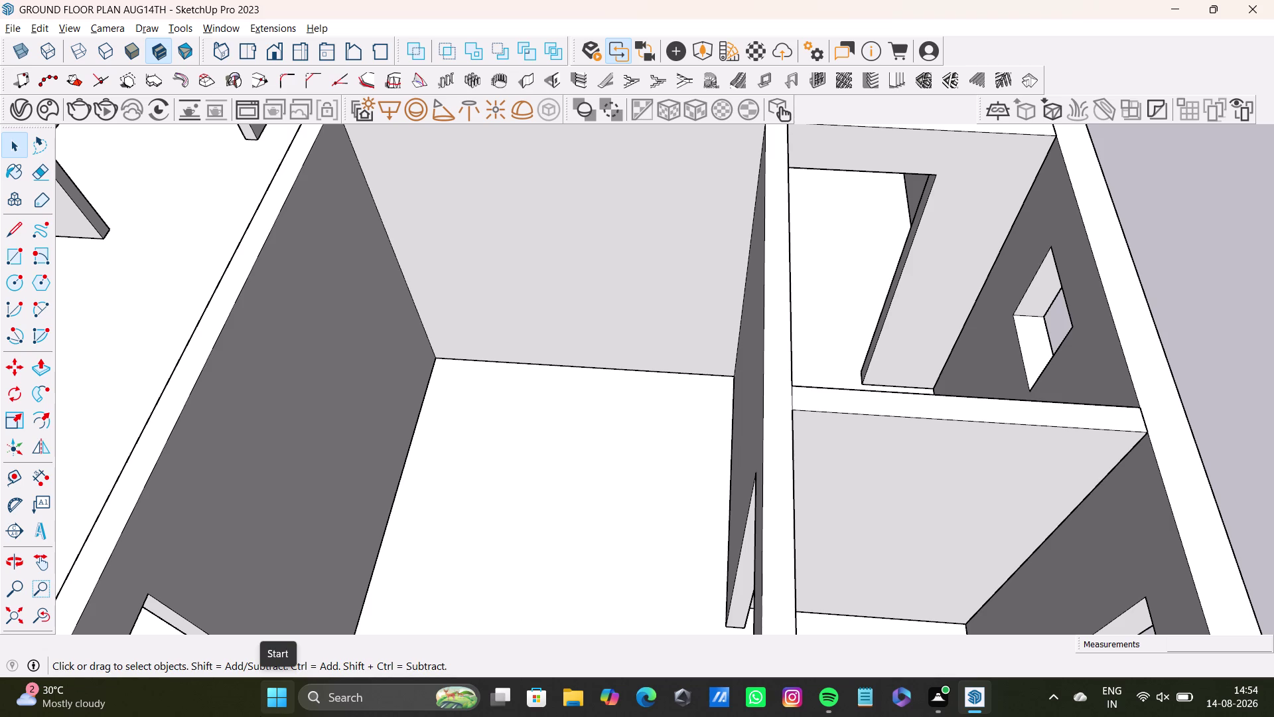
Orbit and zoom around the bedroom walls to view the house from the front.
click(262, 716)
click(268, 716)
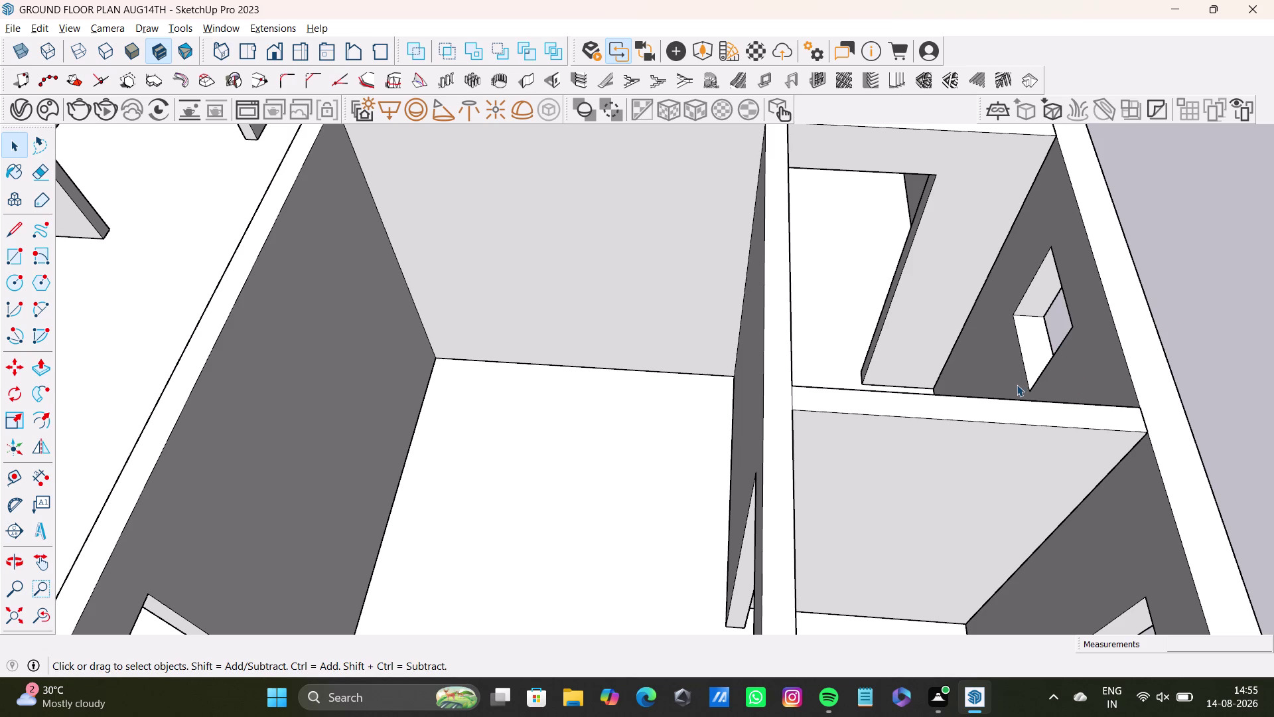
click(1255, 293)
key(space)
click(1181, 287)
middle_drag(945, 337, 938, 459)
scroll(down, 3)
scroll(down, 3)
scroll(down, 3)
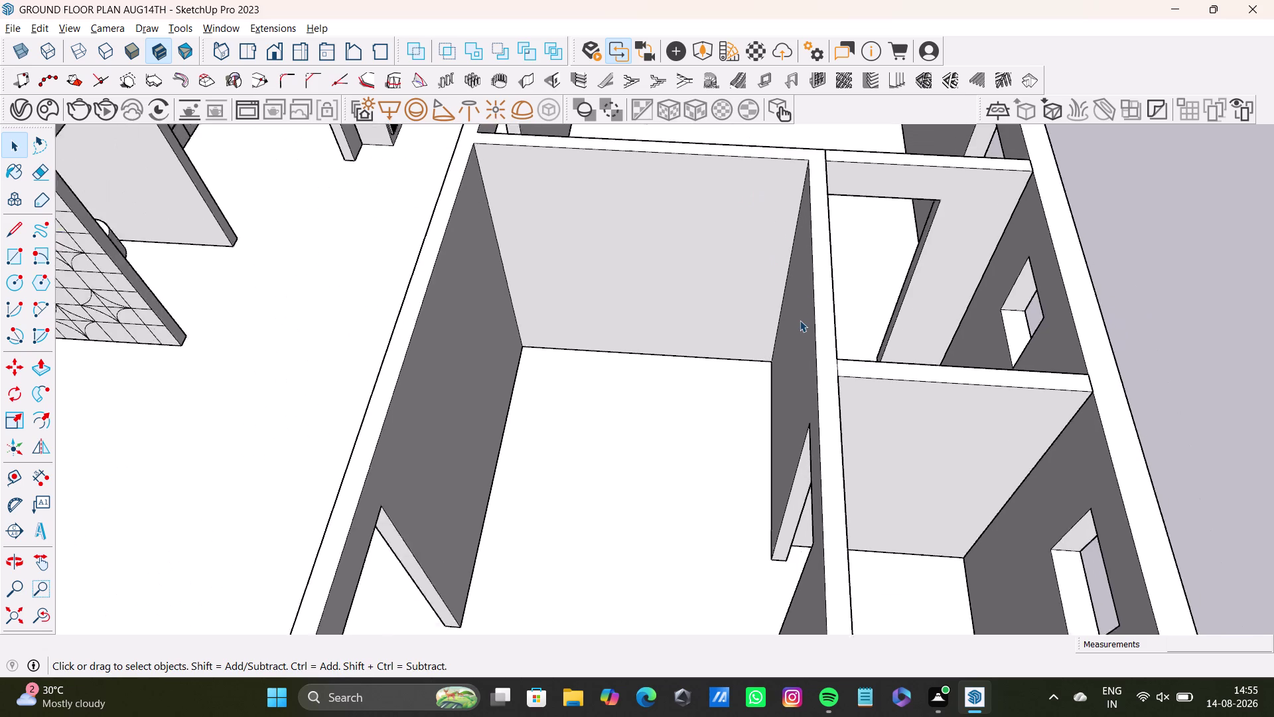
scroll(down, 3)
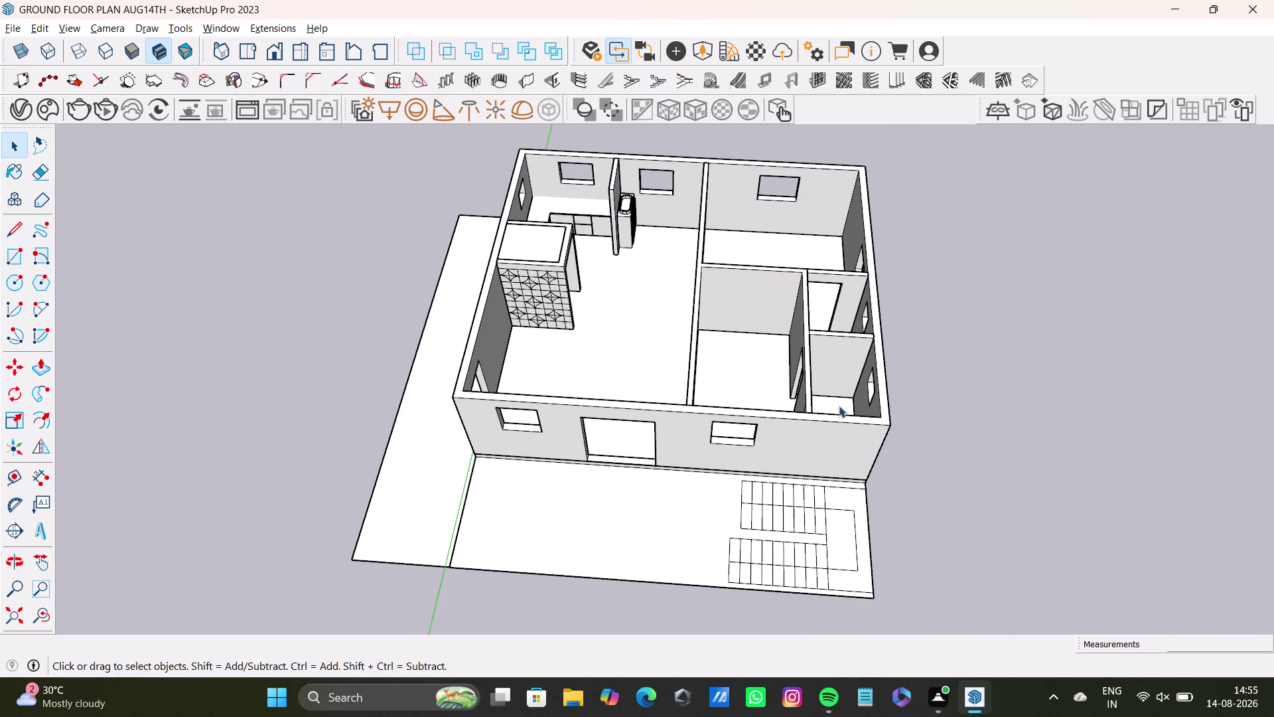
scroll(down, 3)
scroll(up, 3)
middle_drag(639, 371, 470, 410)
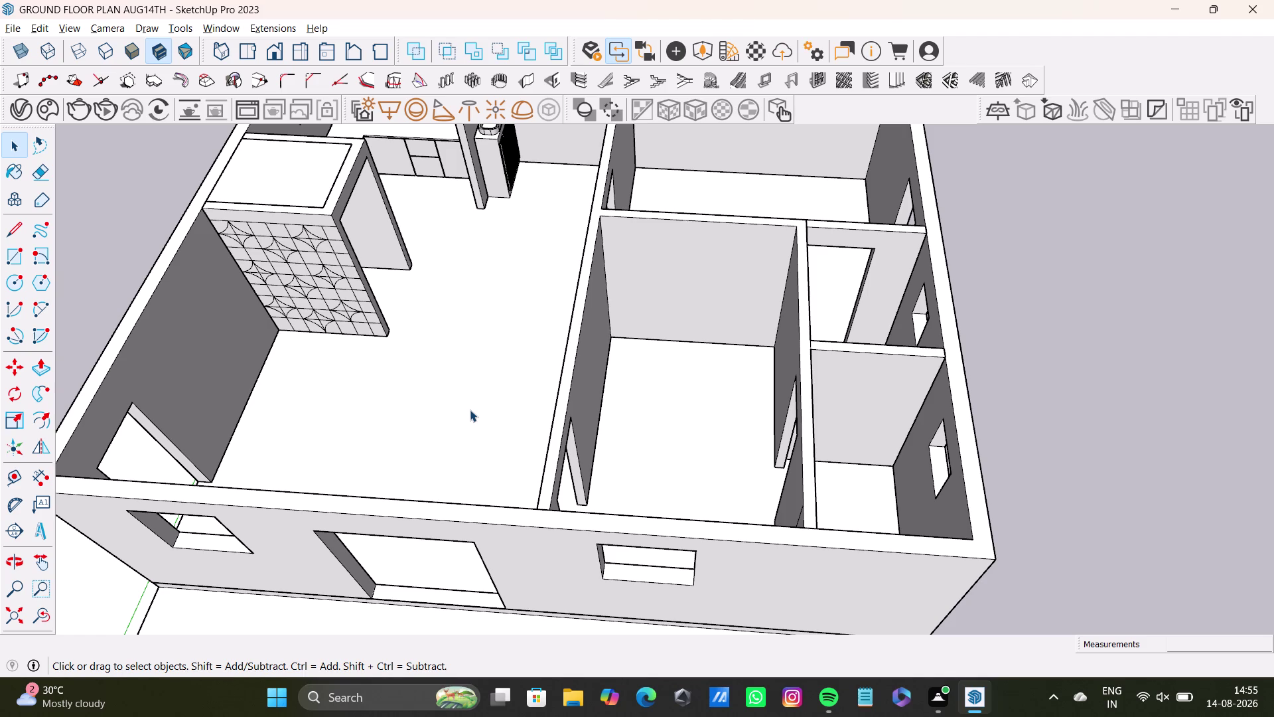
Select the floor with its connected geometry, view the rooms from above, then deselect.
double_click(660, 354)
triple_click(661, 366)
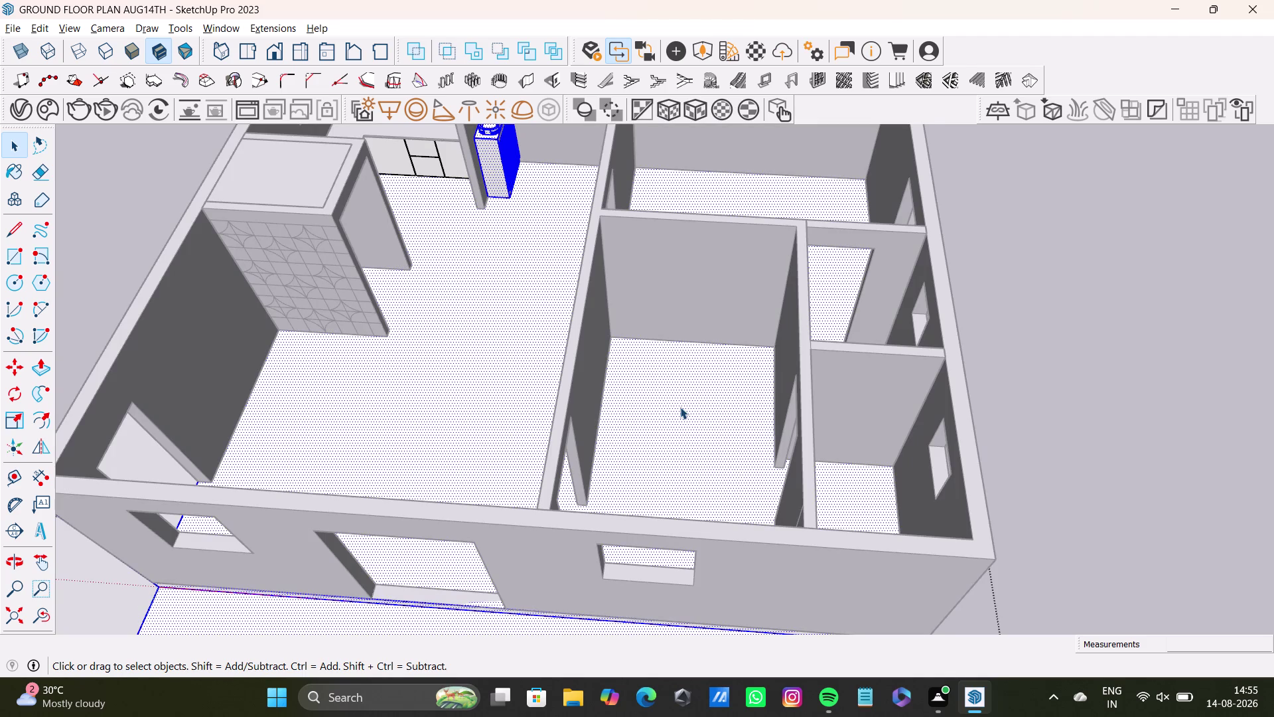
middle_drag(680, 407, 683, 434)
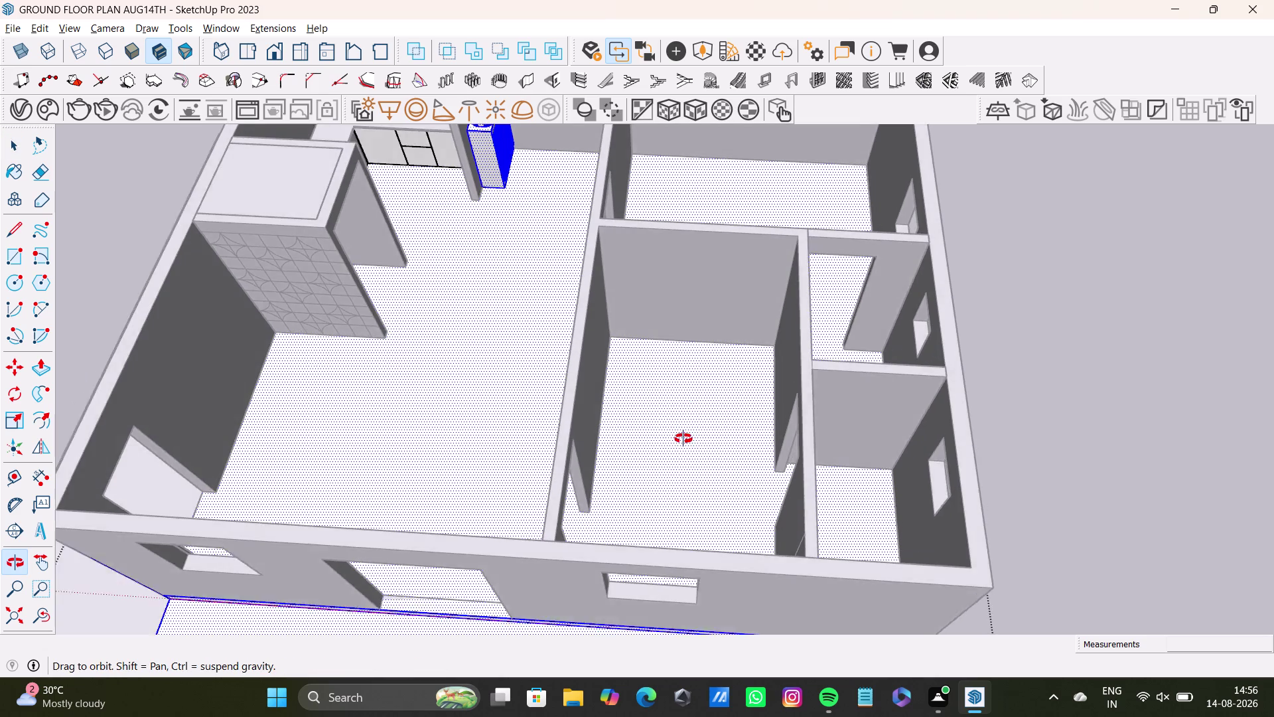
middle_drag(683, 435, 677, 495)
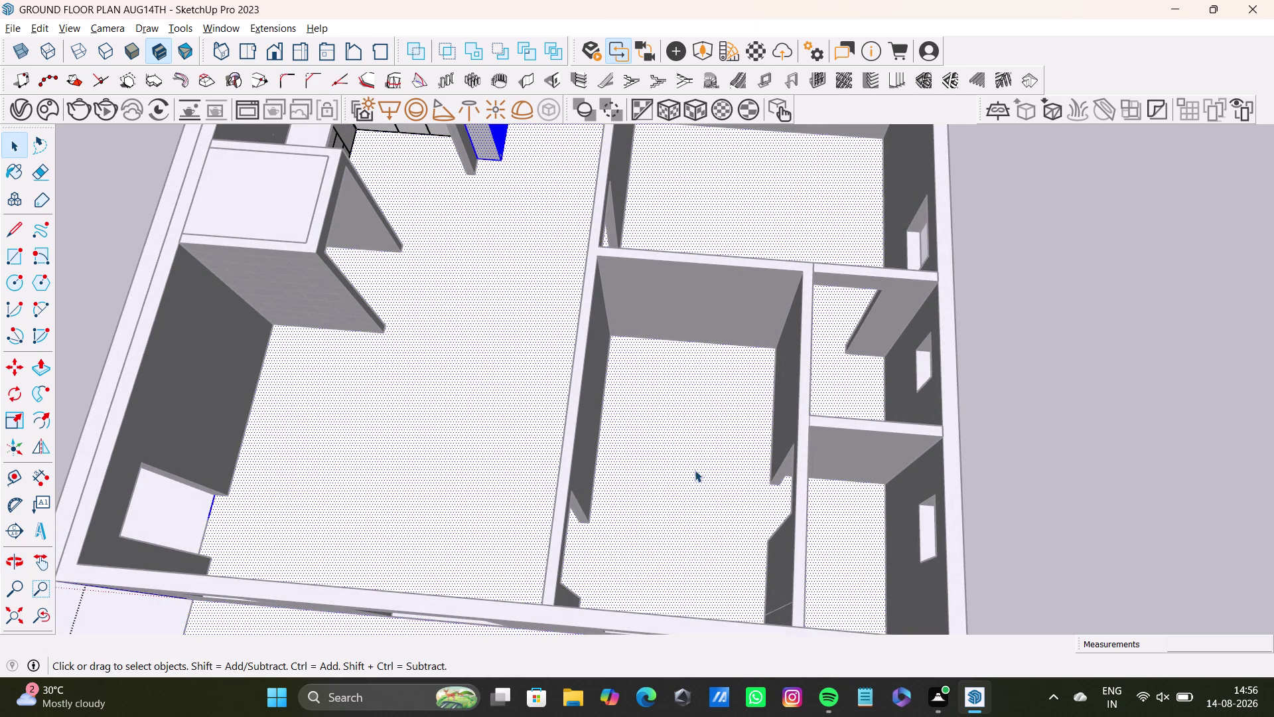
scroll(up, 3)
scroll(up, 3)
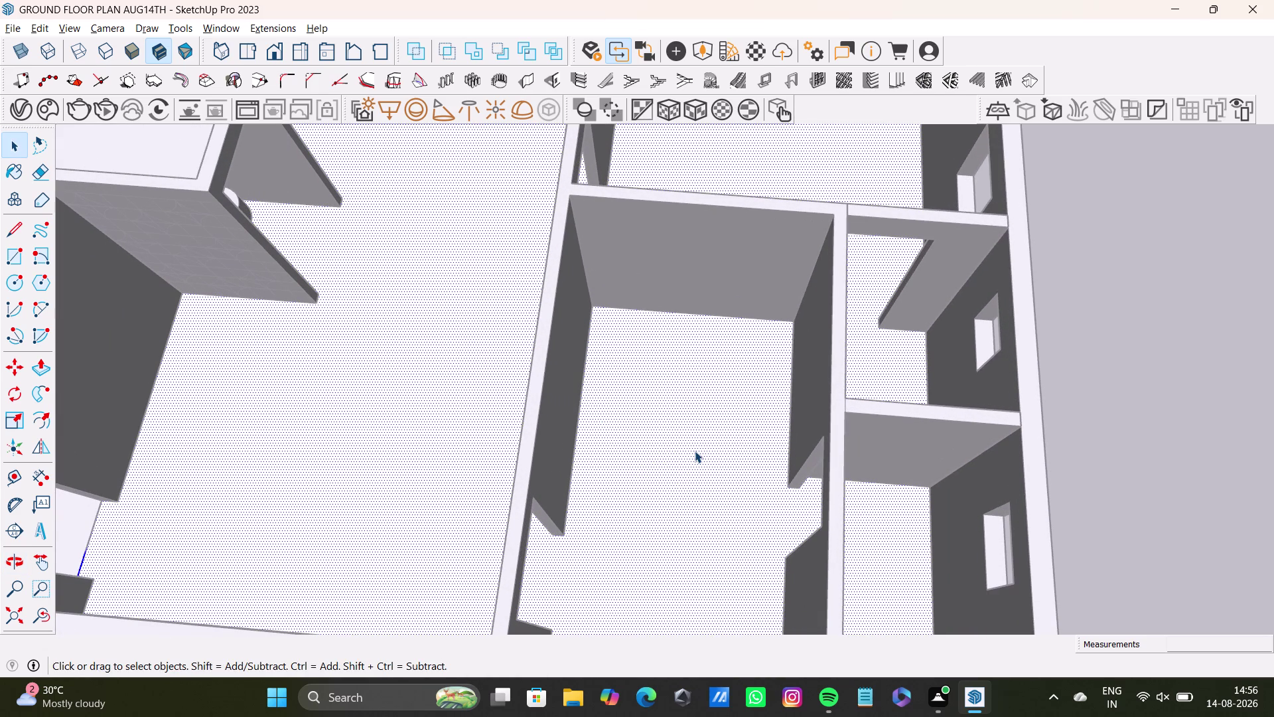
scroll(down, 3)
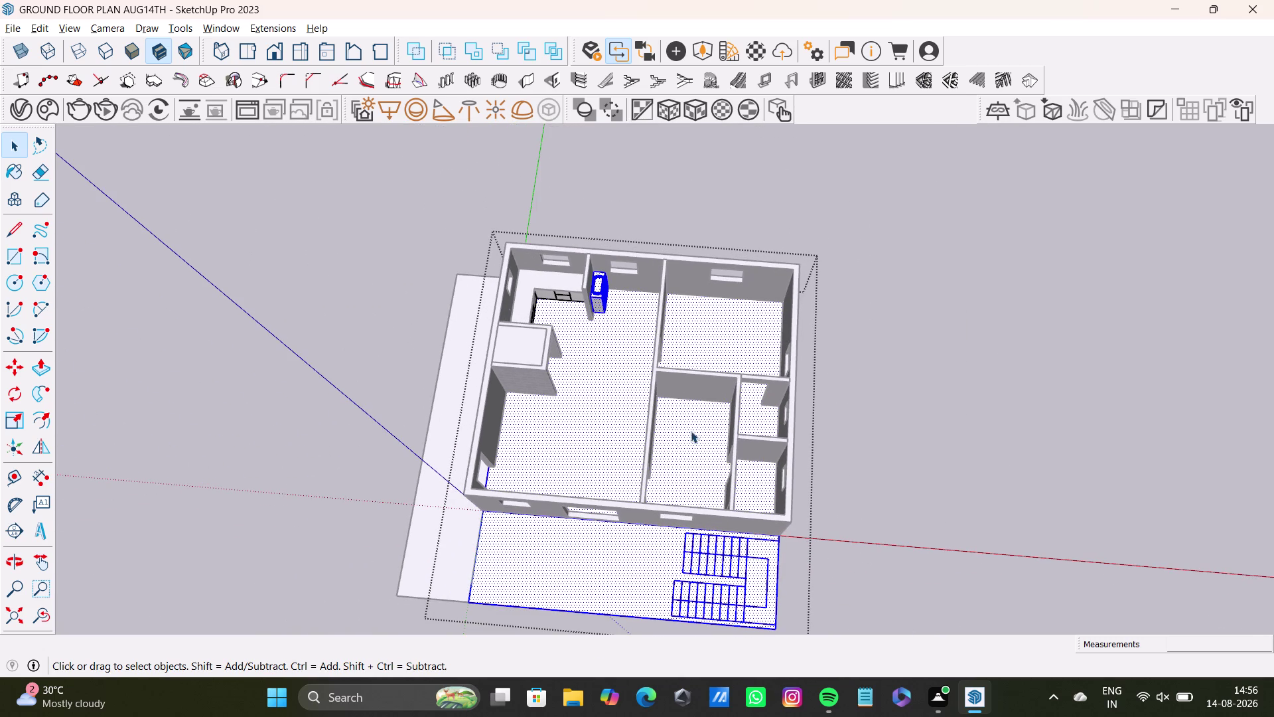
click(687, 428)
Orbit back into the bedroom to frame the wardrobe corner on the back wall.
click(889, 416)
click(700, 427)
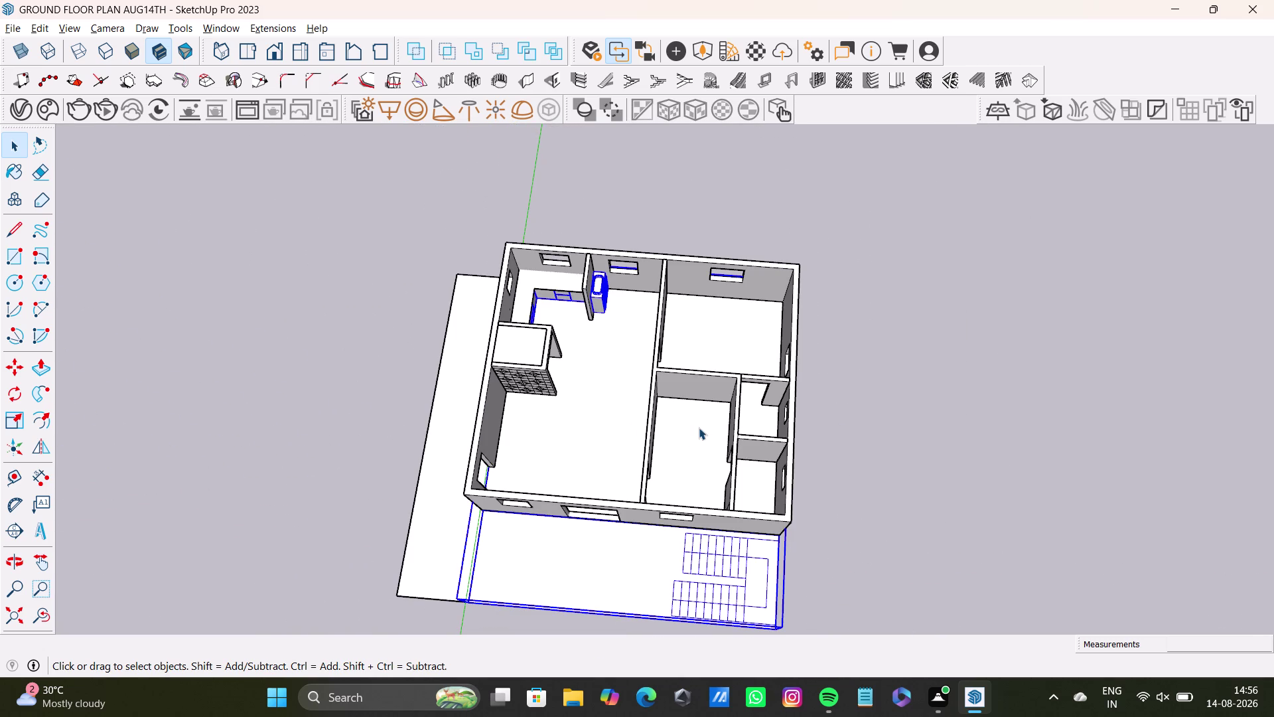
click(698, 427)
scroll(up, 3)
middle_drag(687, 464, 544, 520)
middle_drag(553, 510, 611, 459)
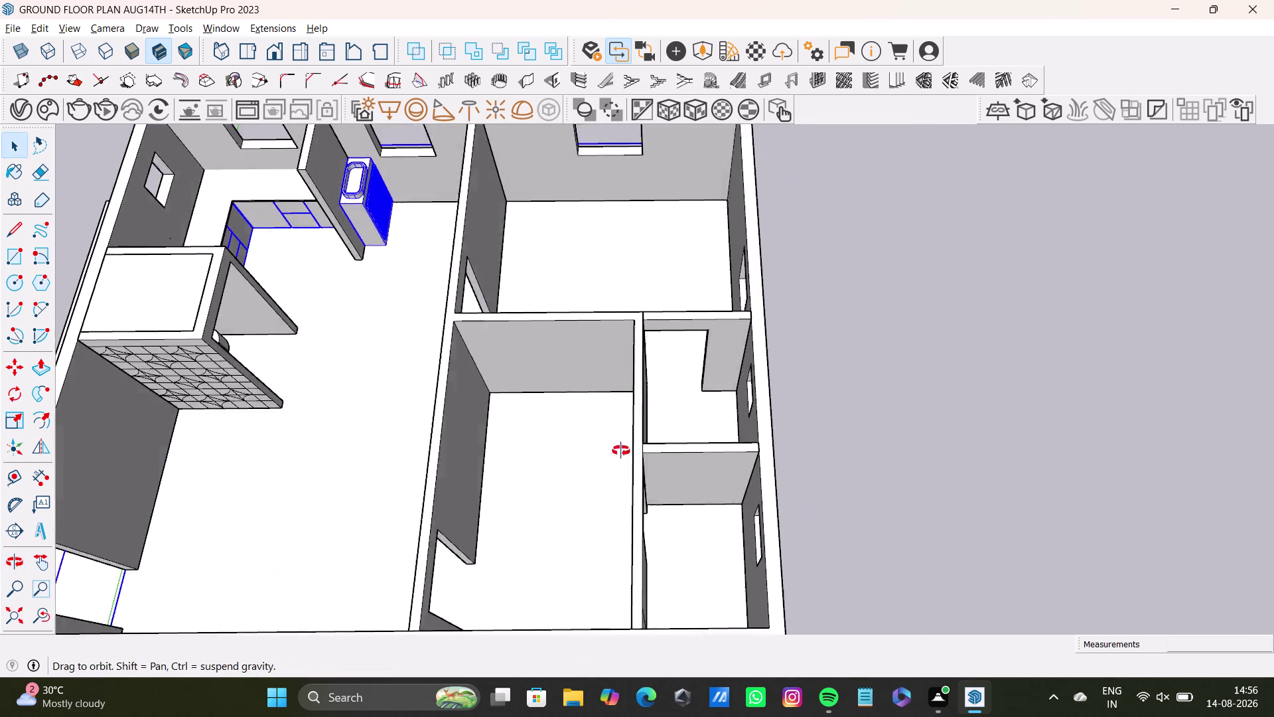
middle_drag(611, 460, 606, 406)
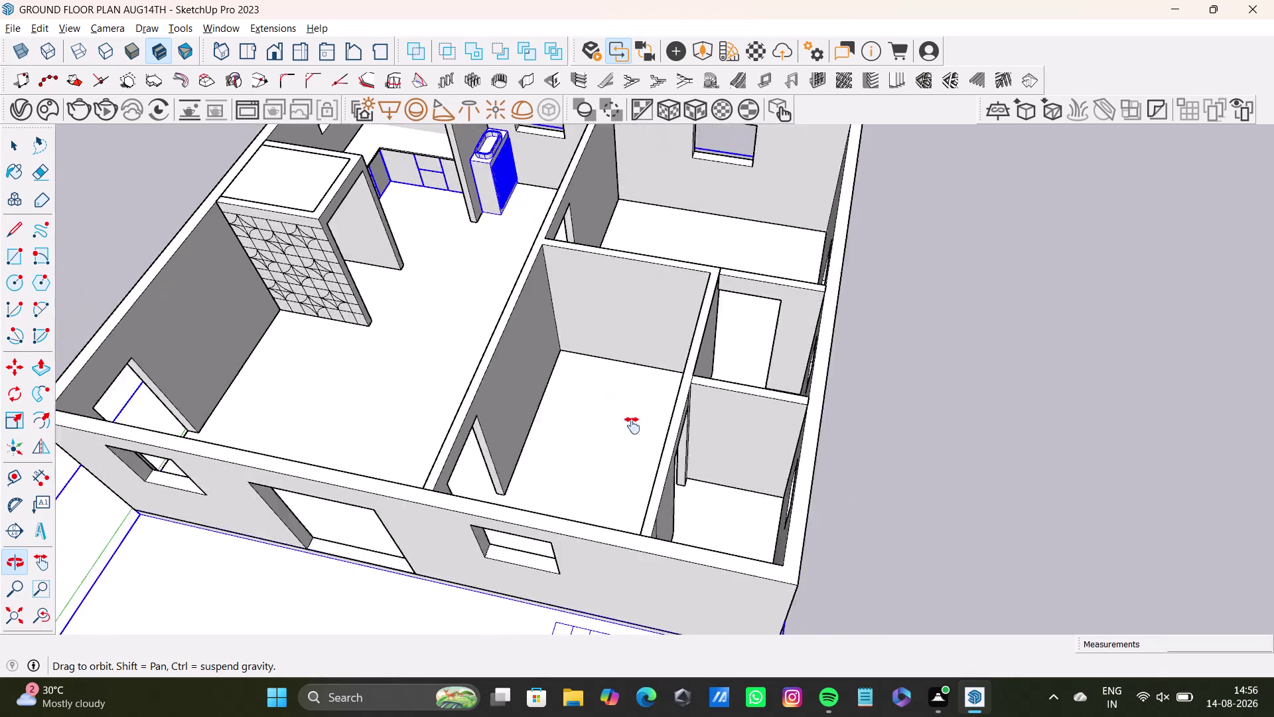
middle_drag(605, 407, 661, 445)
Draw the wardrobe base rectangle starting from the back wall corner.
click(16, 262)
scroll(up, 3)
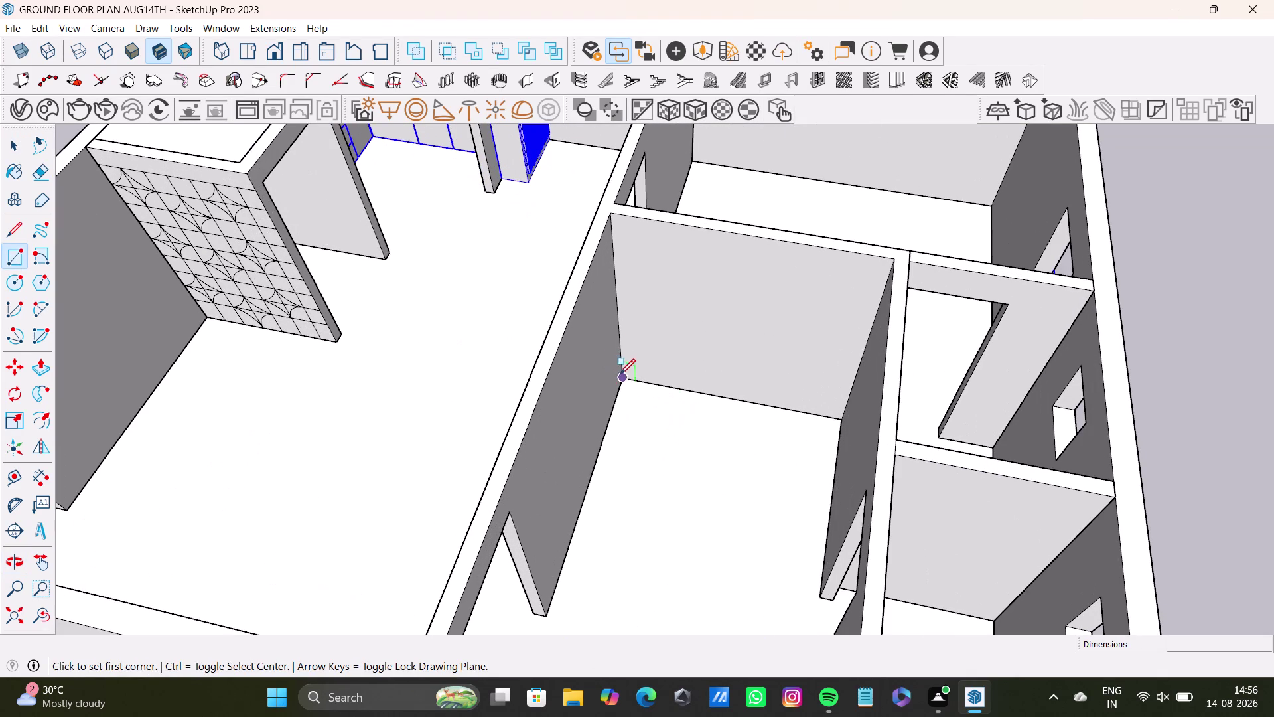
click(622, 380)
click(837, 470)
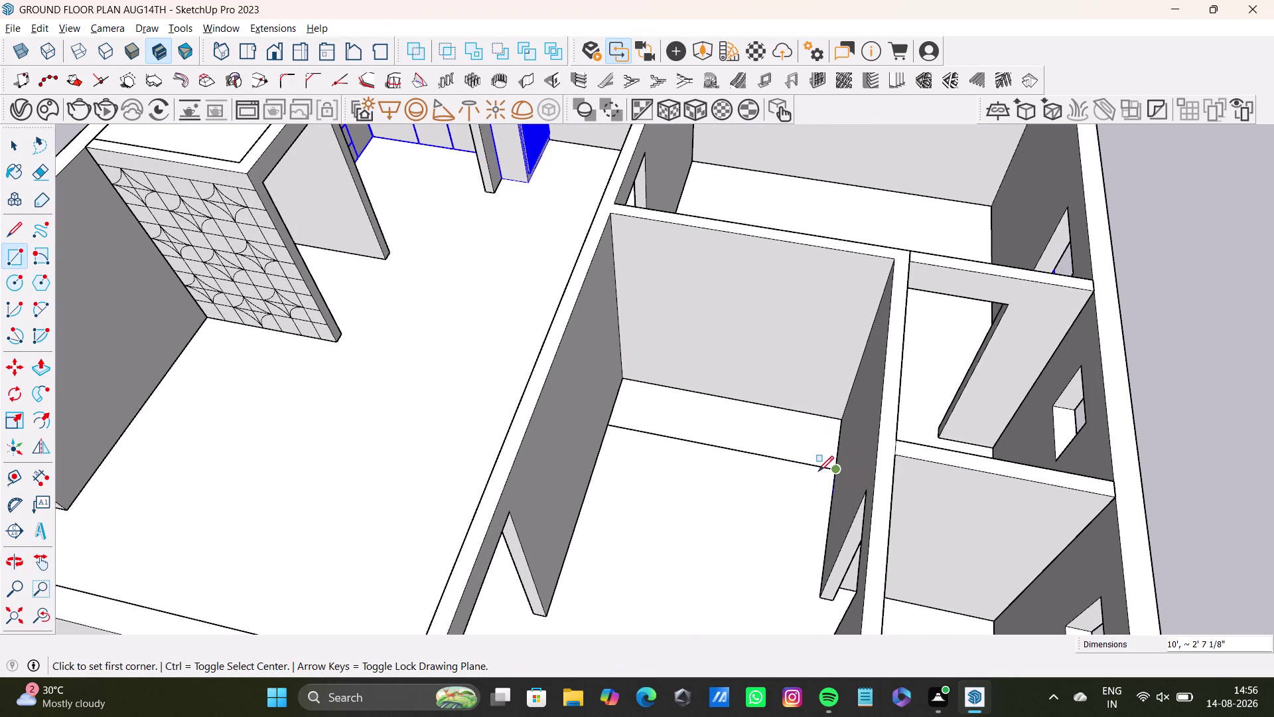
key(space)
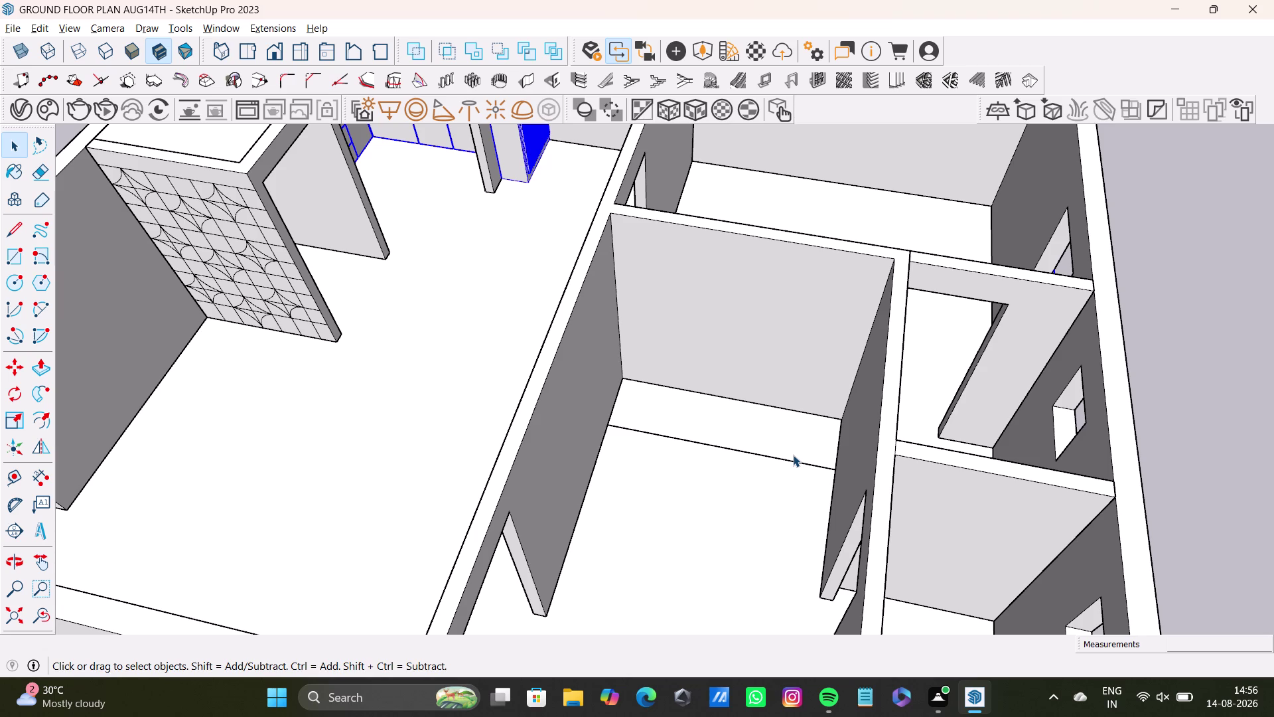
click(793, 454)
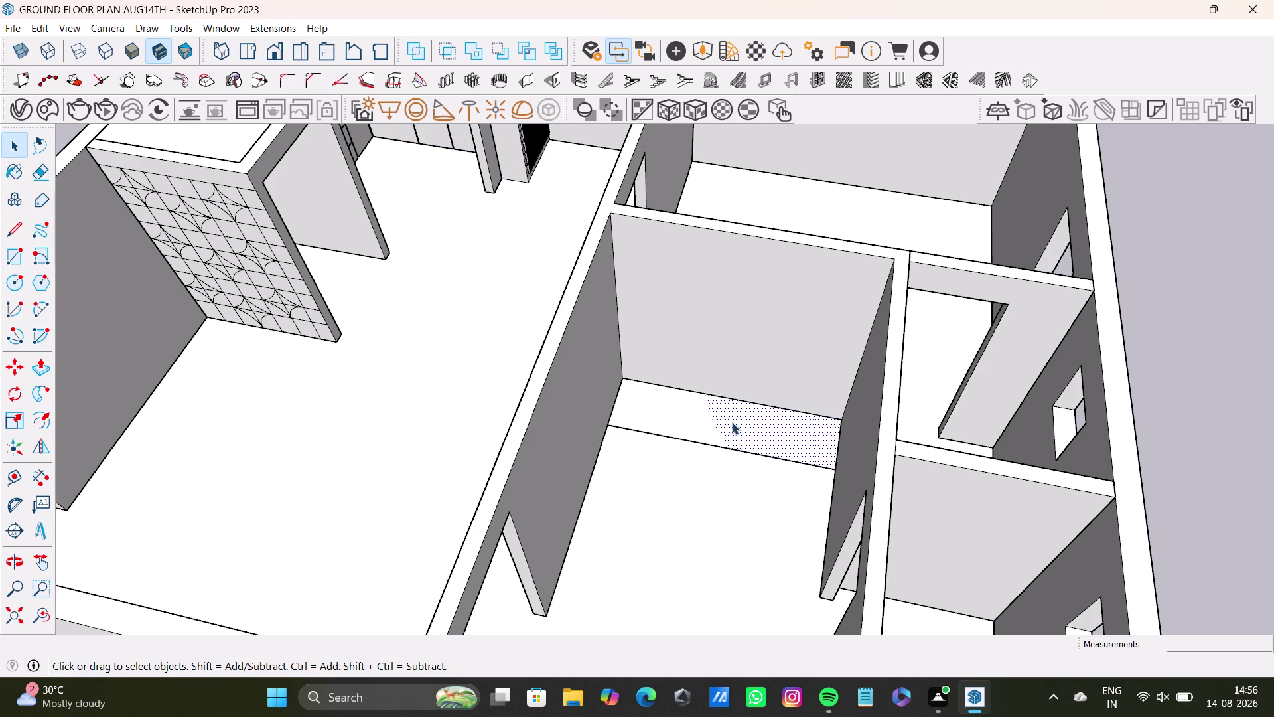
Push/Pull the base rectangle up into a block about 8 feet tall.
key(p)
drag(767, 428, 741, 400)
middle_drag(736, 421, 760, 367)
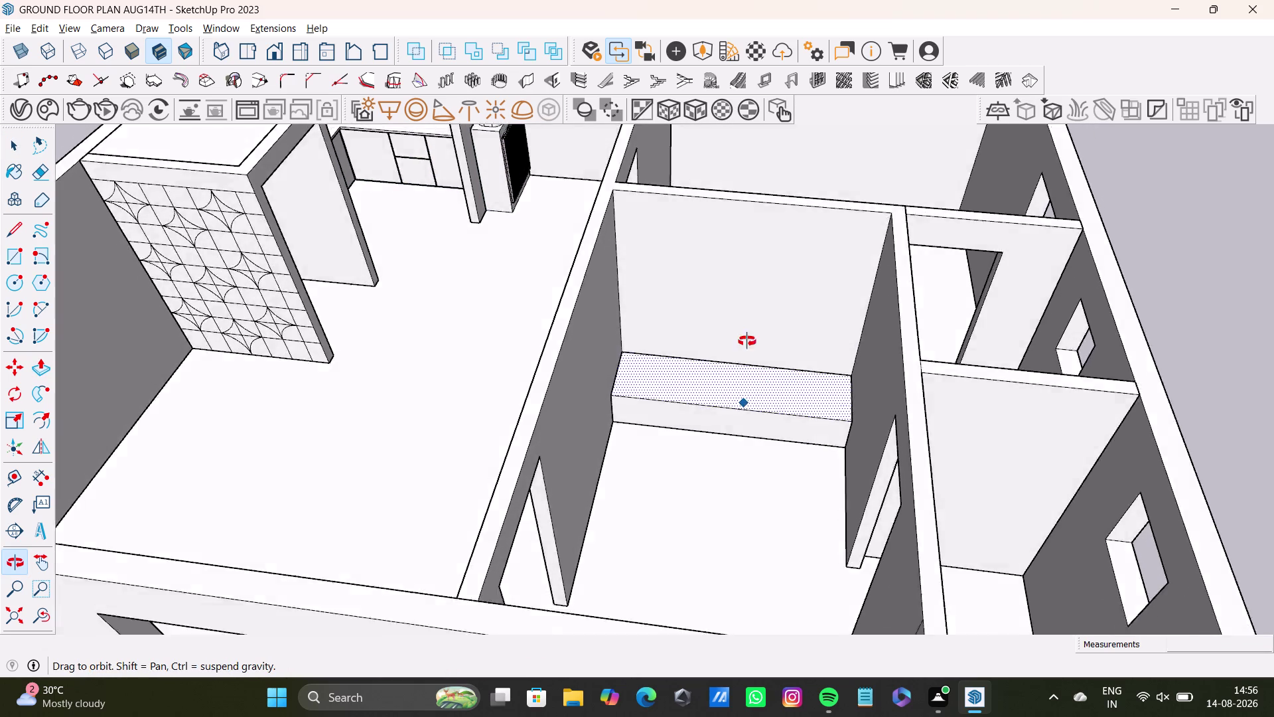
middle_drag(760, 366, 744, 381)
drag(762, 388, 745, 232)
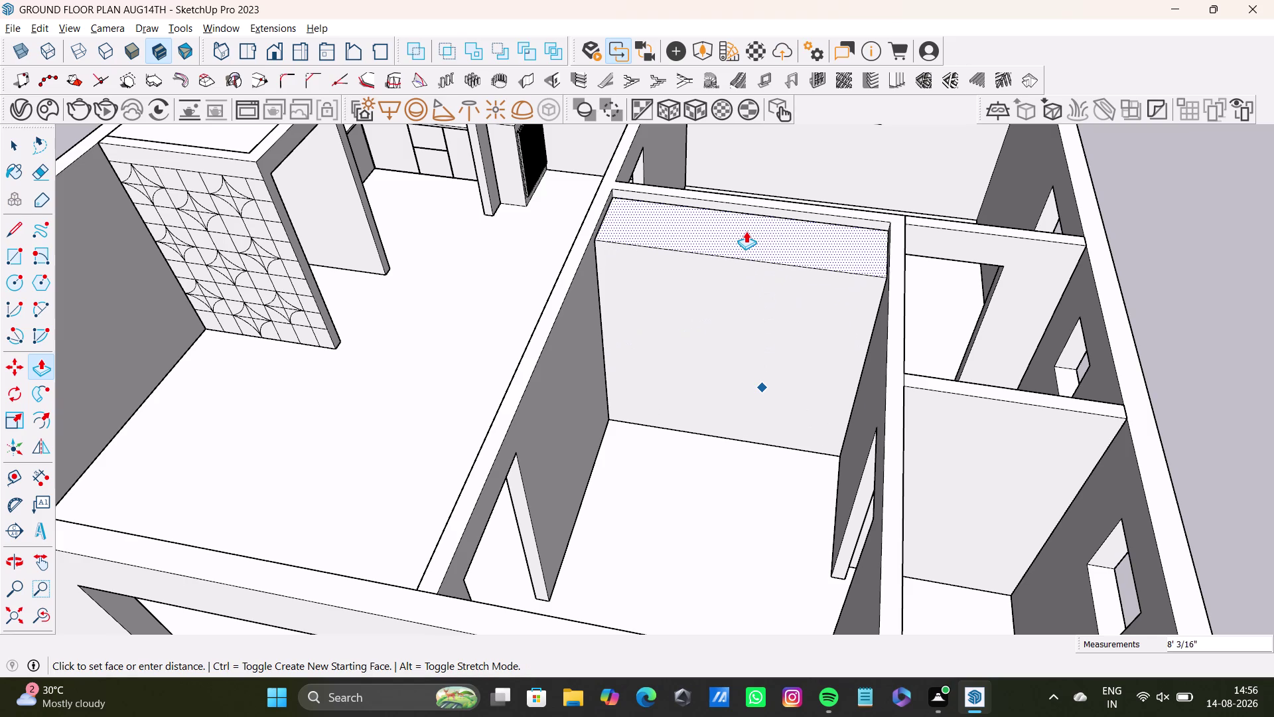
drag(745, 231, 745, 233)
key(space)
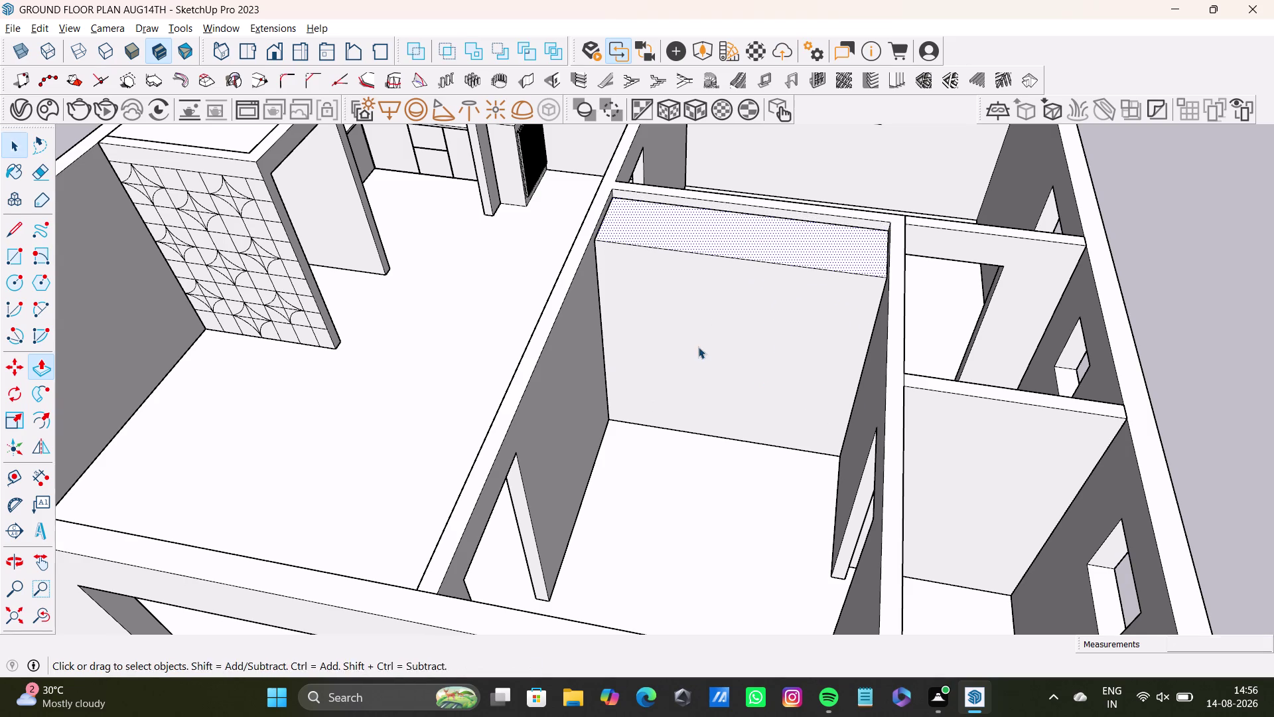
Orbit around the tall wardrobe block to inspect its front face.
middle_drag(700, 348, 636, 489)
middle_drag(640, 508, 685, 336)
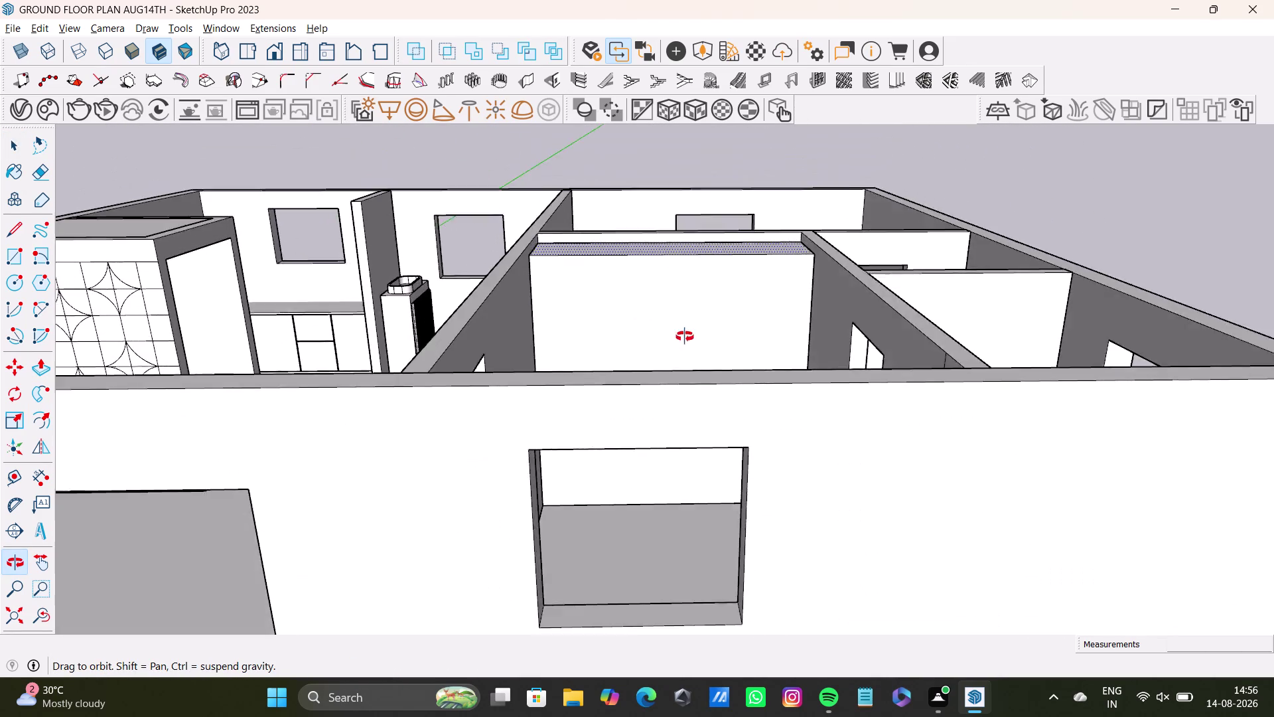
middle_drag(685, 335, 631, 389)
scroll(up, 3)
middle_drag(609, 382, 636, 394)
middle_drag(627, 406, 663, 478)
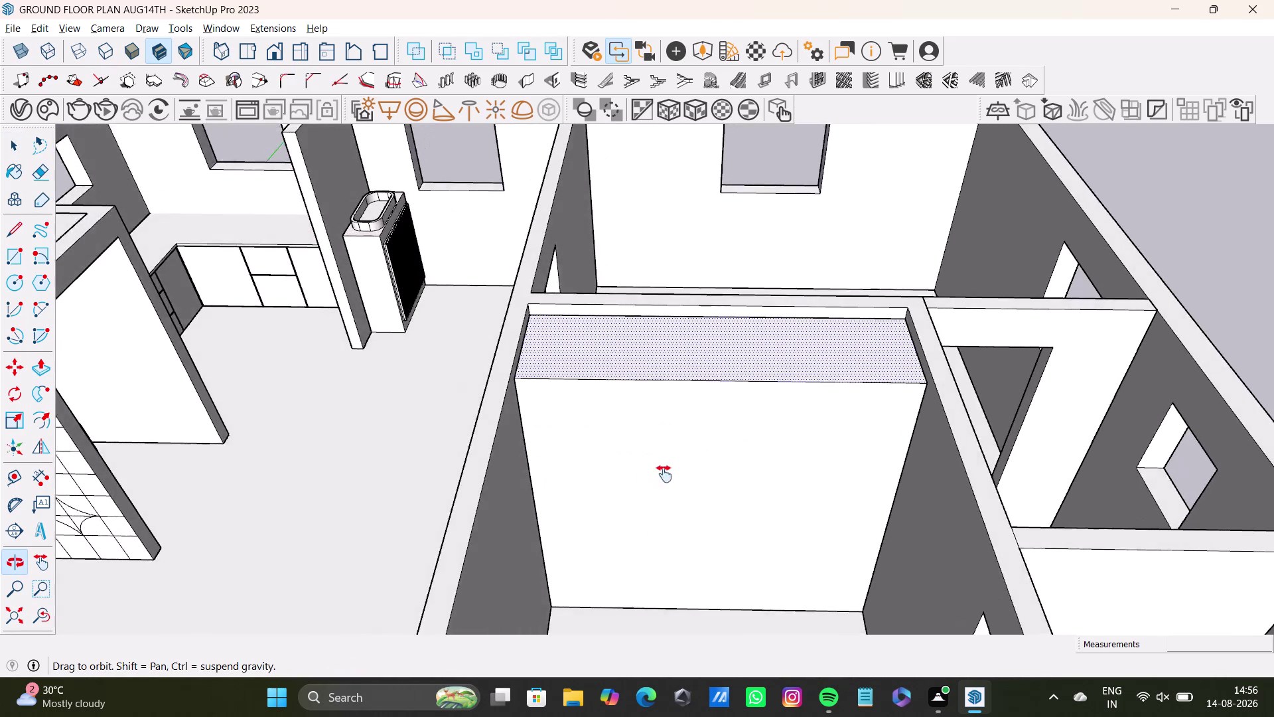
middle_drag(663, 478, 580, 309)
middle_drag(664, 458, 792, 490)
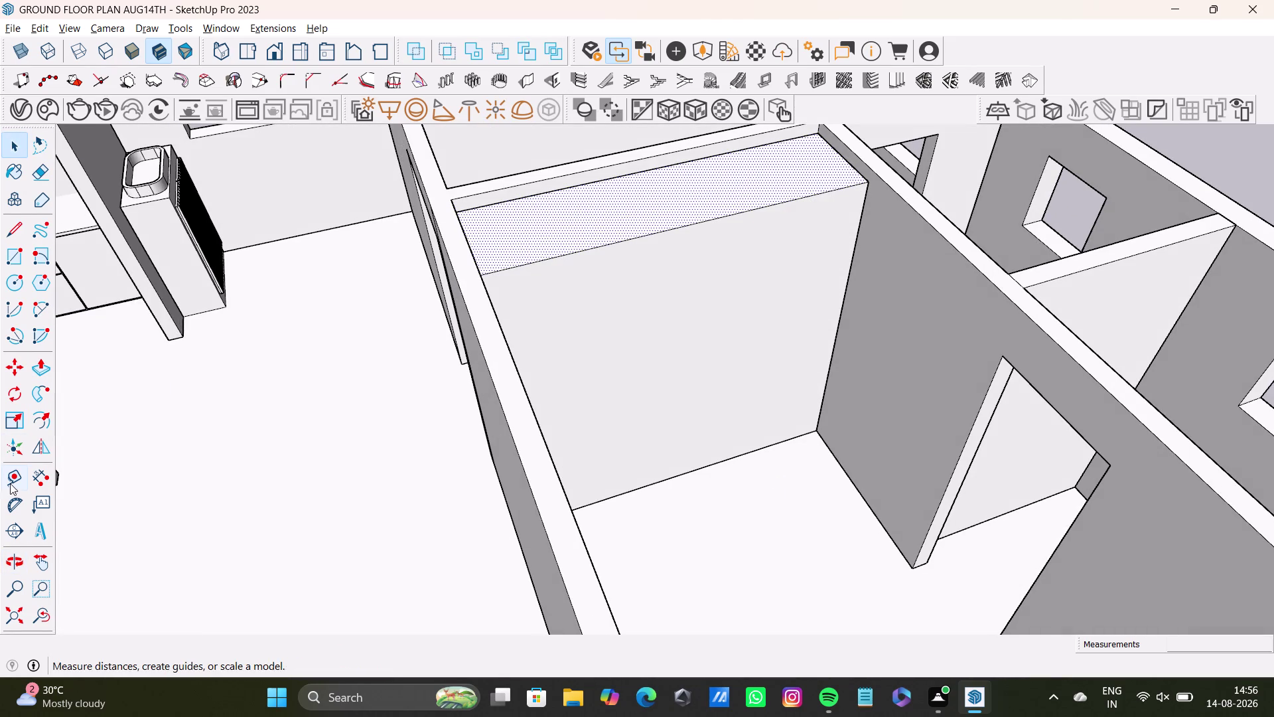
click(13, 474)
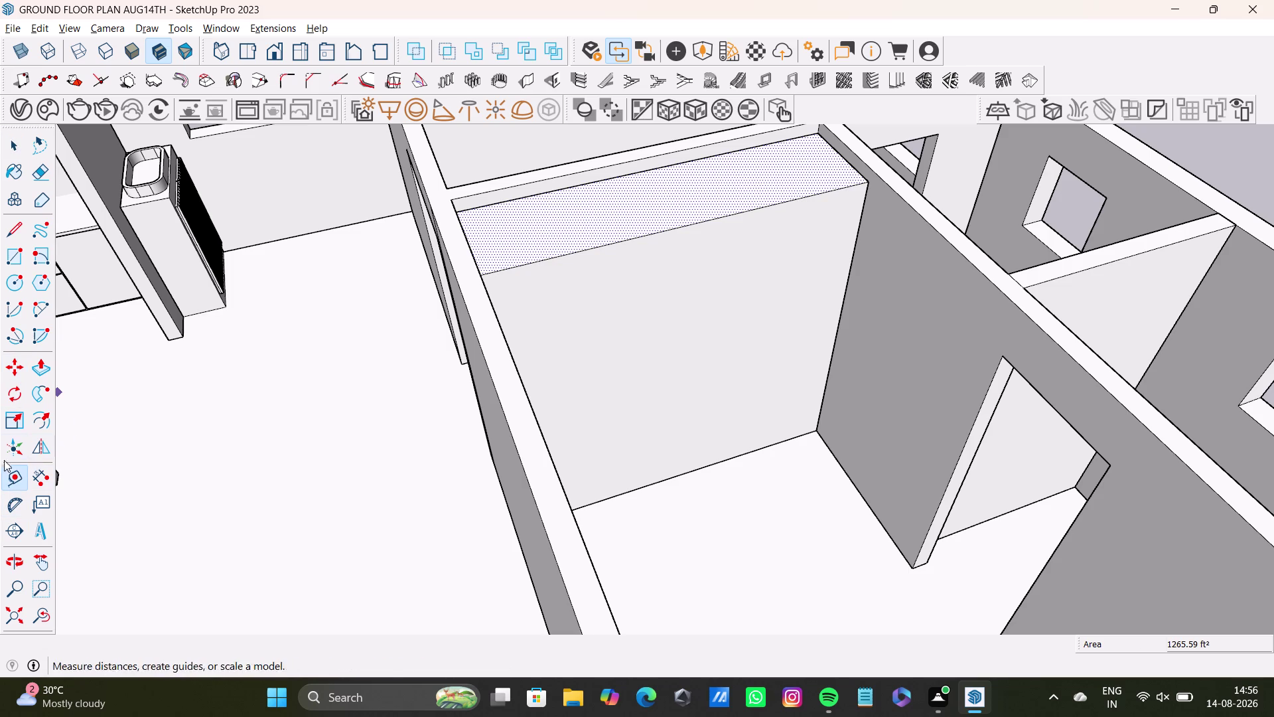
Place a vertical guide on the wardrobe front and draw a dividing line along it.
click(850, 249)
click(763, 261)
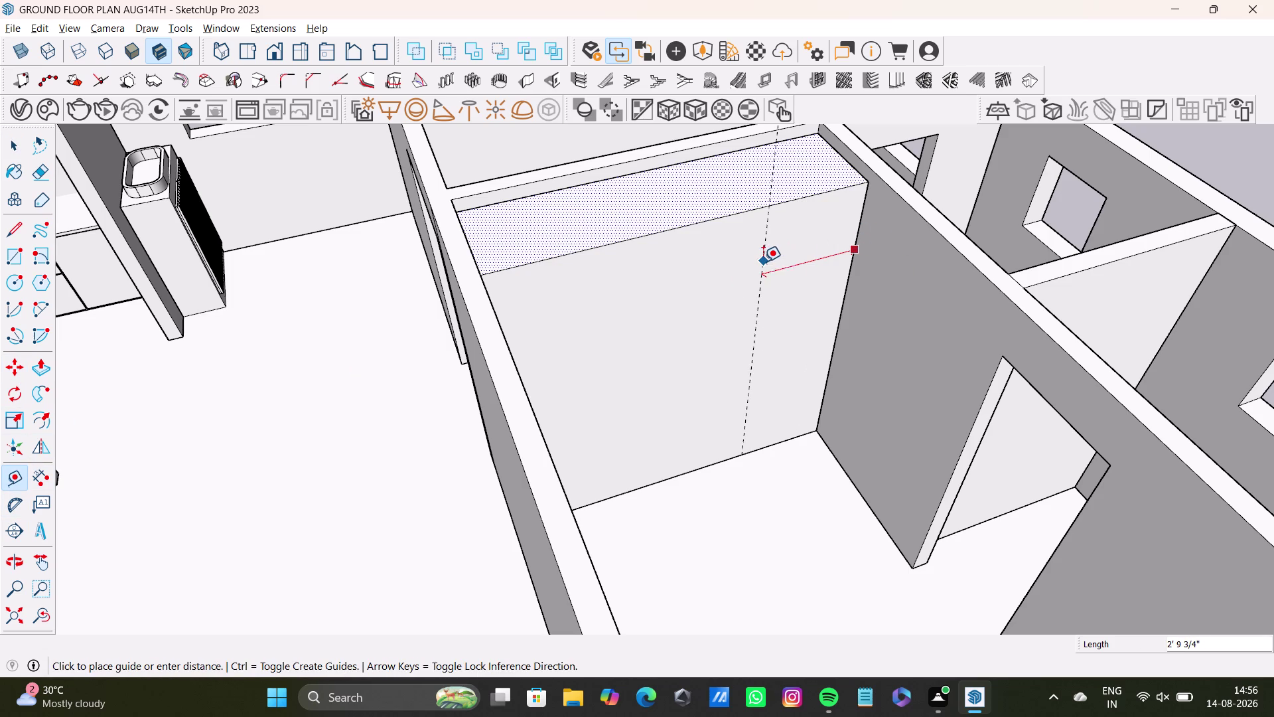
key(space)
drag(11, 237, 24, 230)
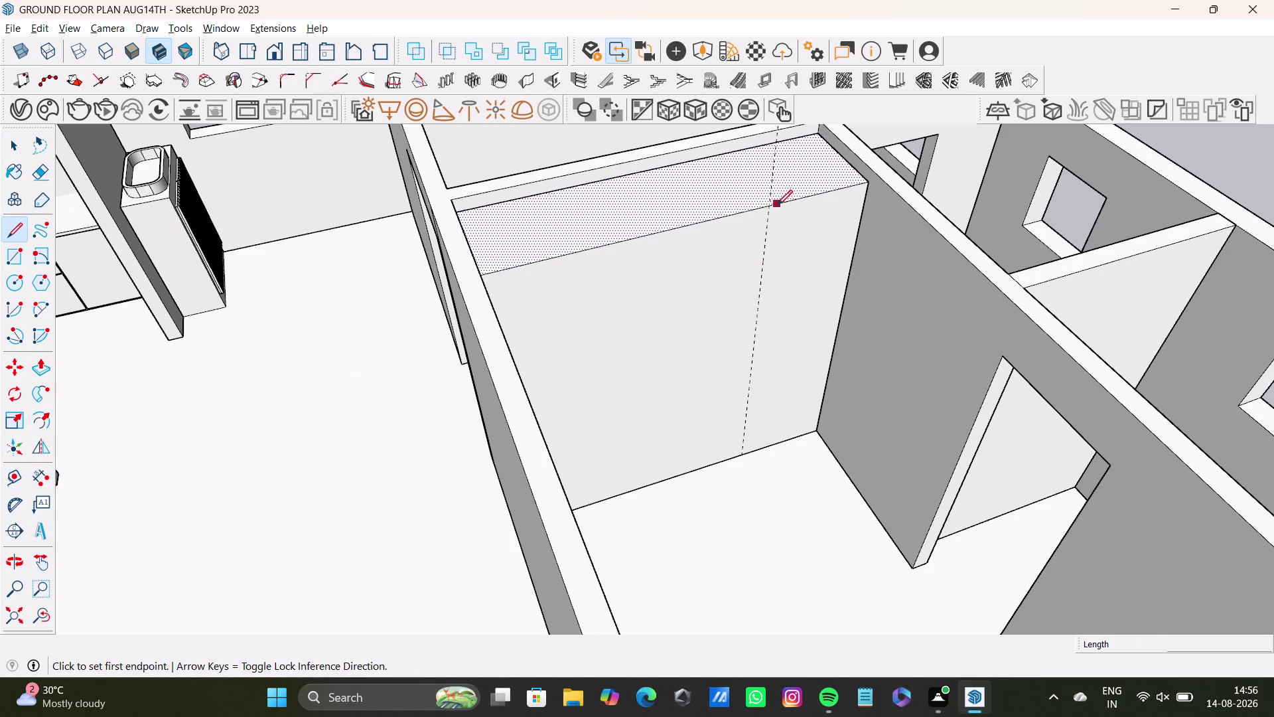
click(771, 206)
click(743, 457)
key(space)
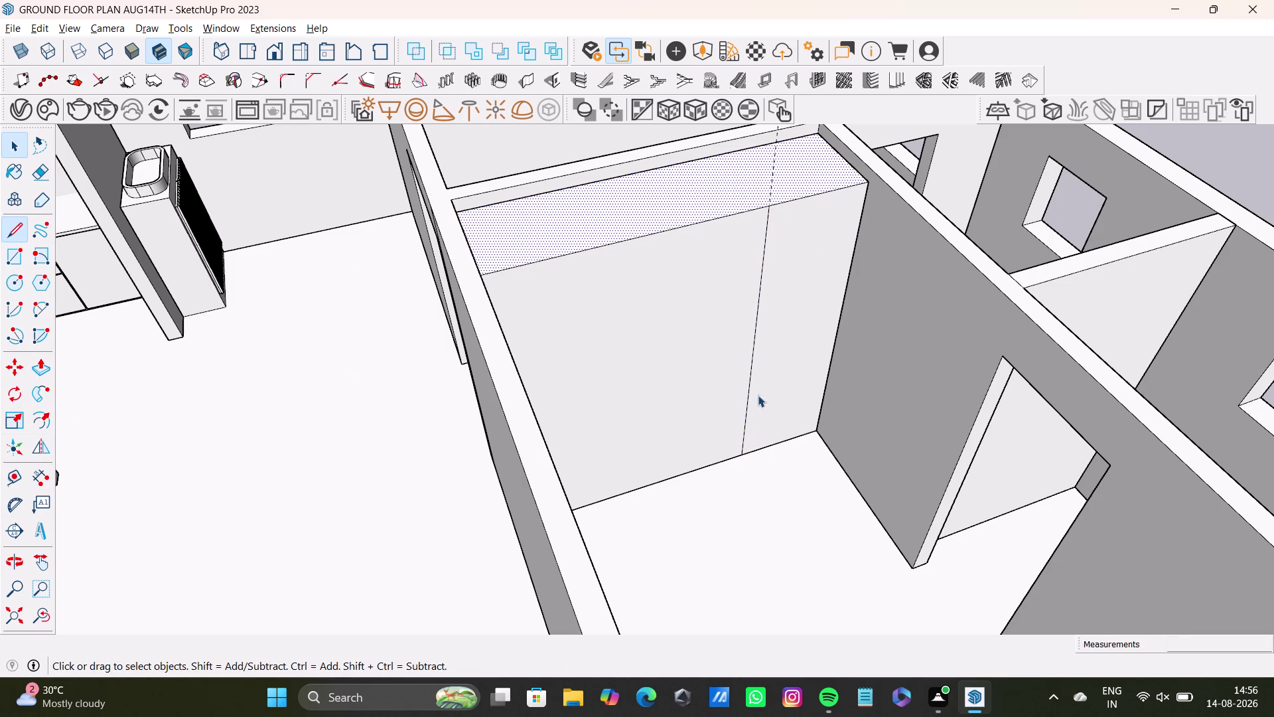
Pull the right part of the wardrobe front out about 3' 5" and inspect it.
click(782, 368)
key(p)
click(782, 367)
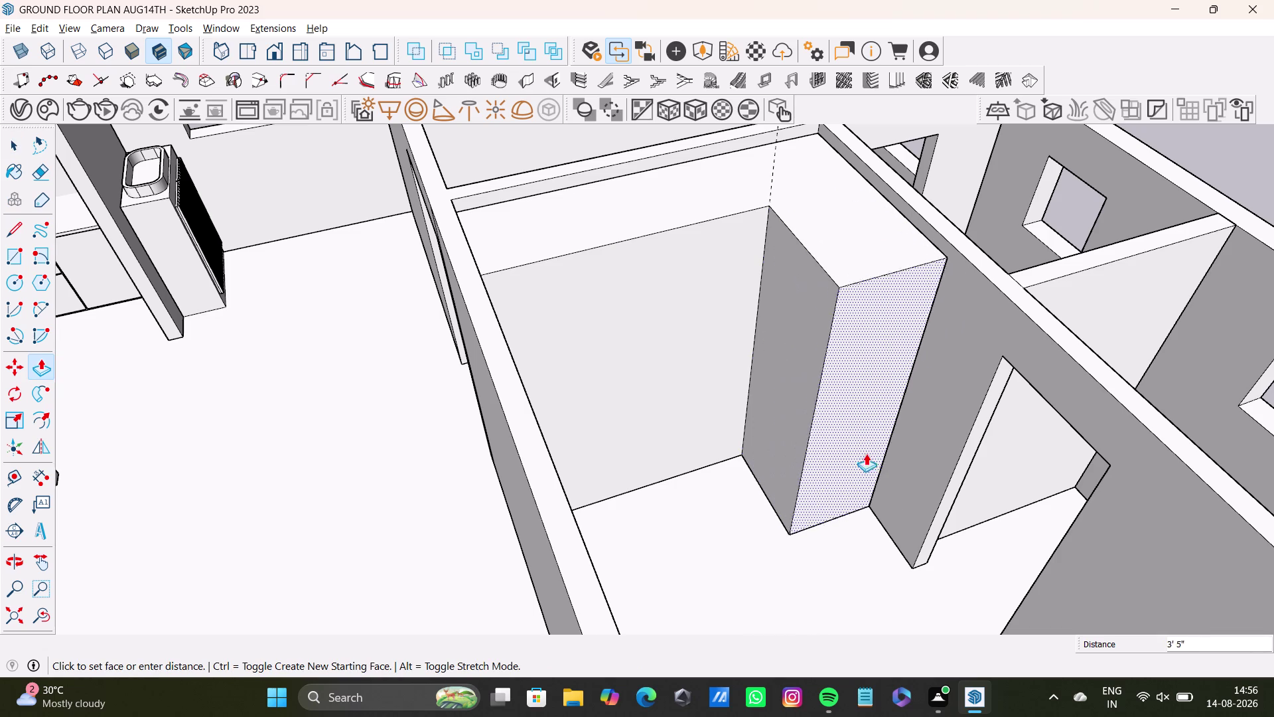
click(918, 481)
key(space)
scroll(down, 3)
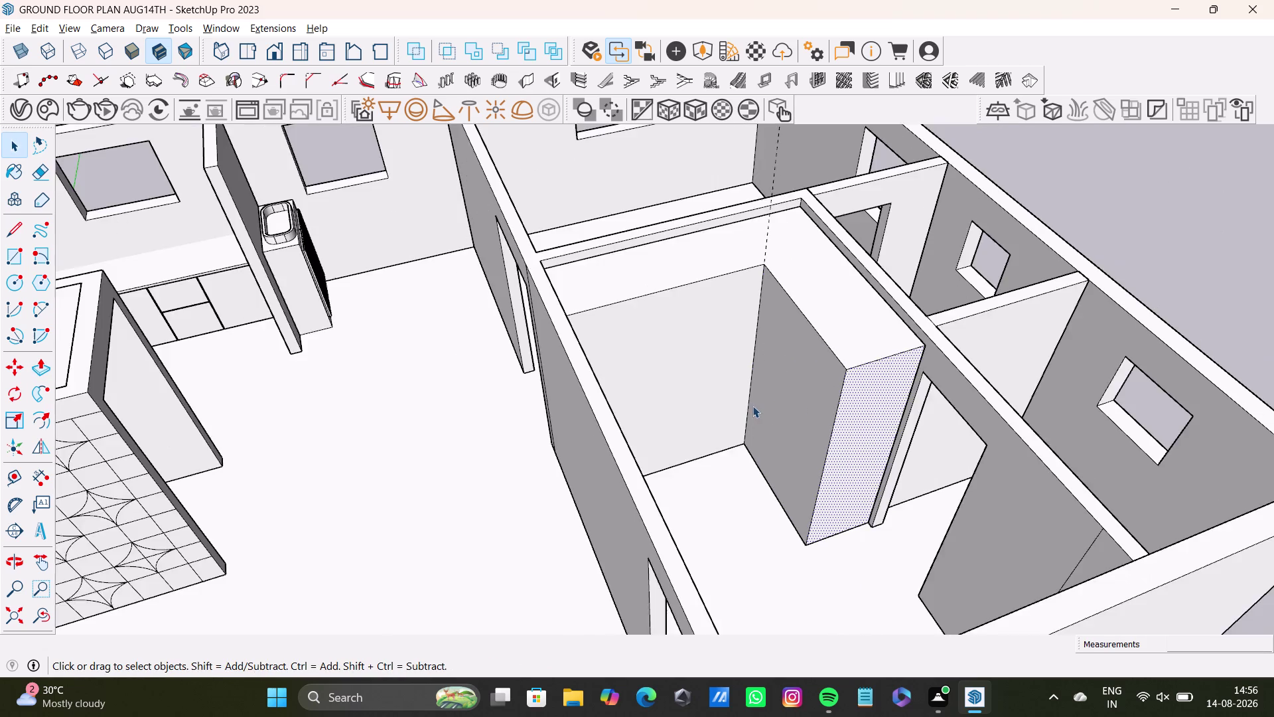
middle_drag(753, 405, 607, 446)
middle_drag(661, 452, 594, 455)
middle_drag(591, 454, 807, 512)
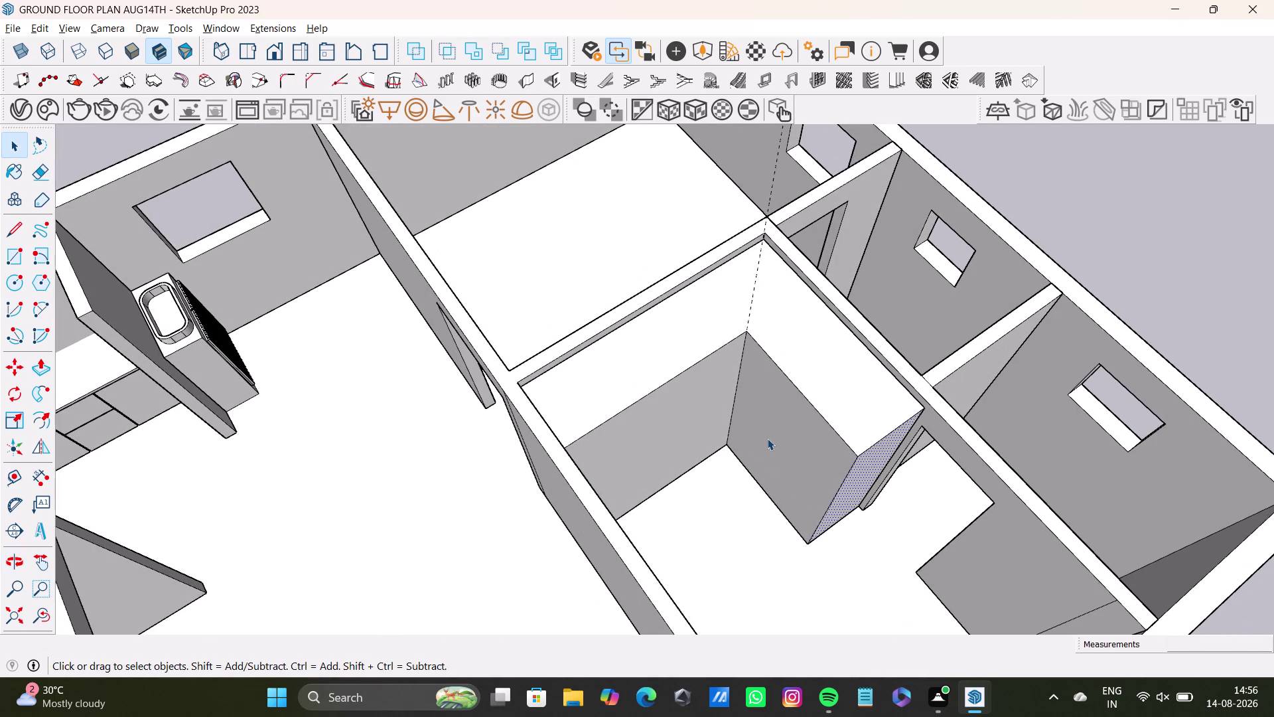
Push the pulled-out part's inner face back to thin it into a panel.
key(space)
click(772, 438)
key(p)
drag(773, 438, 790, 430)
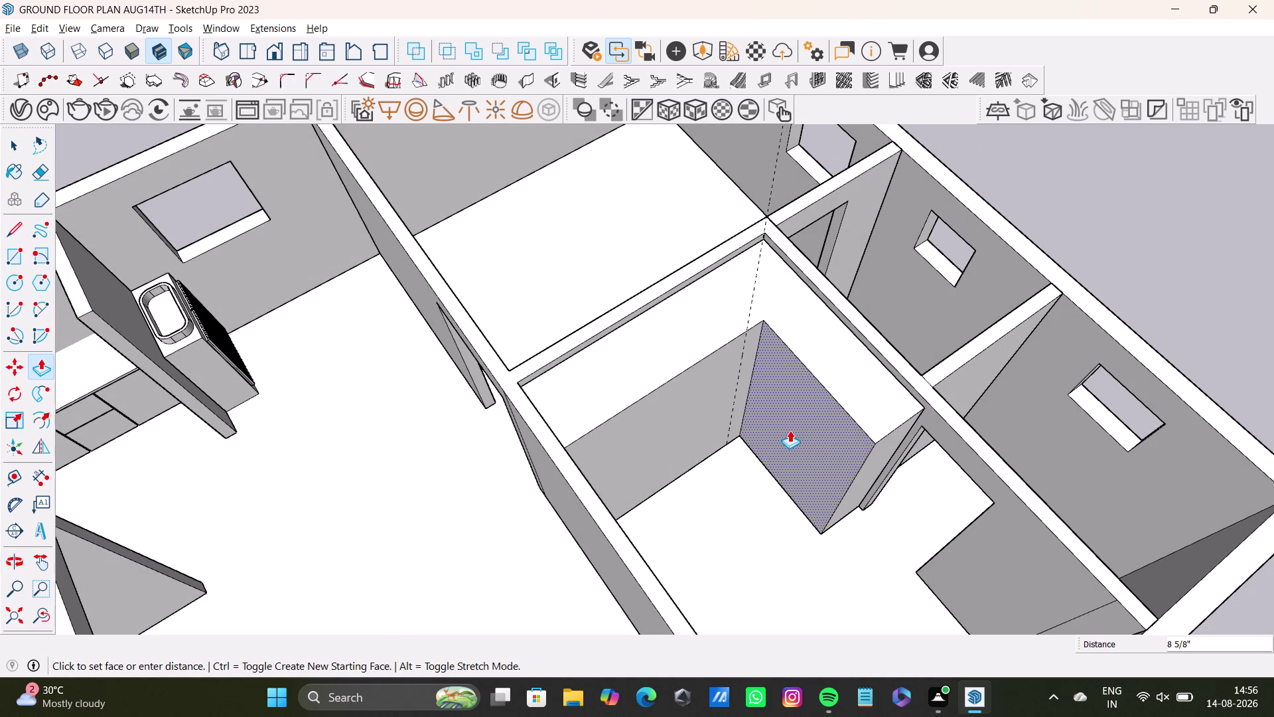
key(space)
Pull the recess back face to the needed depth.
click(694, 413)
key(p)
drag(694, 412, 679, 410)
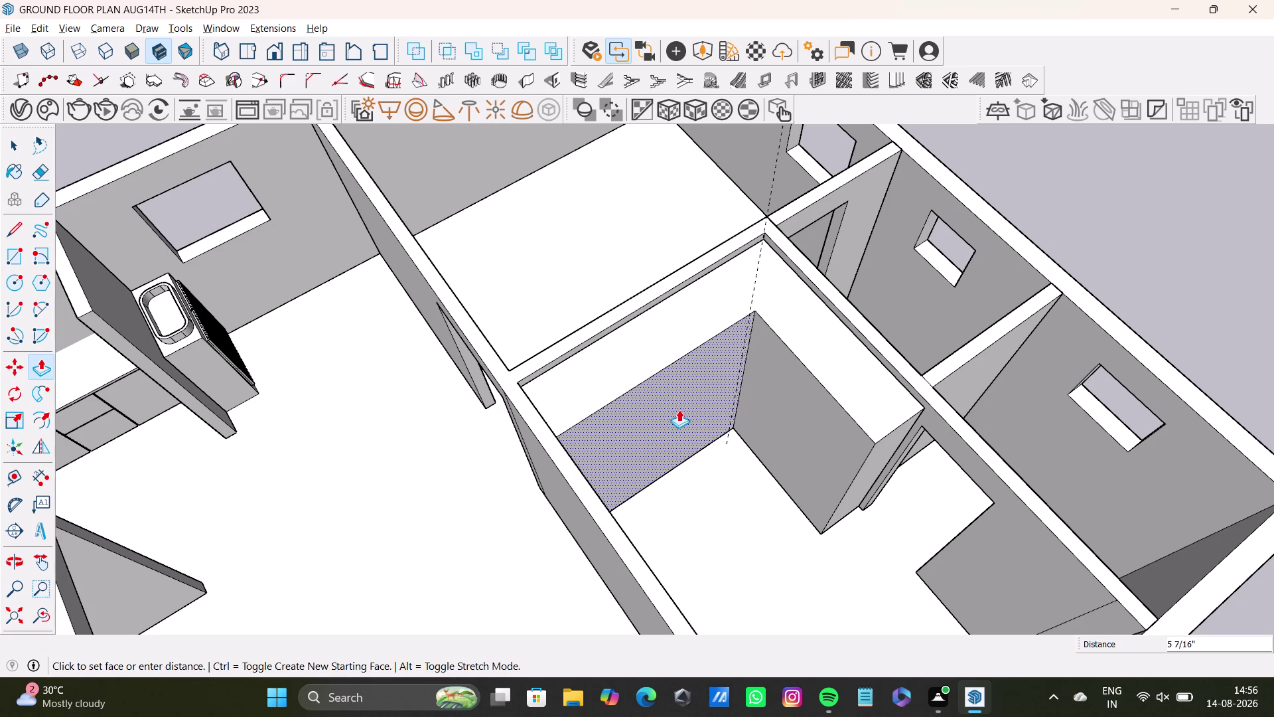
drag(679, 409, 673, 406)
key(space)
Orbit around the recess, clear the back-face selection, and zoom out to the floor plan.
middle_drag(716, 423, 518, 316)
scroll(up, 3)
scroll(down, 3)
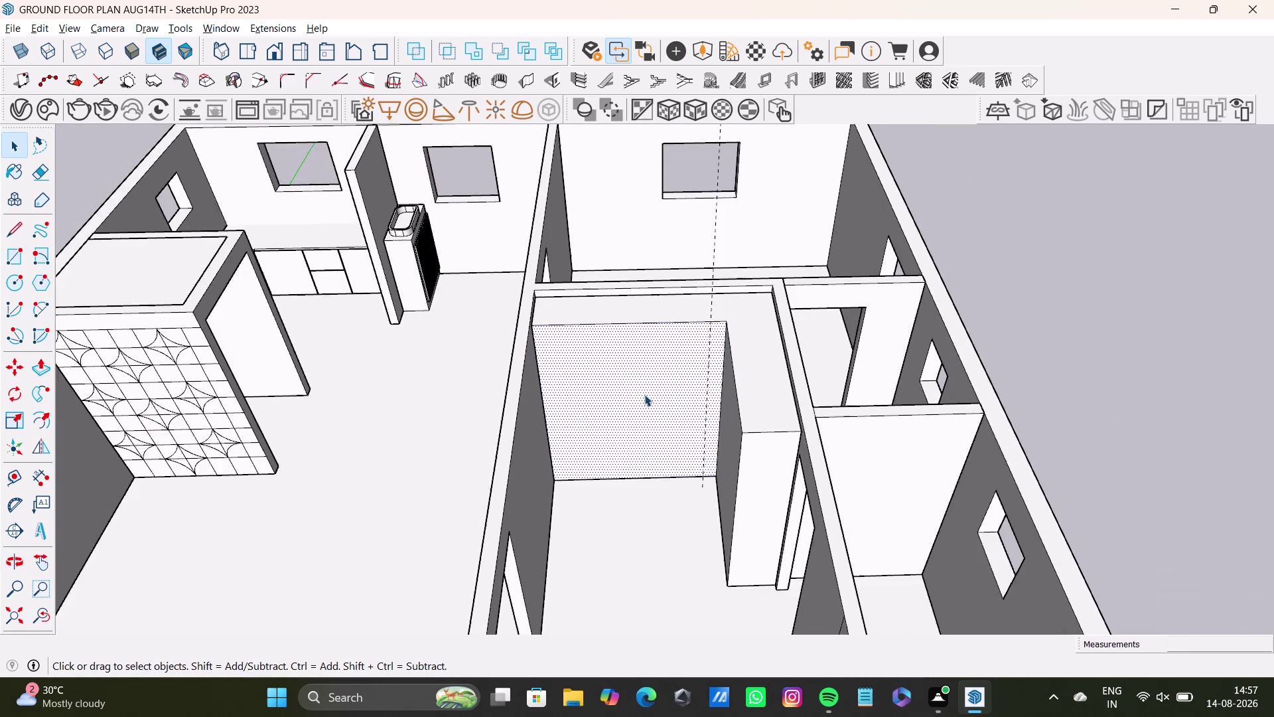
scroll(down, 3)
middle_drag(647, 401, 743, 424)
scroll(up, 3)
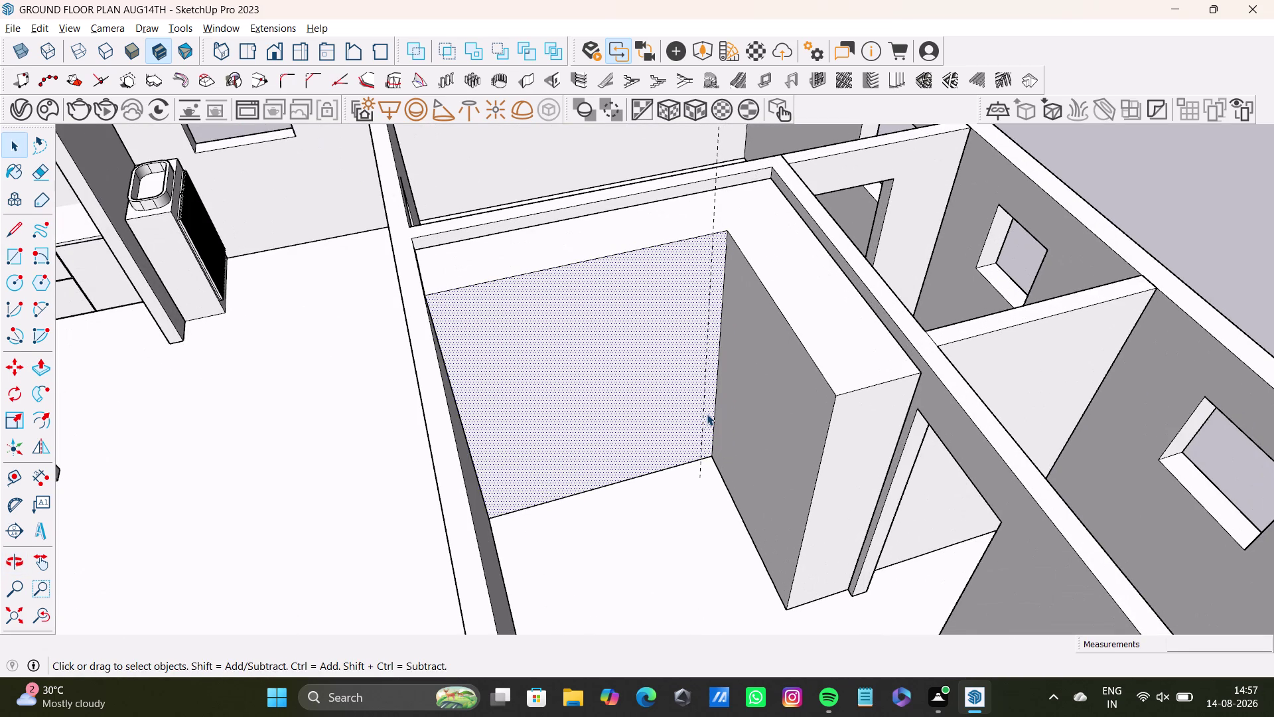
click(719, 150)
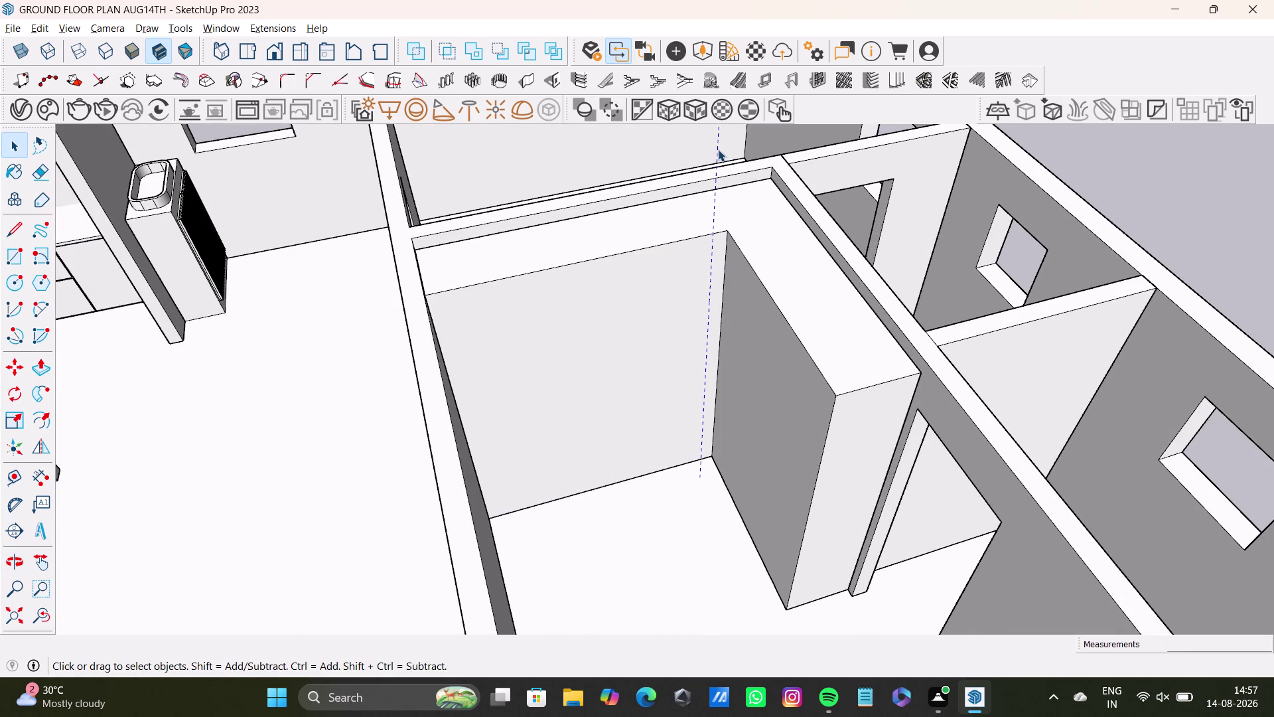
key(Delete)
scroll(down, 3)
middle_drag(698, 337, 519, 389)
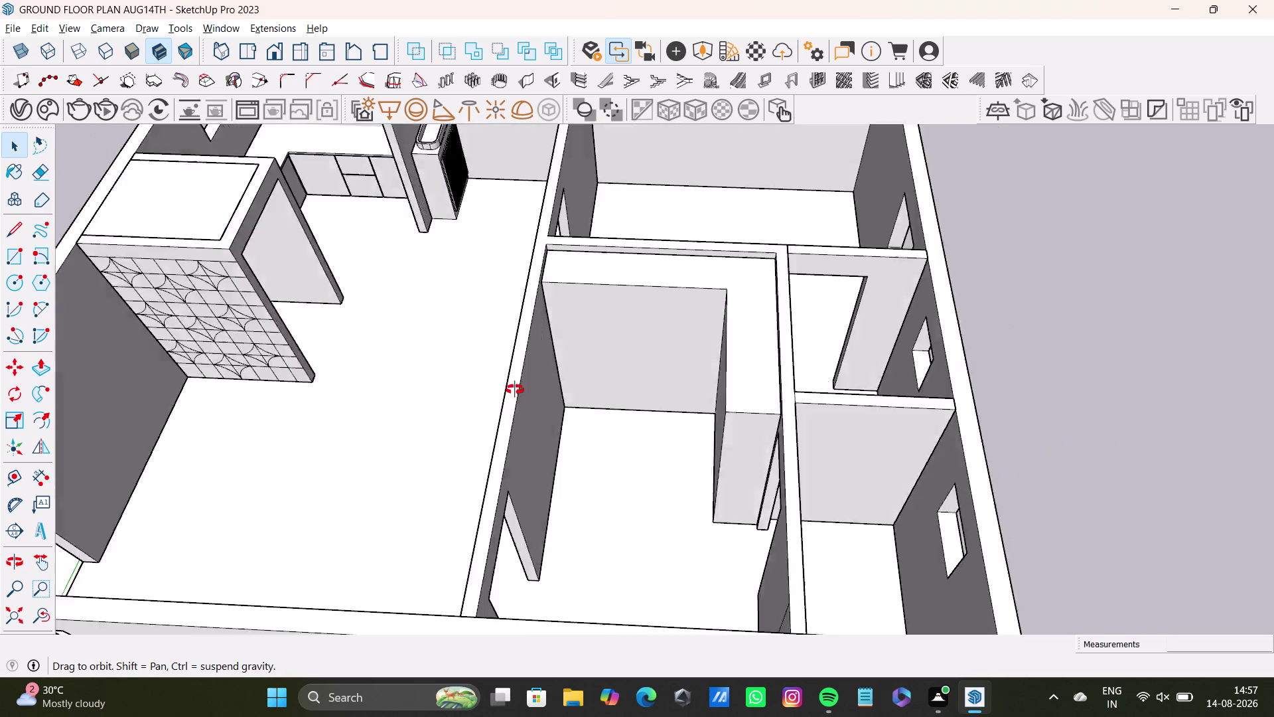
middle_drag(519, 389, 589, 381)
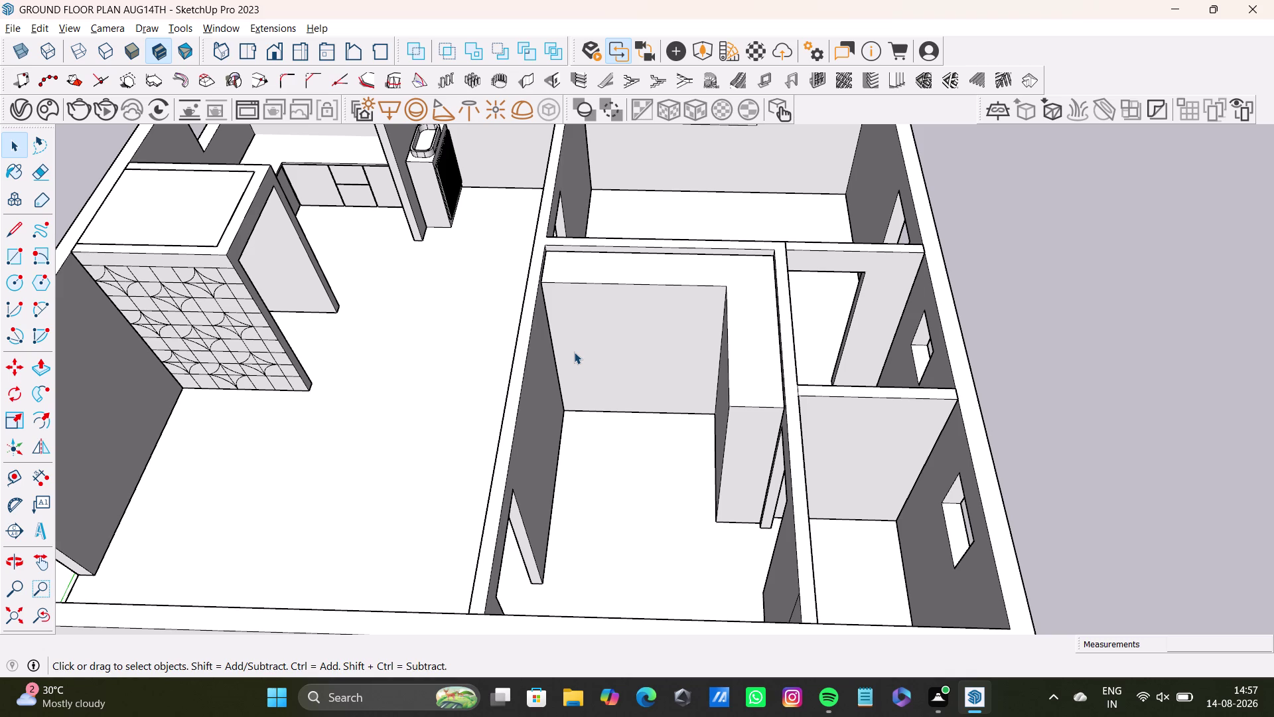
key(space)
scroll(up, 3)
scroll(up, 3)
middle_drag(667, 378, 618, 240)
scroll(down, 3)
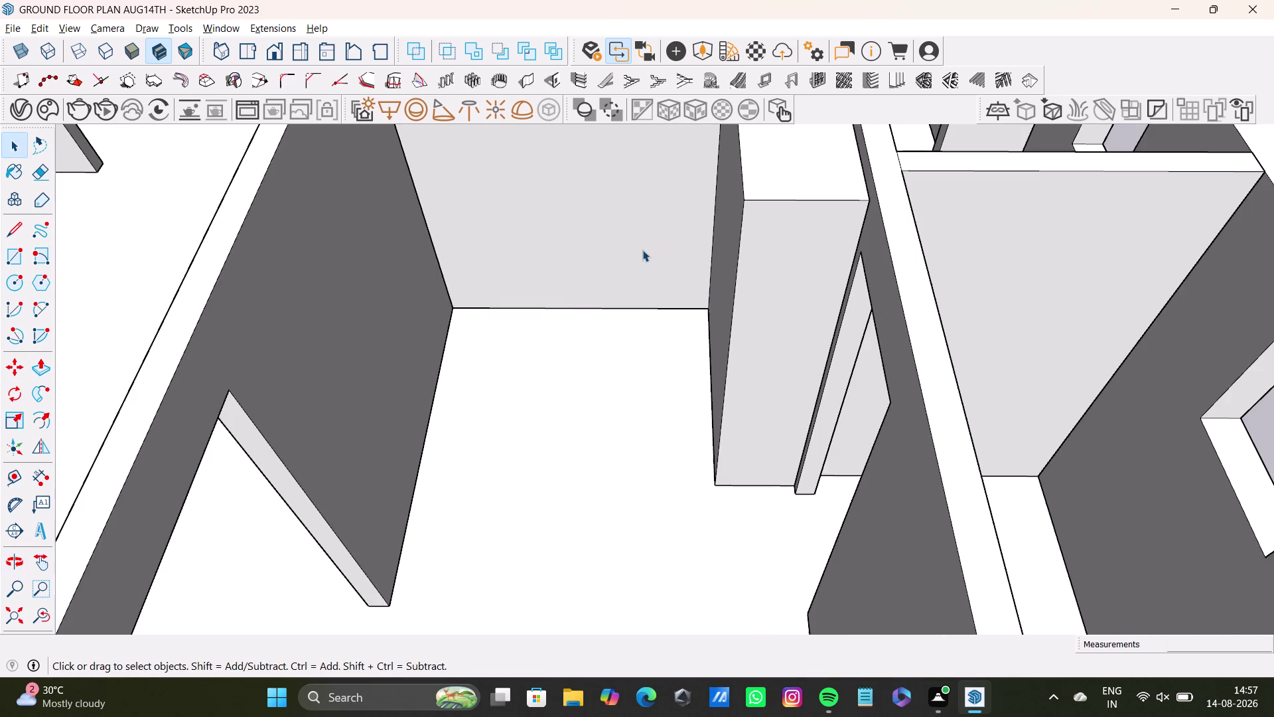
middle_drag(647, 253, 638, 327)
middle_drag(617, 390, 816, 382)
middle_drag(807, 372, 753, 448)
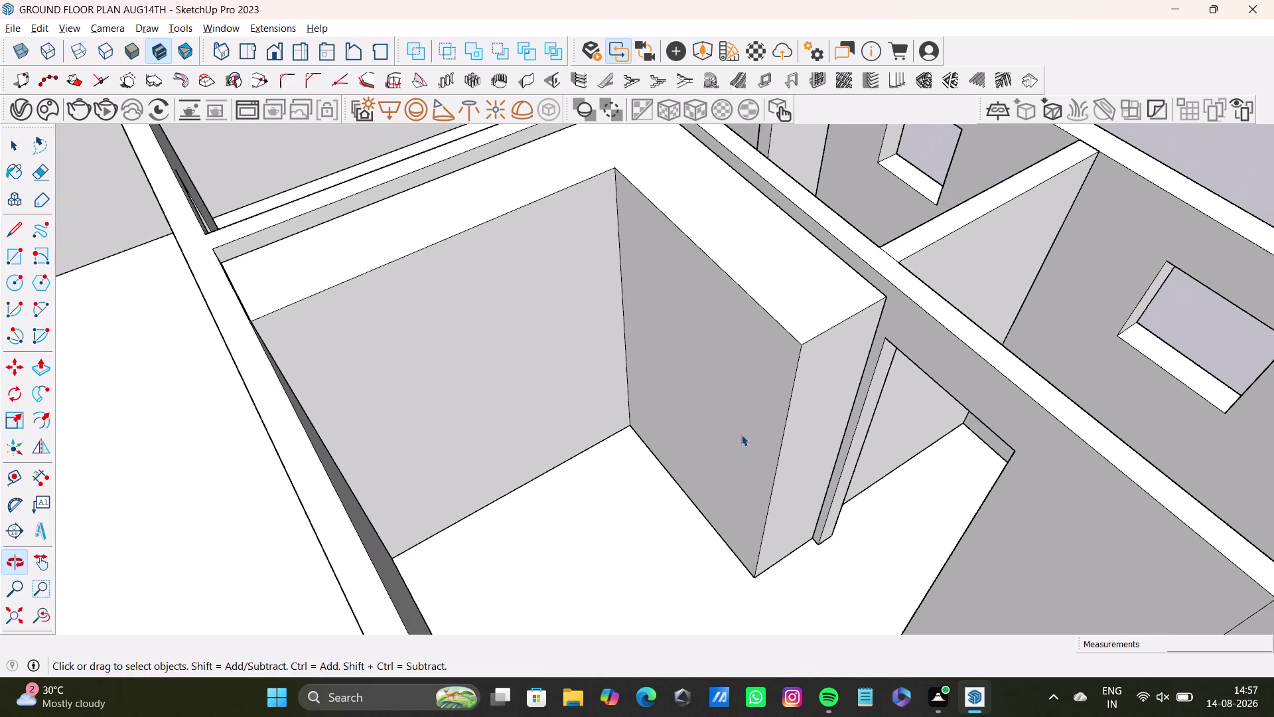
middle_drag(728, 393, 639, 344)
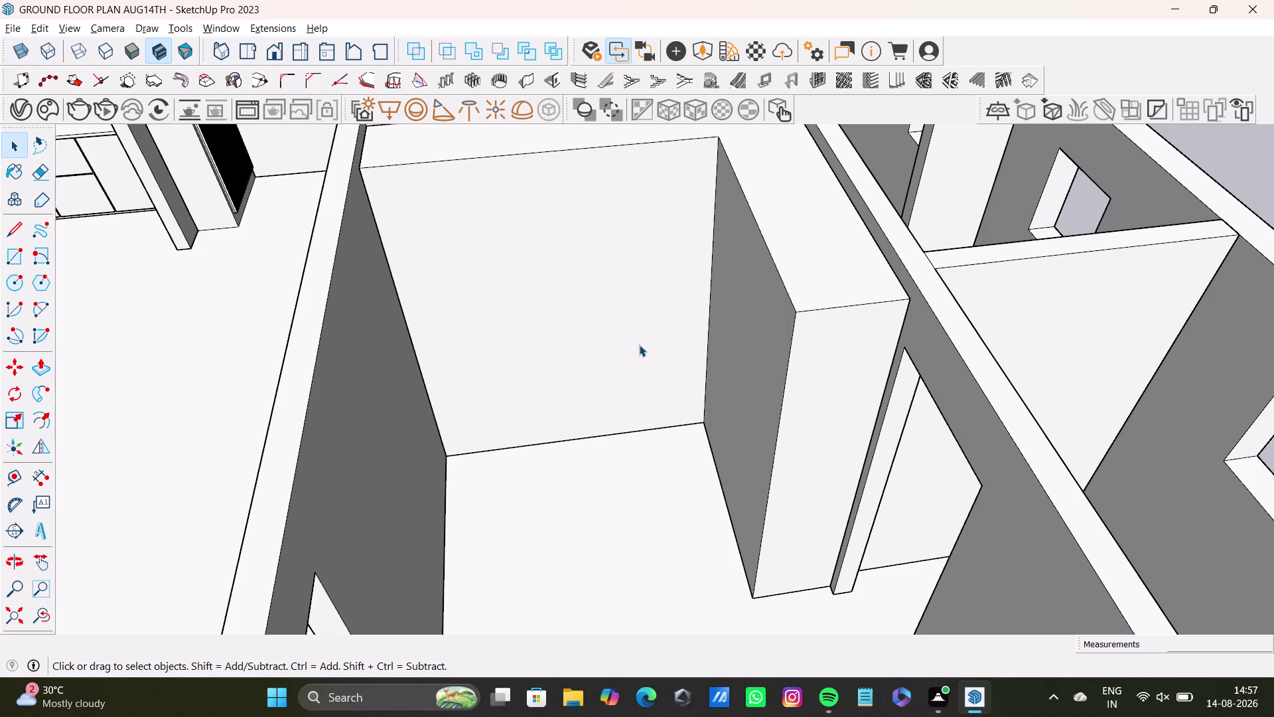
scroll(down, 3)
middle_drag(637, 341, 655, 299)
middle_drag(655, 299, 632, 407)
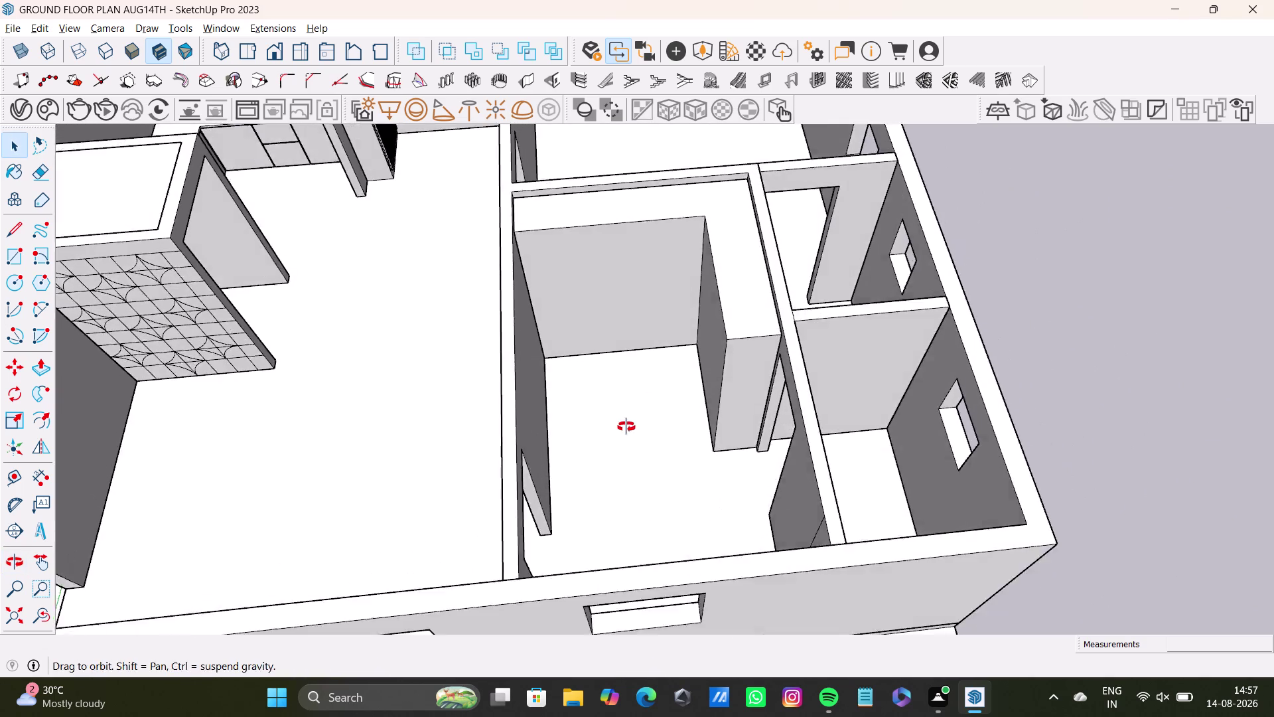
middle_drag(631, 407, 624, 439)
scroll(up, 3)
middle_drag(622, 323, 607, 393)
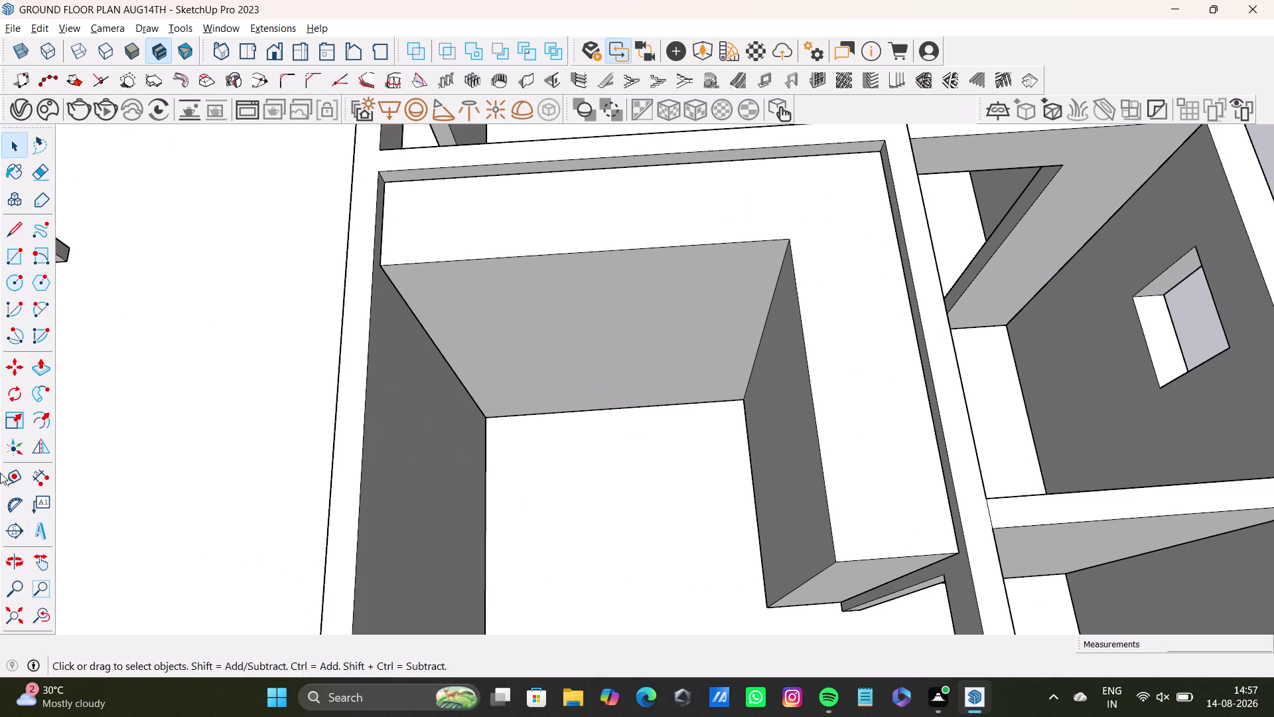
click(37, 478)
scroll(up, 3)
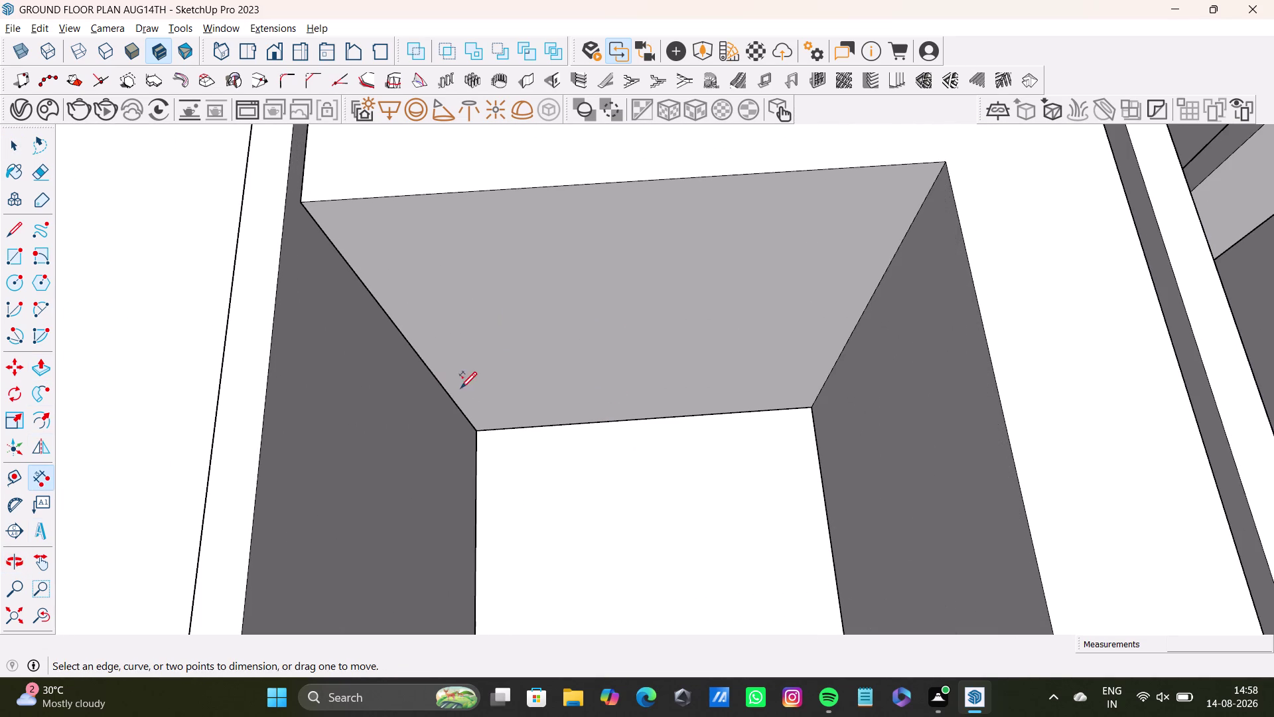
click(448, 398)
key(space)
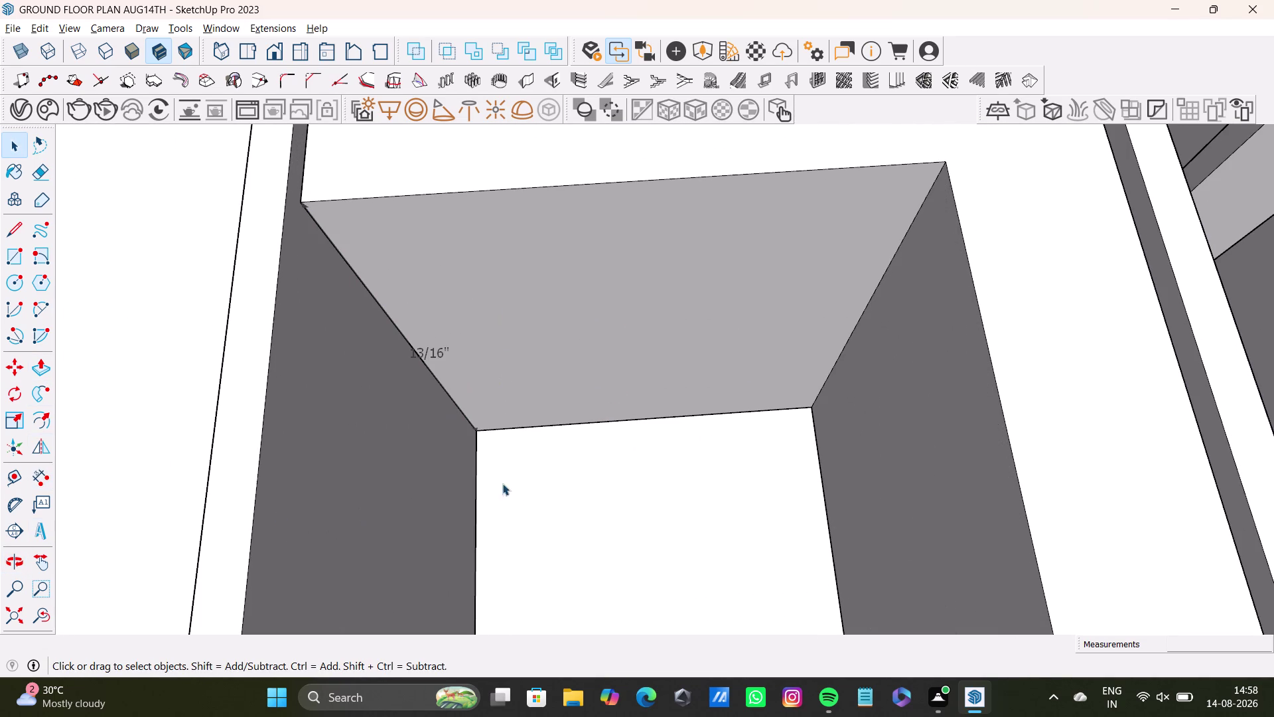
key(ctrl+z)
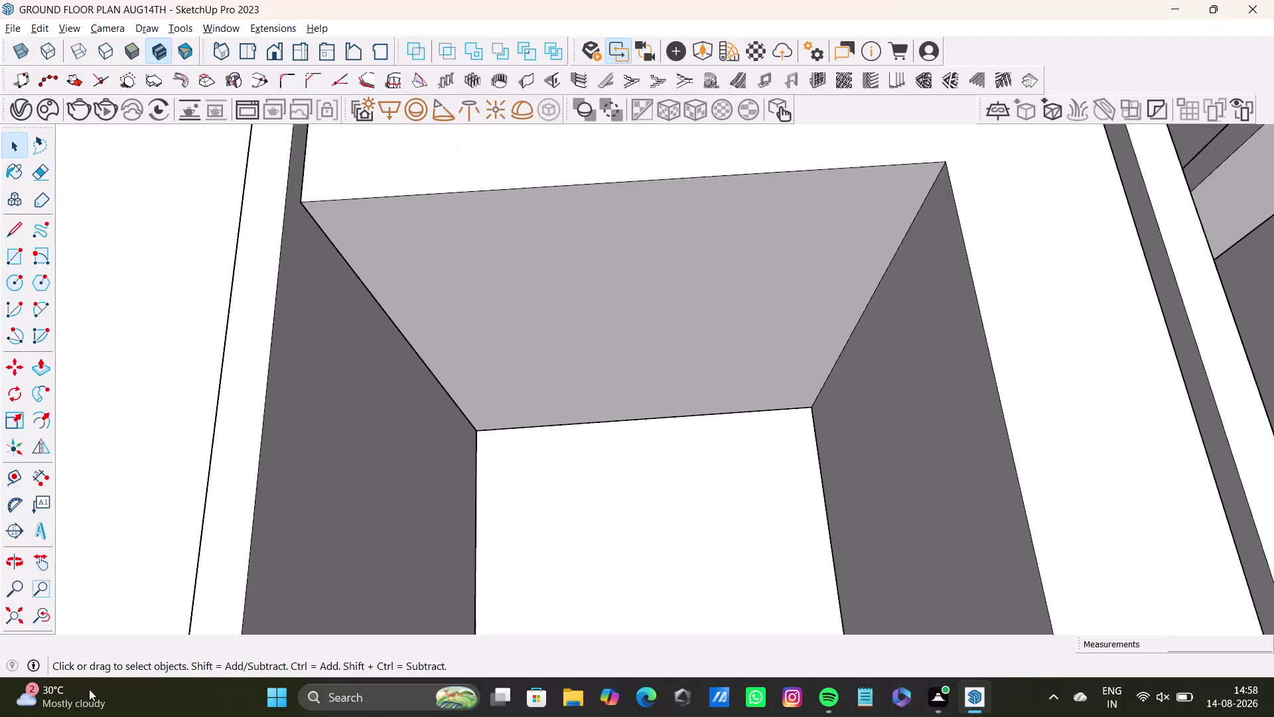
Try a guide off the recess side edge, zoom in on the back wall, and undo it.
click(13, 479)
scroll(up, 3)
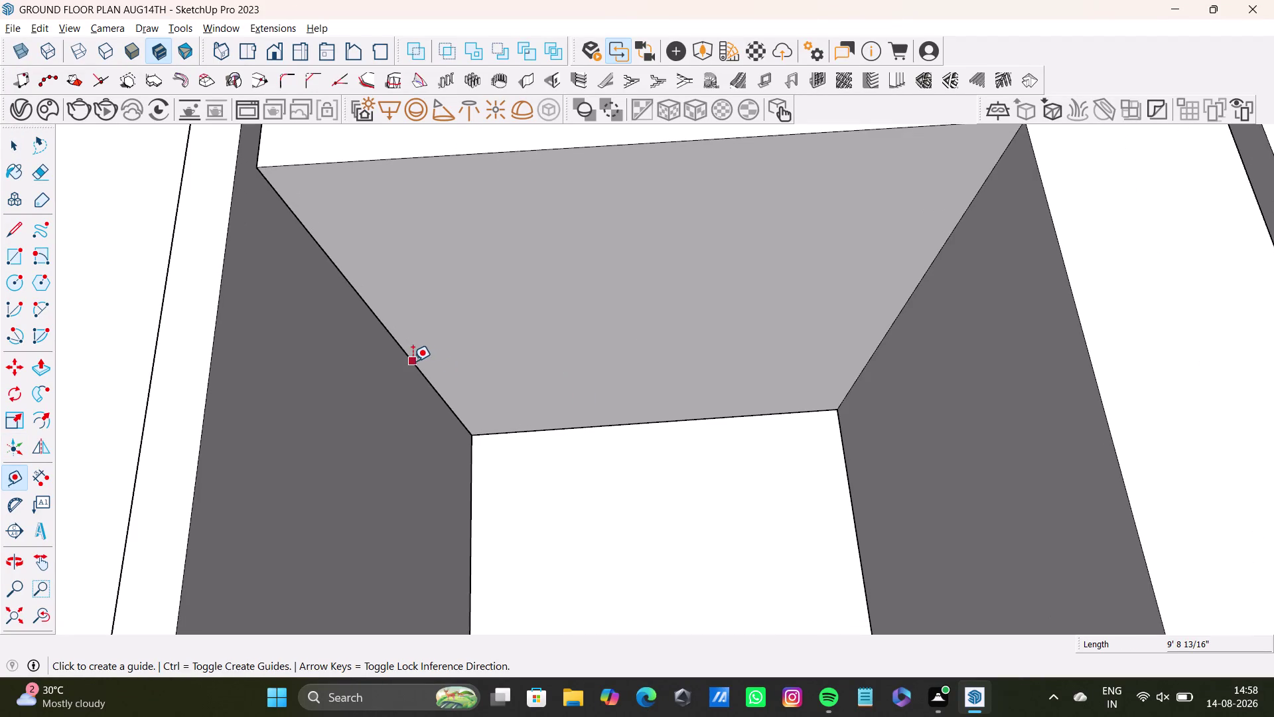
drag(420, 363, 432, 363)
middle_drag(454, 373, 482, 284)
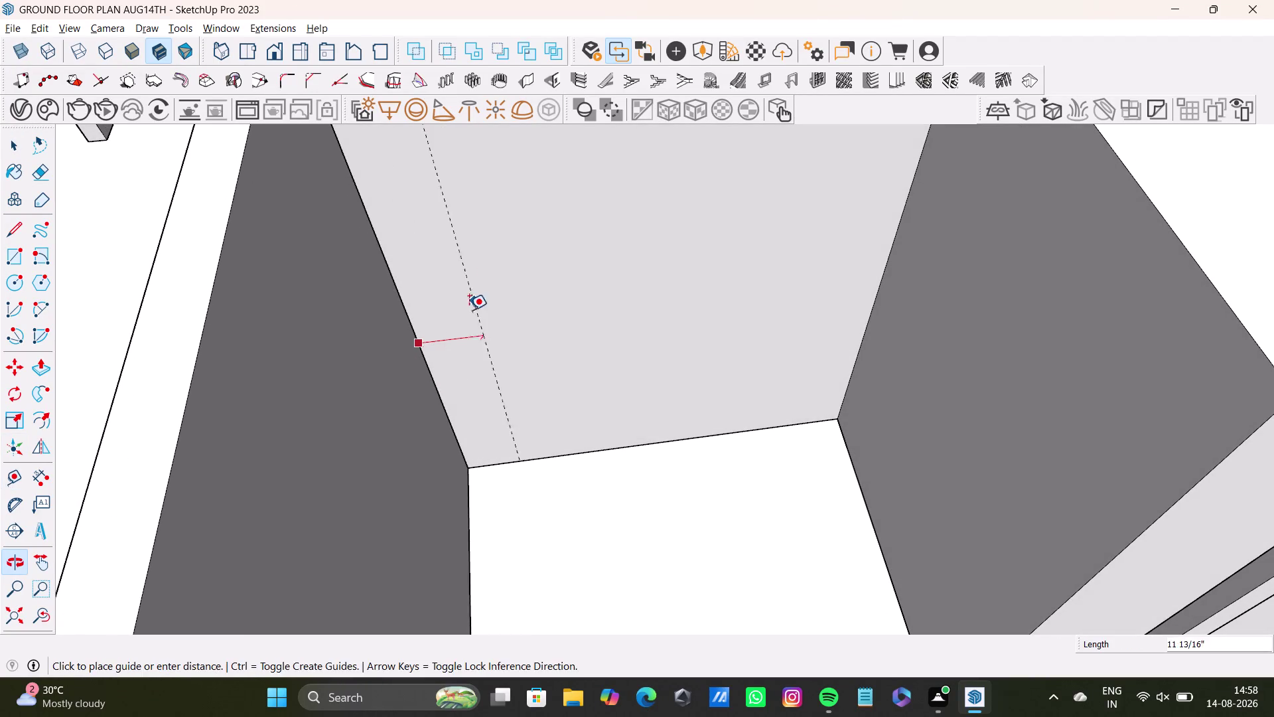
middle_drag(471, 338, 508, 510)
middle_drag(507, 510, 492, 328)
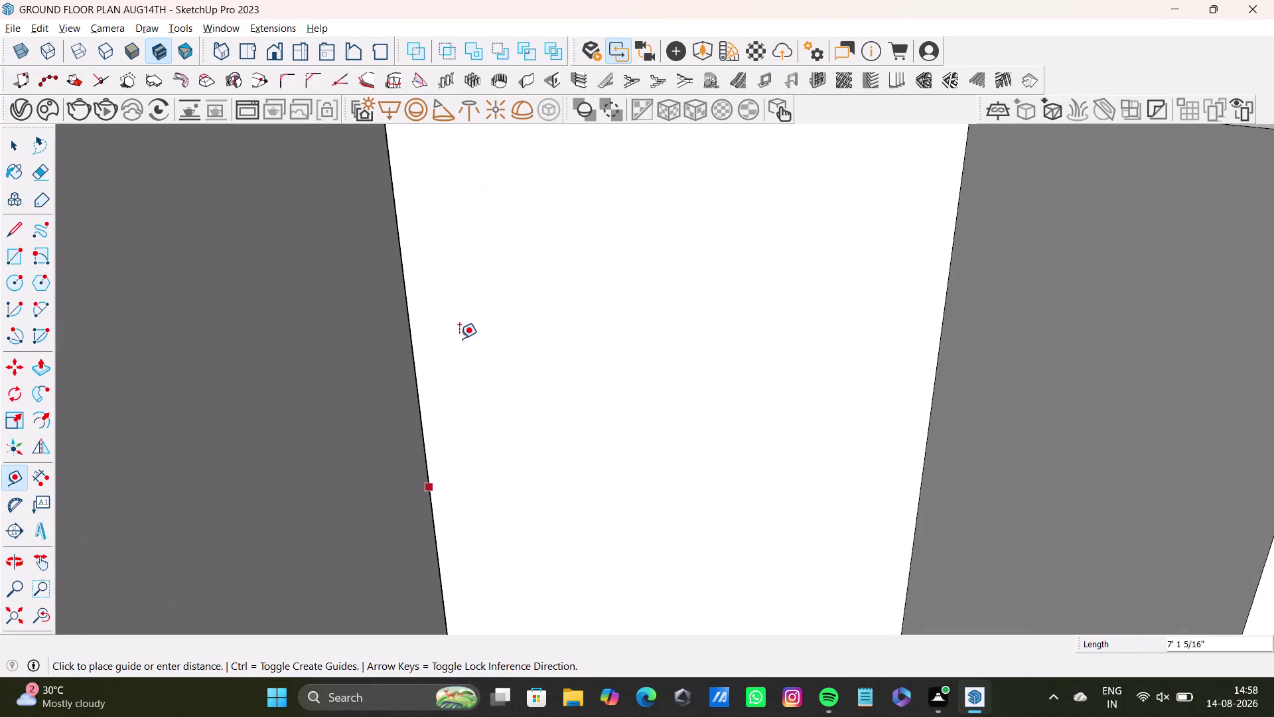
click(435, 346)
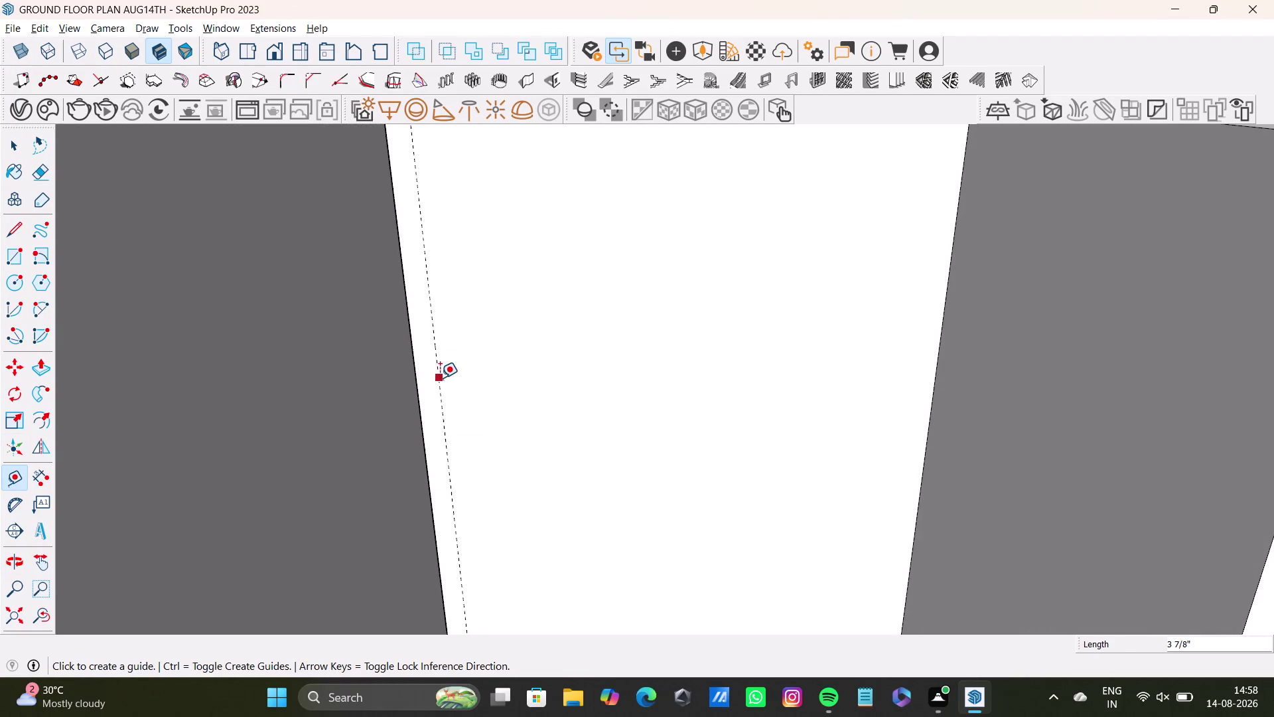
key(ctrl+z)
drag(415, 396, 436, 396)
key(space)
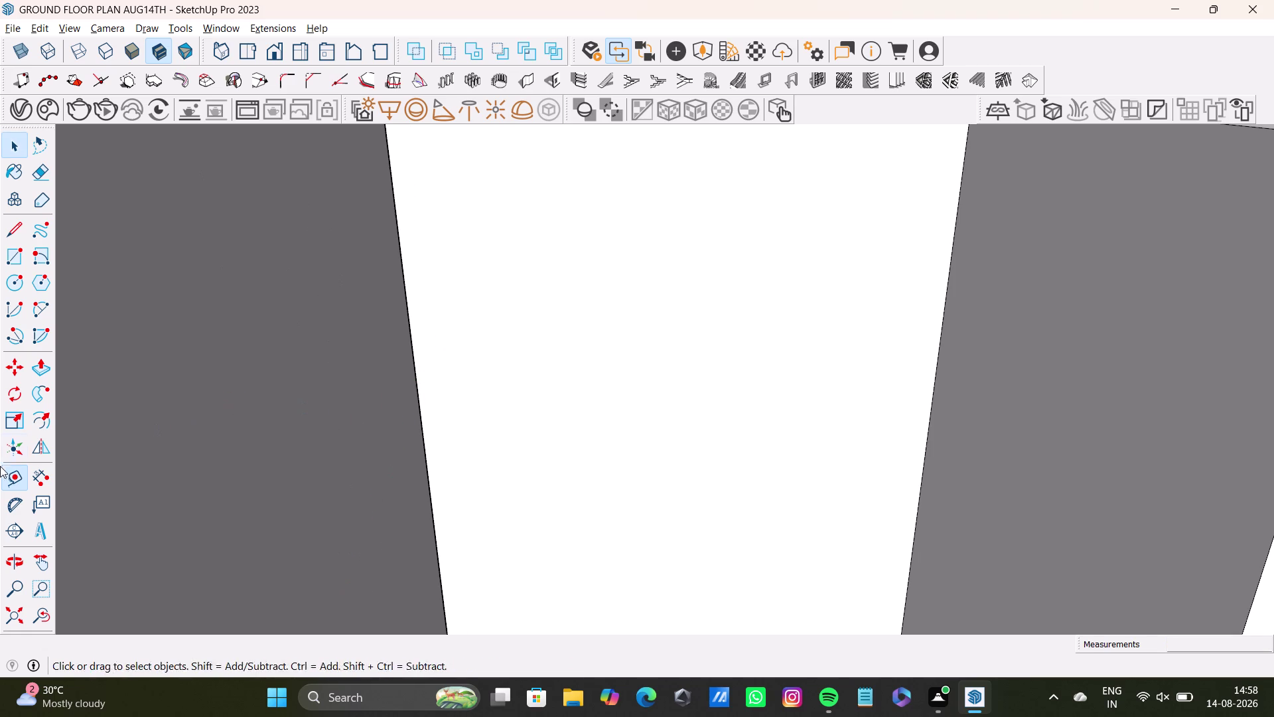
Place a 1" guide in from the left recess wall edge.
click(9, 481)
click(422, 423)
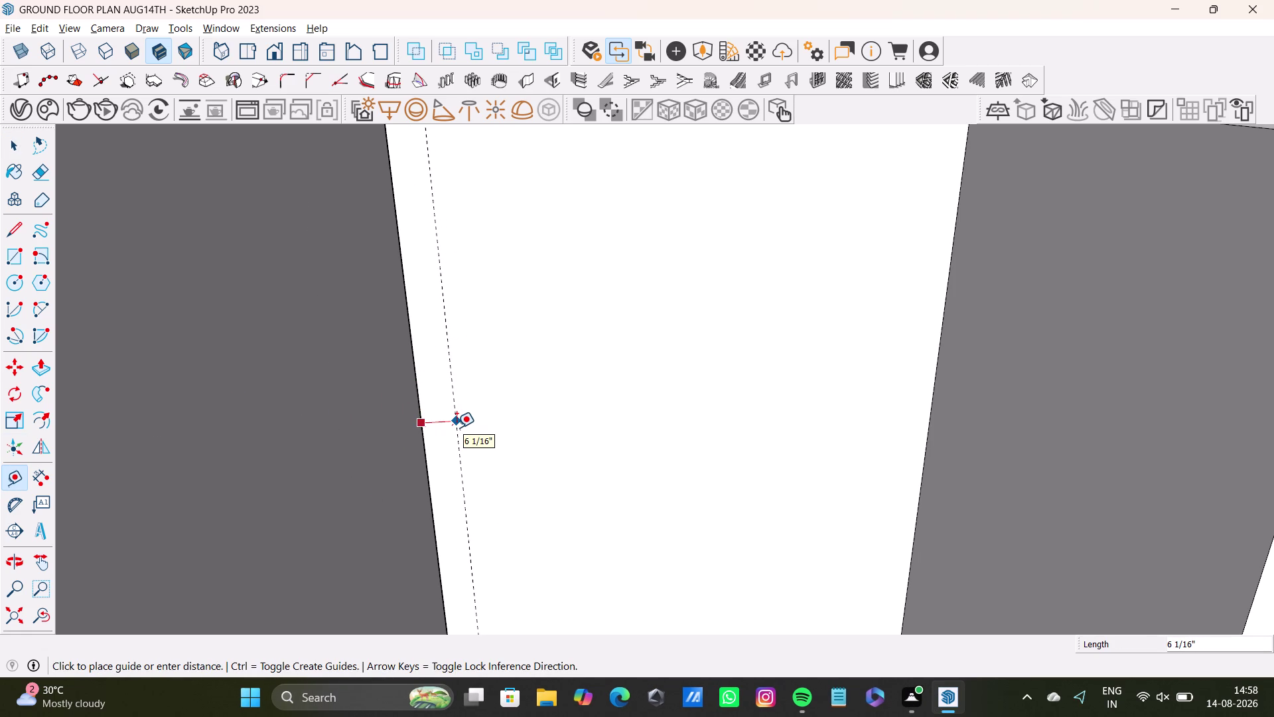
key(1)
key(shift+quotedbl)
key(Return)
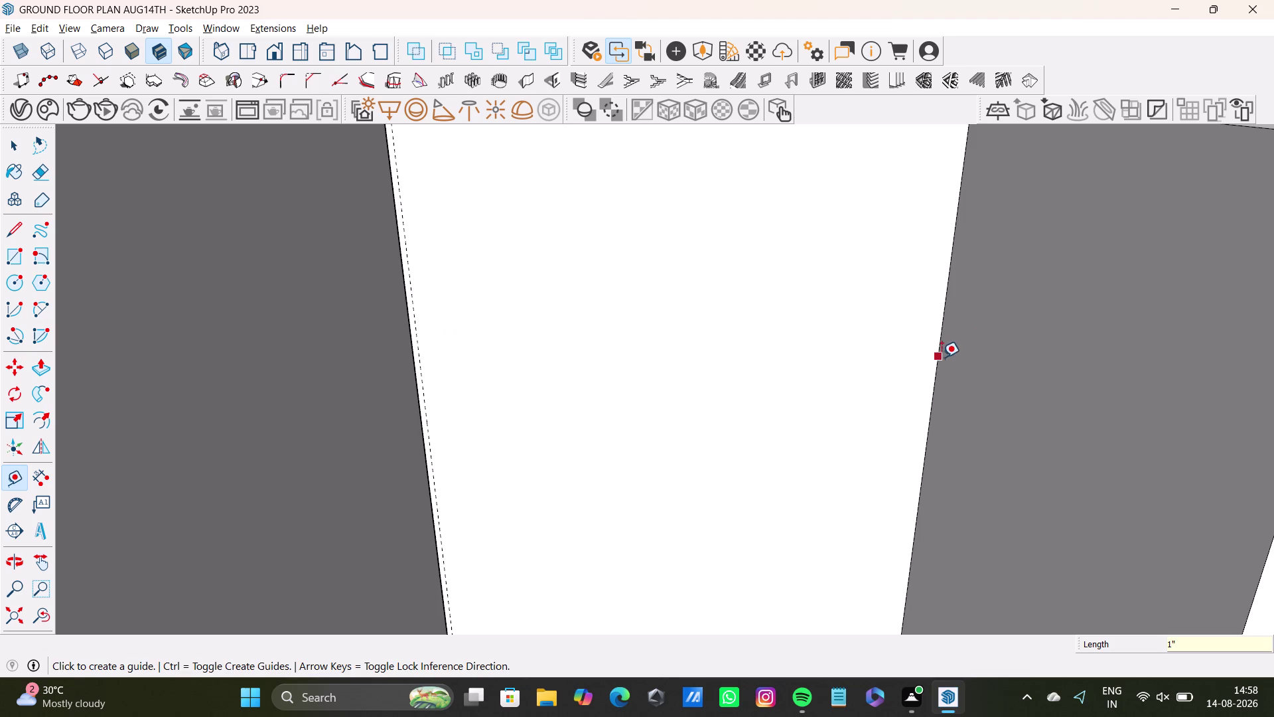
Place a 1" guide in from the right wall edge, then view the wall corner.
click(940, 357)
text(1)
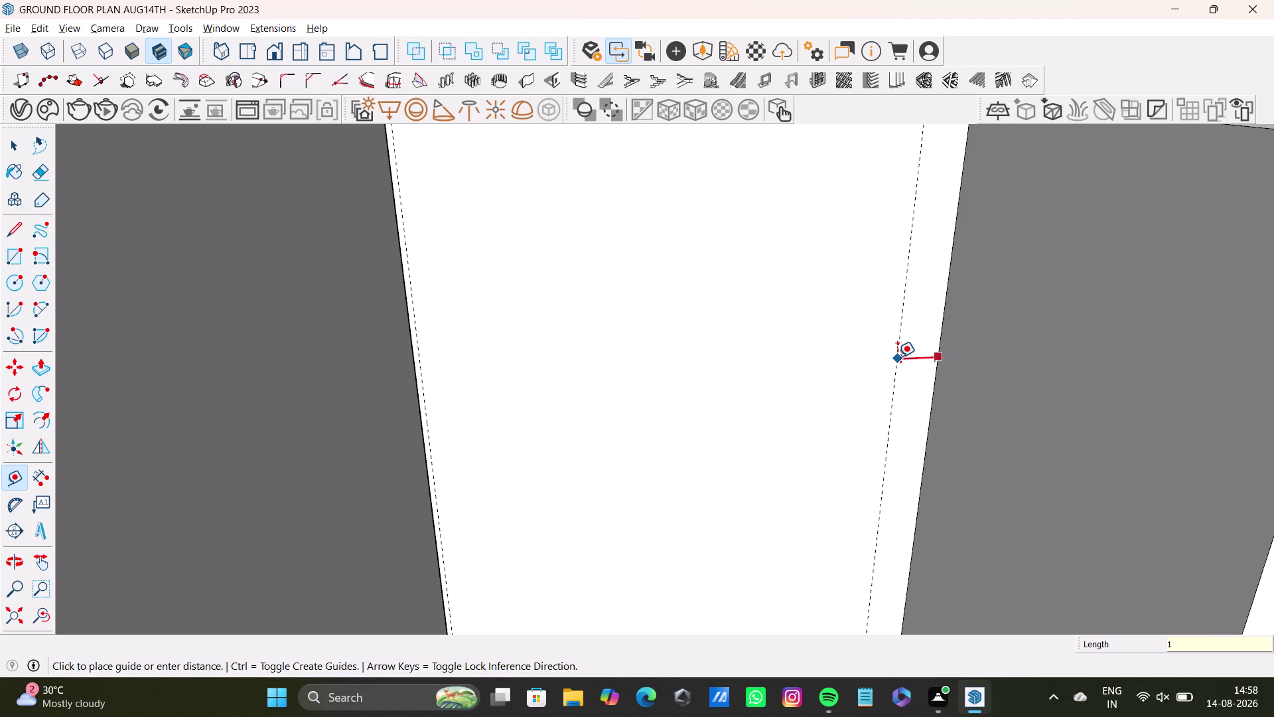
text(")
key(Return)
middle_drag(909, 423, 1049, 473)
middle_drag(953, 350, 639, 449)
scroll(up, 3)
middle_drag(671, 429, 742, 449)
scroll(up, 3)
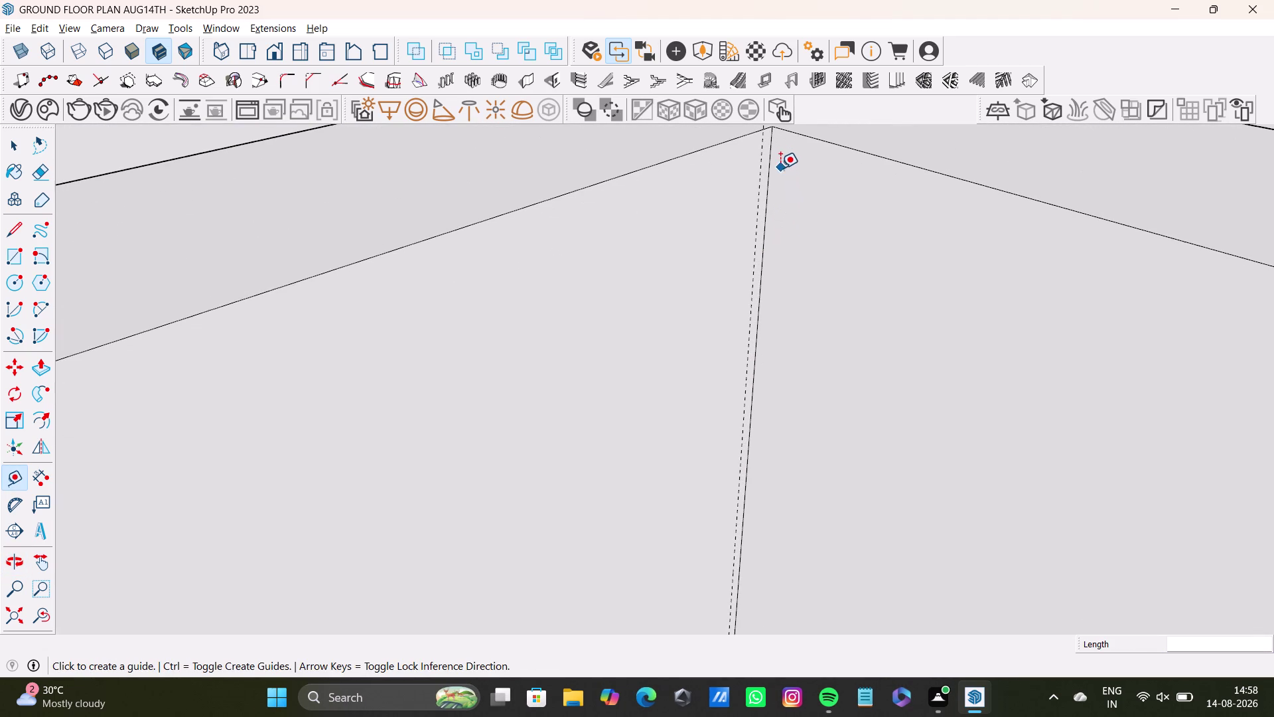
Place a 1" guide in from the top corner edge.
click(770, 173)
text(1)
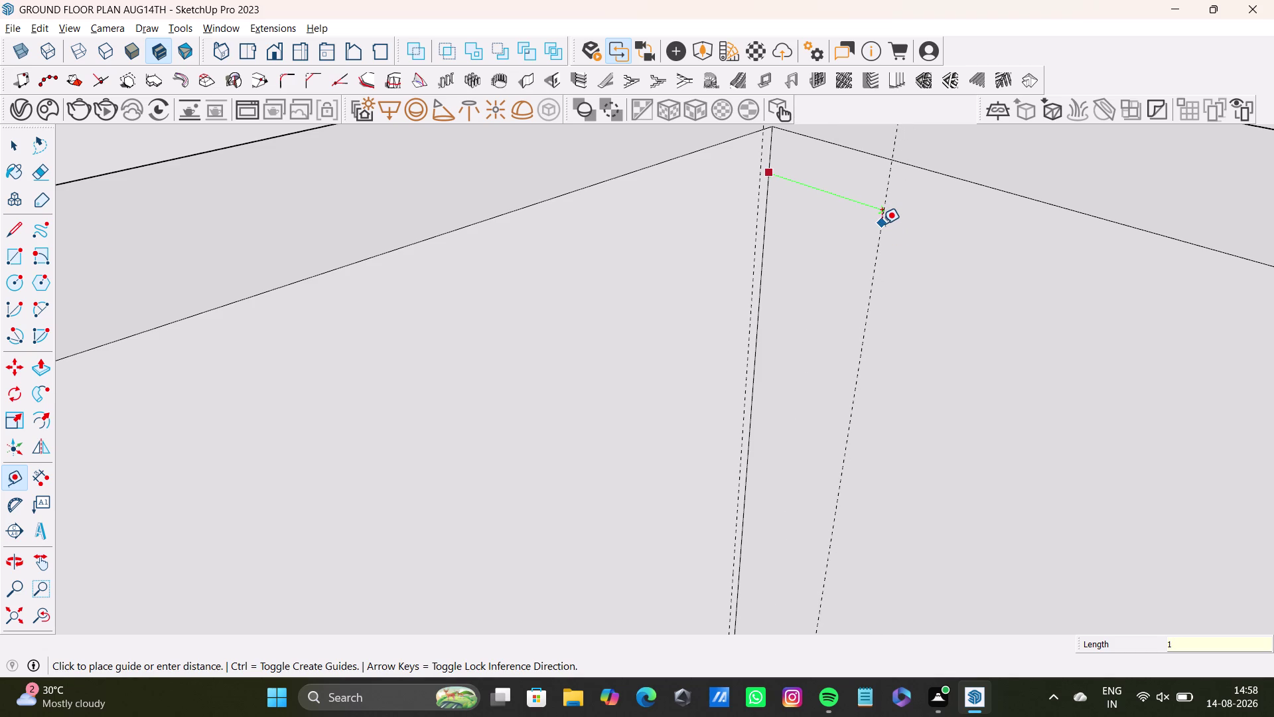
text(")
key(Return)
scroll(down, 3)
Place a 1" guide off the adjacent side wall edge and orbit out over the recess.
middle_drag(843, 320, 529, 183)
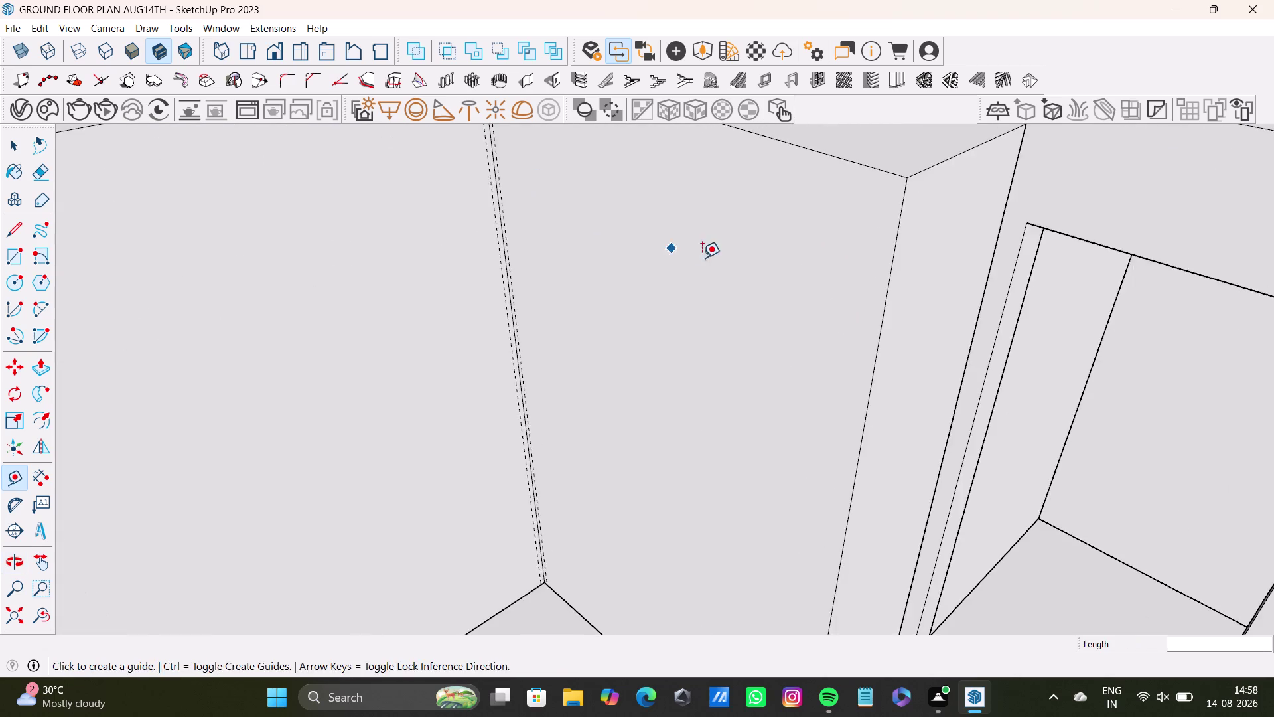
scroll(down, 3)
middle_drag(726, 296, 780, 309)
drag(880, 308, 873, 308)
text(1)
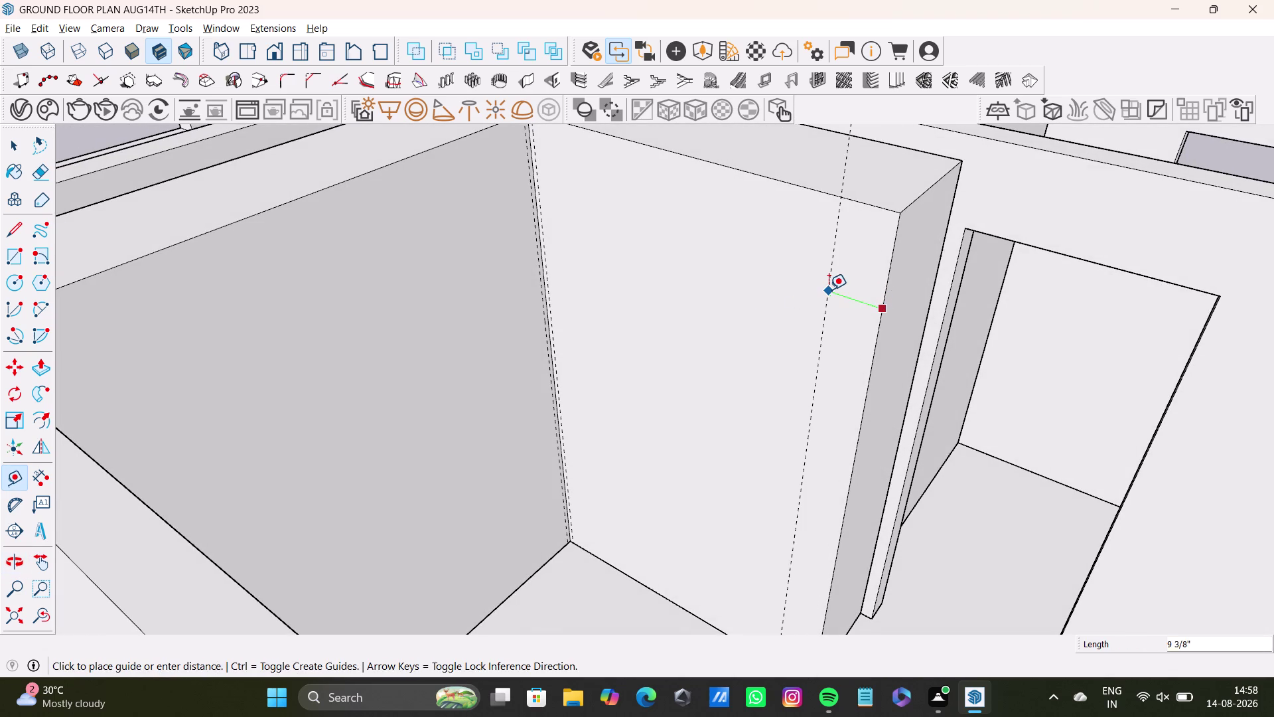
text(")
key(Return)
key(space)
middle_drag(844, 355, 665, 438)
middle_drag(660, 402, 922, 472)
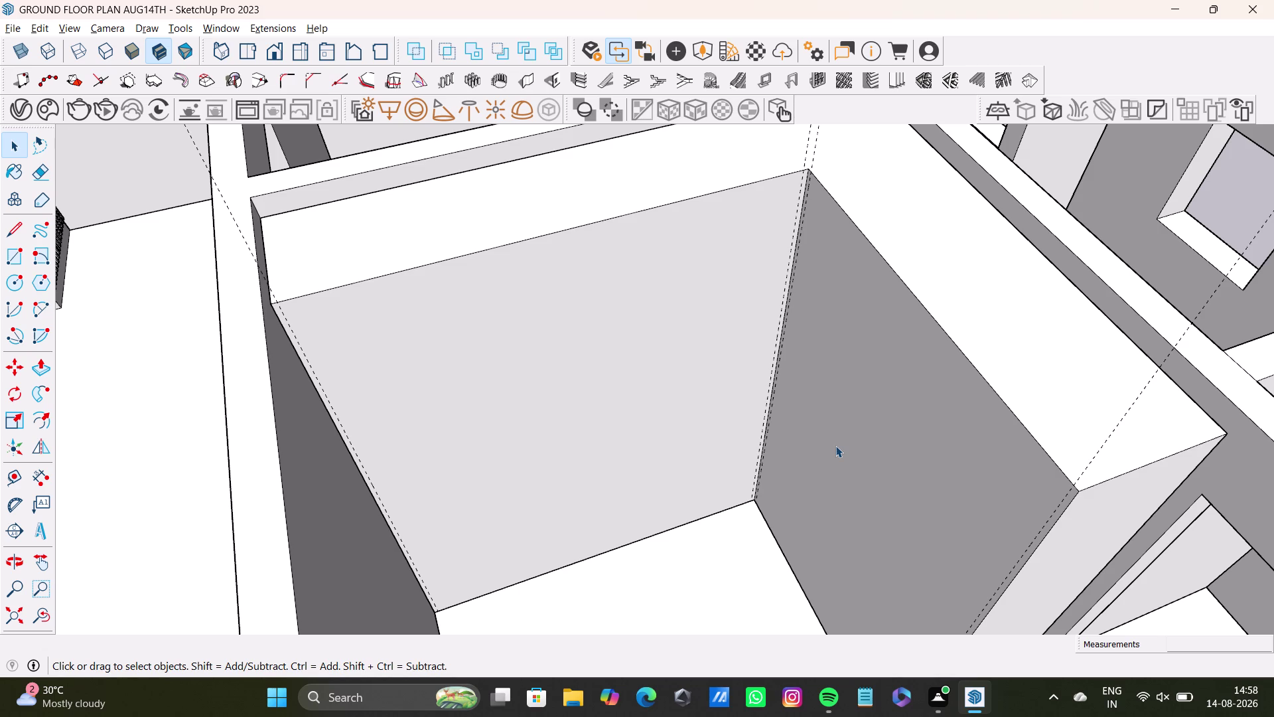
Place a guide 1" below the back wall's top edge.
scroll(down, 3)
scroll(up, 3)
scroll(down, 3)
middle_drag(600, 368, 512, 438)
scroll(up, 3)
middle_drag(563, 339, 590, 430)
middle_drag(605, 431, 597, 268)
click(12, 472)
scroll(up, 3)
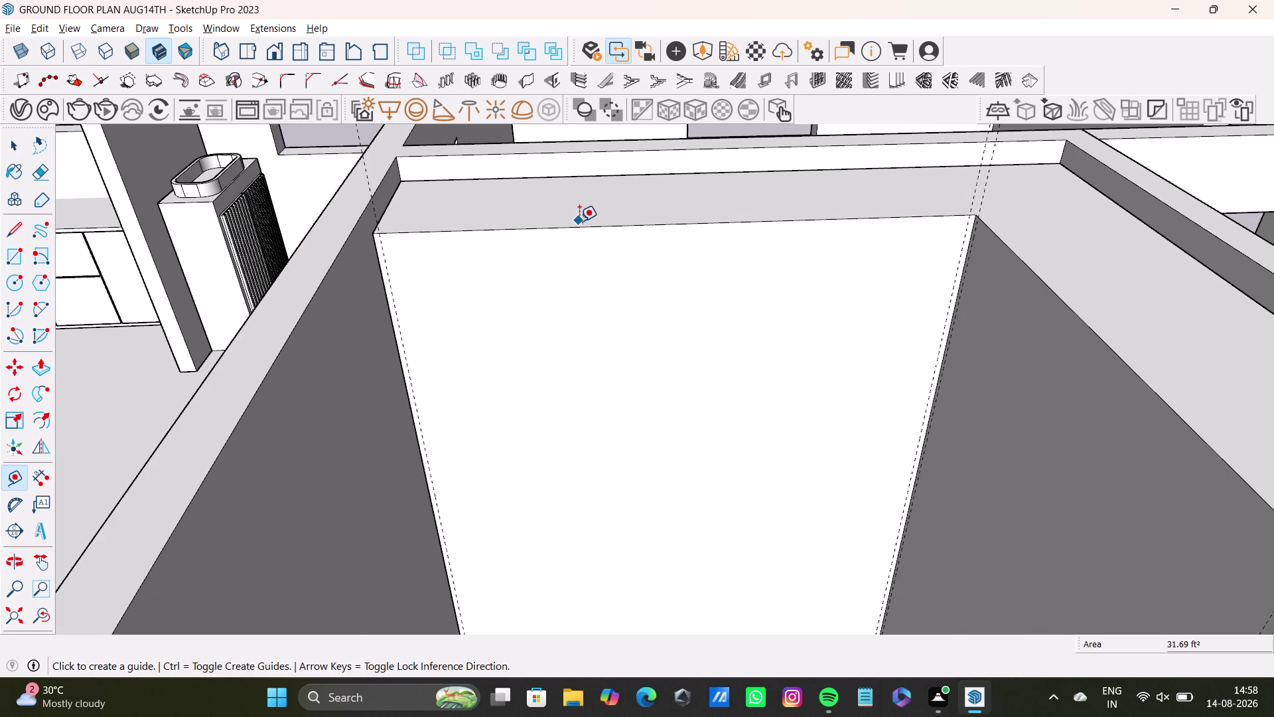
click(586, 223)
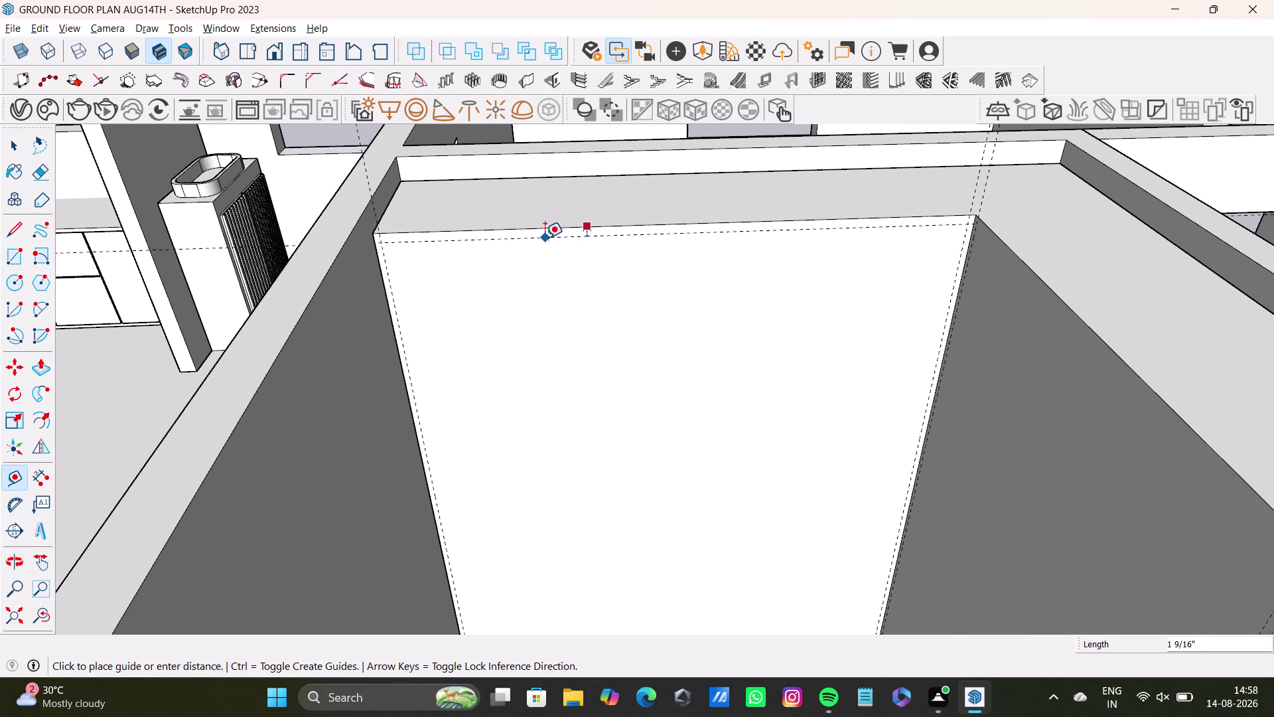
key(1)
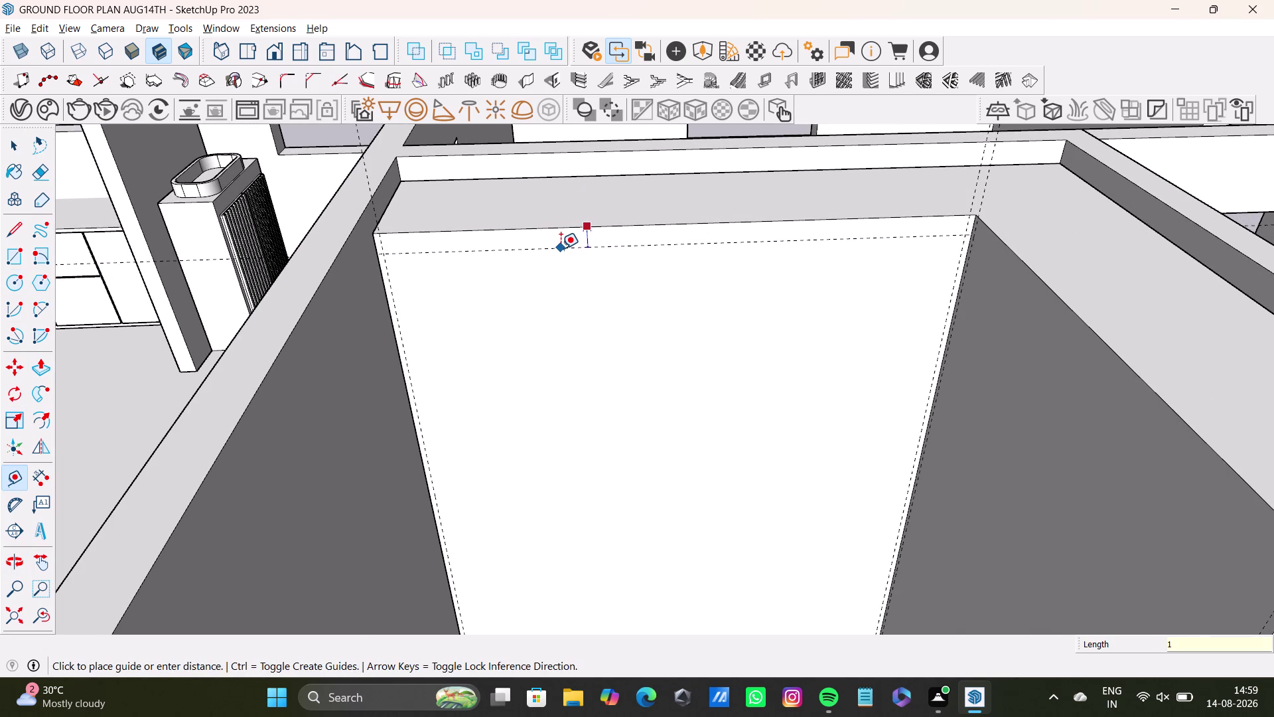
key(shift+quotedbl)
key(Return)
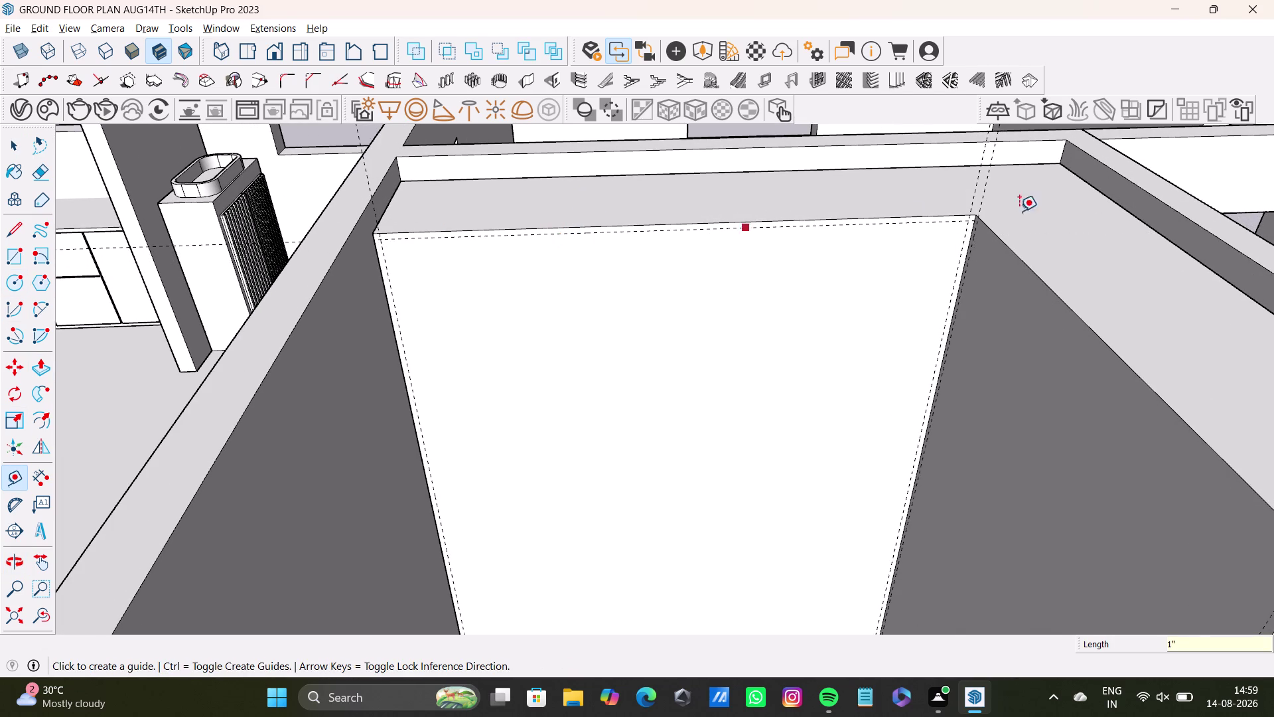
Offset another 1" guide from the recess edge.
scroll(up, 3)
middle_drag(1051, 314, 1149, 316)
click(1073, 265)
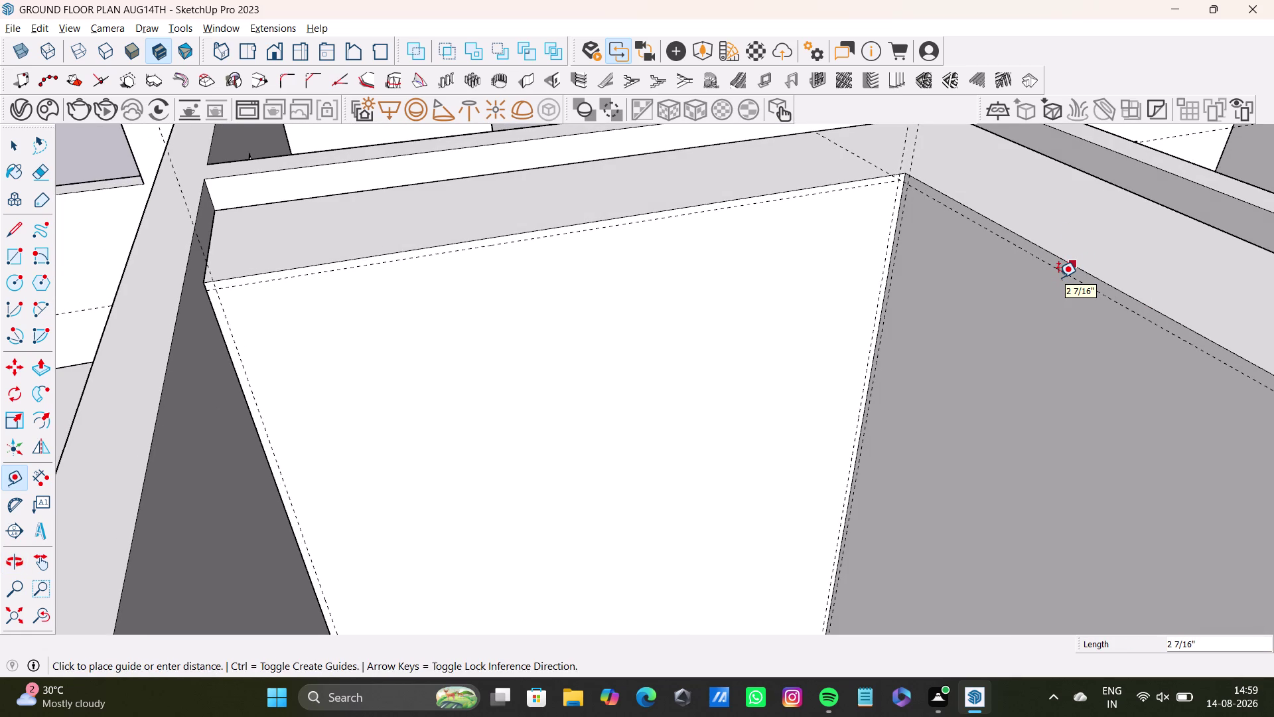
key(1)
key(shift+quotedbl)
key(Return)
middle_drag(956, 298, 945, 293)
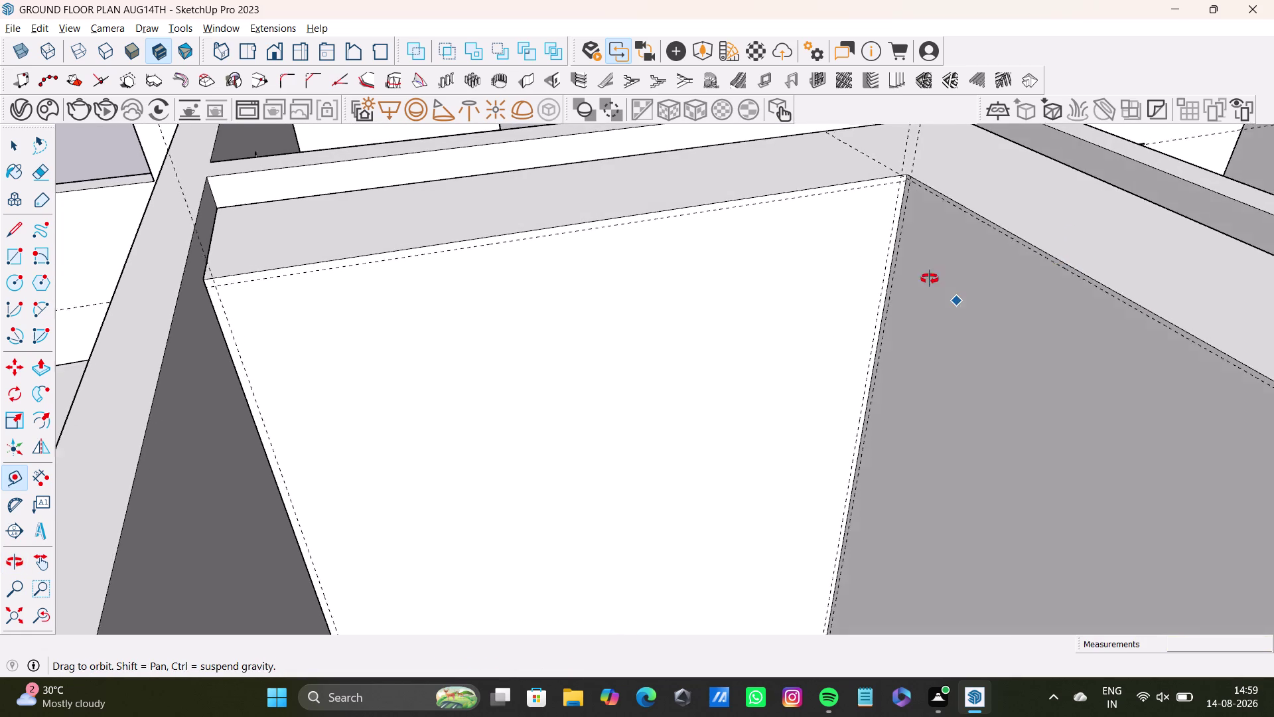
middle_drag(946, 293, 956, 268)
Undo, then place the guide 1" below the side wall's top edge.
key(ctrl+z)
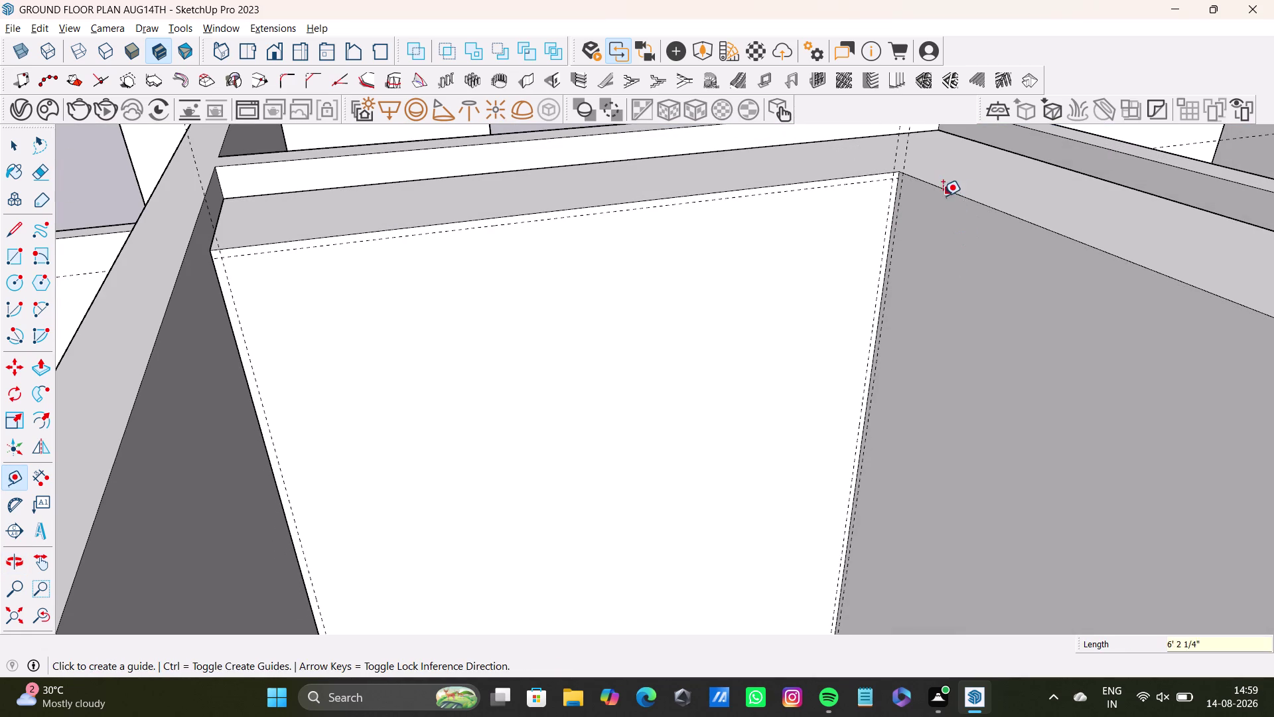
scroll(up, 3)
scroll(up, 3)
click(933, 177)
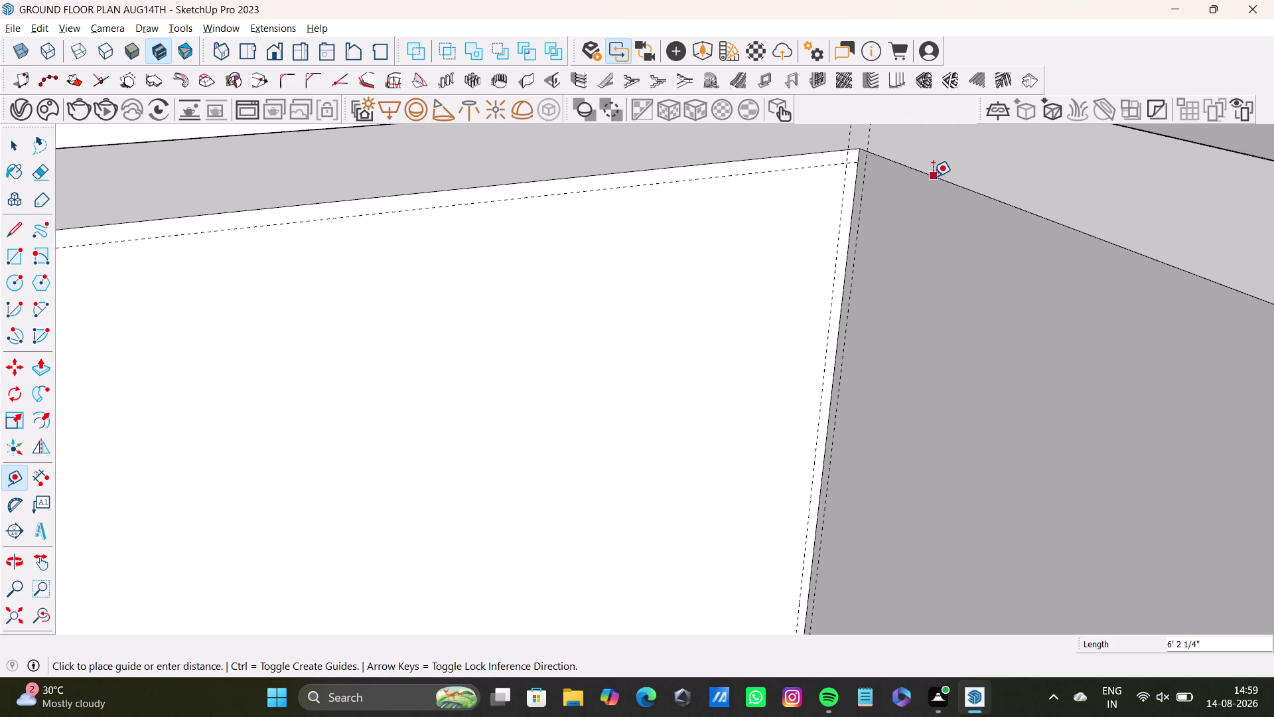
key(1)
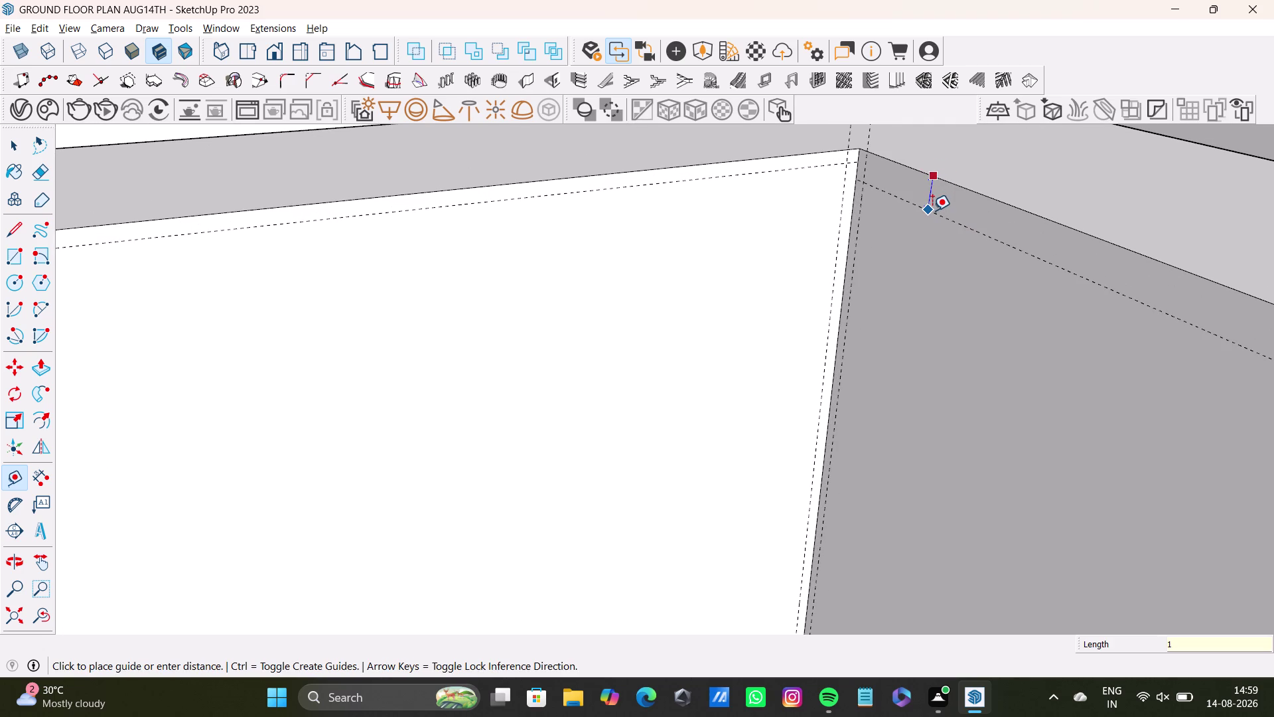
key(shift+quotedbl)
key(Return)
key(space)
Turn to face the back wall and start a guide from its left edge.
scroll(down, 3)
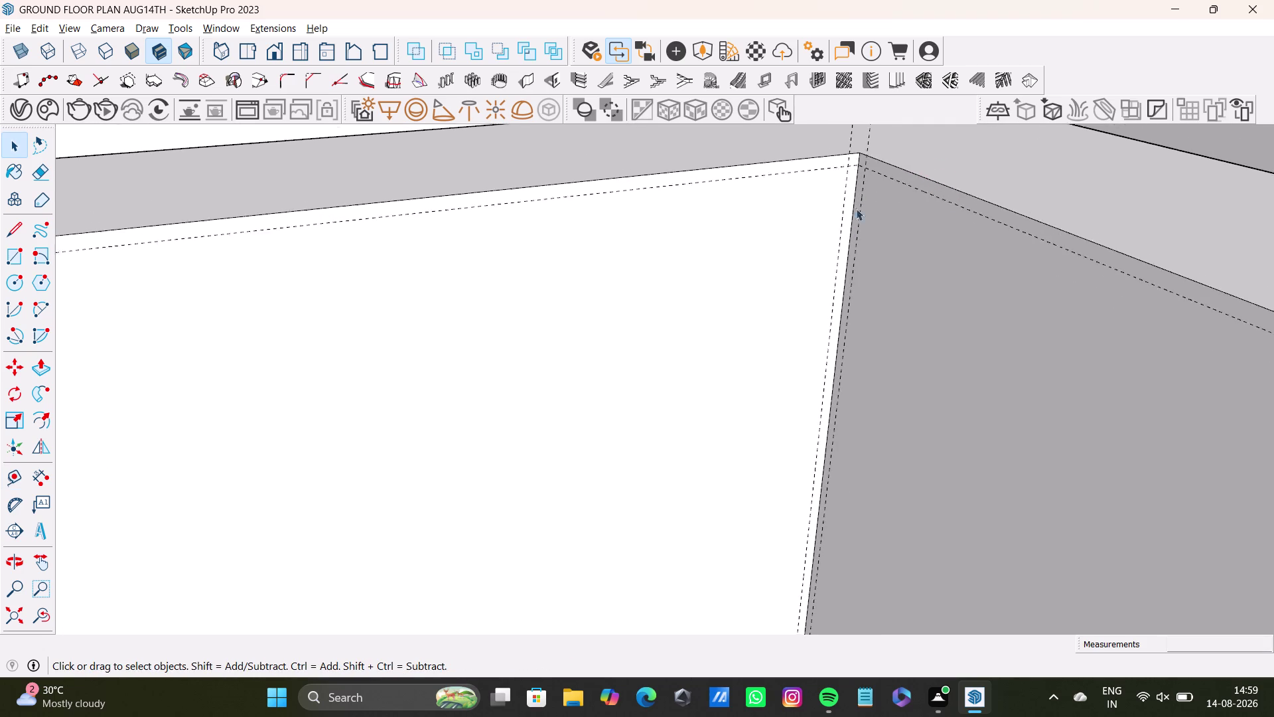
scroll(down, 3)
middle_drag(831, 251, 856, 157)
scroll(down, 3)
middle_drag(859, 189, 753, 263)
middle_drag(749, 253, 841, 193)
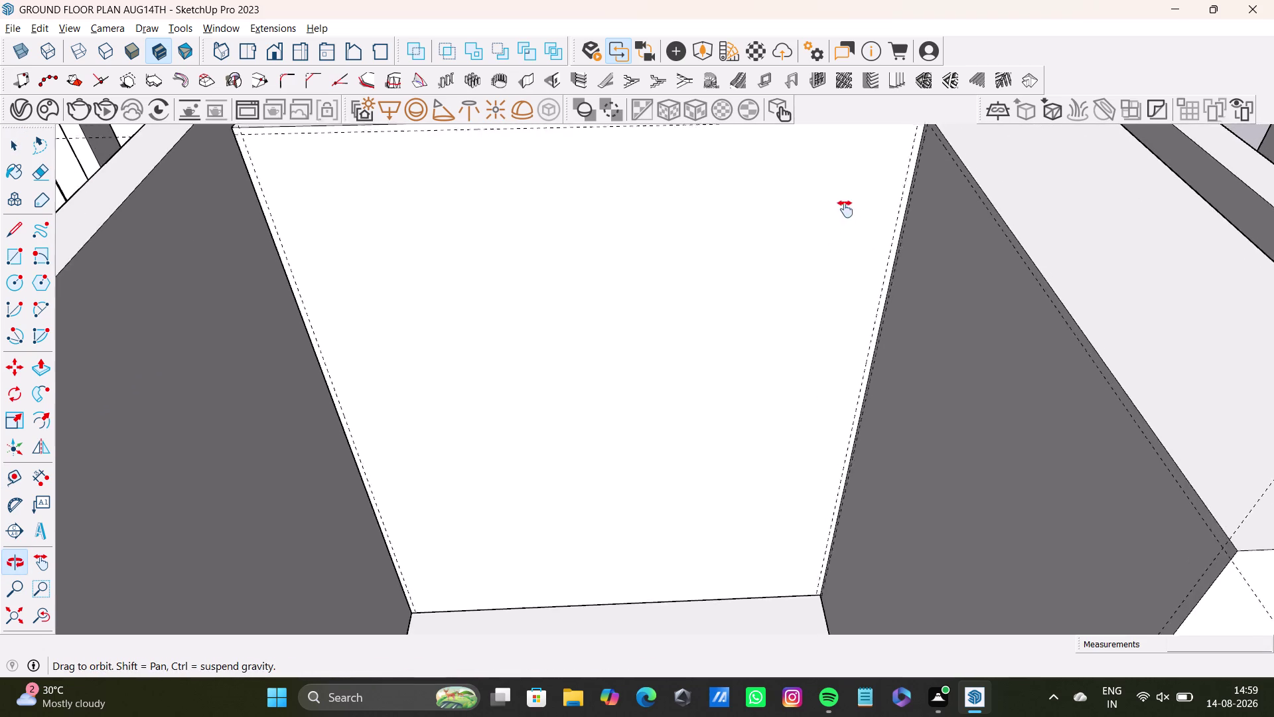
middle_drag(842, 193, 851, 228)
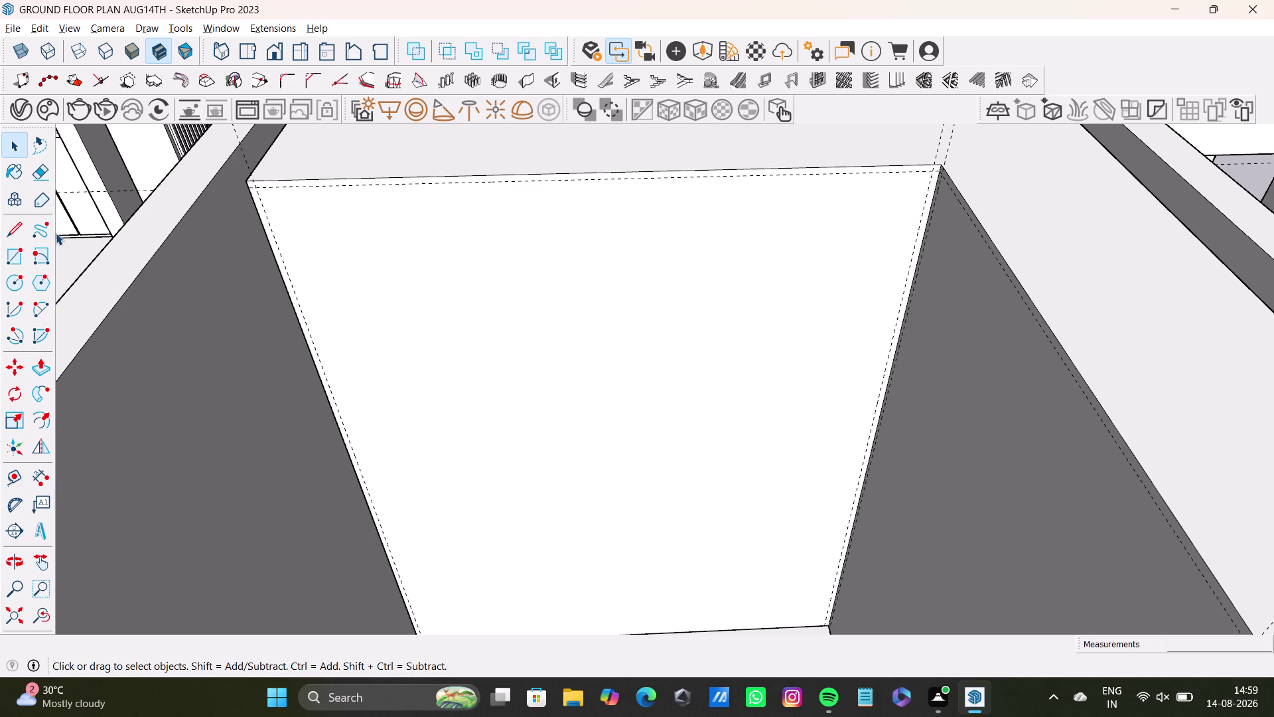
click(16, 473)
click(343, 429)
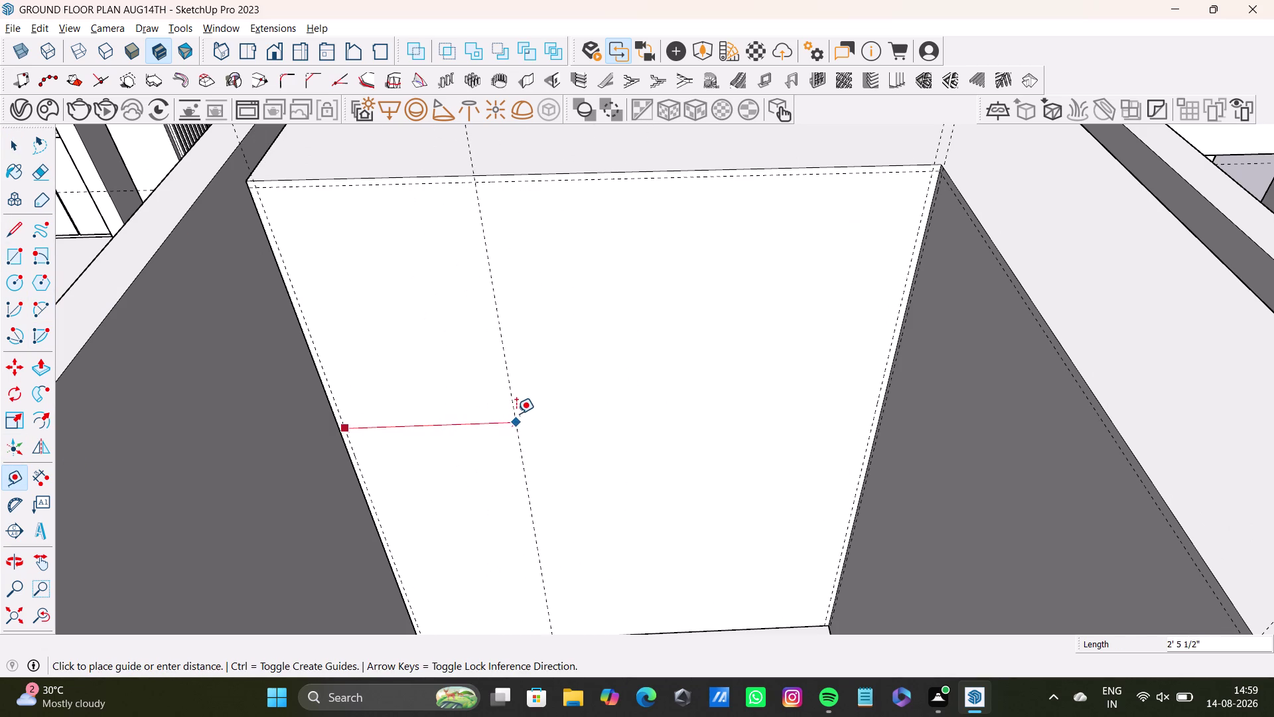
Place two vertical guides across the back wall.
click(518, 414)
click(522, 423)
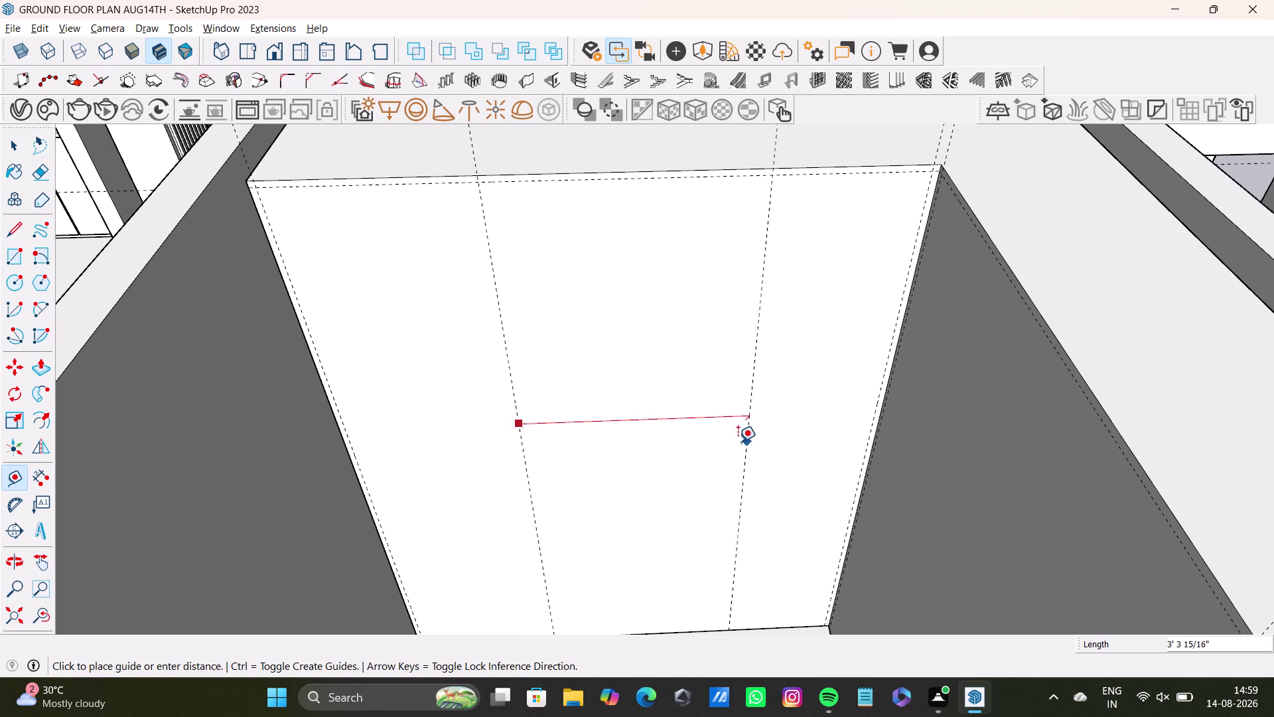
click(727, 440)
middle_drag(780, 463, 913, 503)
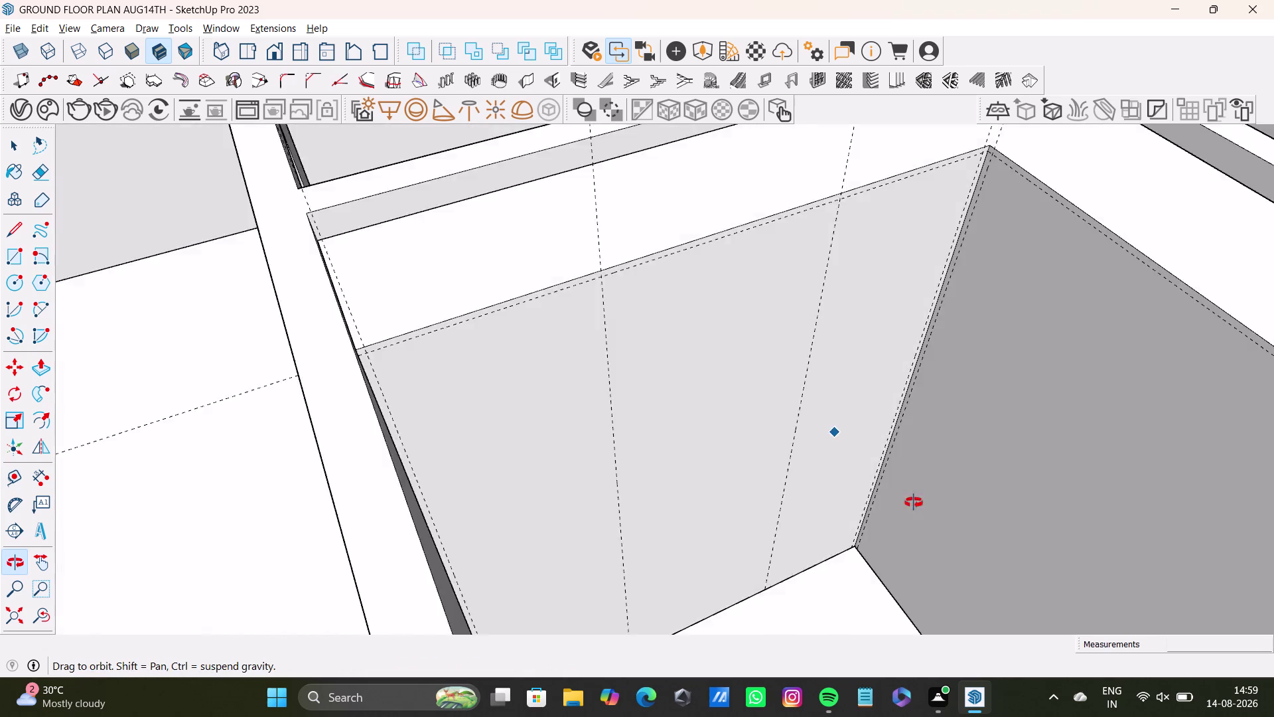
middle_drag(913, 502, 738, 476)
middle_drag(738, 479, 728, 505)
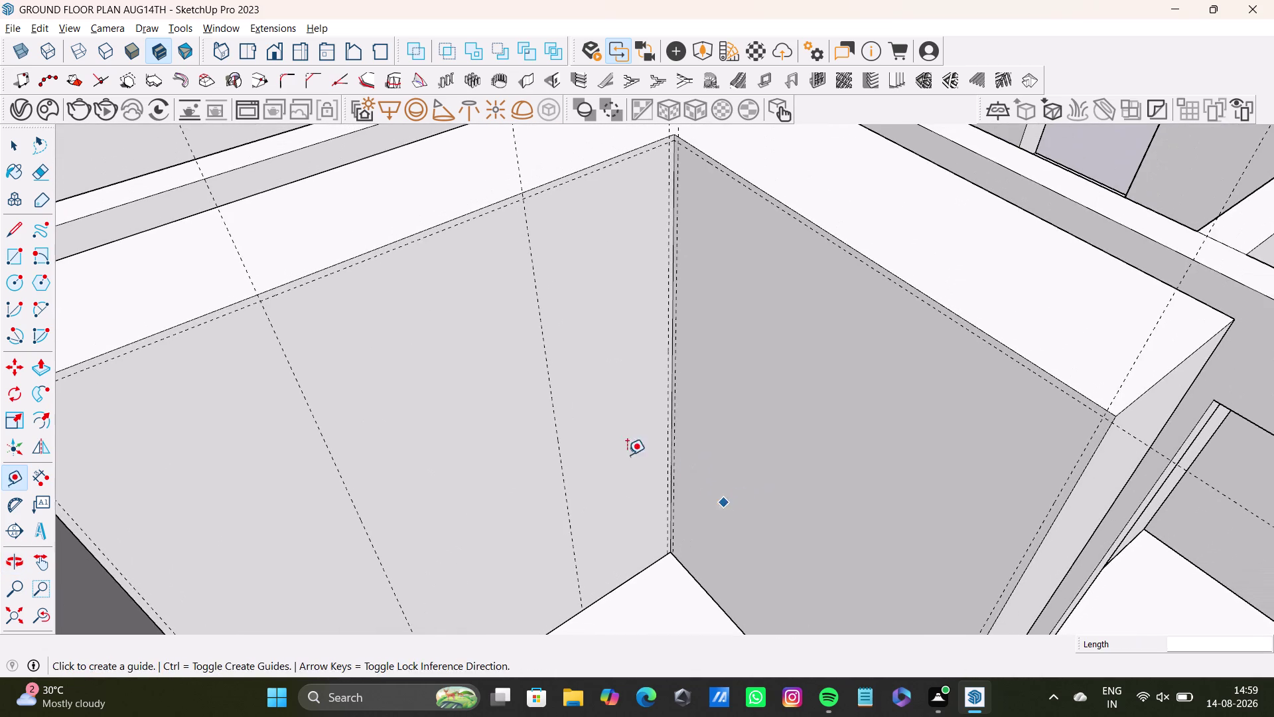
middle_drag(681, 426, 590, 320)
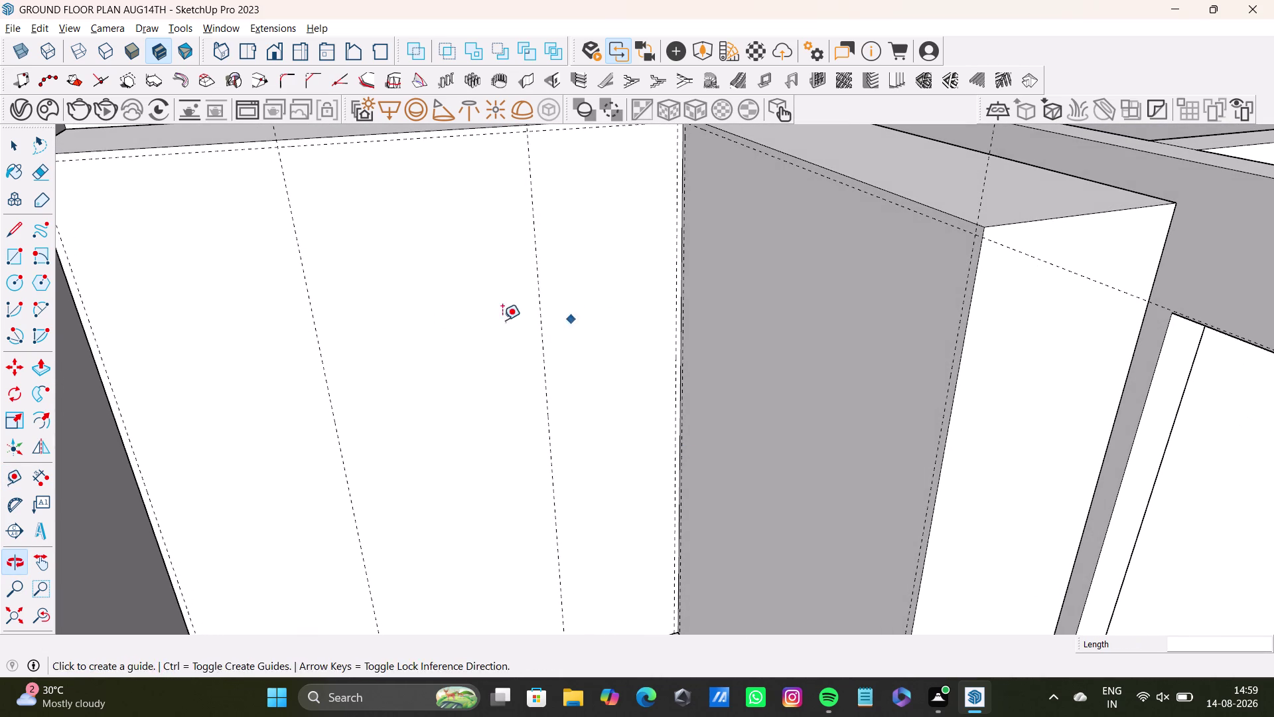
middle_drag(643, 219, 645, 264)
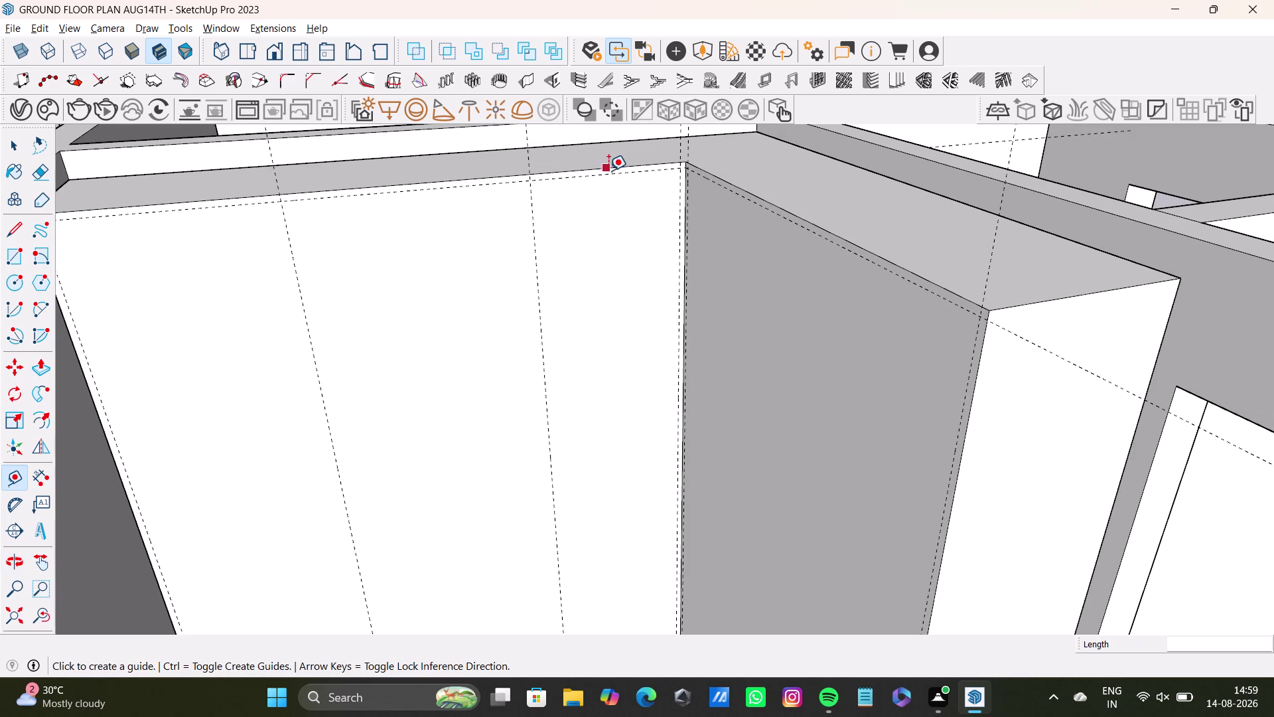
Add a horizontal guide across the back wall from its top edge and select it.
click(615, 173)
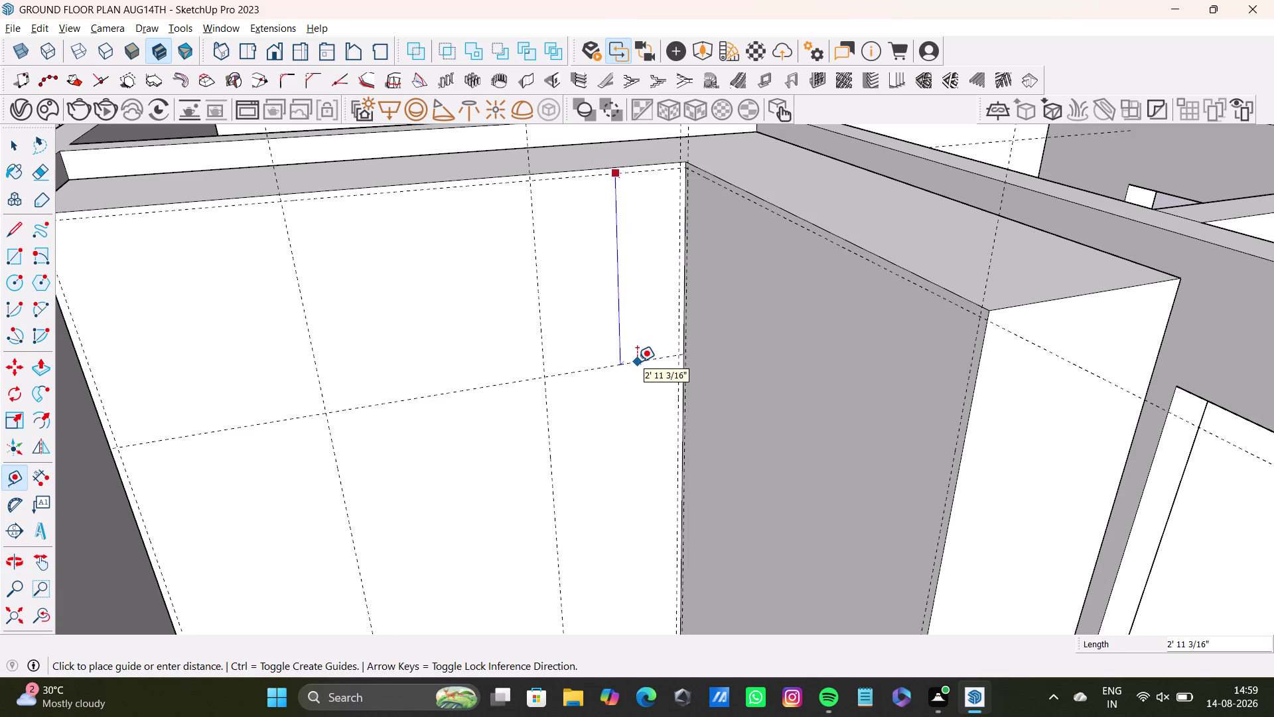
click(637, 366)
click(637, 361)
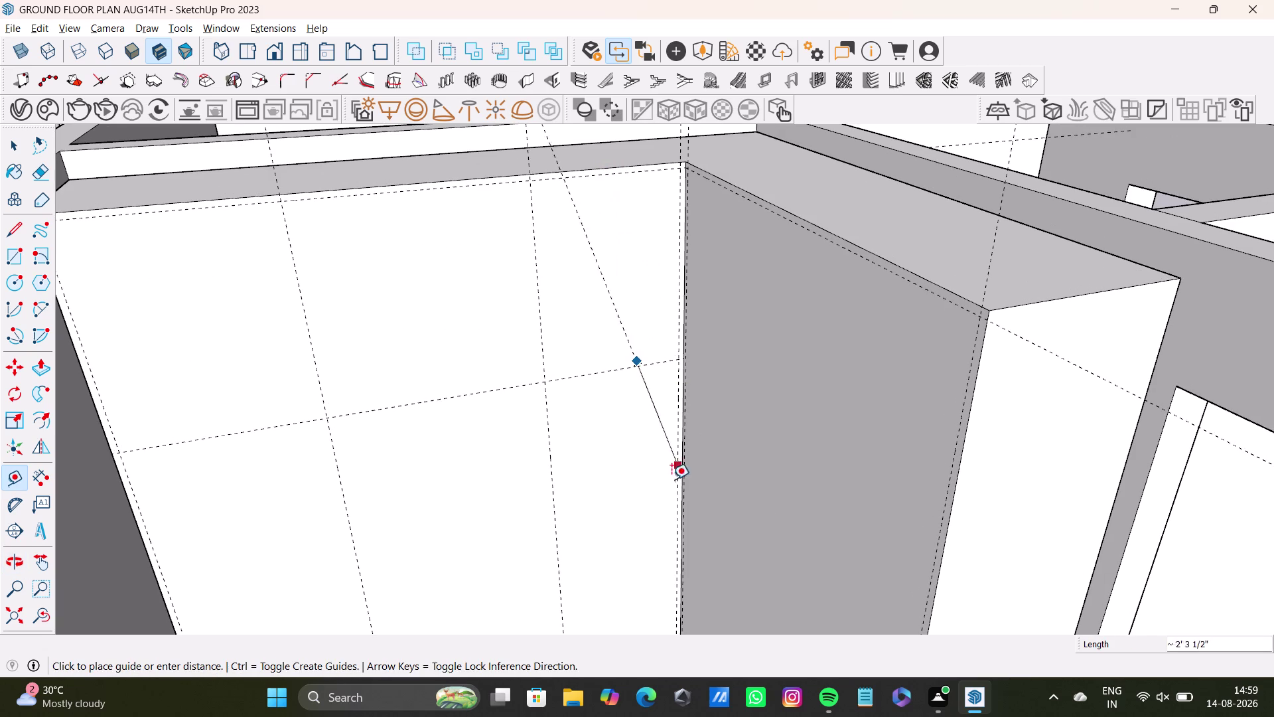
key(space)
middle_drag(645, 459, 645, 368)
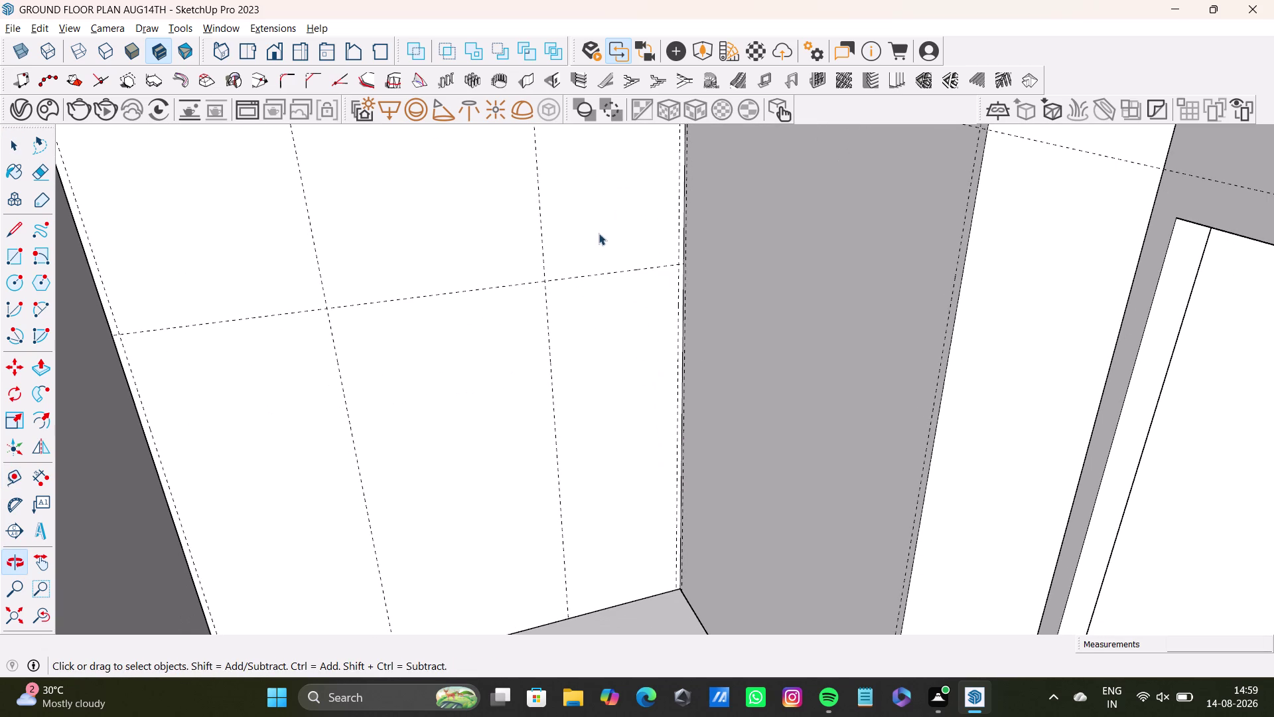
scroll(up, 3)
click(640, 272)
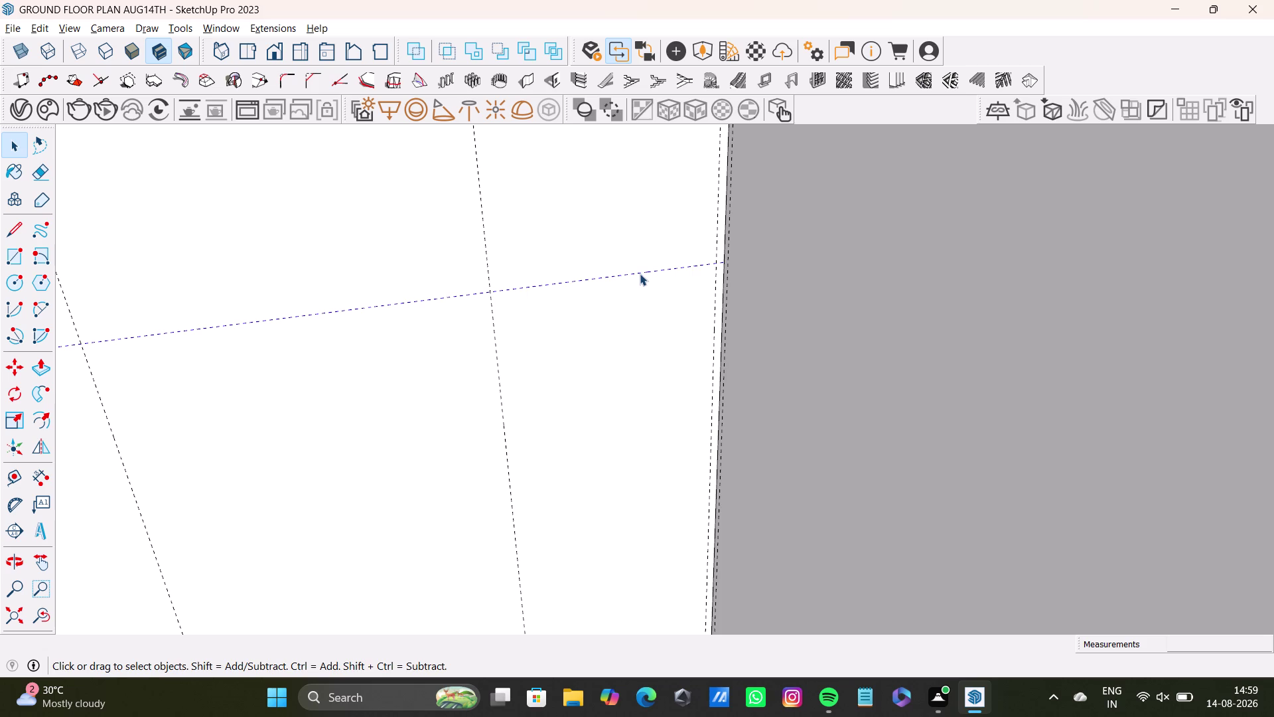
middle_drag(672, 338, 662, 413)
middle_drag(654, 422, 662, 355)
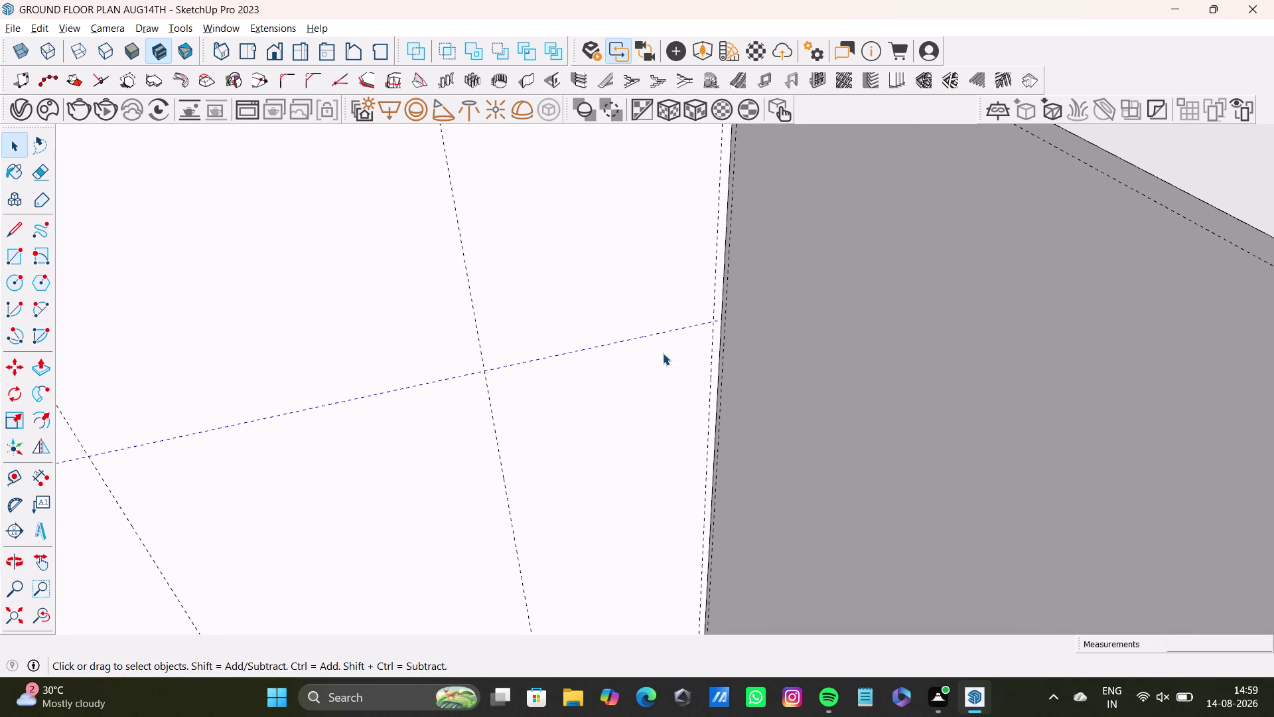
Offset a guide 1" below the horizontal guide.
key(t)
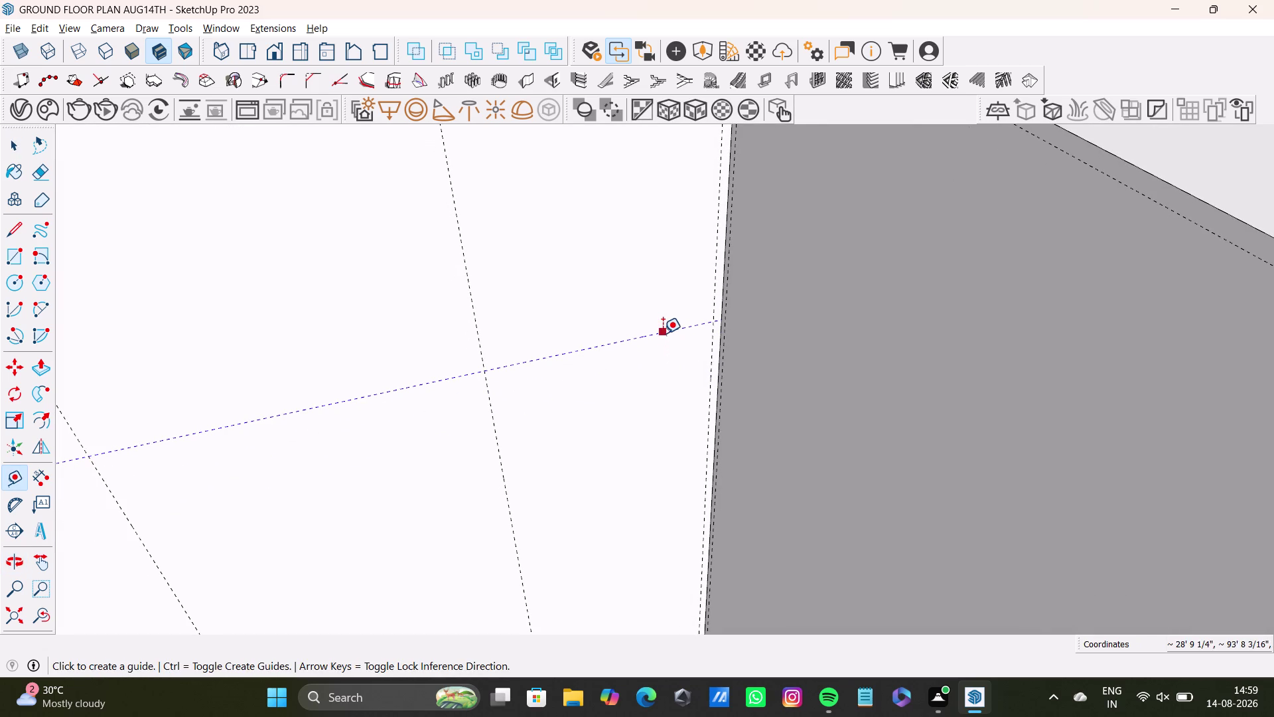
drag(664, 331, 667, 347)
text(1)
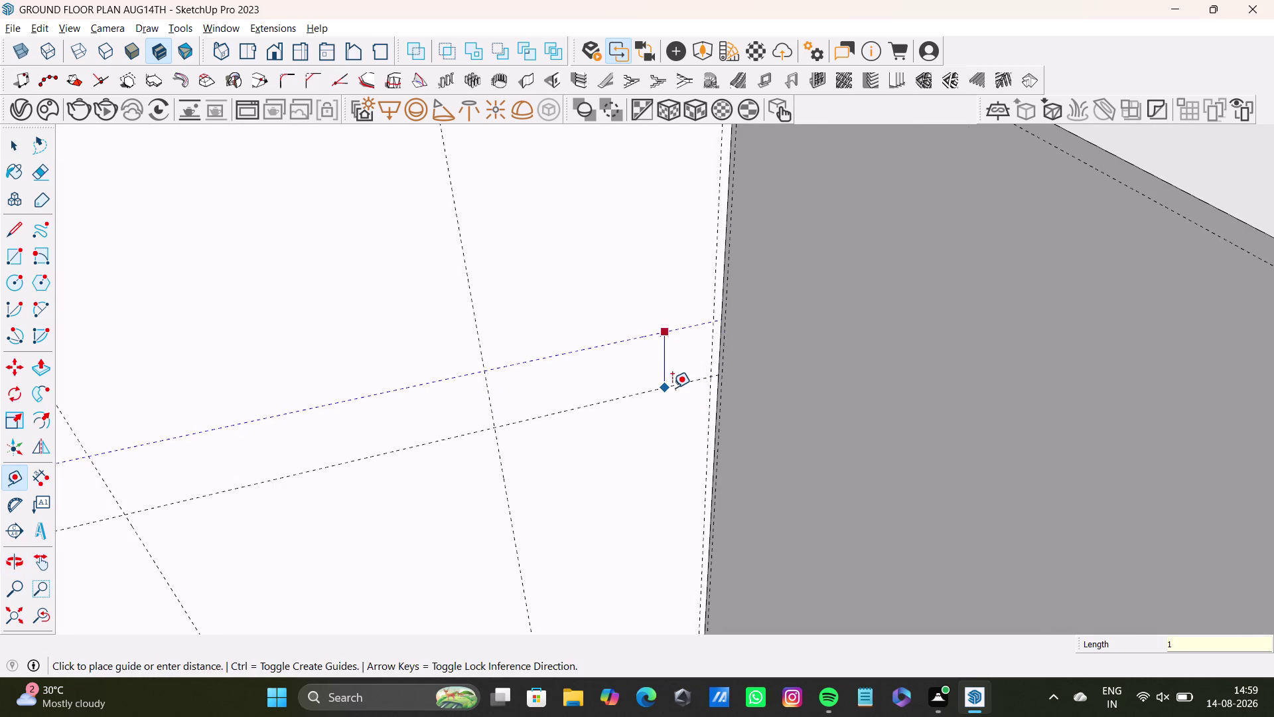
text(")
key(Return)
middle_drag(672, 389, 746, 395)
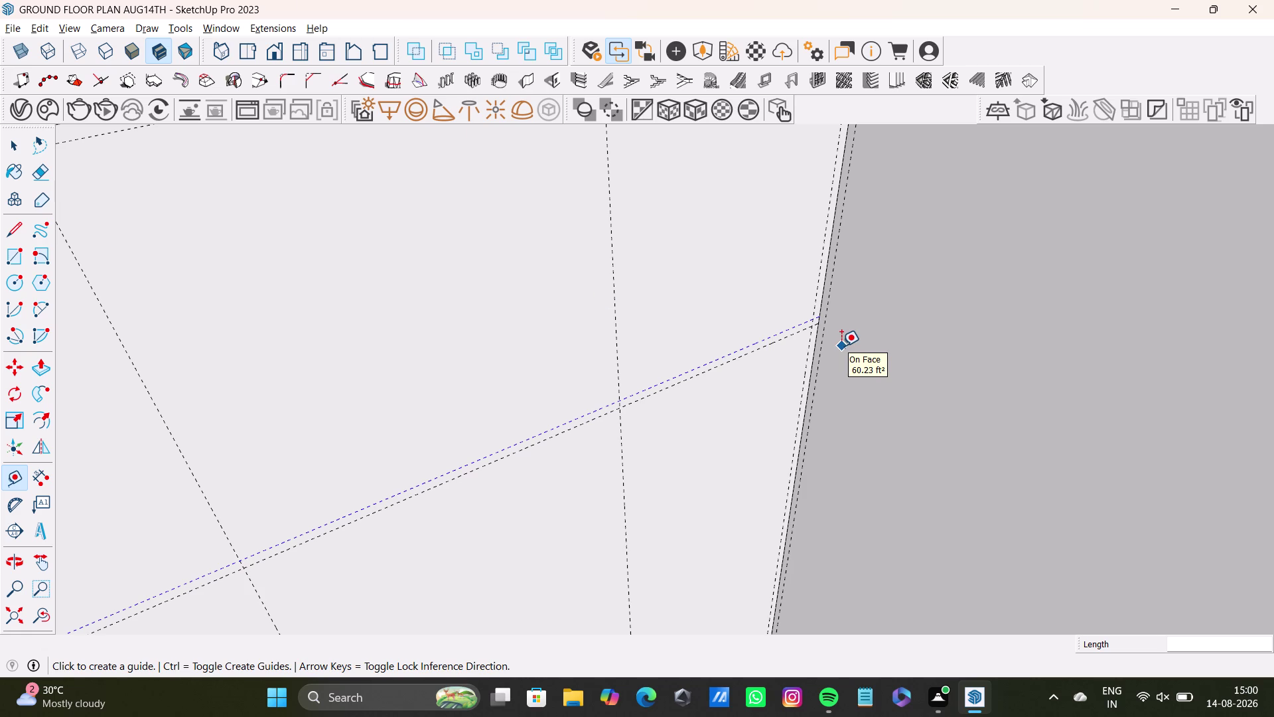
Place another horizontal guide lower on the back wall.
key(space)
scroll(down, 3)
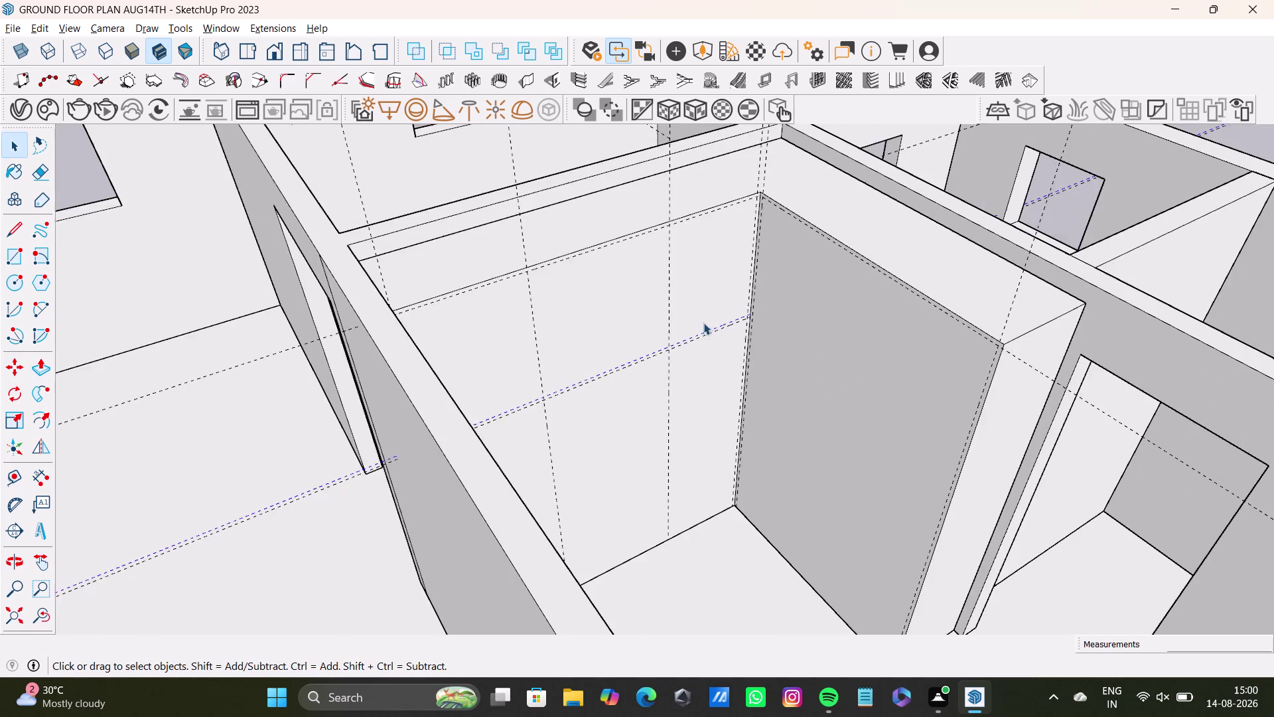
middle_drag(724, 322, 531, 259)
scroll(up, 3)
middle_drag(701, 367, 790, 362)
scroll(up, 3)
middle_drag(774, 365, 738, 276)
scroll(up, 3)
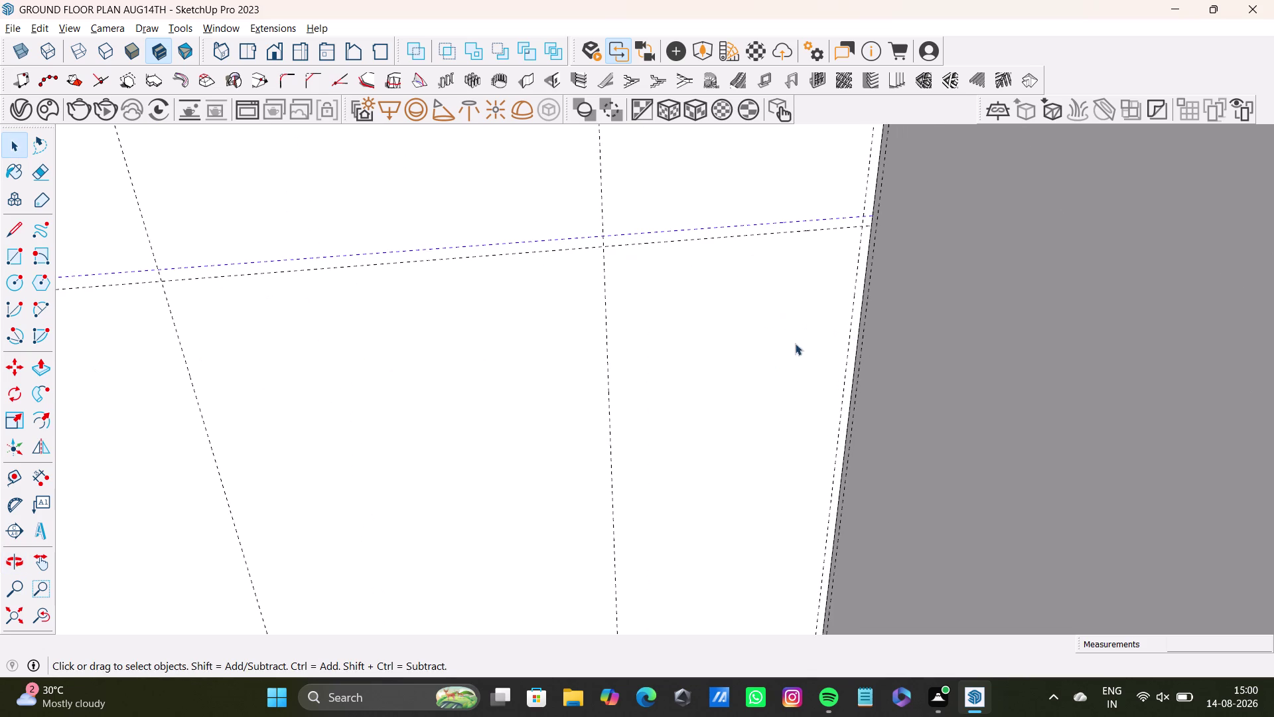
key(t)
key(Return)
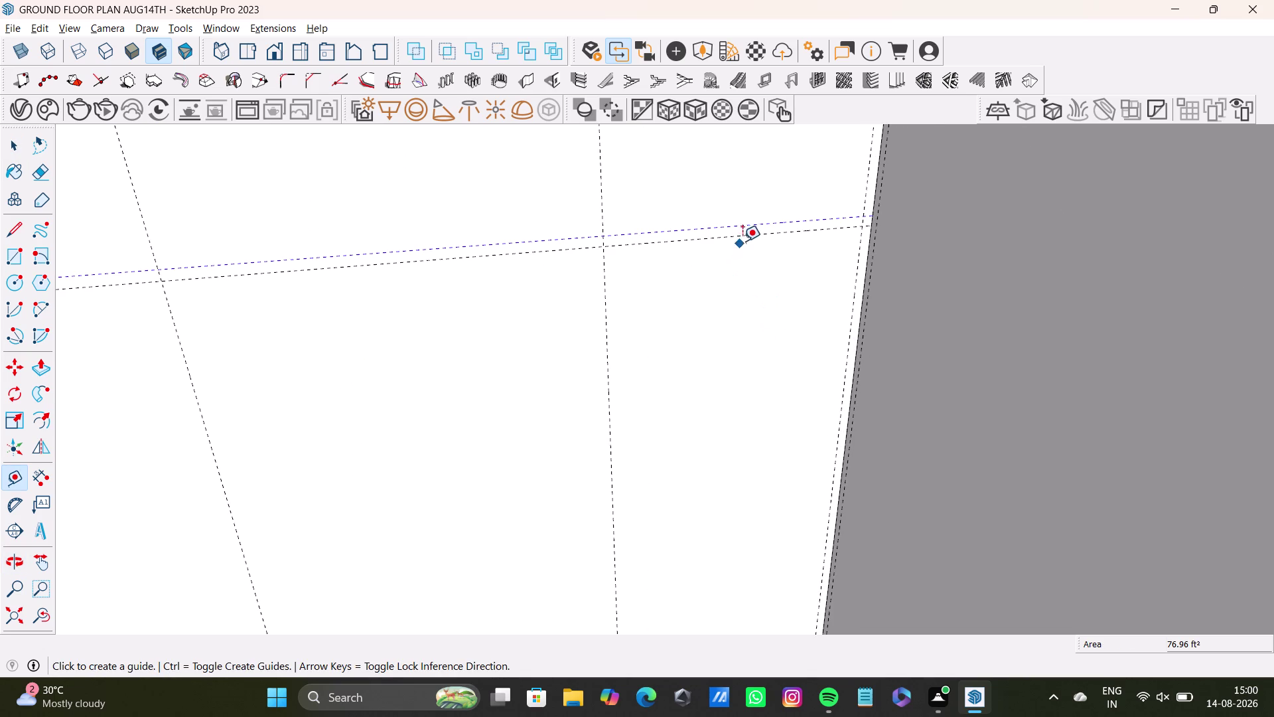
click(745, 234)
scroll(down, 3)
middle_drag(758, 479, 757, 331)
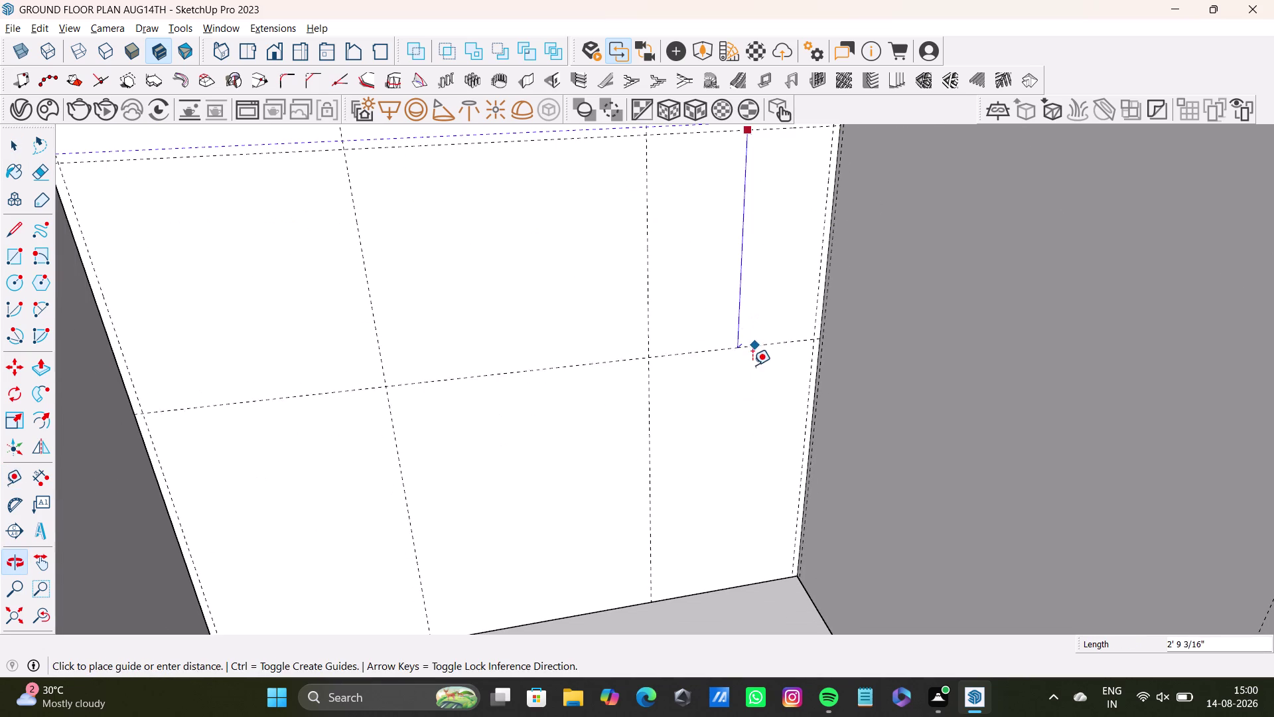
click(791, 362)
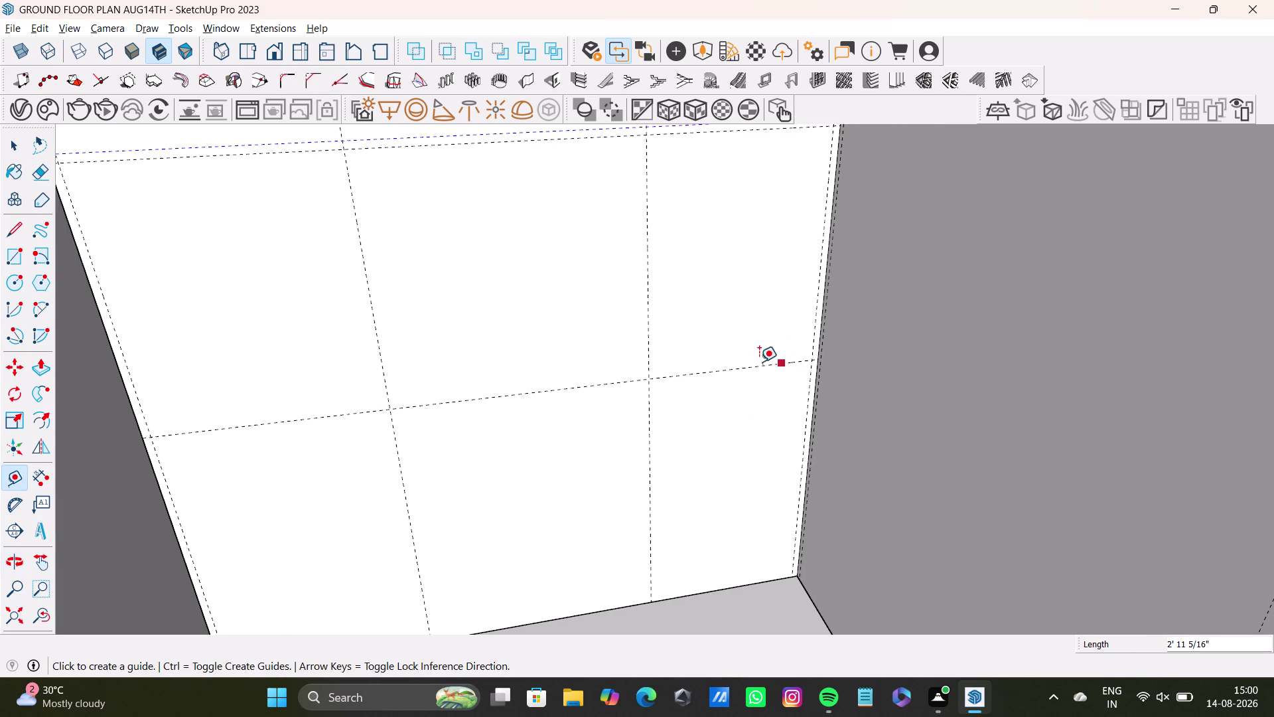
Offset a 0.5" guide from the new horizontal guide.
click(740, 365)
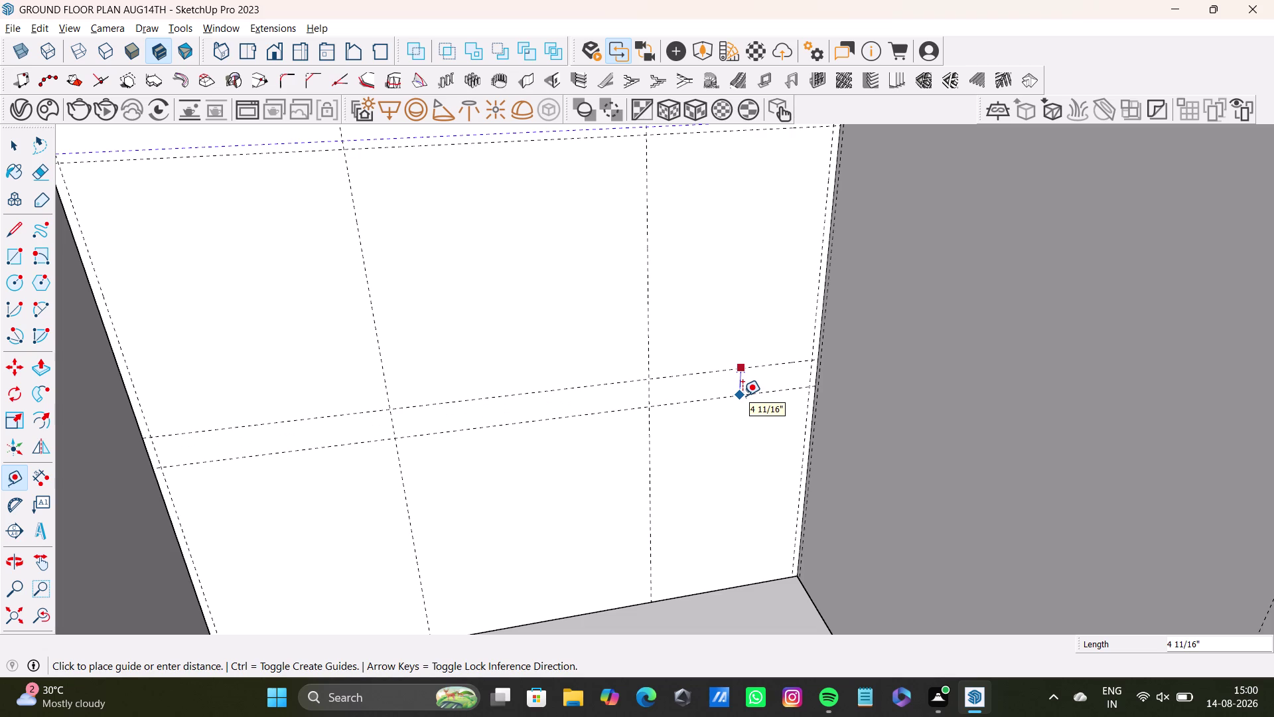
key(1)
key(BackSpace)
text(0)
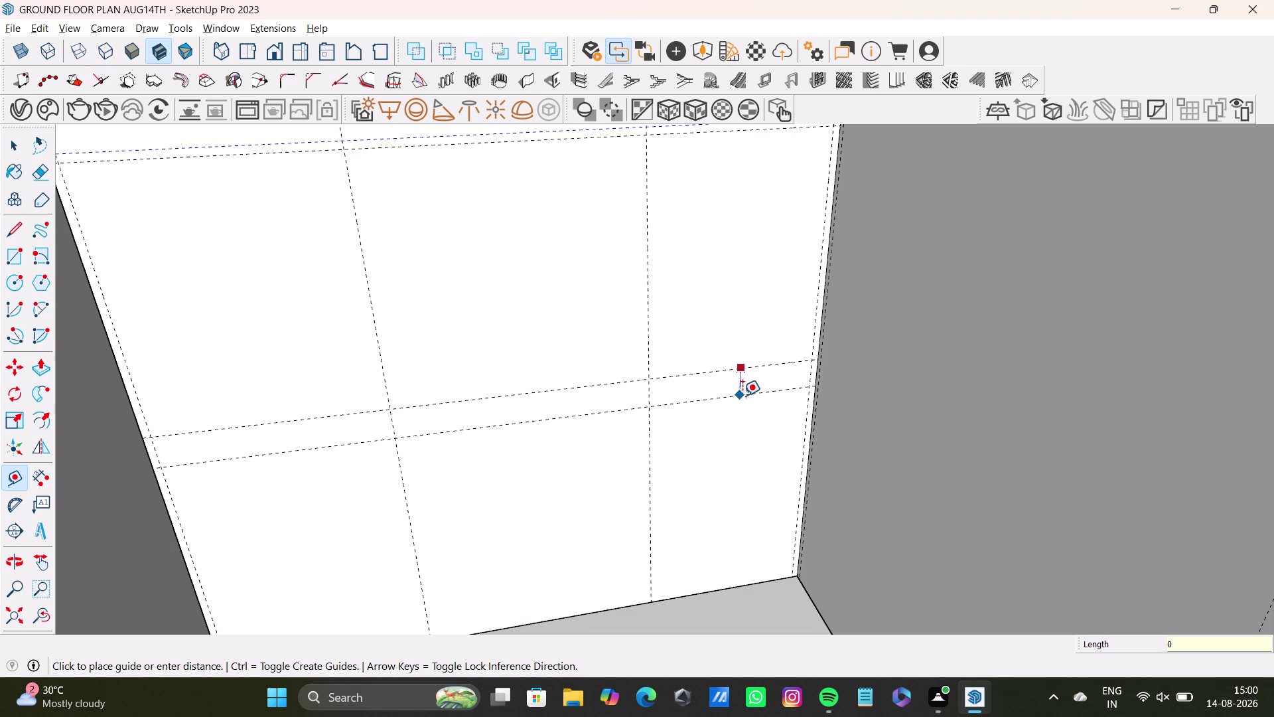
text(.5")
key(Return)
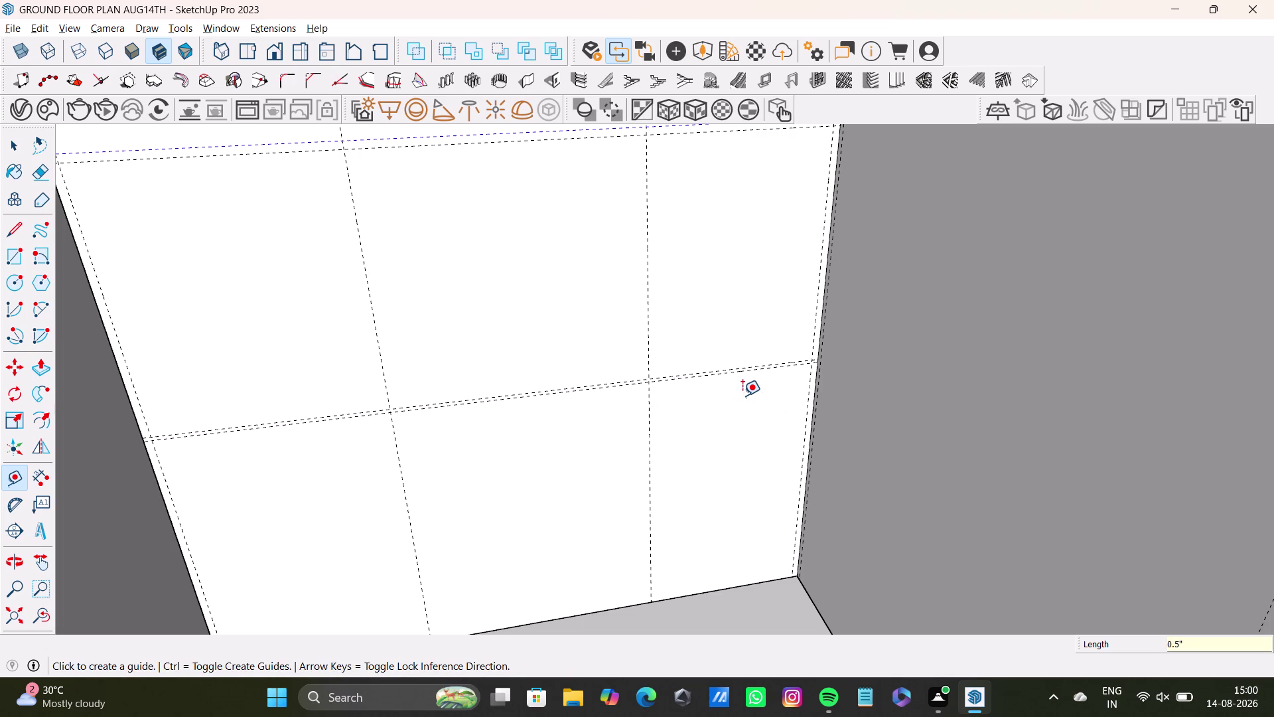
scroll(up, 3)
scroll(down, 3)
middle_drag(704, 329, 692, 463)
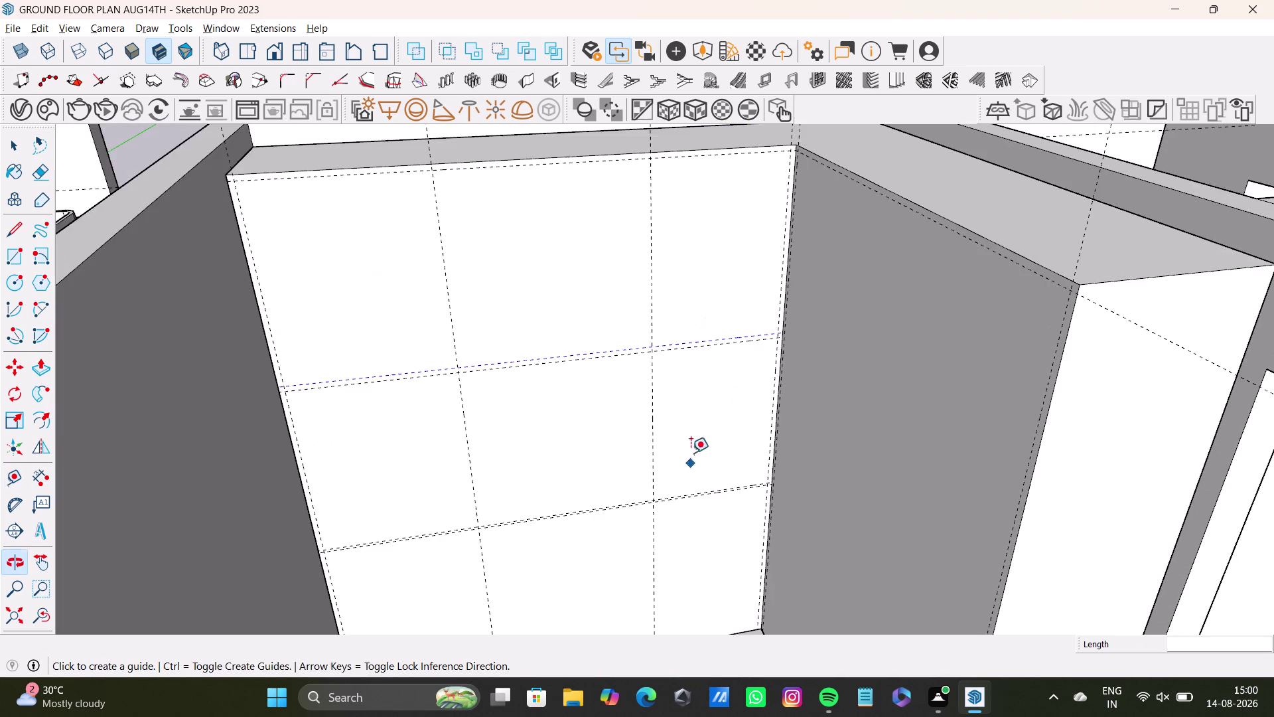
scroll(up, 3)
Undo and re-place the half-inch offset guide from the horizontal guide.
key(ctrl+z)
middle_drag(730, 483, 725, 344)
scroll(up, 3)
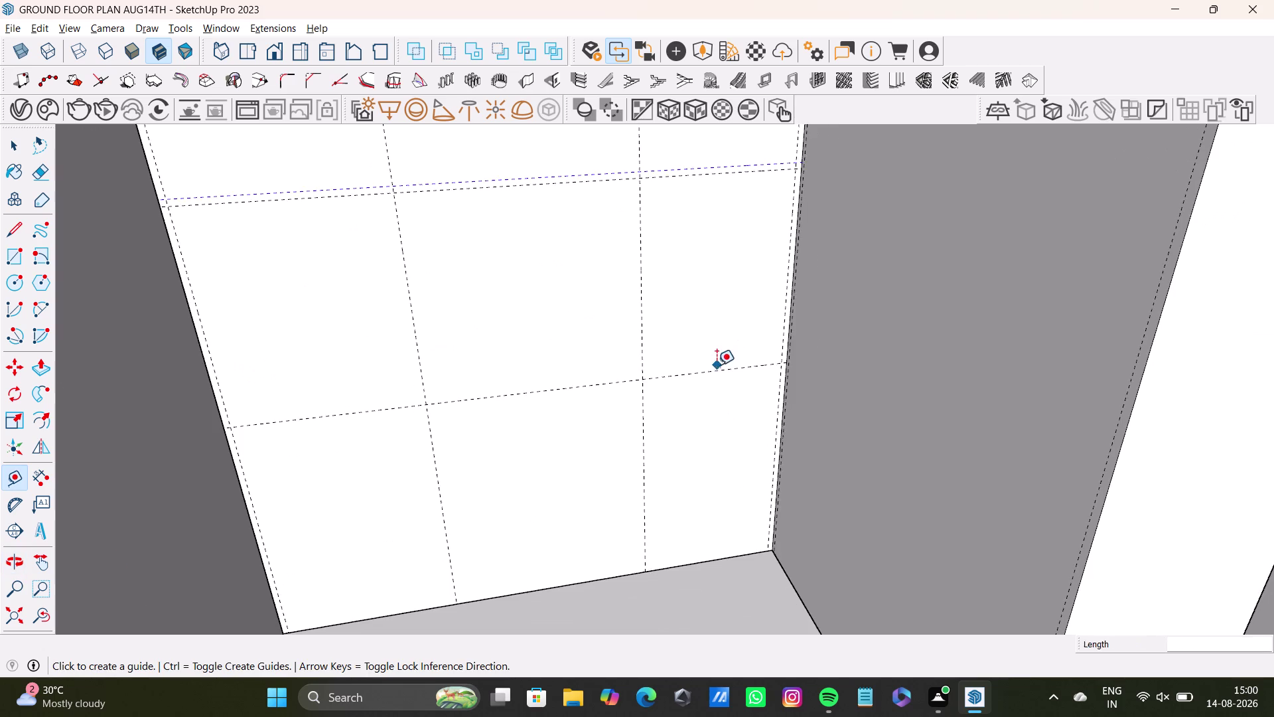
scroll(up, 3)
click(726, 370)
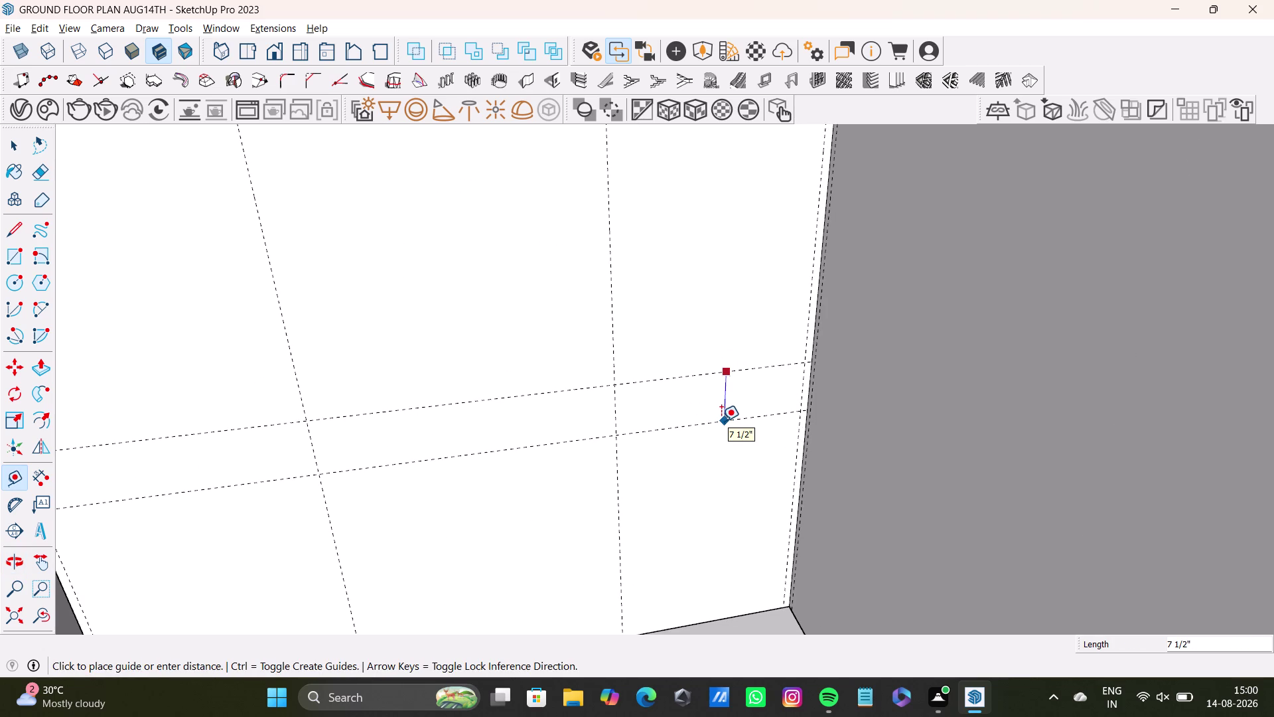
key(1)
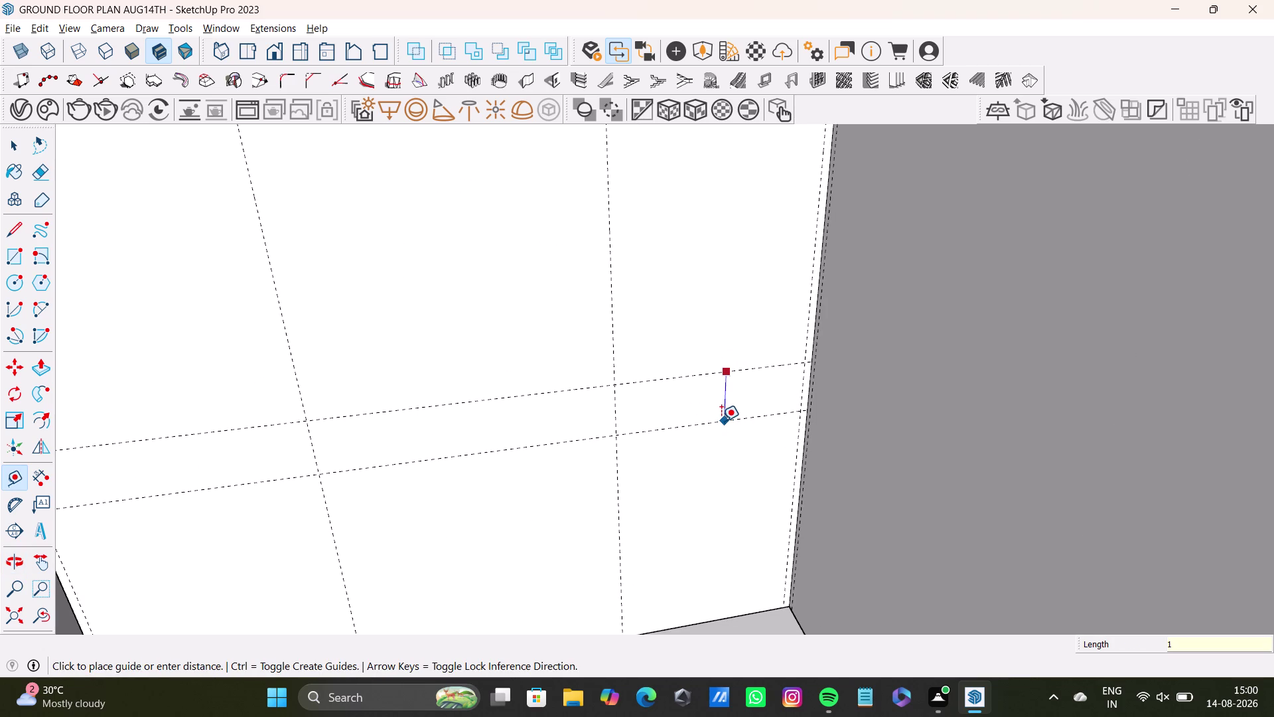
key(BackSpace)
text(0.)
text(5r)
key(BackSpace)
key(shift+quotedbl)
key(Return)
key(space)
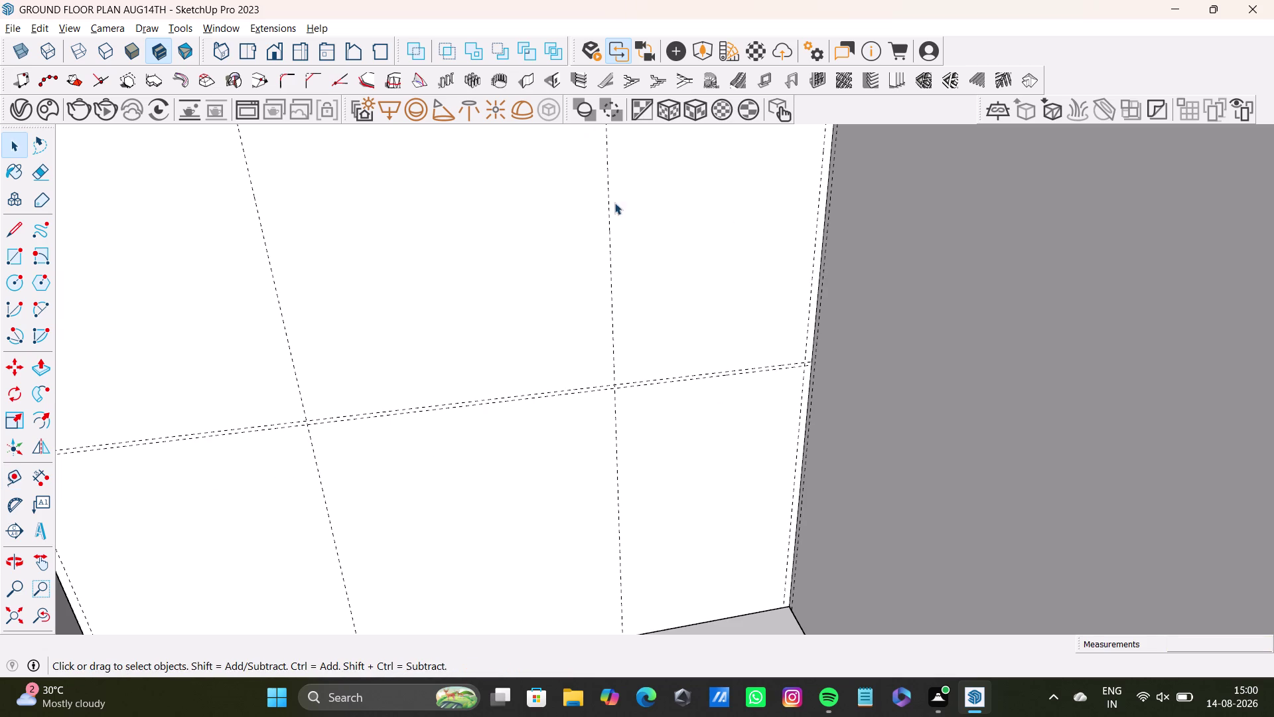
Undo the last three guide operations.
scroll(down, 3)
middle_drag(667, 210, 651, 326)
key(ctrl+z)
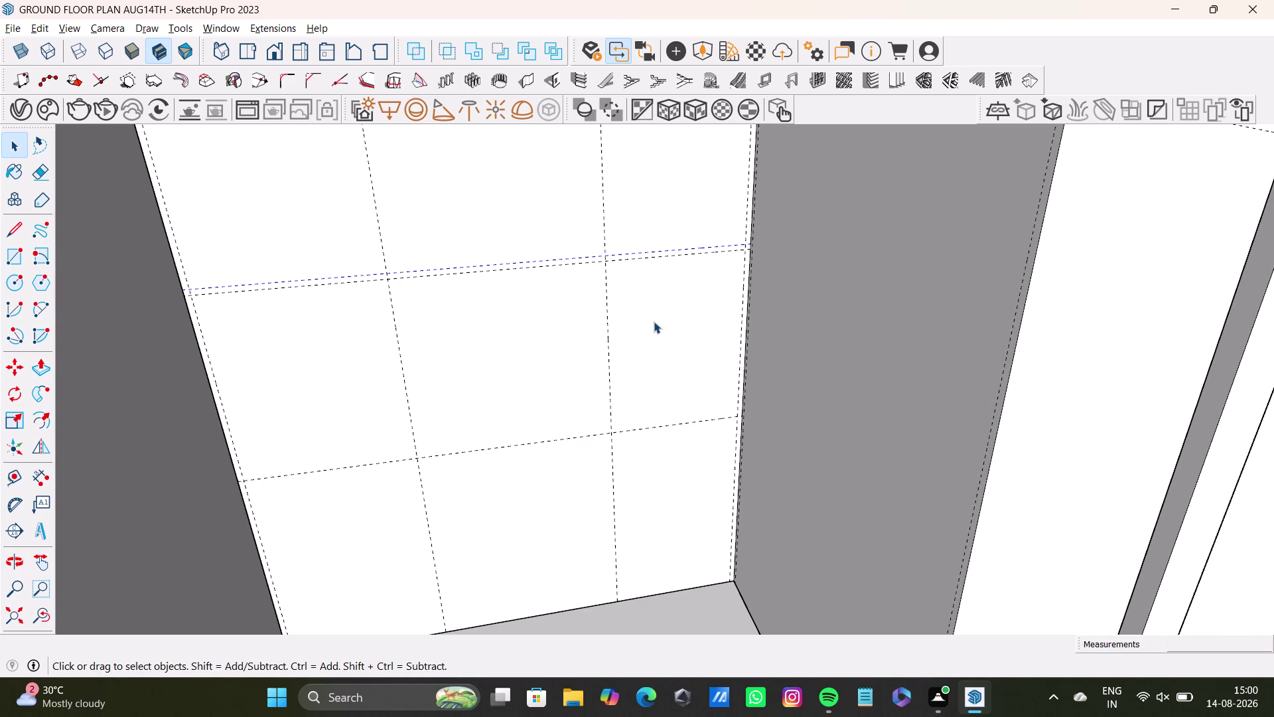
key(ctrl+z)
key(ctrl+z)
middle_drag(638, 291, 603, 375)
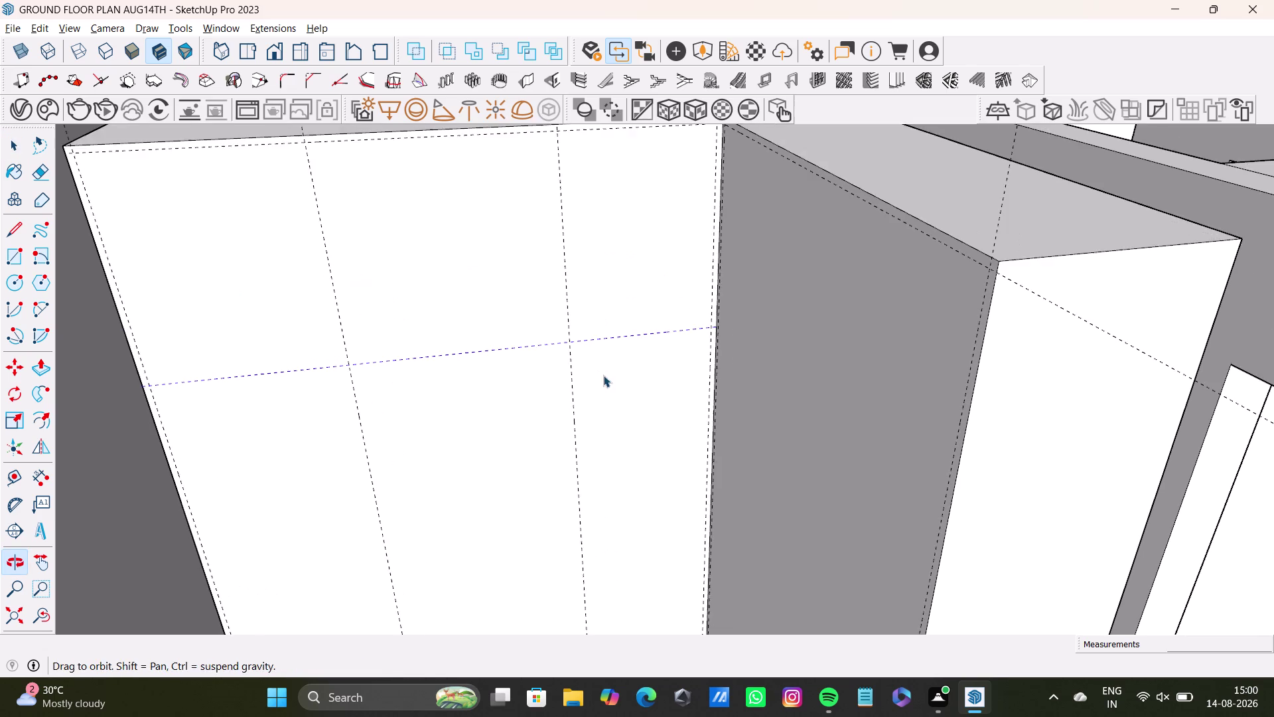
scroll(up, 3)
Offset a 0.5" guide from the upper horizontal guide.
click(15, 476)
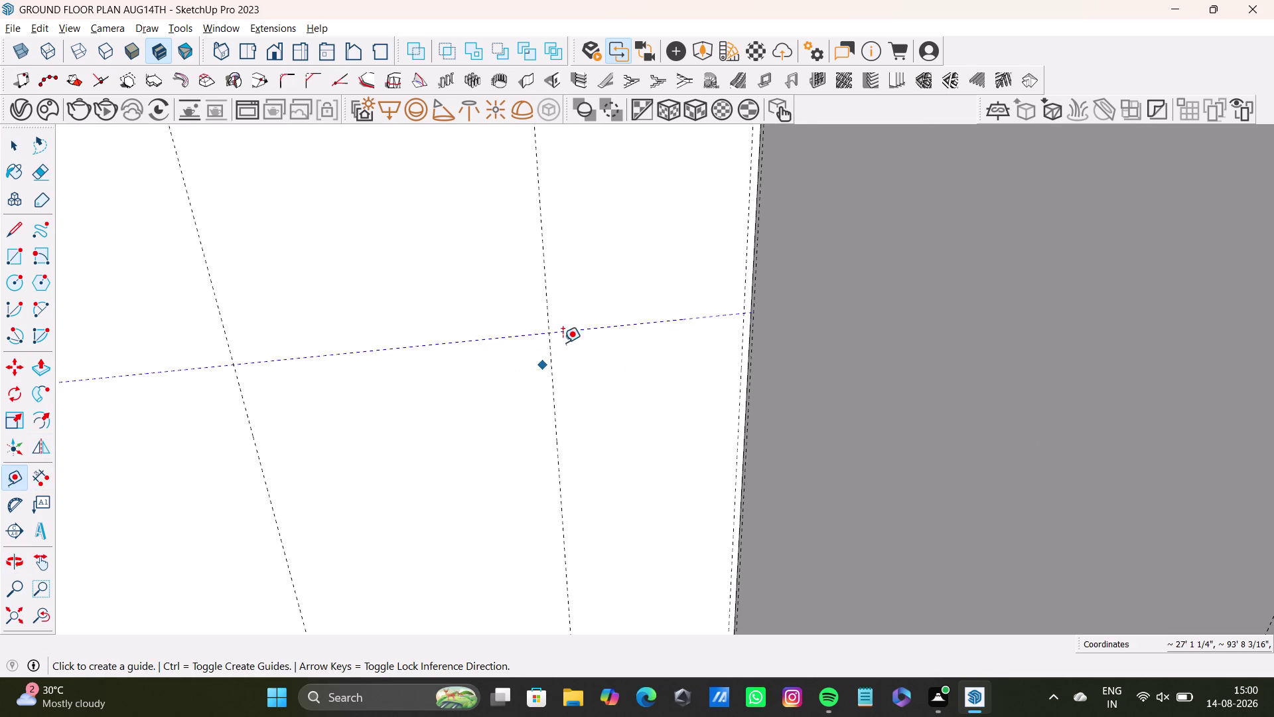
scroll(up, 3)
click(611, 324)
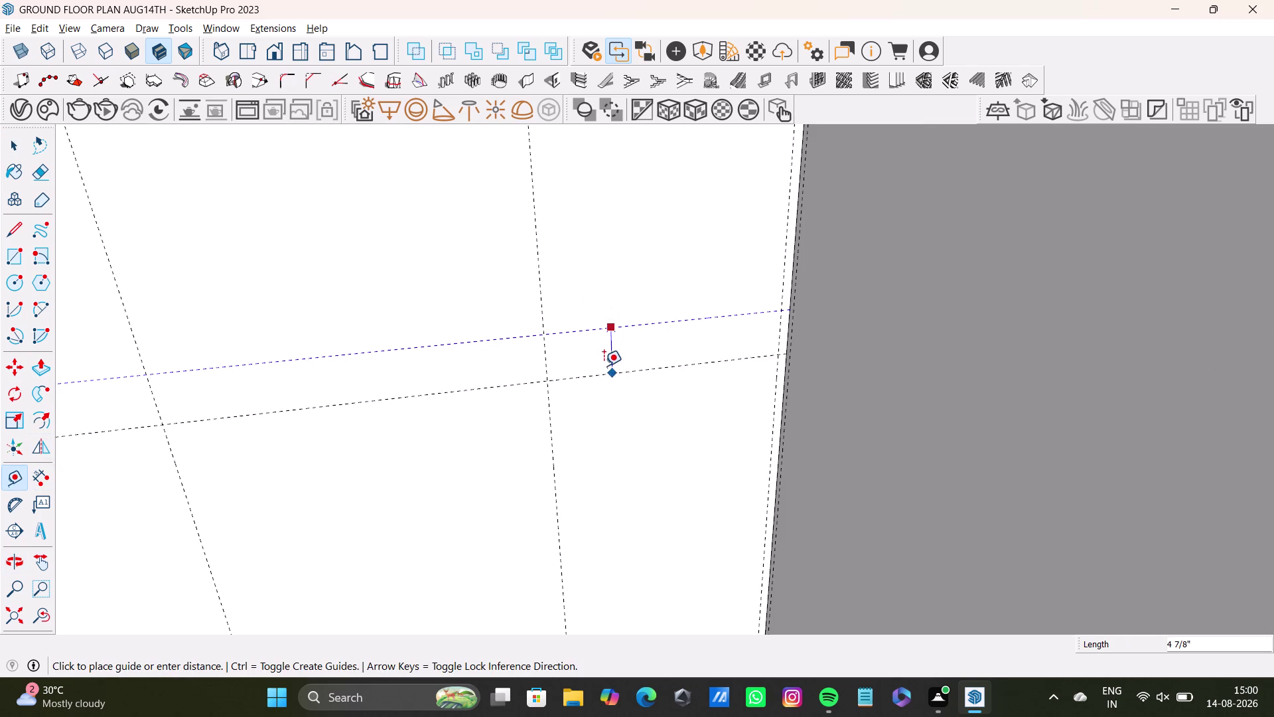
text(0)
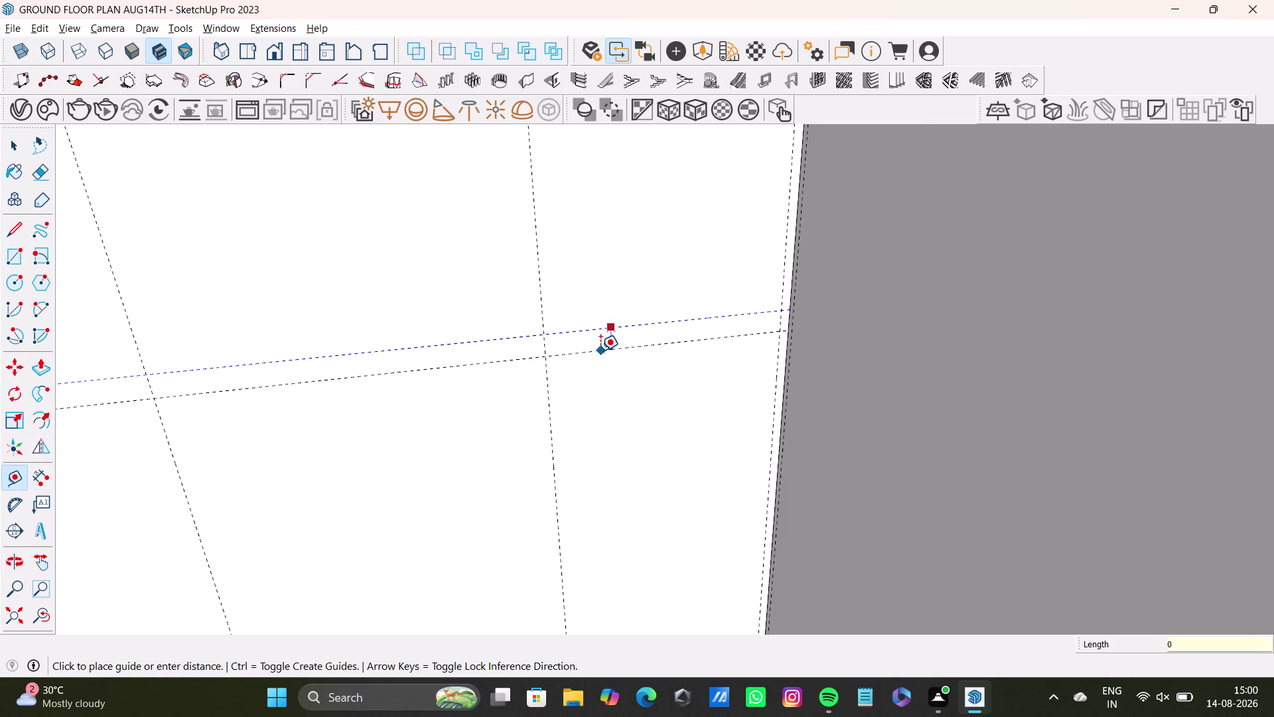
text(.5)
key(shift+quotedbl)
key(Return)
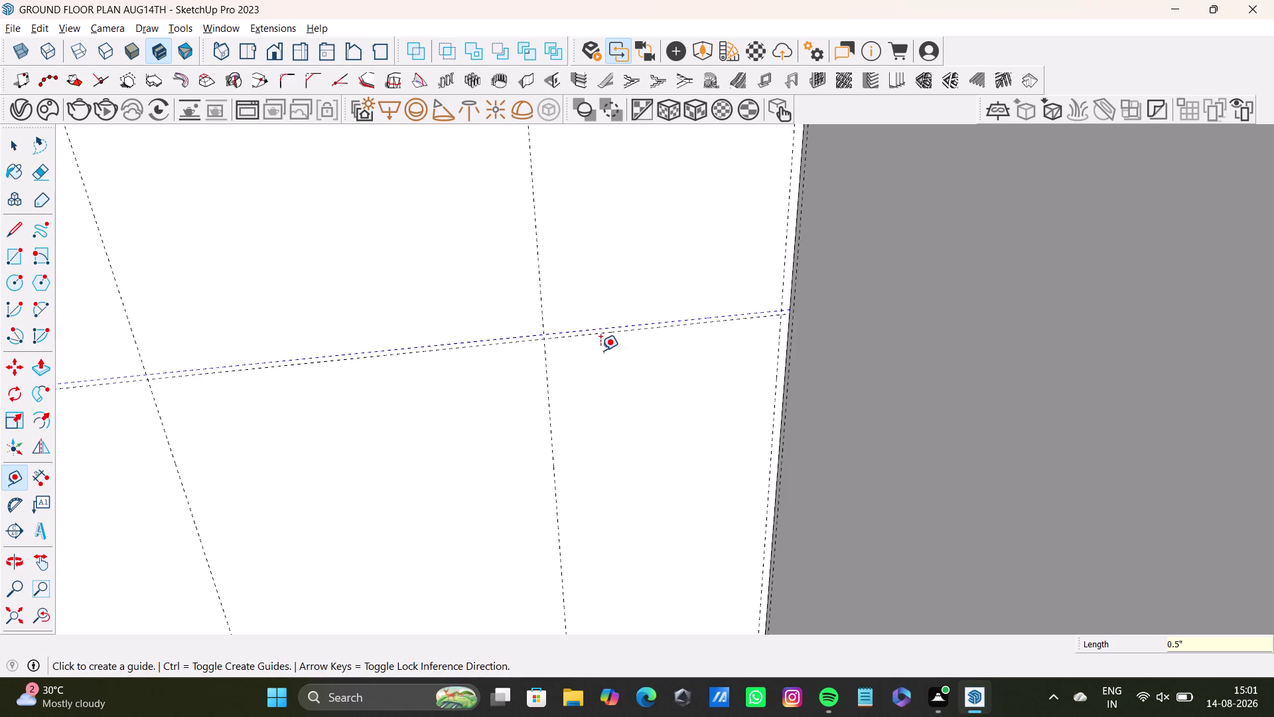
key(space)
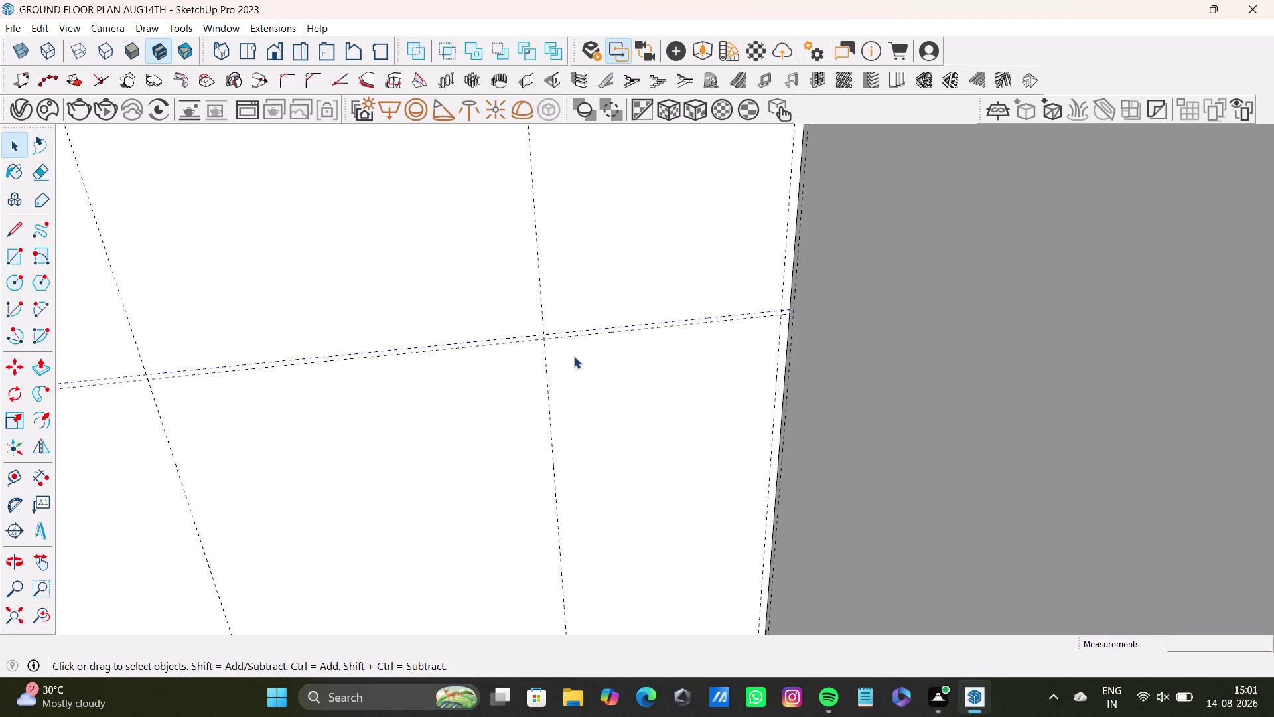
Measure down the wall to the lower horizontal guide.
key(t)
key(Return)
scroll(up, 3)
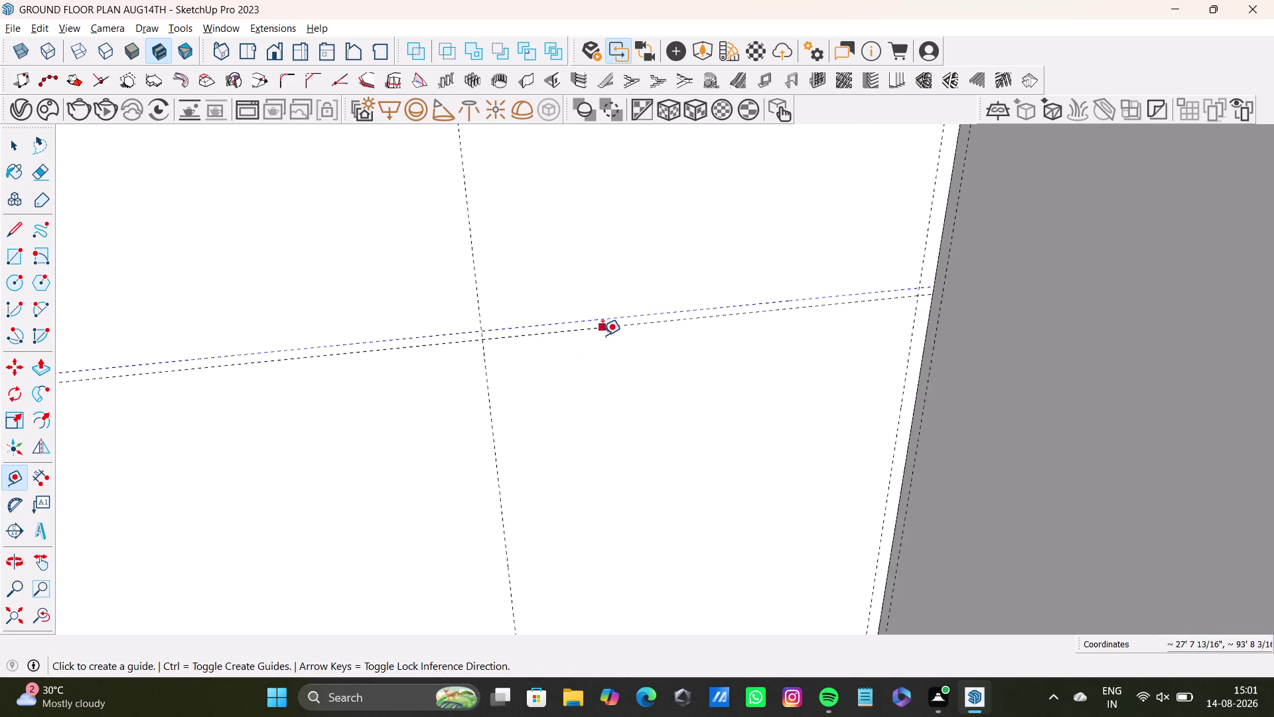
click(604, 328)
scroll(down, 3)
middle_drag(657, 499, 640, 269)
scroll(down, 3)
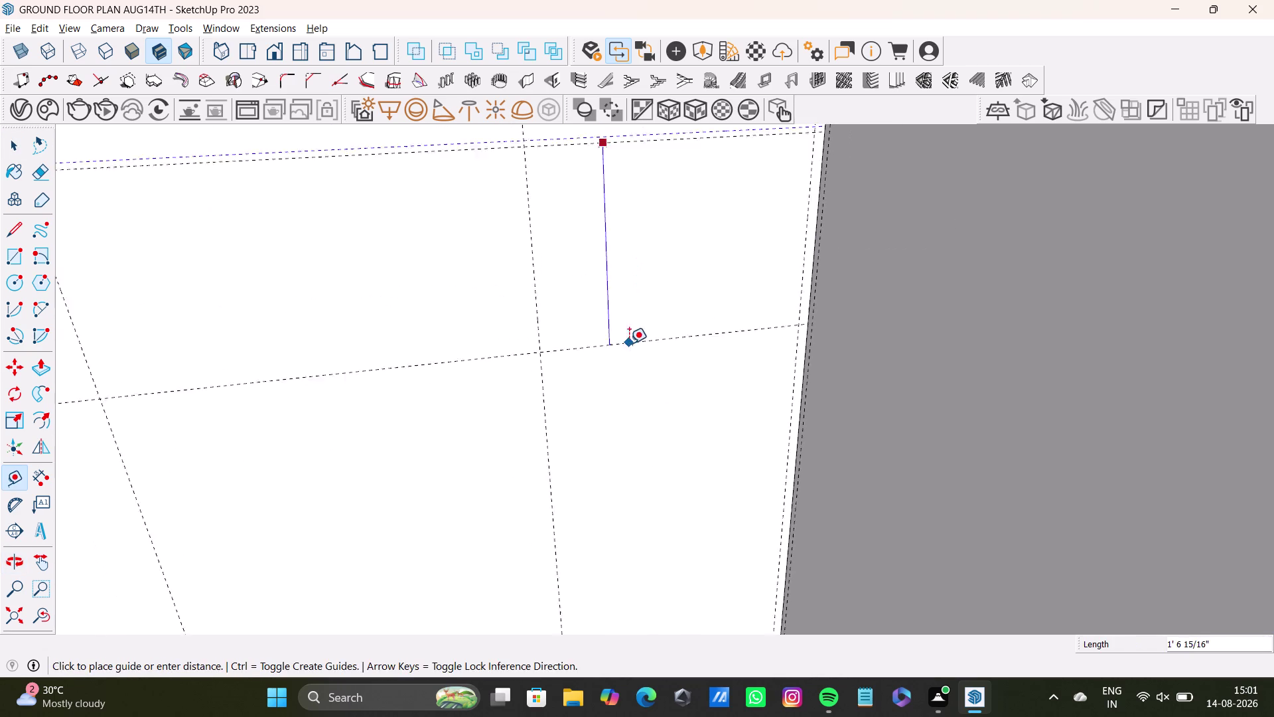
scroll(down, 3)
scroll(down, 3)
middle_drag(658, 448, 662, 290)
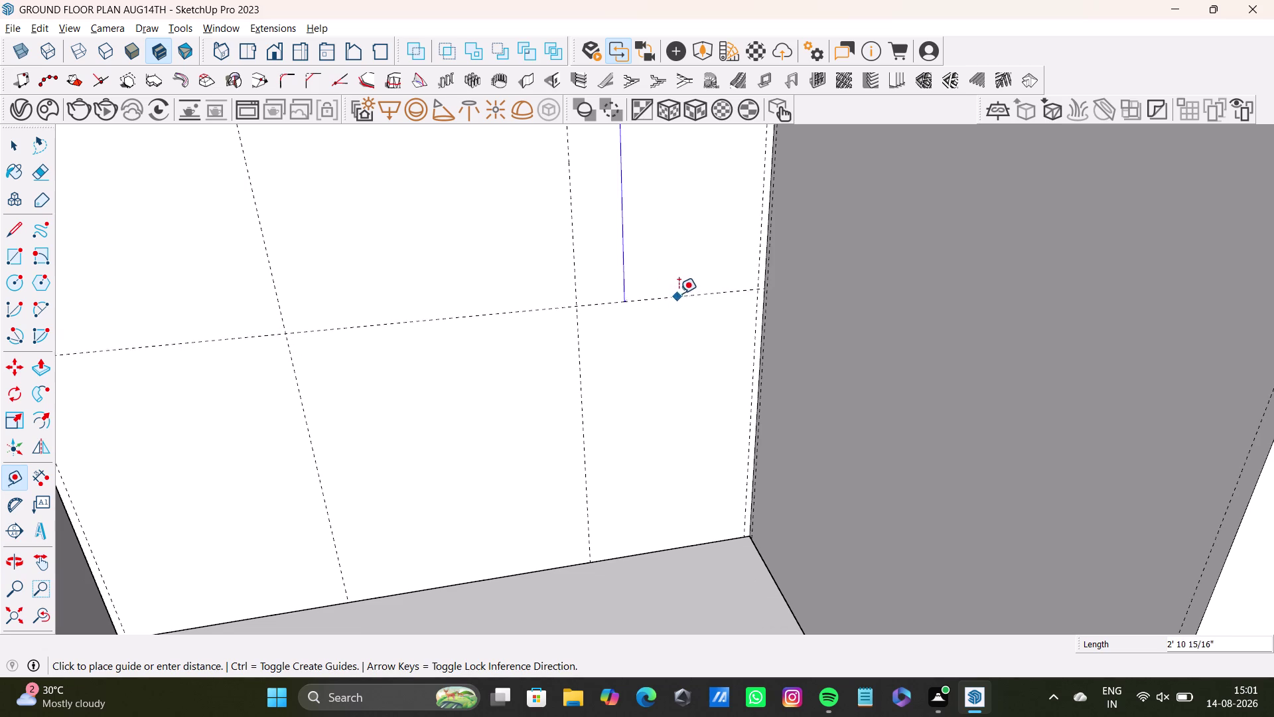
click(683, 284)
Offset a 0.5" guide from the lower horizontal guide.
click(684, 279)
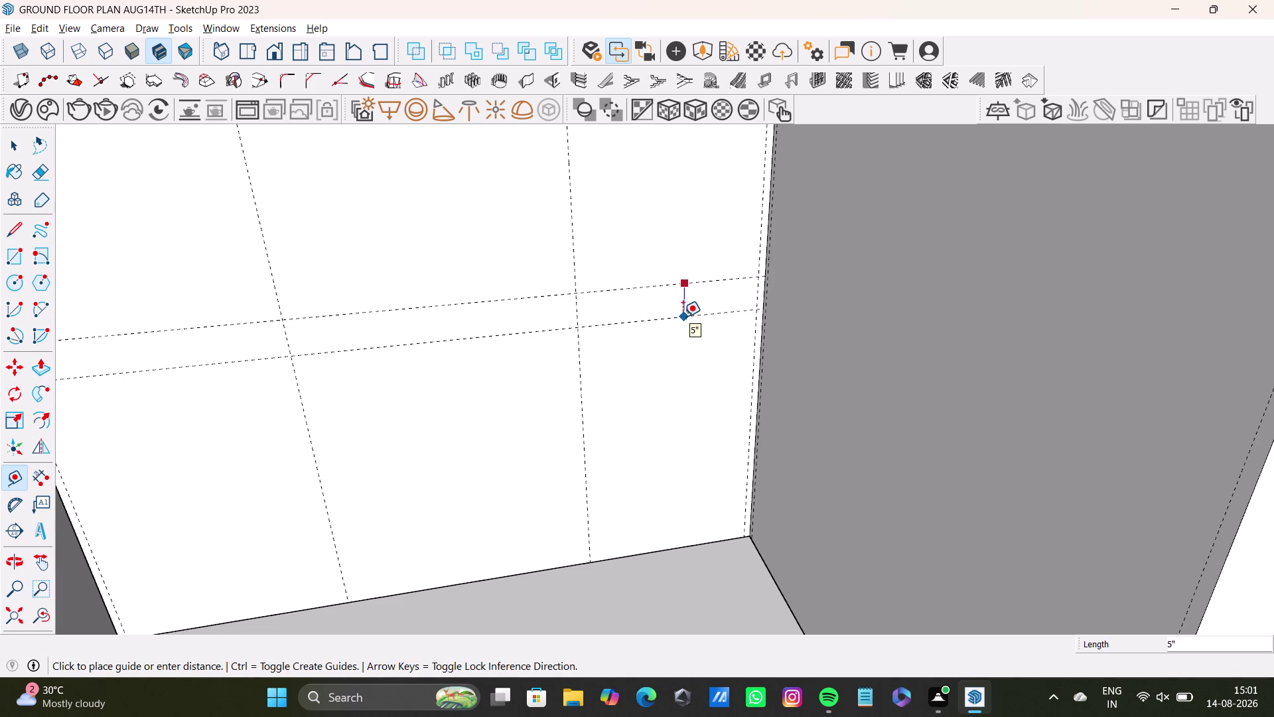
key(minus)
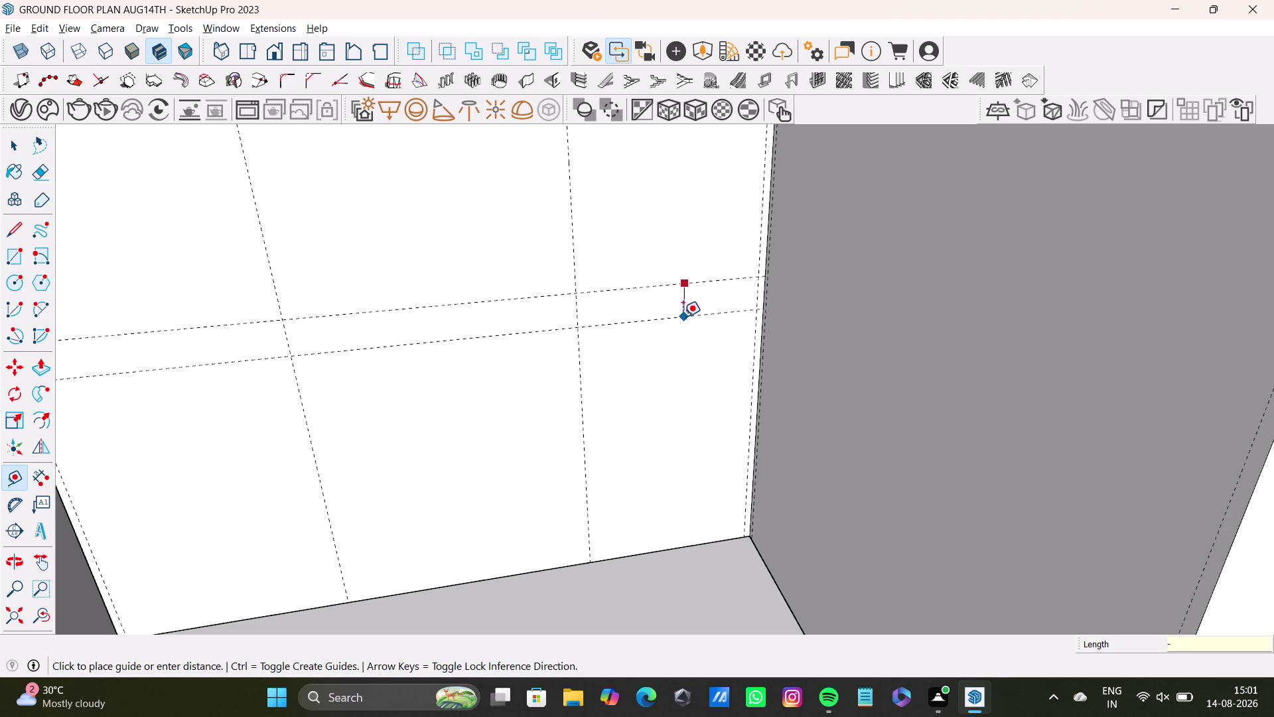
key(BackSpace)
text(0.5)
key(shift+quotedbl)
key(Return)
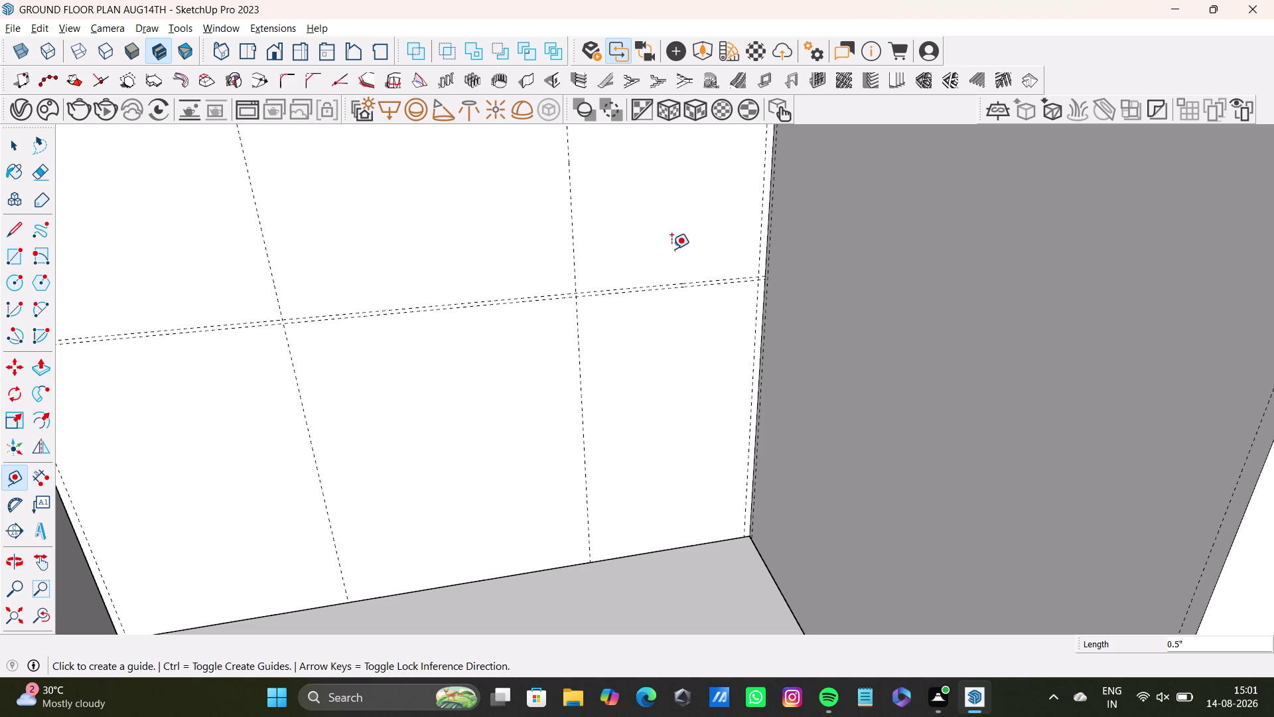
scroll(down, 3)
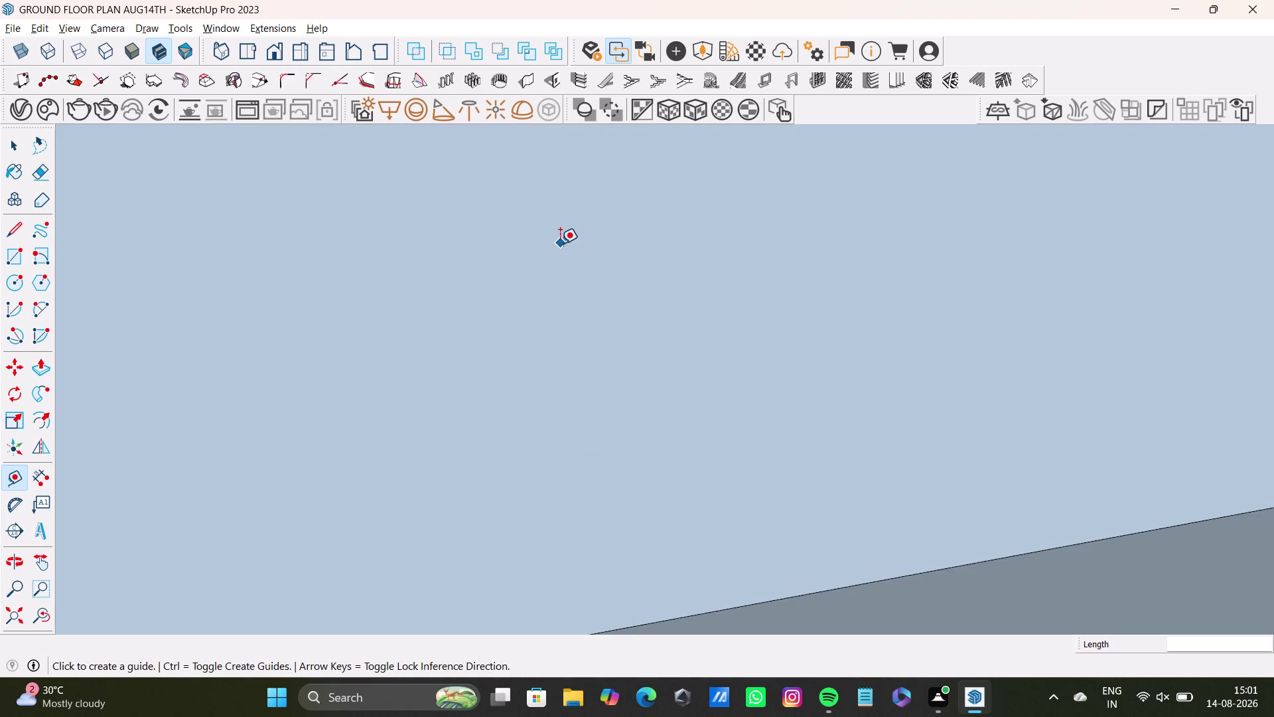
scroll(down, 3)
click(20, 623)
scroll(up, 3)
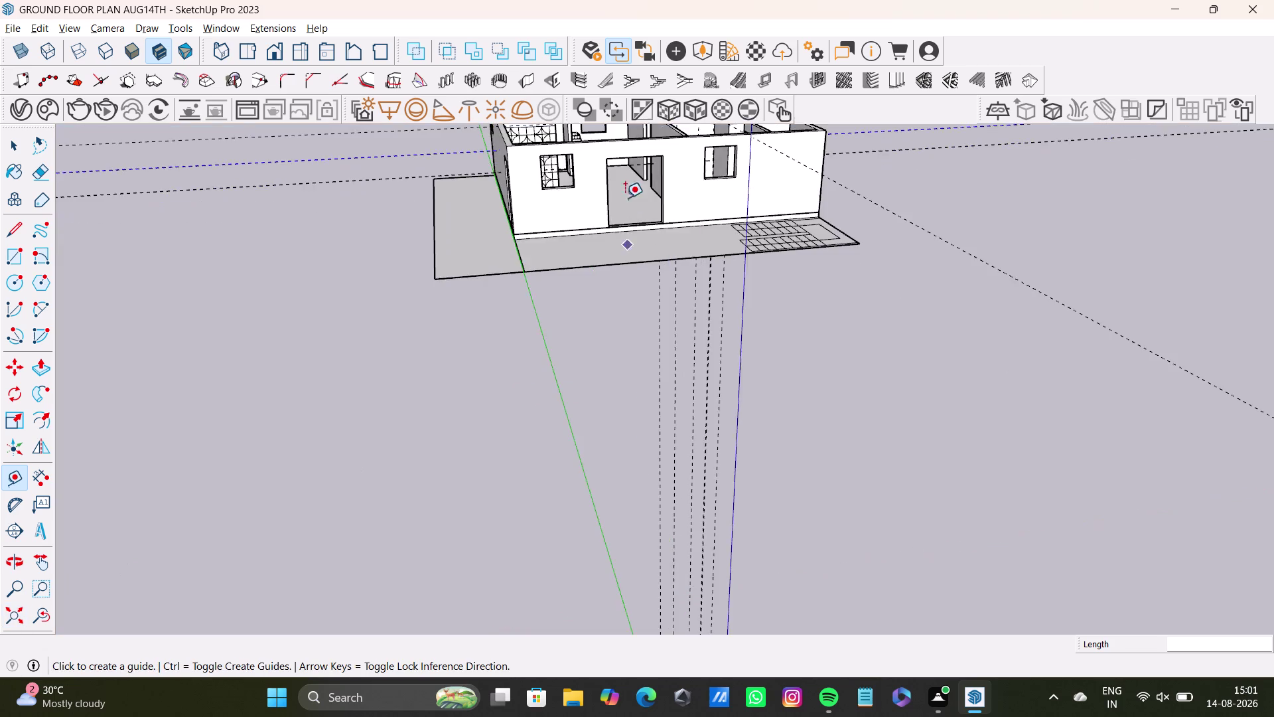
scroll(up, 3)
middle_drag(632, 181, 632, 521)
scroll(down, 3)
scroll(up, 3)
middle_drag(713, 451, 677, 527)
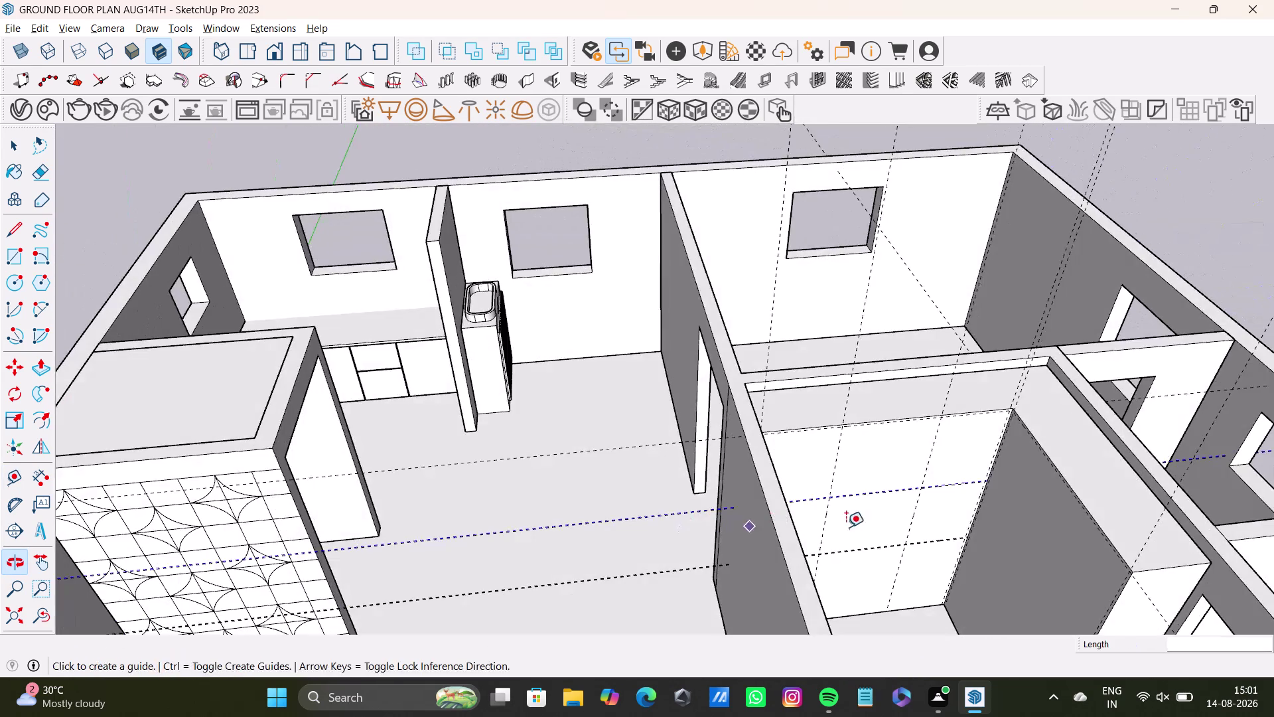
middle_drag(850, 527, 560, 356)
scroll(up, 3)
middle_drag(646, 373, 764, 448)
scroll(up, 3)
middle_drag(731, 383, 784, 365)
middle_drag(745, 339, 578, 431)
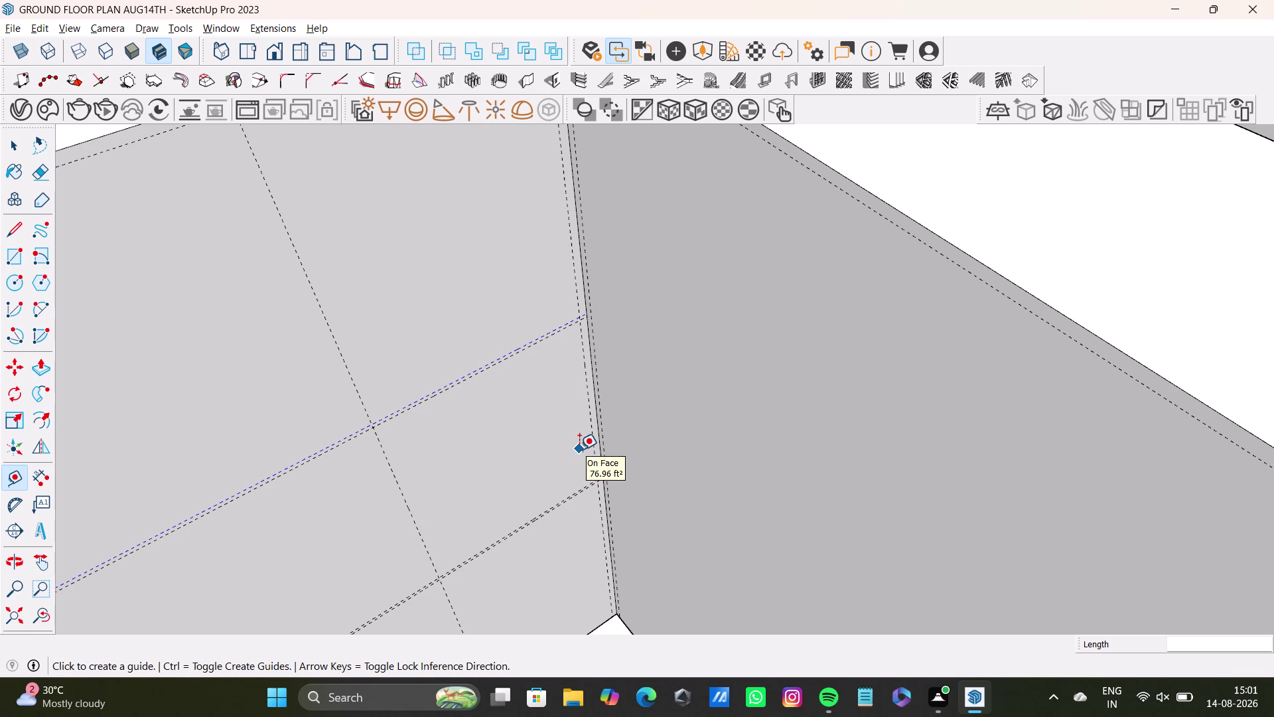
scroll(up, 3)
middle_drag(607, 426, 660, 385)
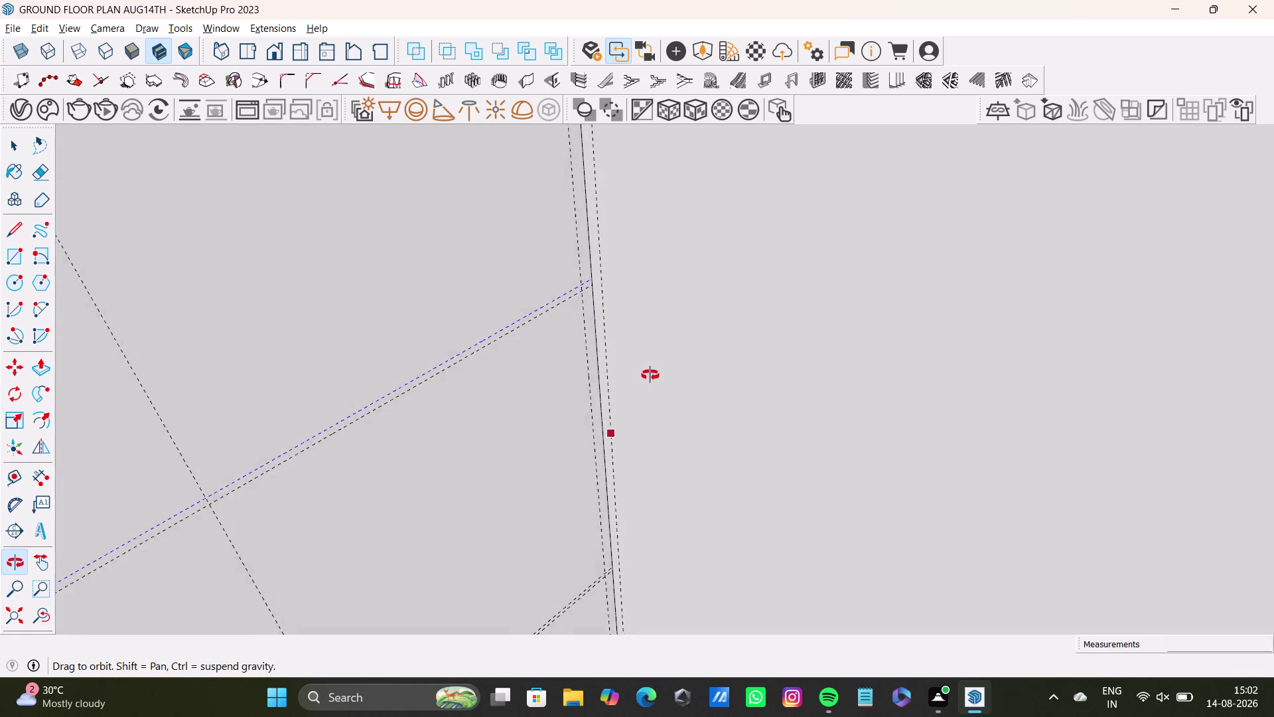
middle_drag(661, 385, 548, 245)
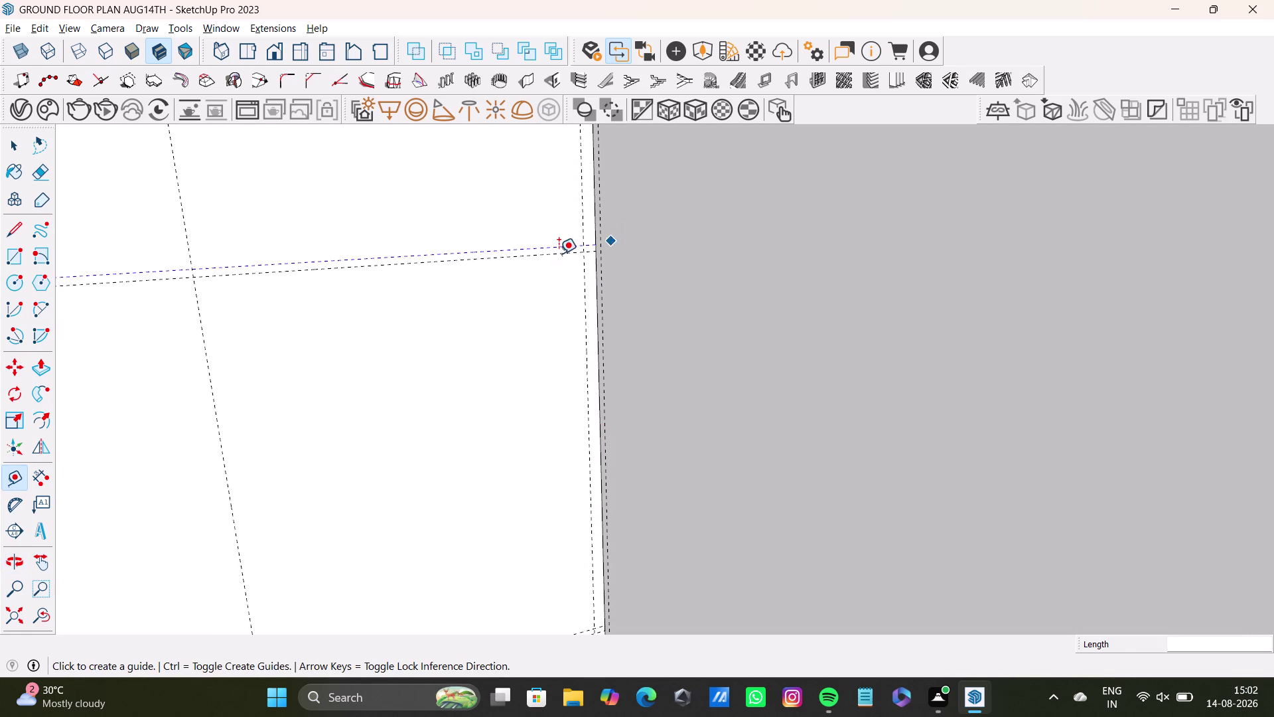
scroll(down, 3)
middle_drag(620, 257, 607, 380)
middle_drag(577, 427, 573, 460)
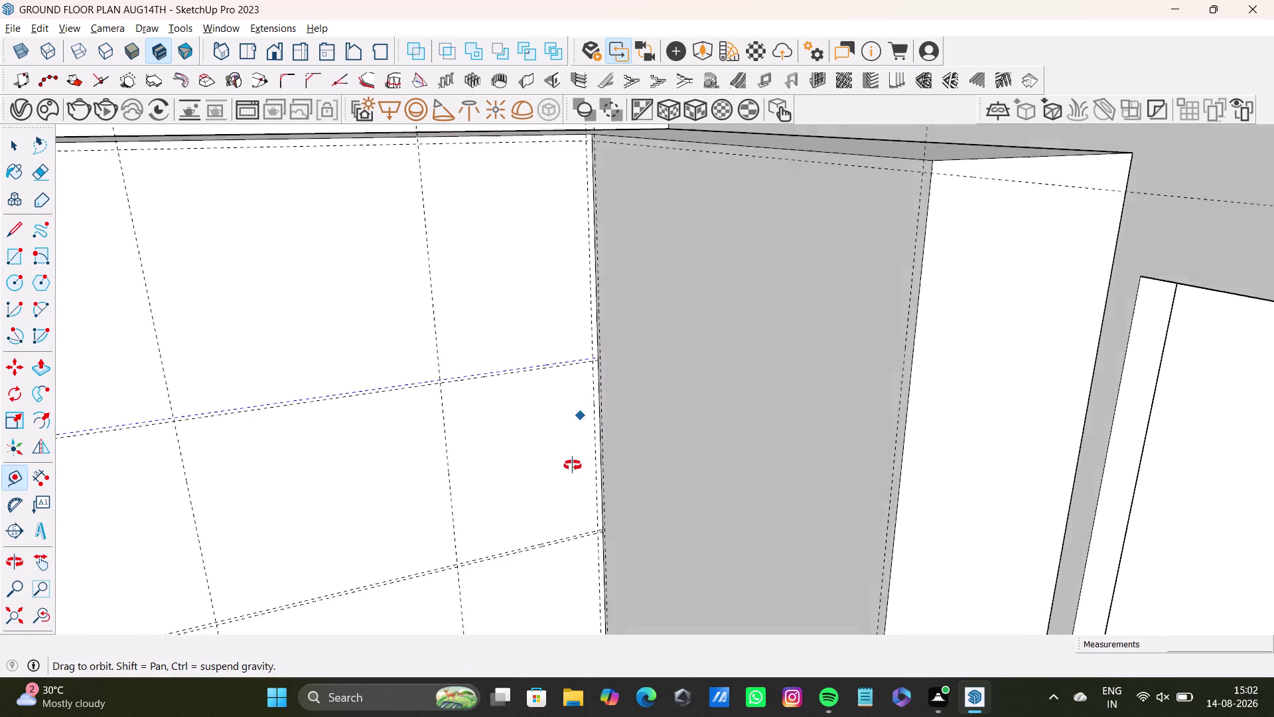
middle_drag(572, 460, 819, 377)
middle_drag(543, 422, 484, 427)
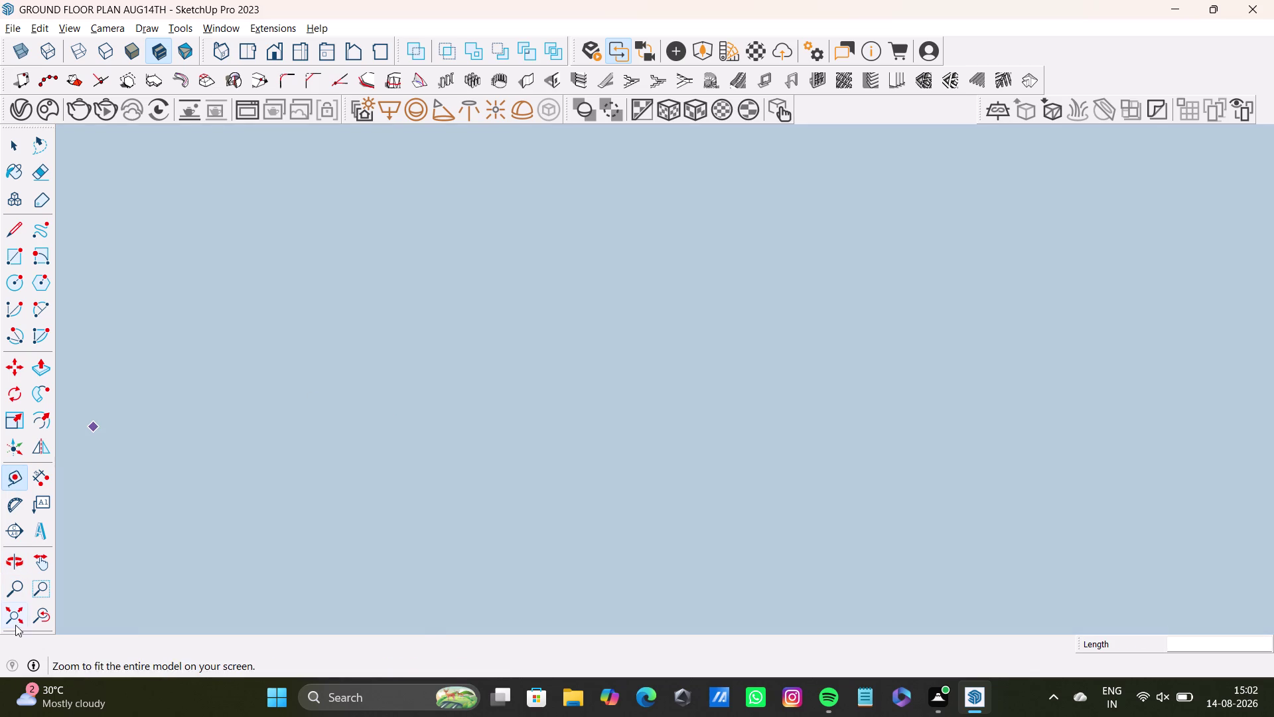
click(15, 624)
scroll(up, 3)
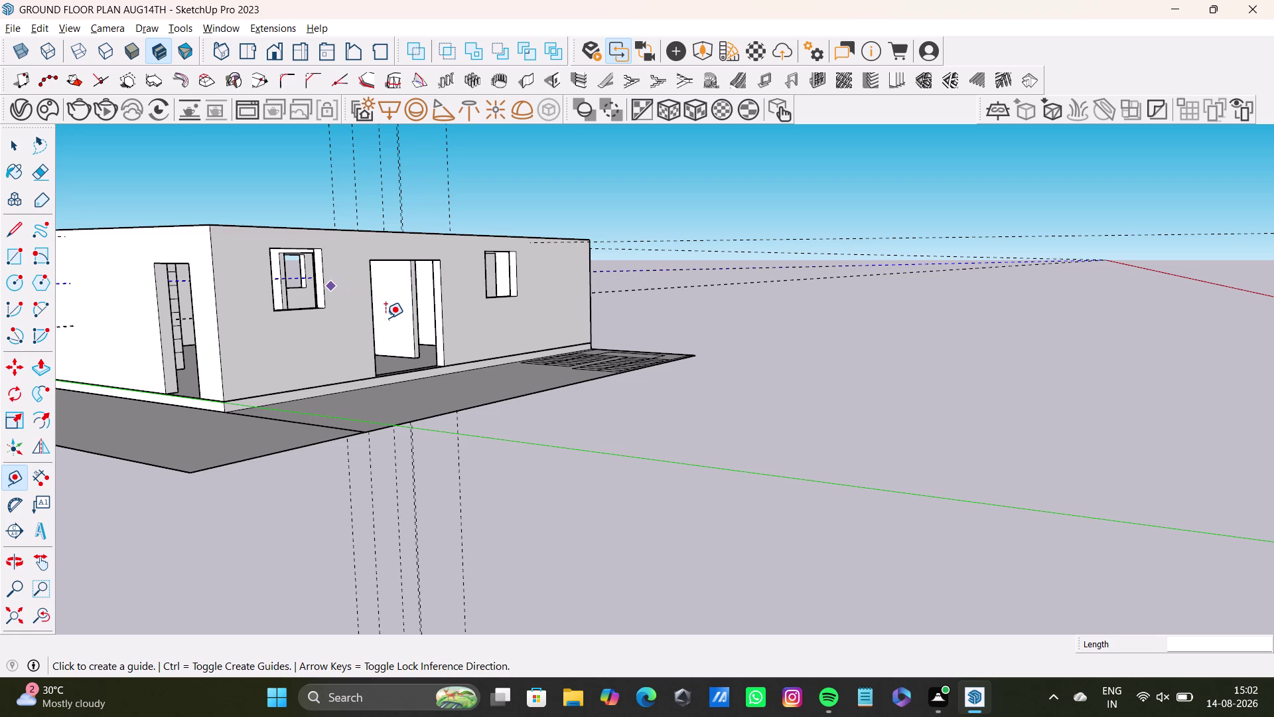
key(space)
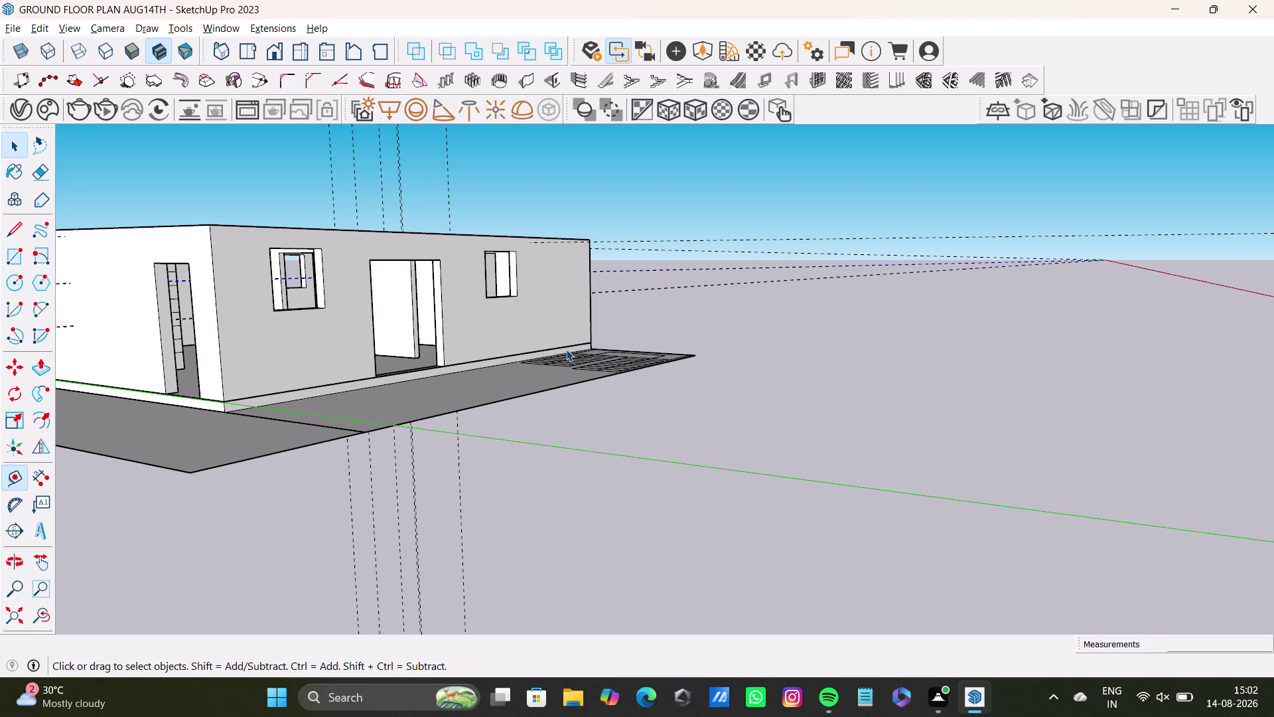
middle_drag(565, 349, 521, 601)
scroll(up, 3)
middle_drag(390, 189, 386, 399)
scroll(up, 3)
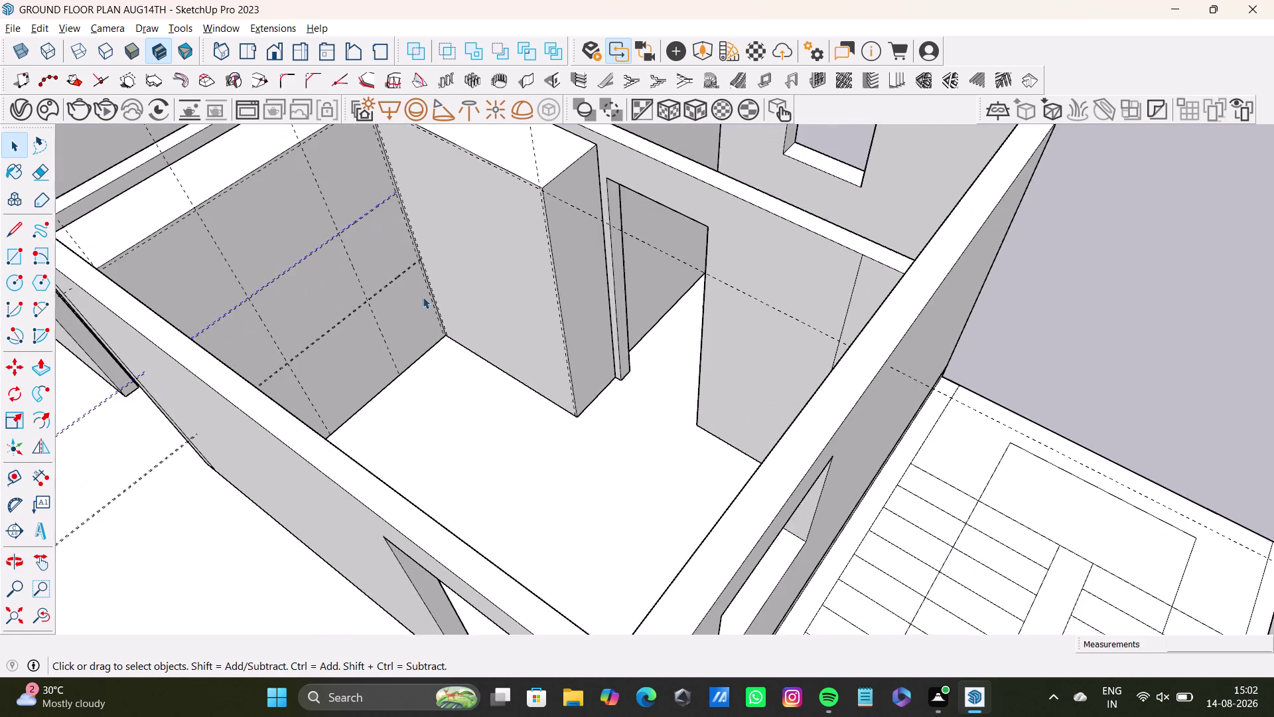
middle_drag(455, 280, 512, 443)
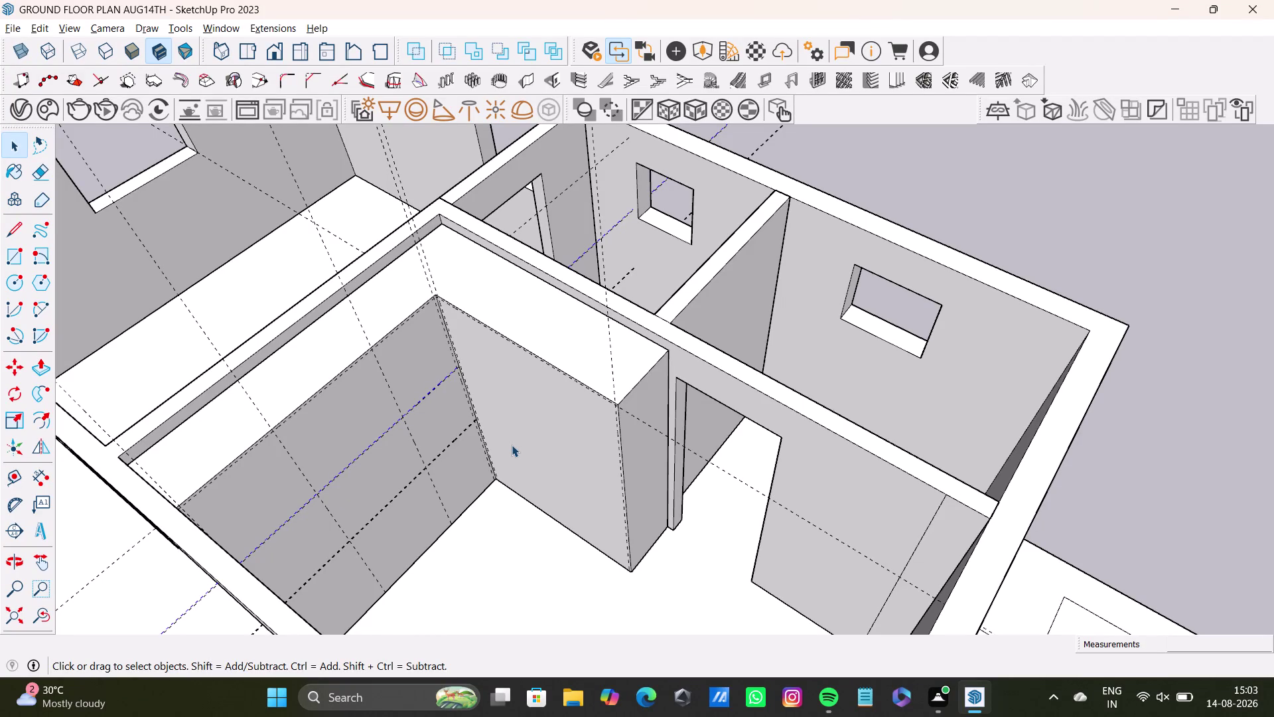
scroll(up, 3)
scroll(up, 3)
middle_drag(464, 344, 537, 307)
middle_drag(491, 365, 504, 256)
middle_drag(508, 291, 536, 271)
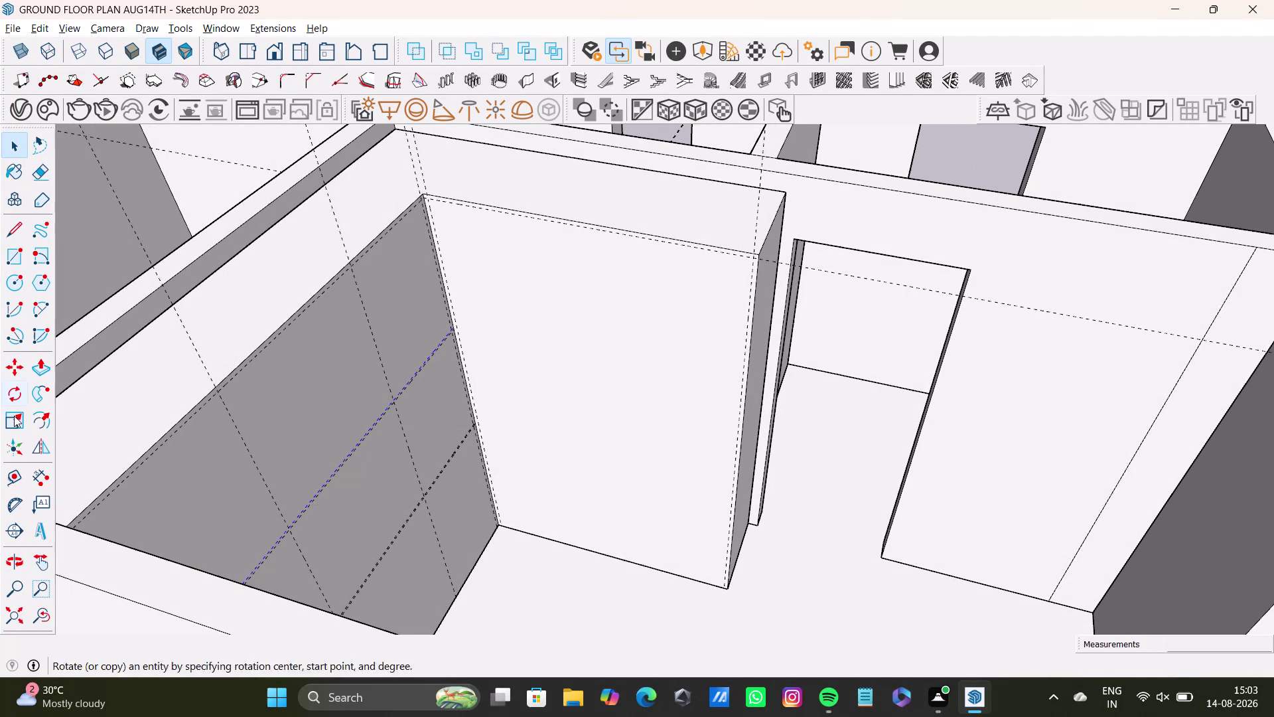
Add a guide 0.5" from the existing guide near the wall edge.
click(16, 472)
scroll(up, 3)
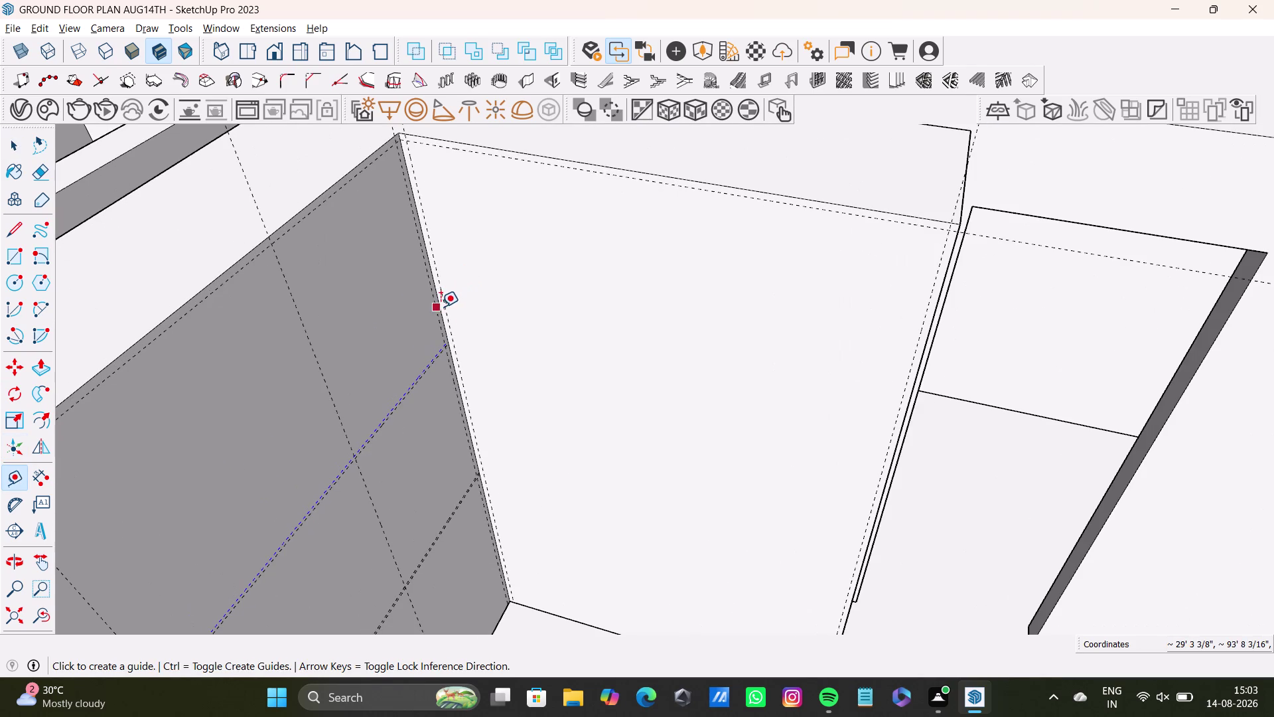
click(443, 310)
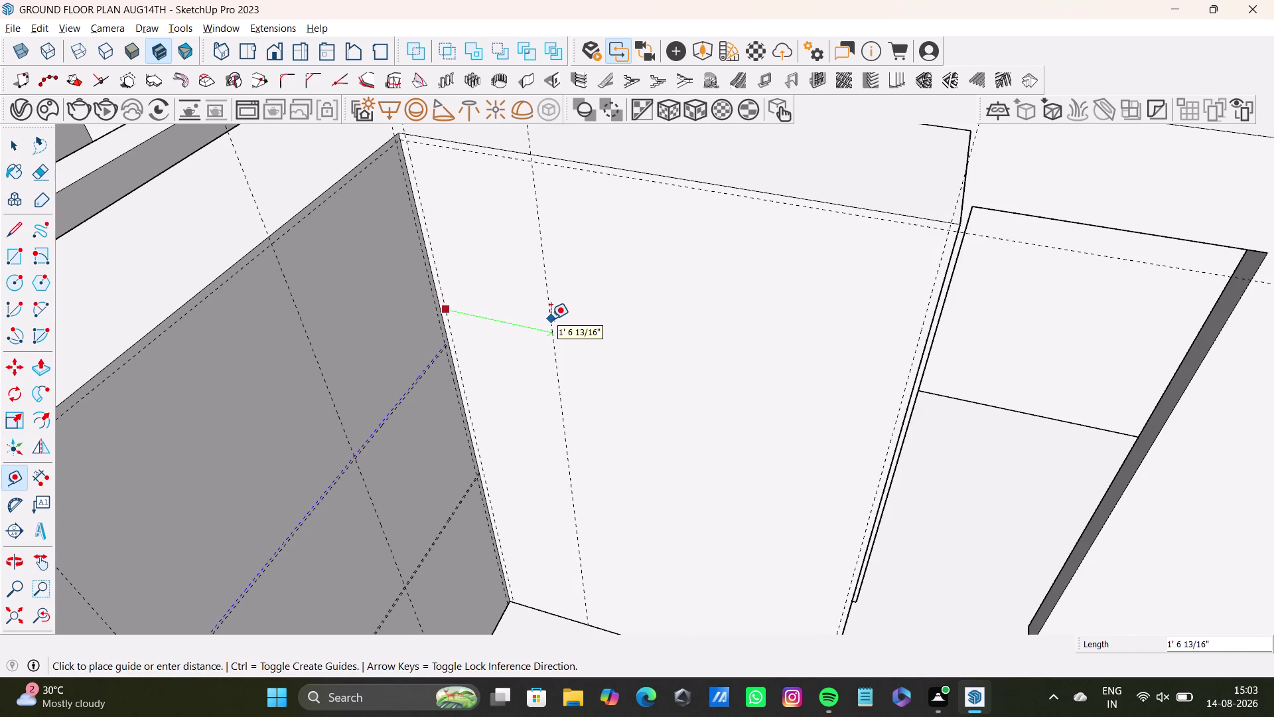
click(562, 319)
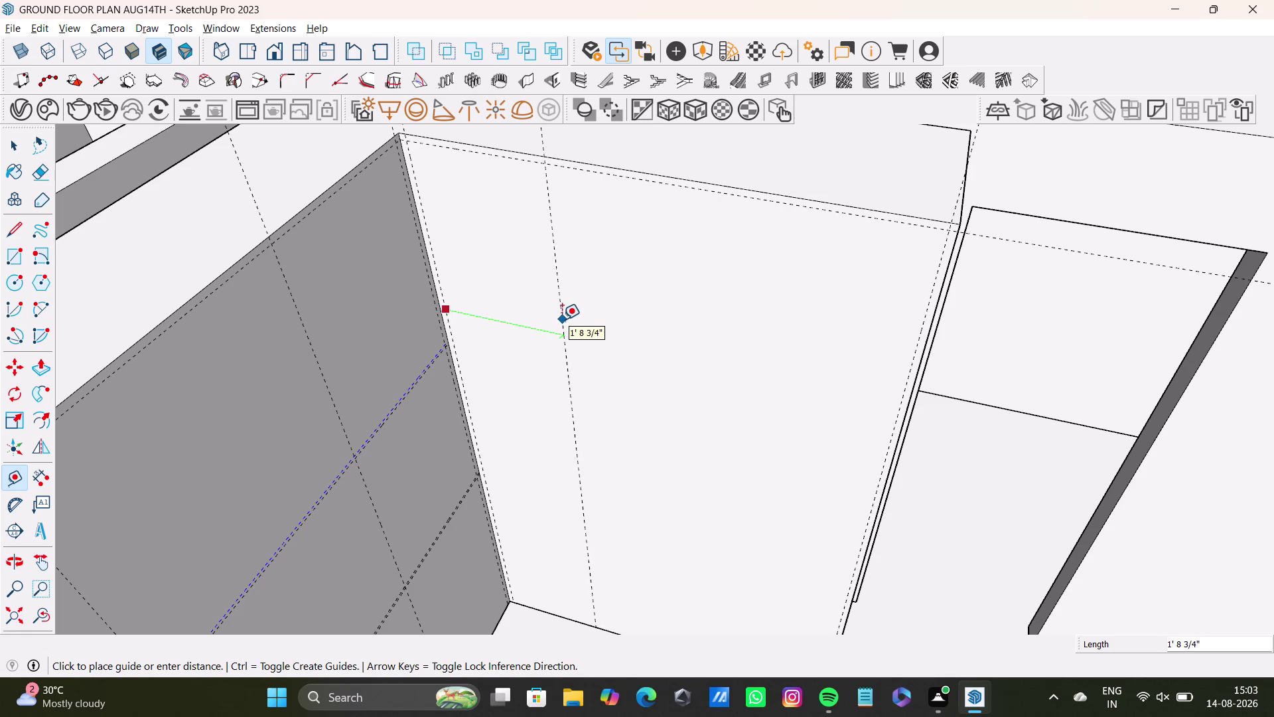
click(566, 341)
text(0)
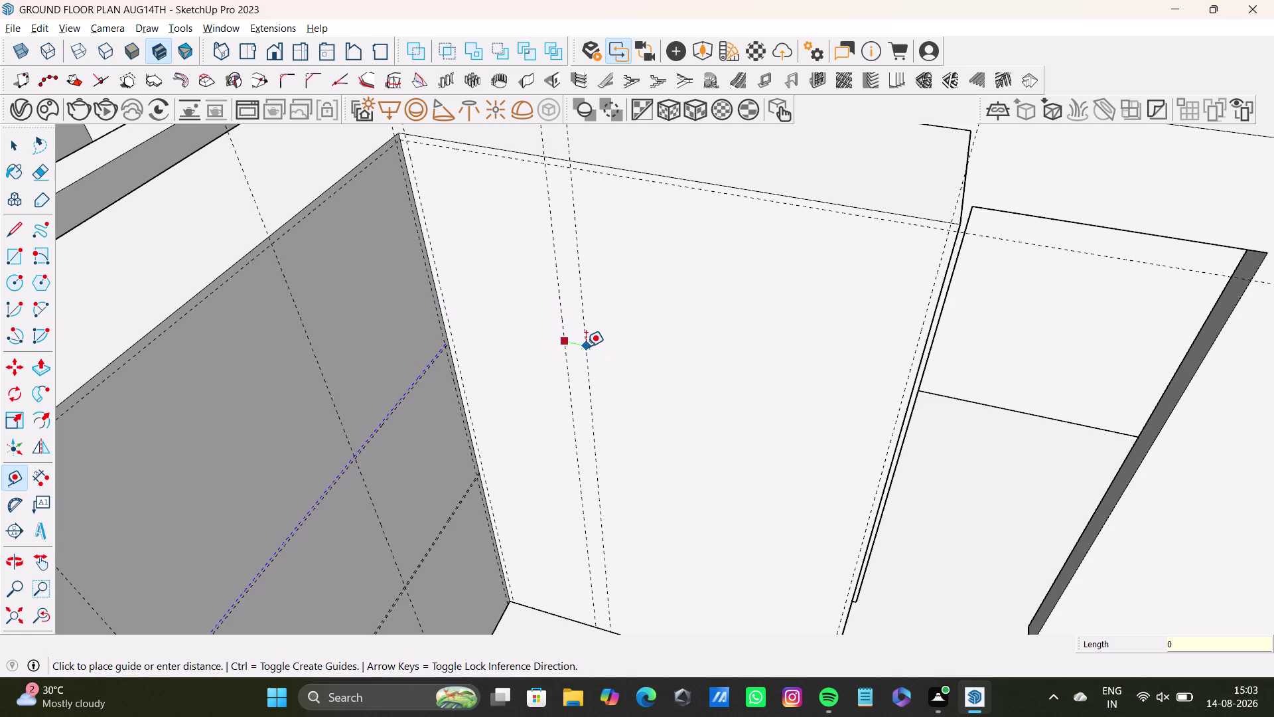
text(.5")
key(Return)
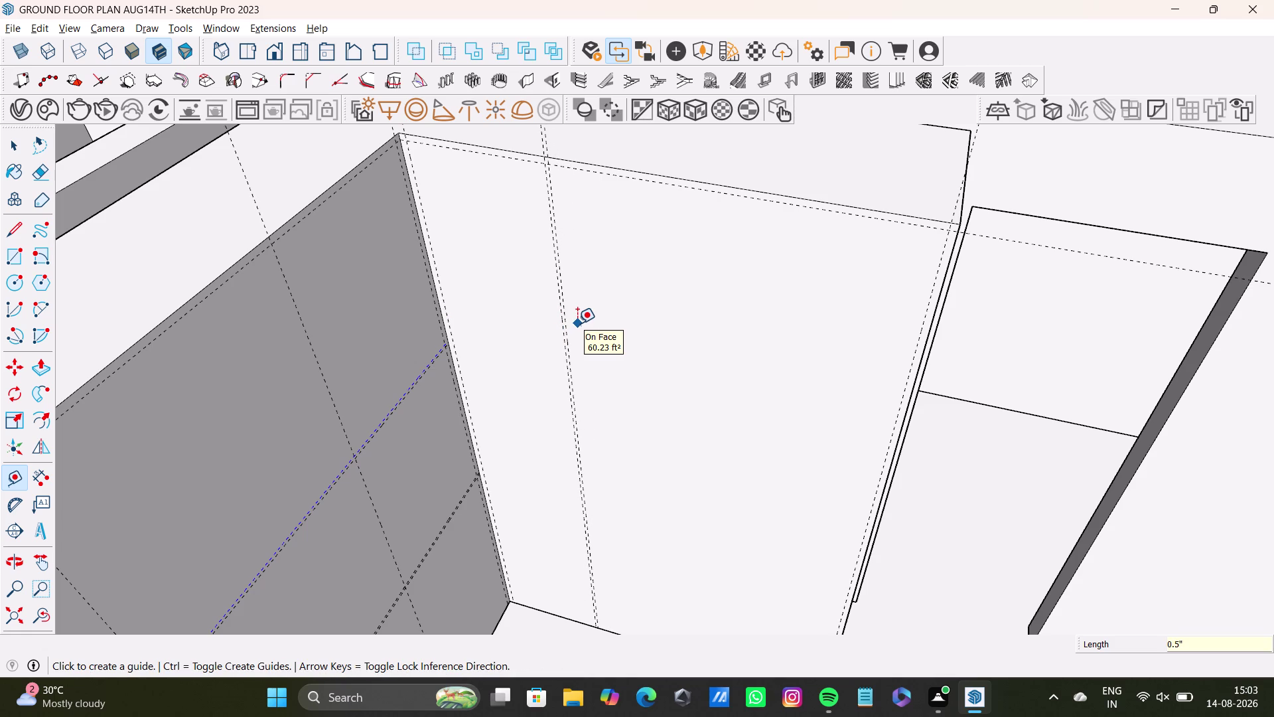
Pull a 0.5" offset guide from the vertical guide across the panel face.
scroll(up, 3)
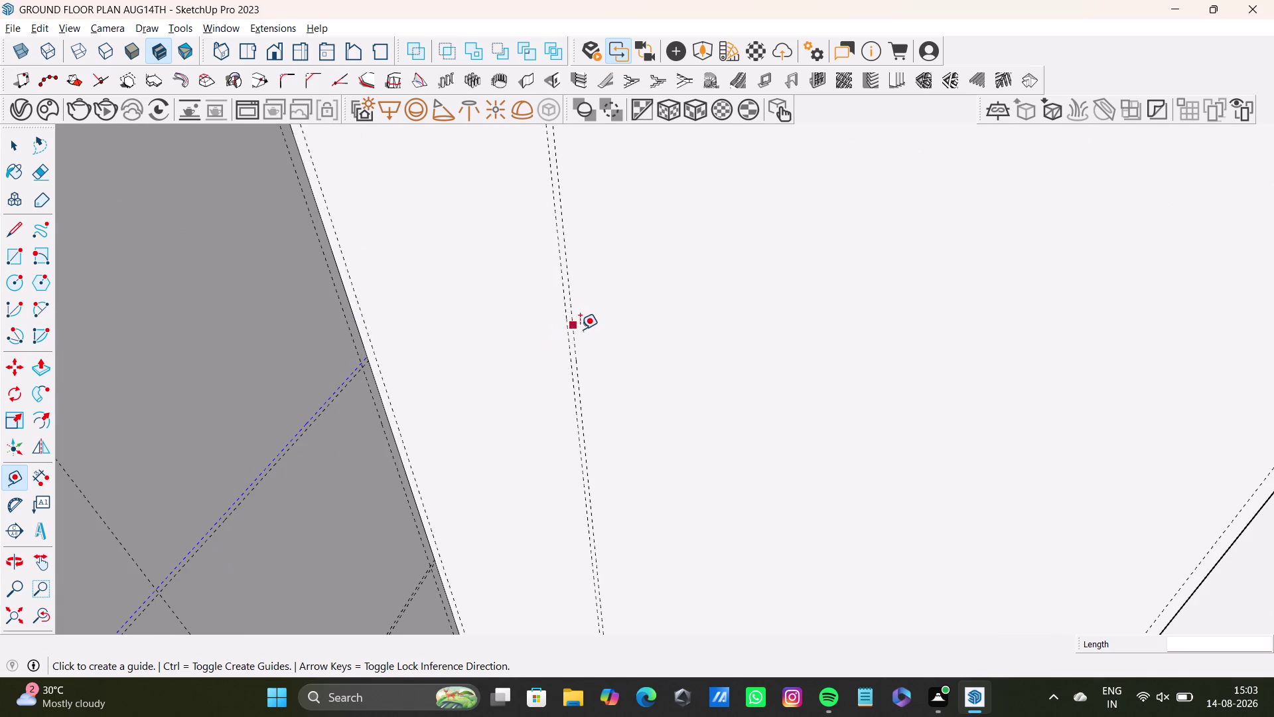
click(574, 337)
scroll(down, 3)
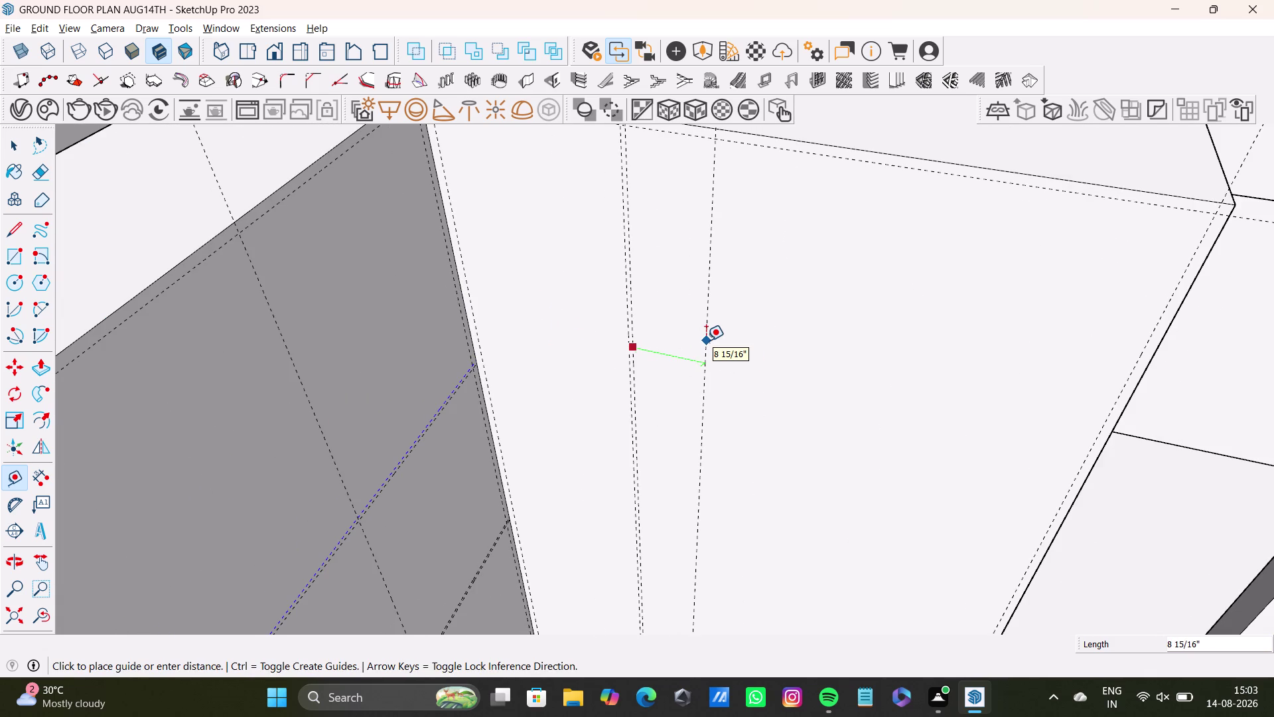
scroll(down, 3)
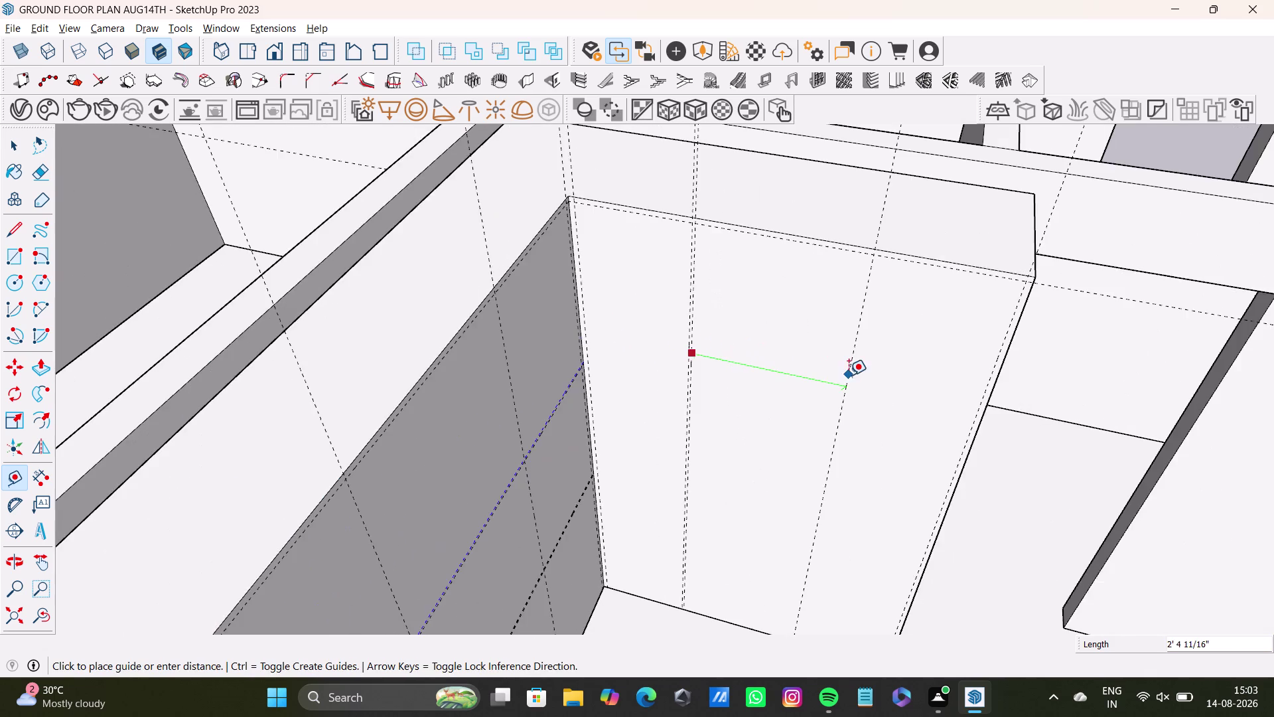
middle_drag(849, 374, 712, 297)
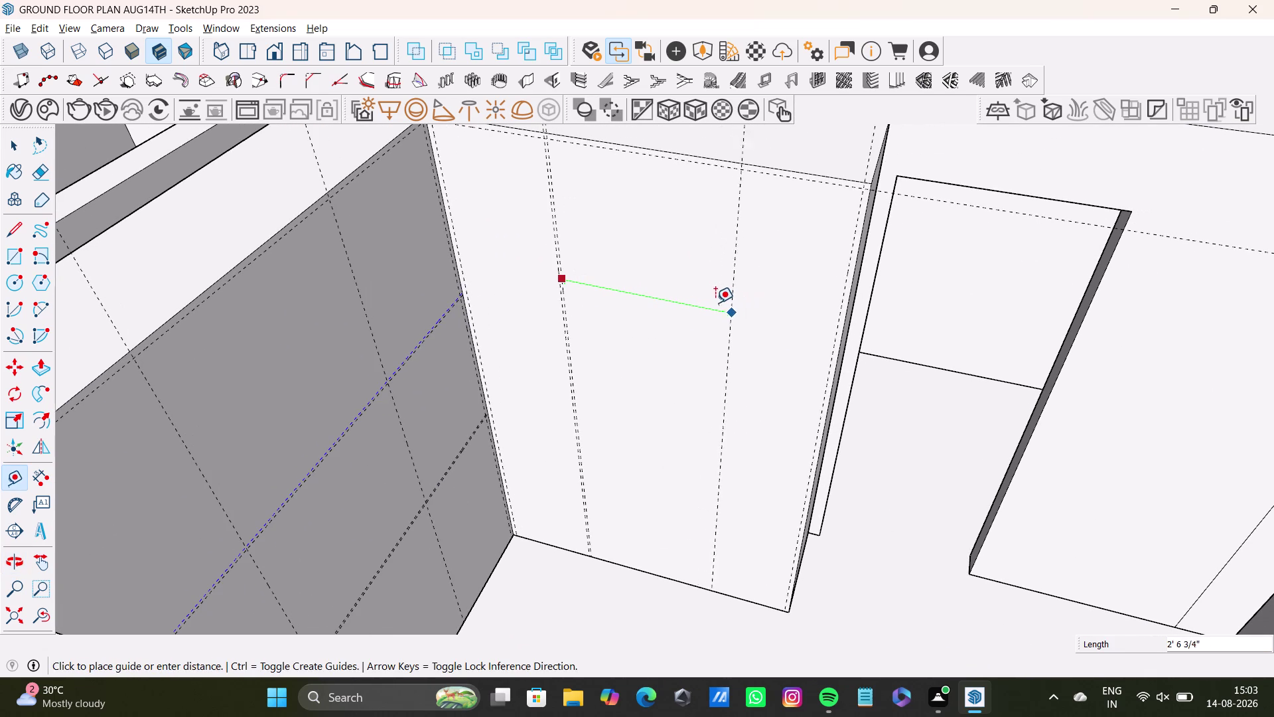
click(708, 300)
drag(704, 311, 714, 311)
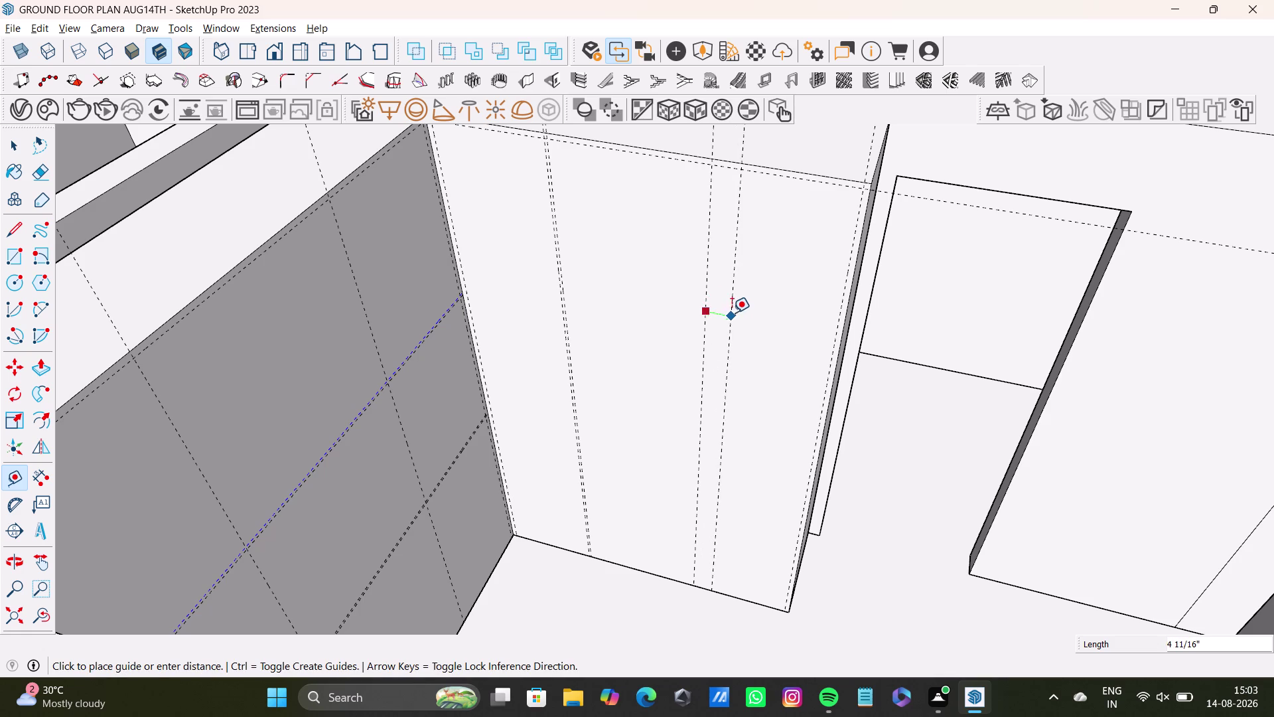
key(1)
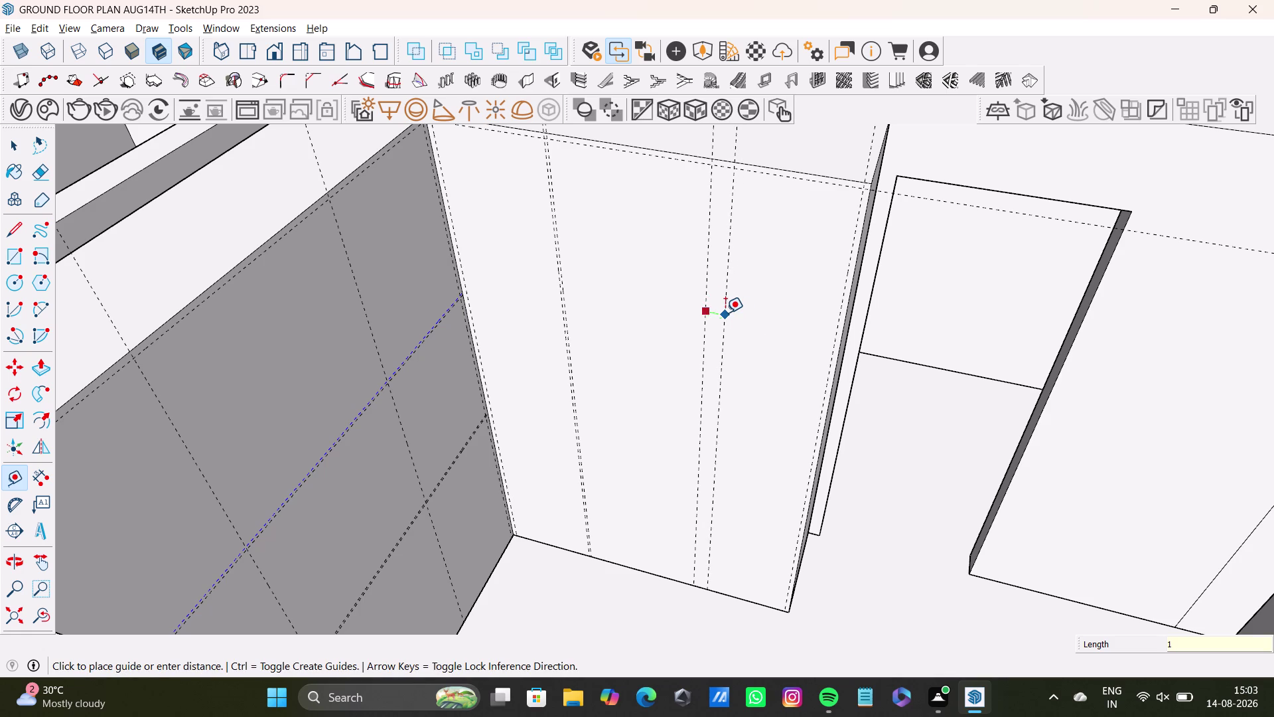
key(shift+quotedbl)
key(BackSpace)
key(BackSpace)
text(0.)
text(5")
key(Return)
Add a 0.5" guide offset from the horizontal guide near the top edge.
scroll(up, 3)
click(798, 178)
scroll(down, 3)
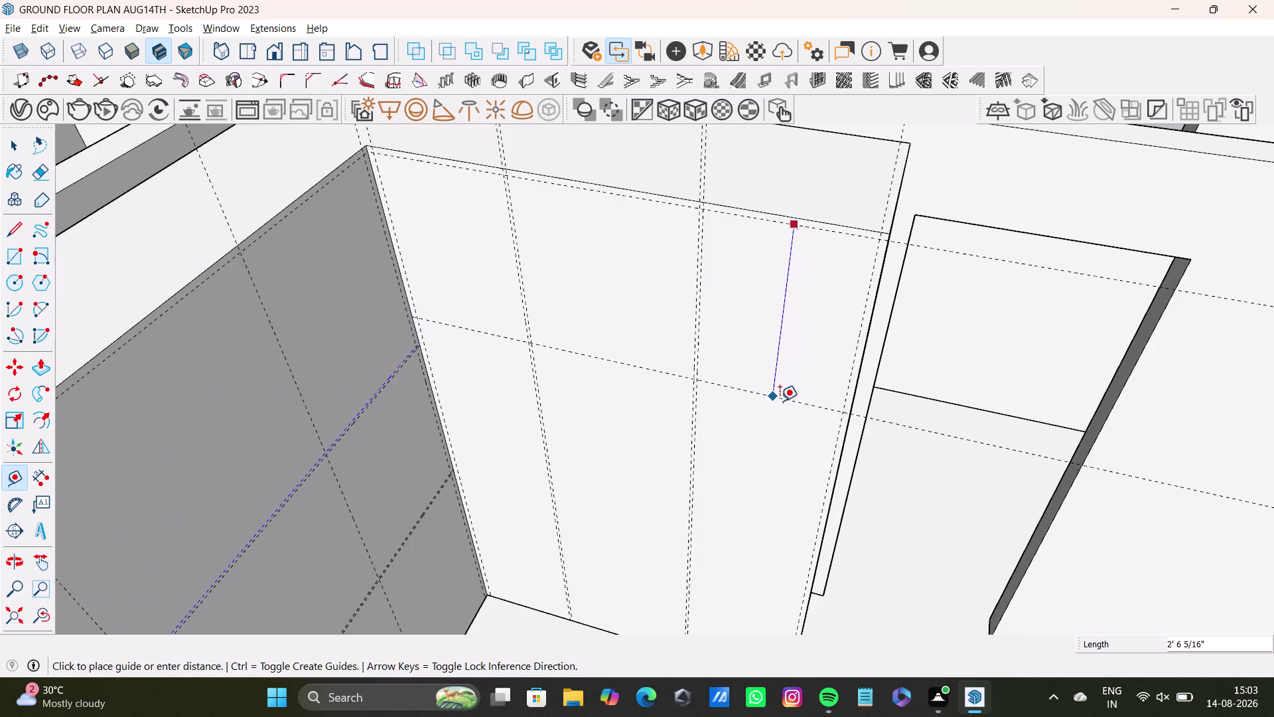
middle_drag(779, 405, 720, 365)
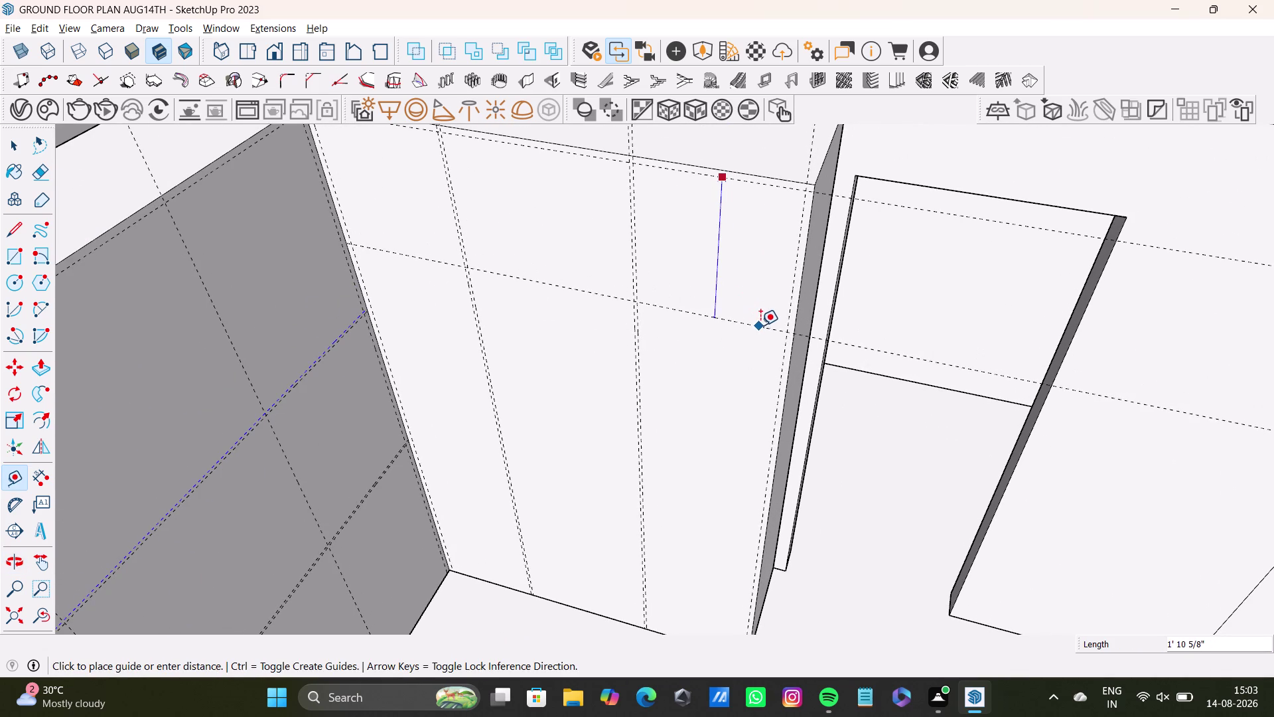
click(761, 325)
click(764, 325)
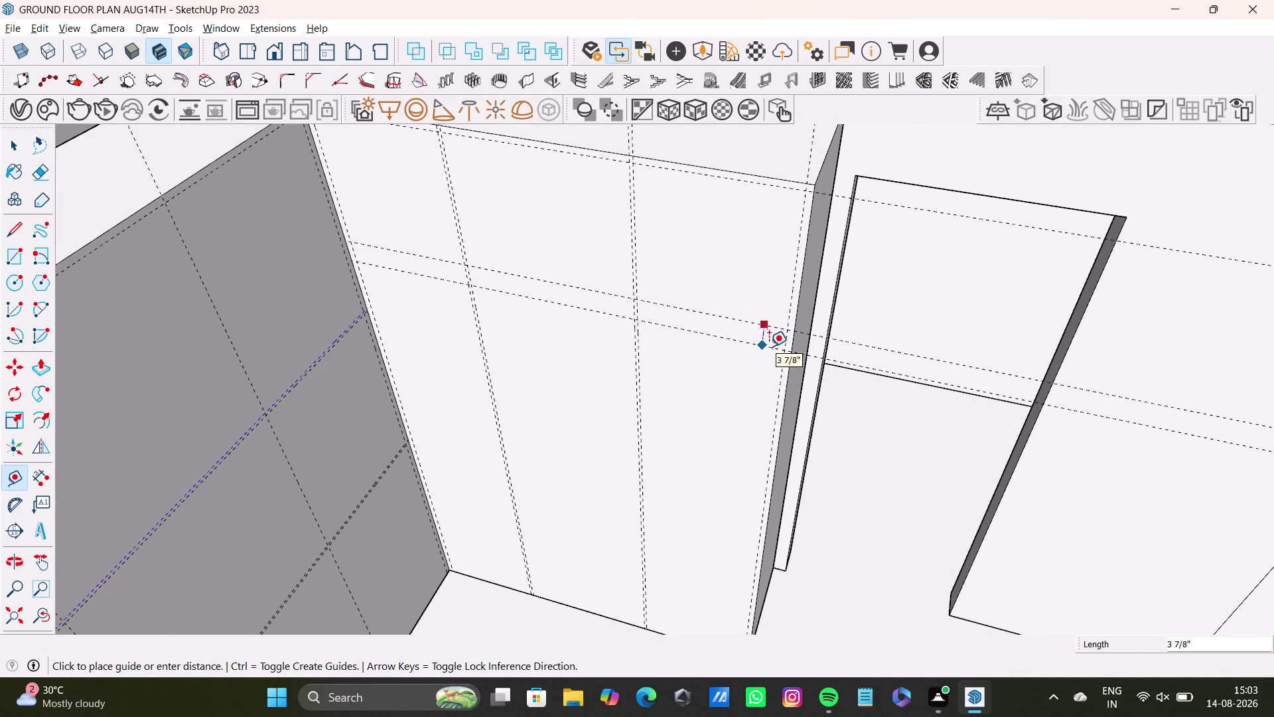
key(Up)
text(0)
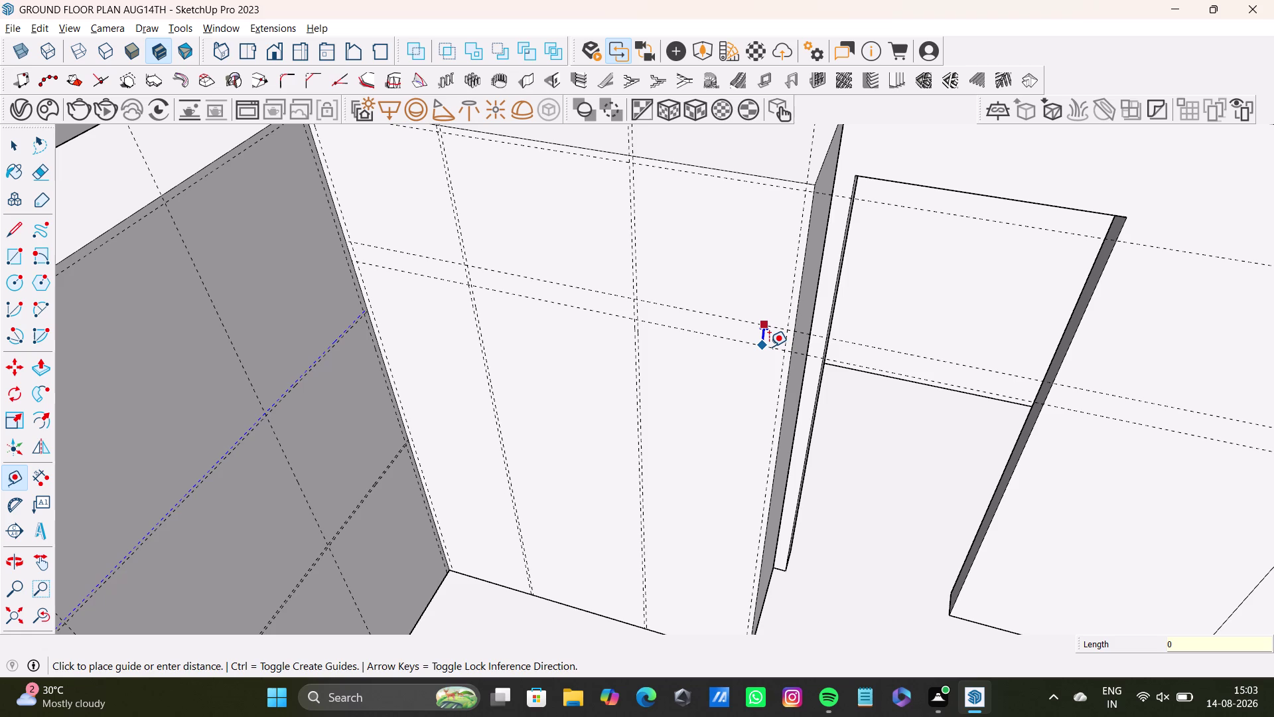
text(.5)
key(shift+quotedbl)
key(Return)
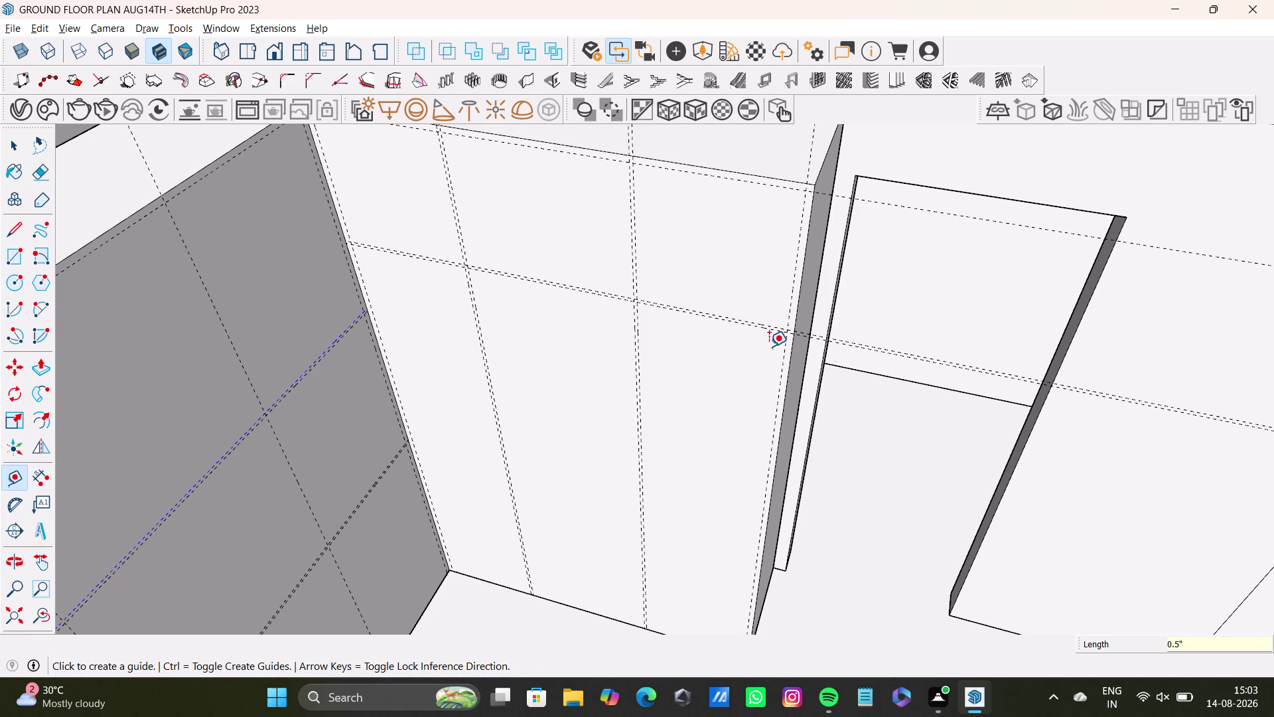
Start another horizontal guide, then stop placing guides and view the top of the face.
scroll(up, 3)
click(782, 326)
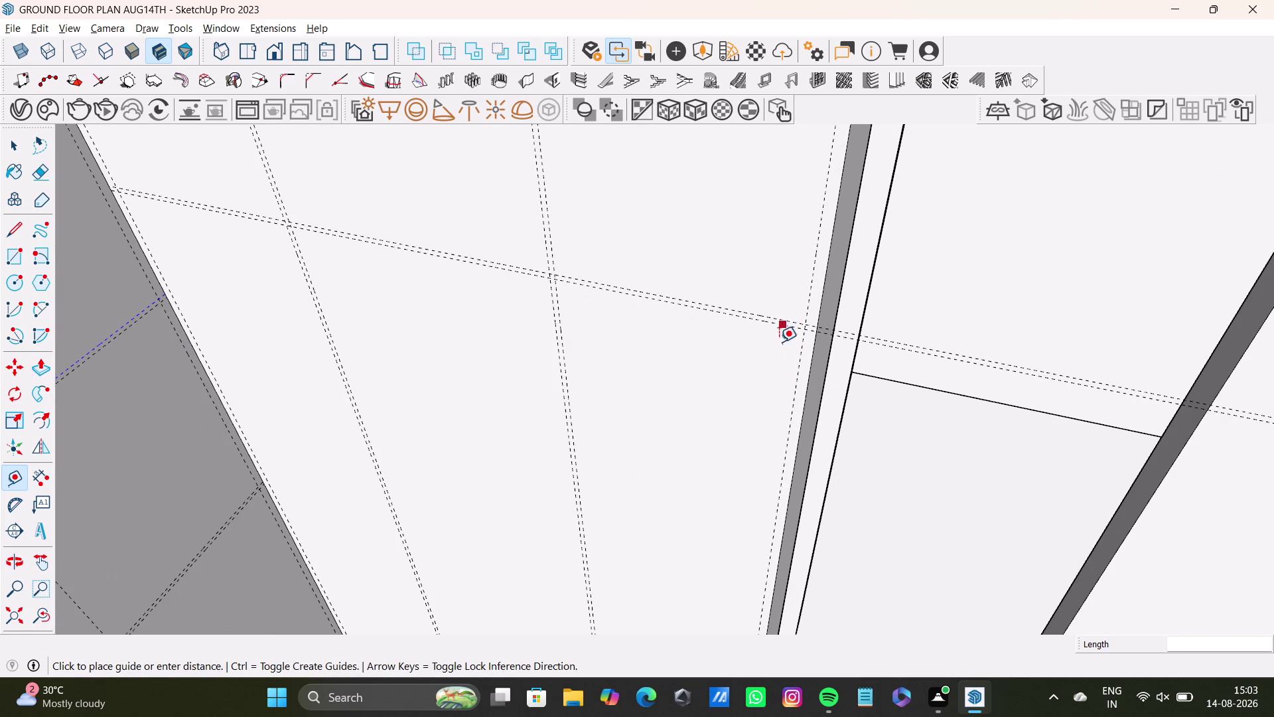
scroll(down, 3)
middle_drag(755, 483, 774, 307)
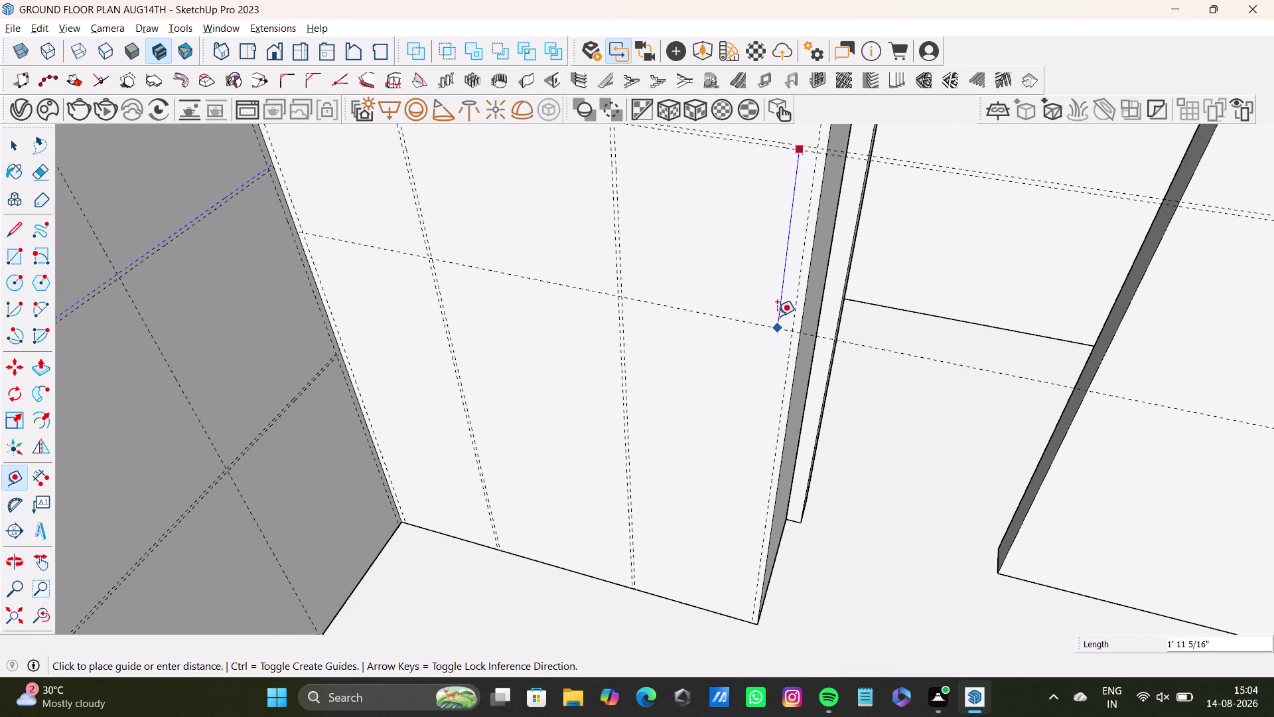
scroll(down, 3)
middle_drag(777, 316, 775, 386)
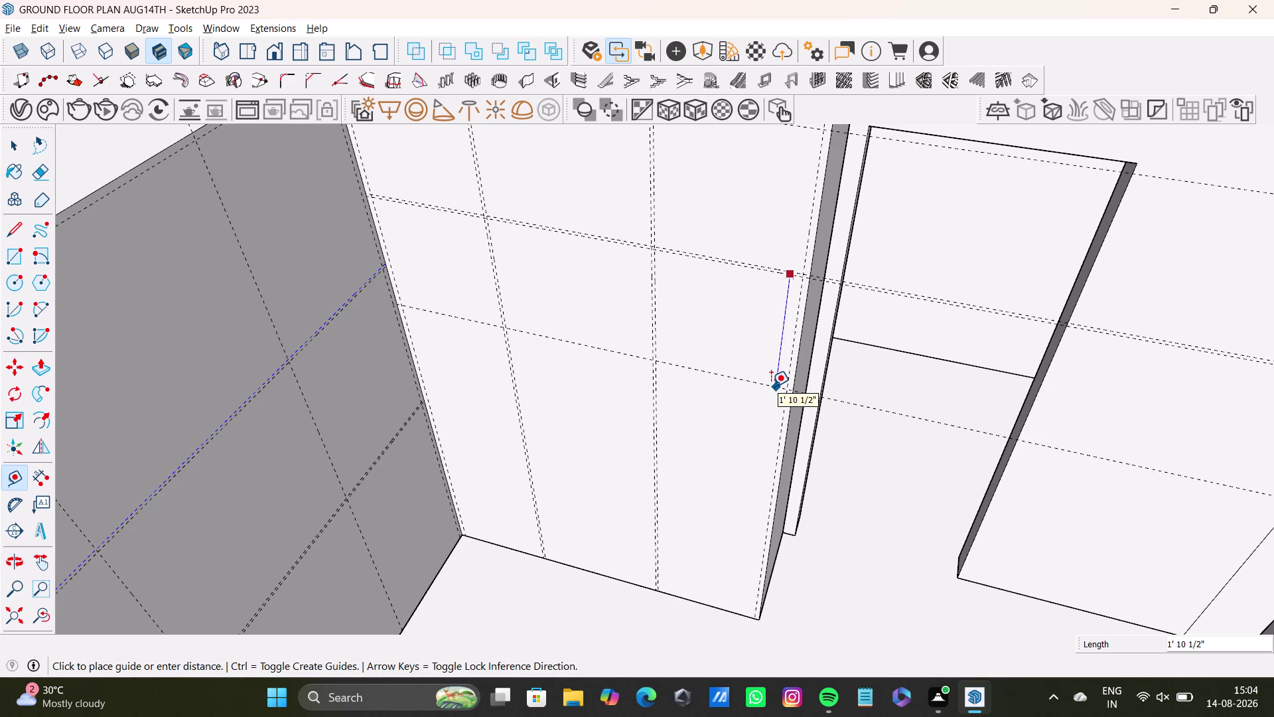
key(space)
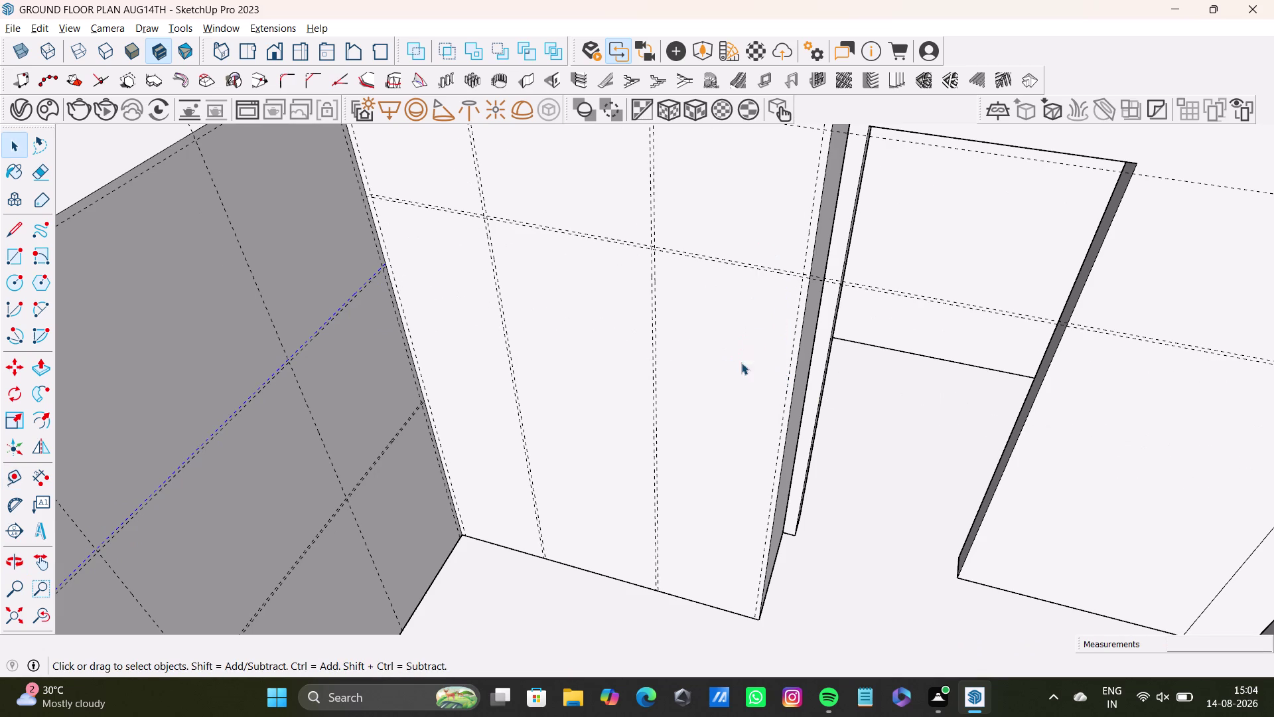
scroll(up, 3)
middle_drag(751, 396, 728, 519)
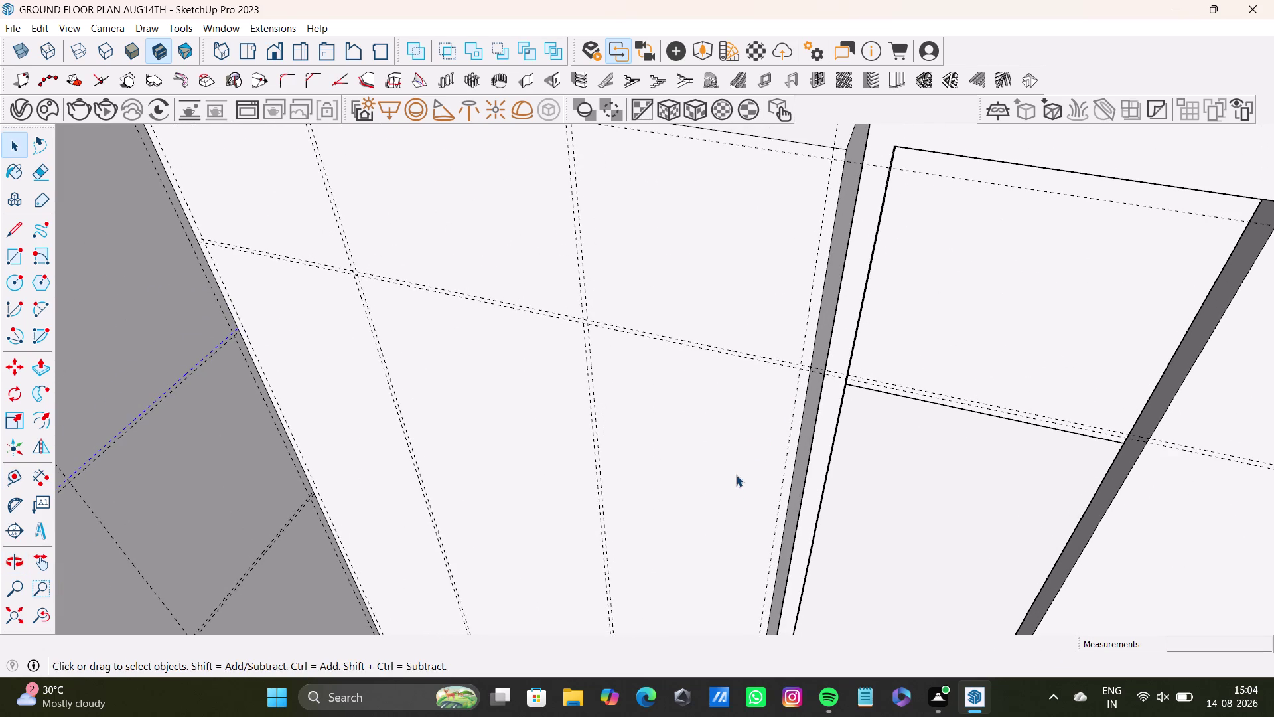
middle_drag(736, 466, 753, 529)
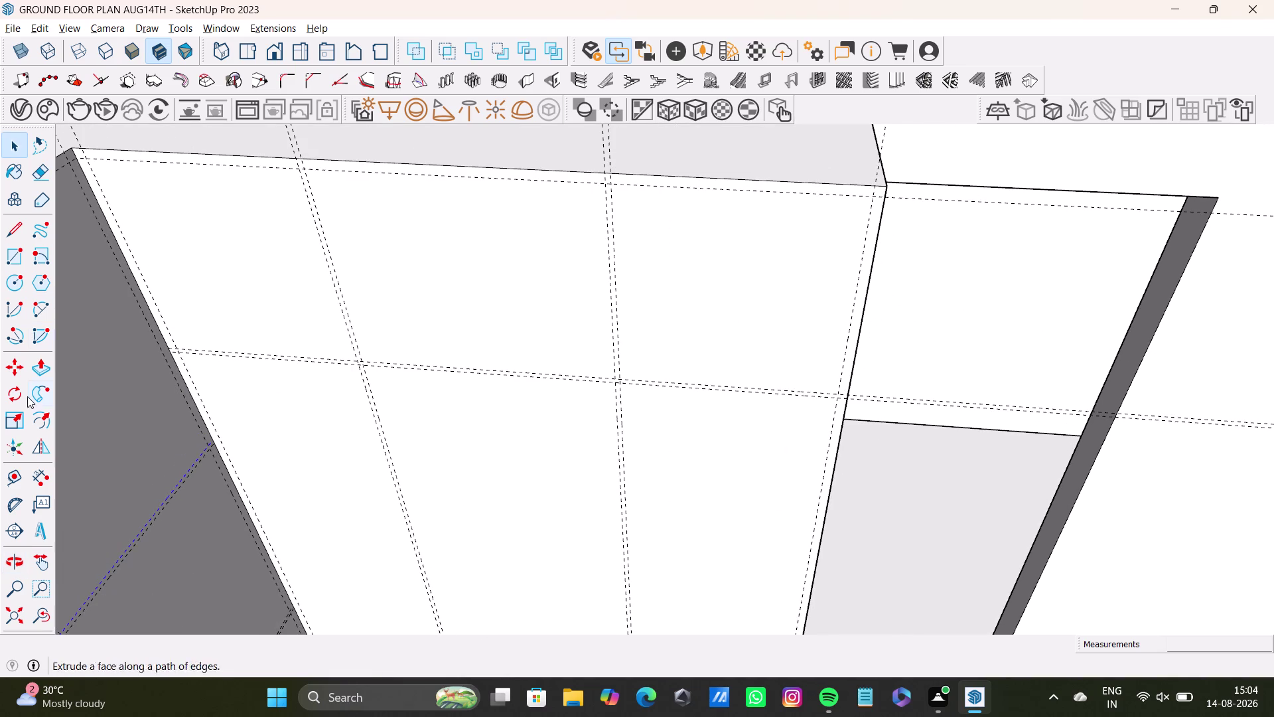
Add a guide 0.5" in from the wall face's right edge.
click(12, 472)
scroll(up, 3)
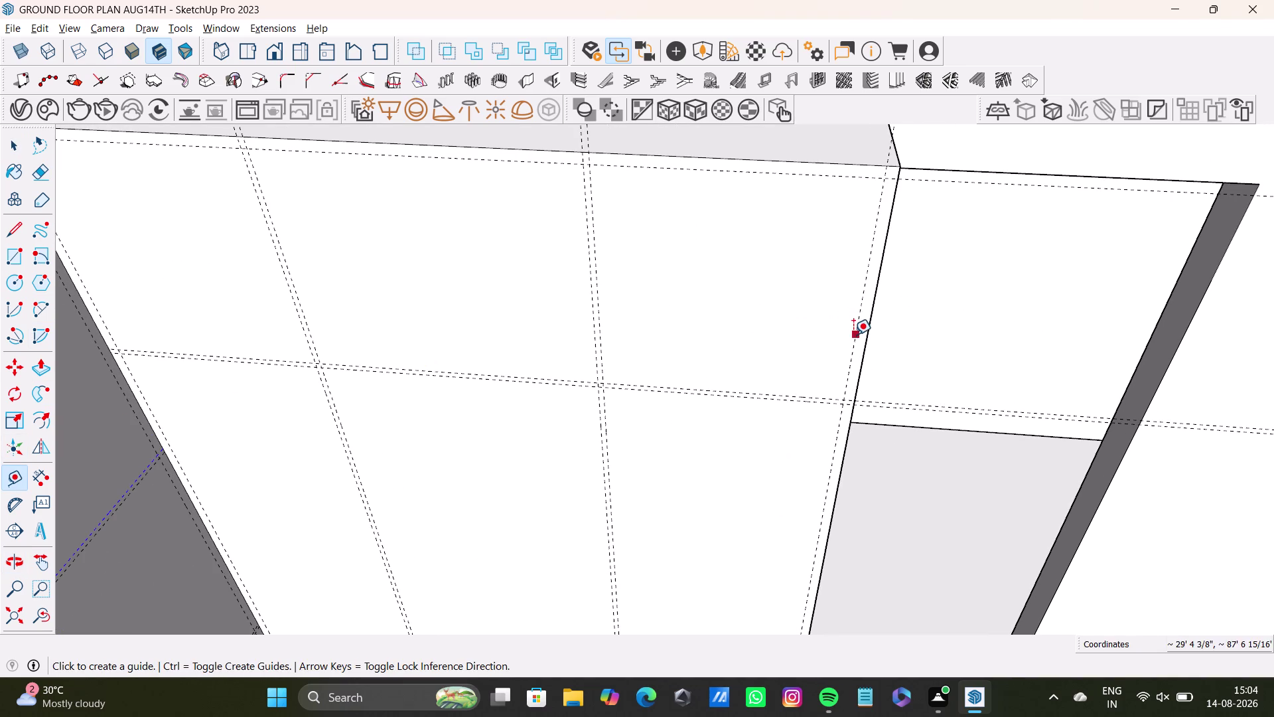
click(853, 334)
text(0.5)
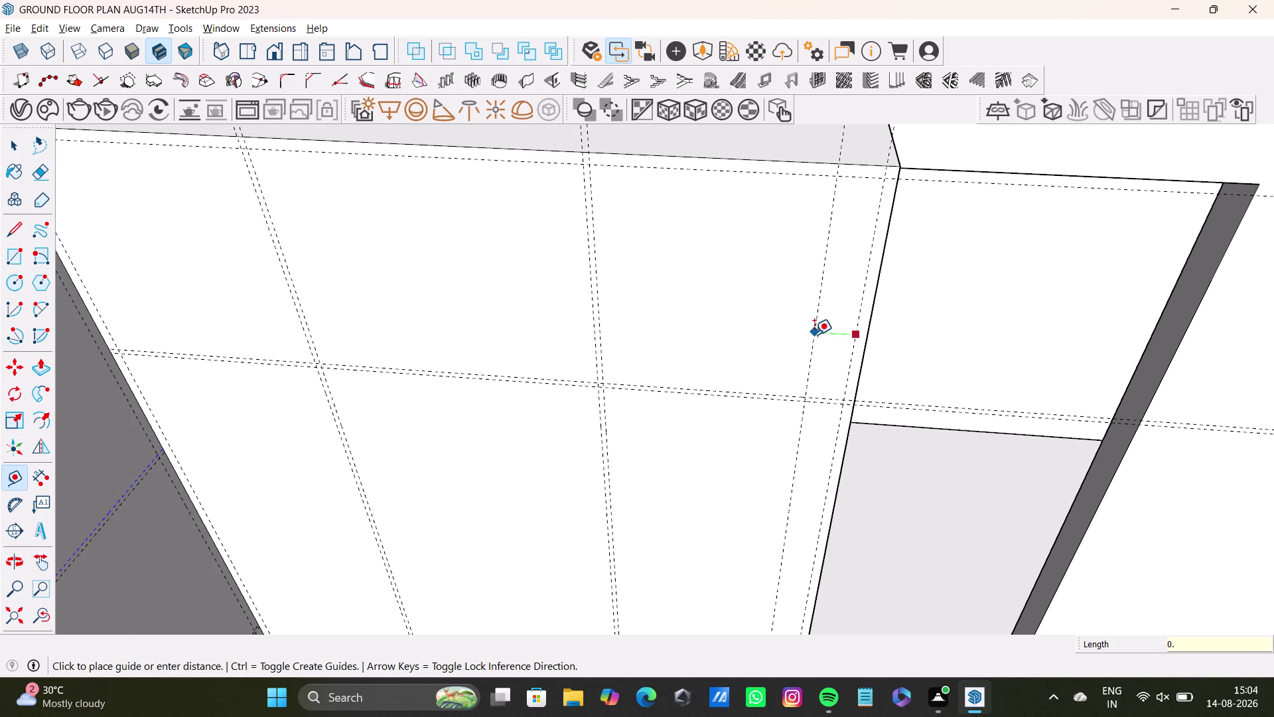
text(")
key(Return)
Move up the wall face and start a guide from a horizontal guide, then cancel it.
scroll(down, 3)
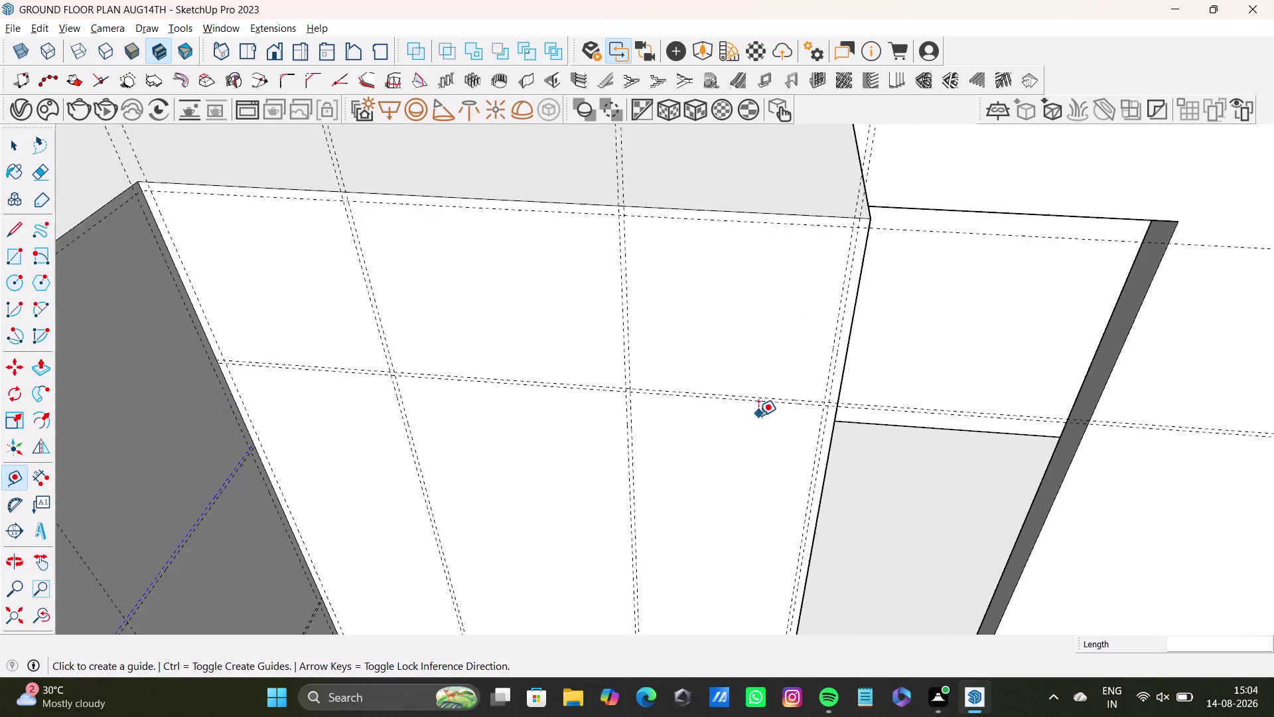
scroll(down, 3)
middle_drag(760, 429, 742, 268)
scroll(up, 3)
scroll(up, 3)
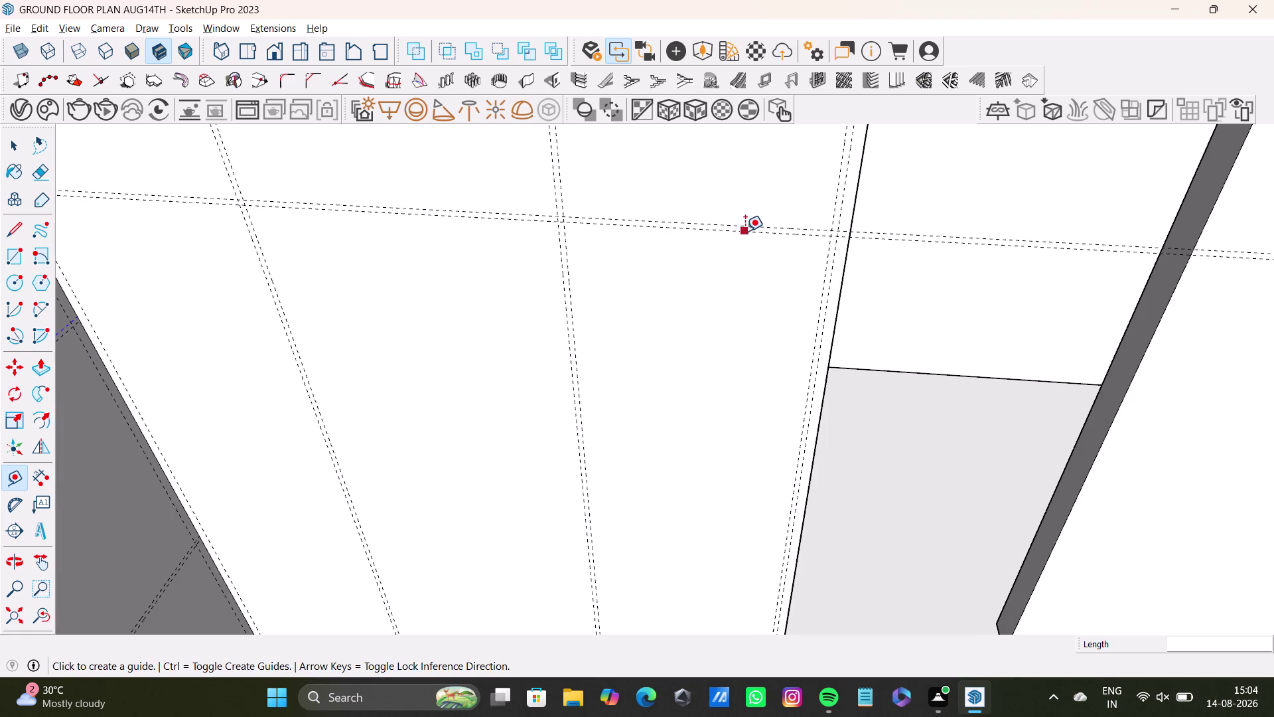
click(748, 230)
key(space)
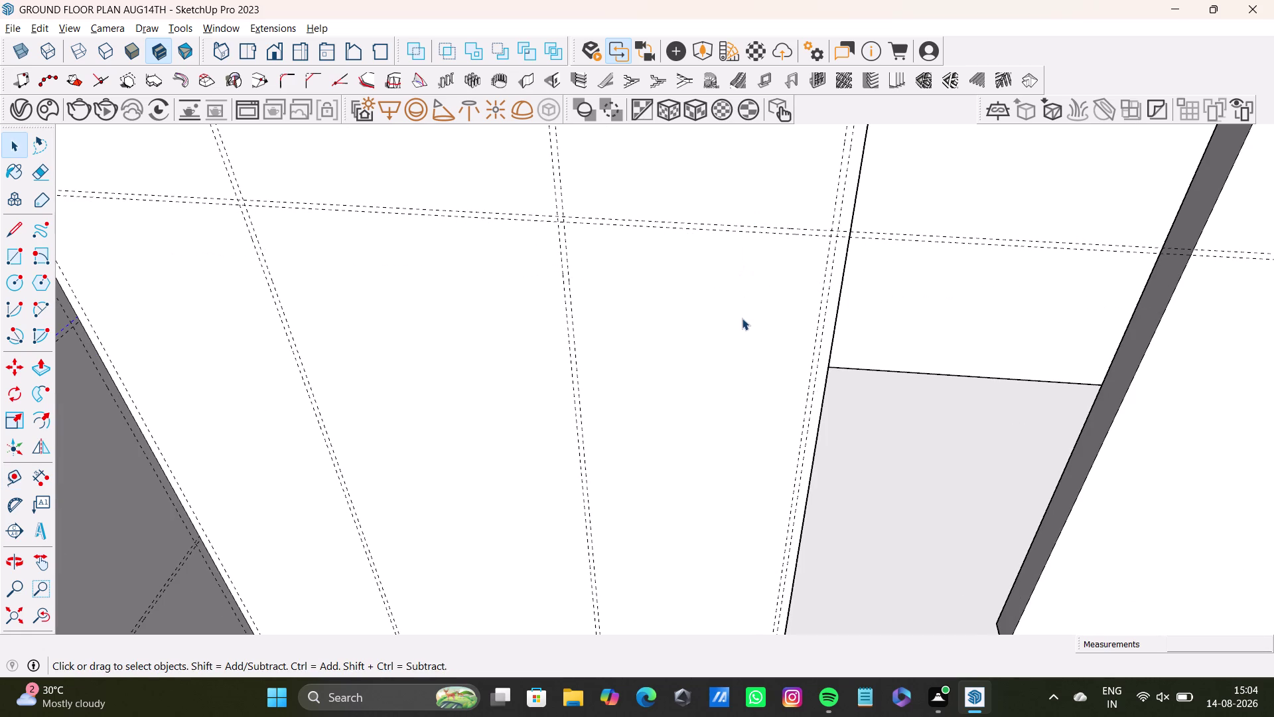
Start another horizontal guide and drag it downward from the paired guides.
key(t)
key(Return)
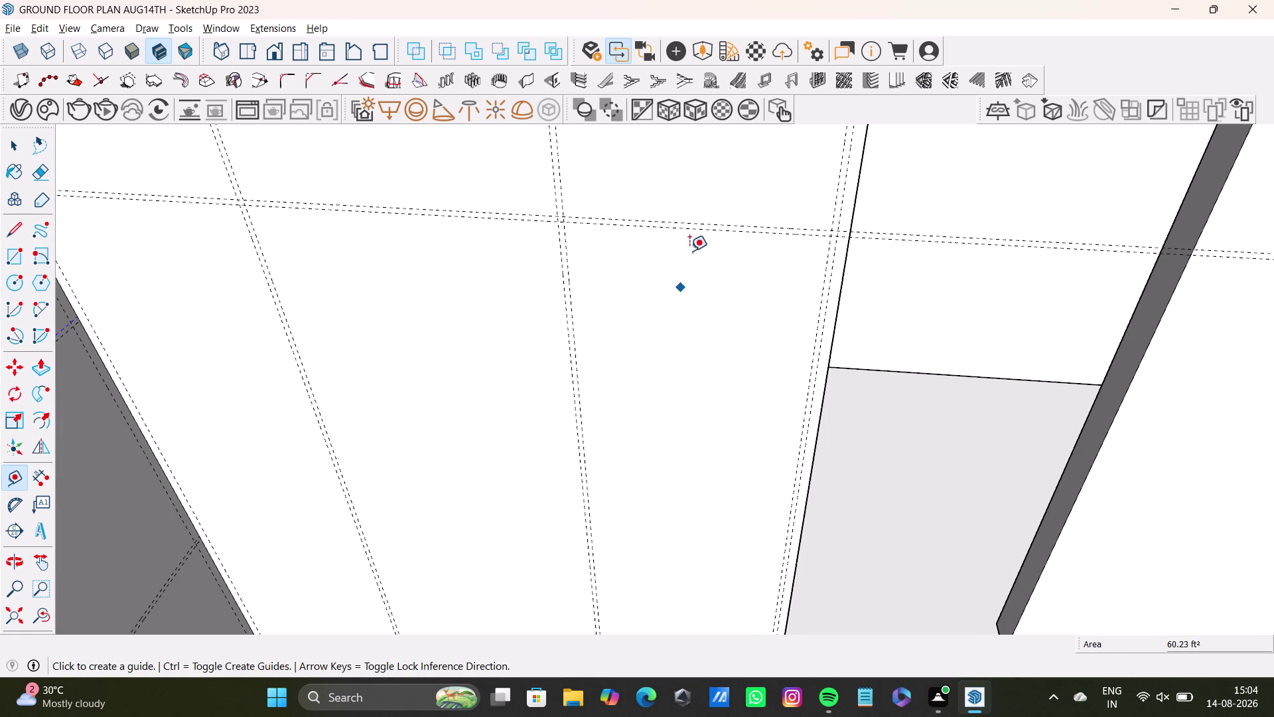
scroll(up, 3)
middle_drag(712, 246, 665, 192)
click(744, 233)
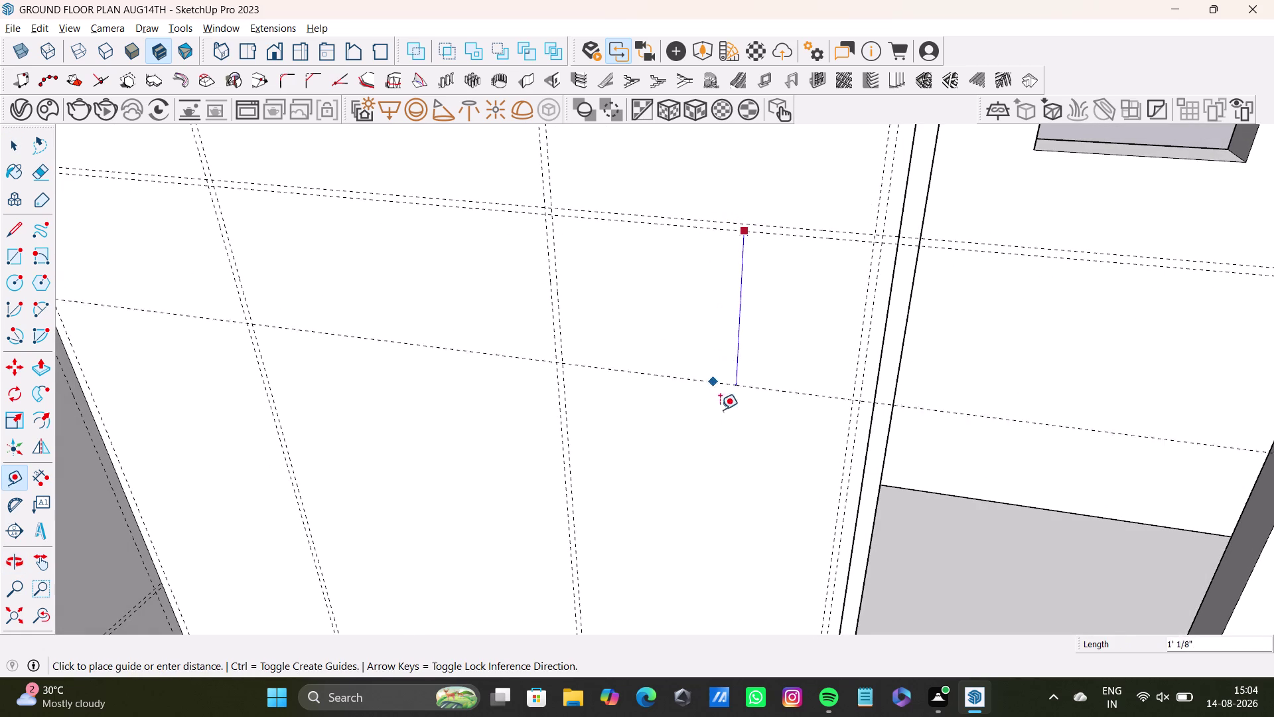
scroll(down, 3)
middle_drag(727, 436, 730, 243)
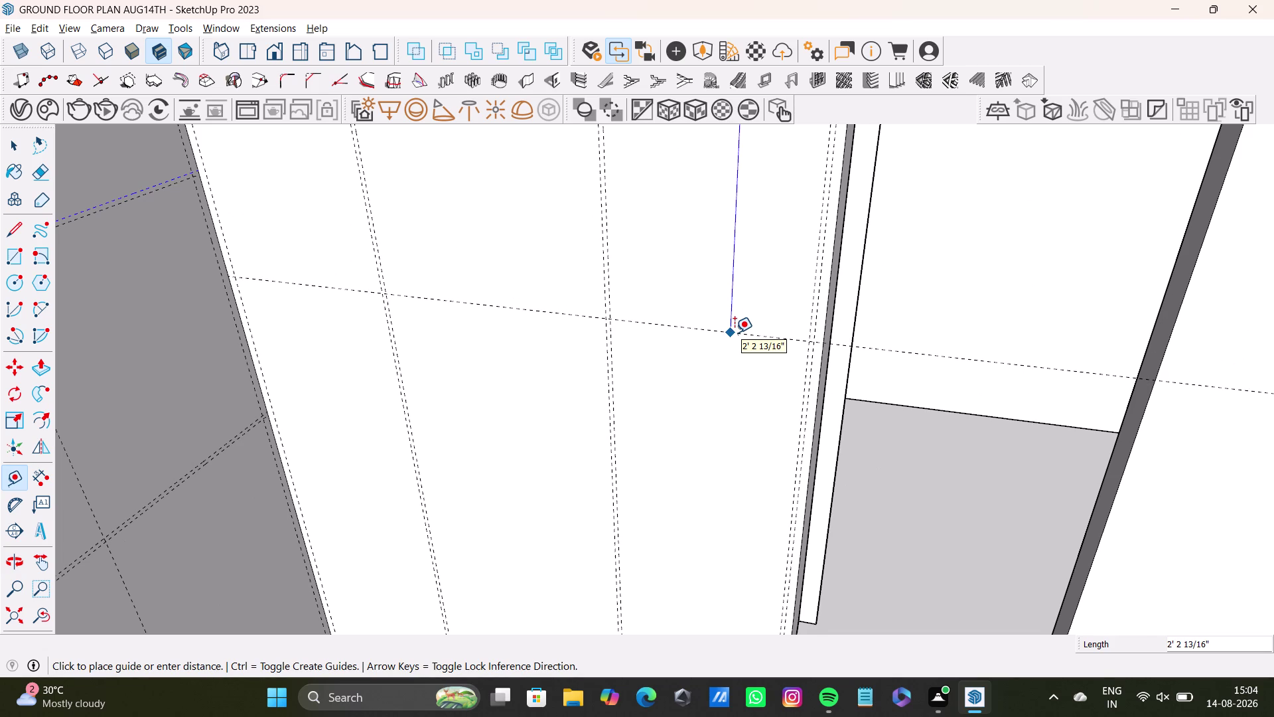
scroll(down, 3)
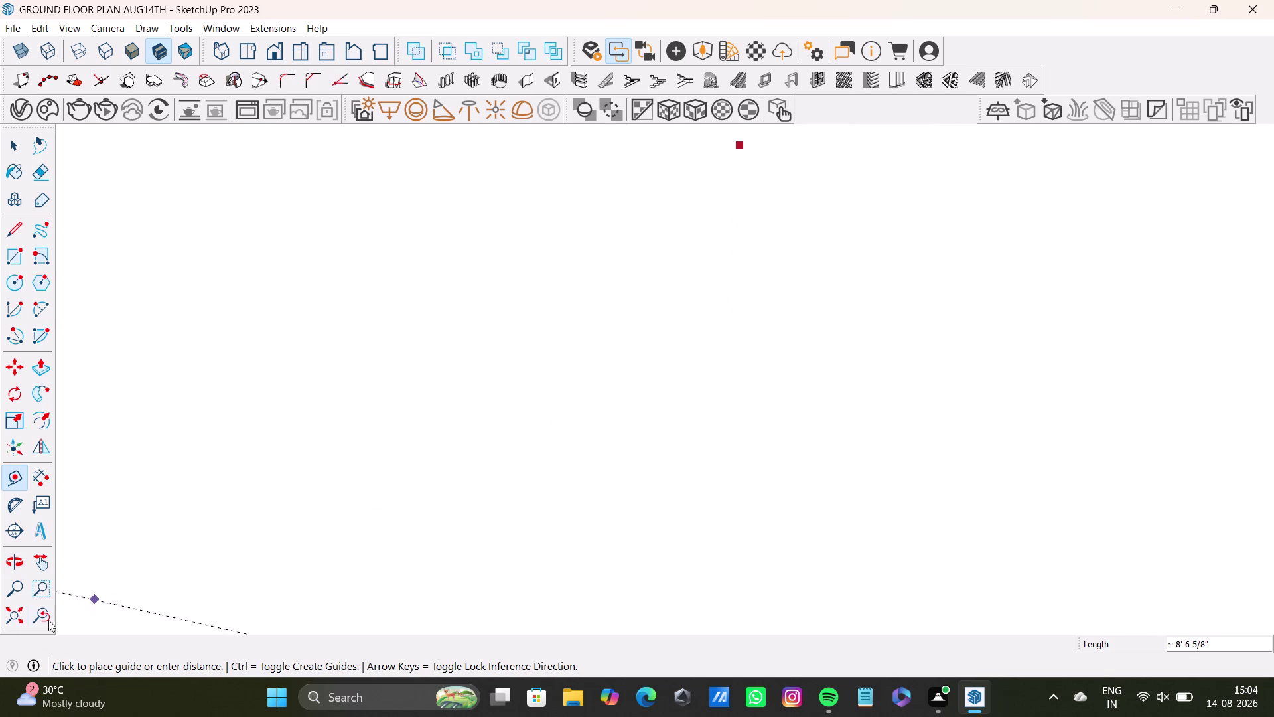
Pull back to an overview of the whole floor plan.
drag(12, 625, 20, 618)
scroll(up, 3)
middle_drag(454, 234, 440, 344)
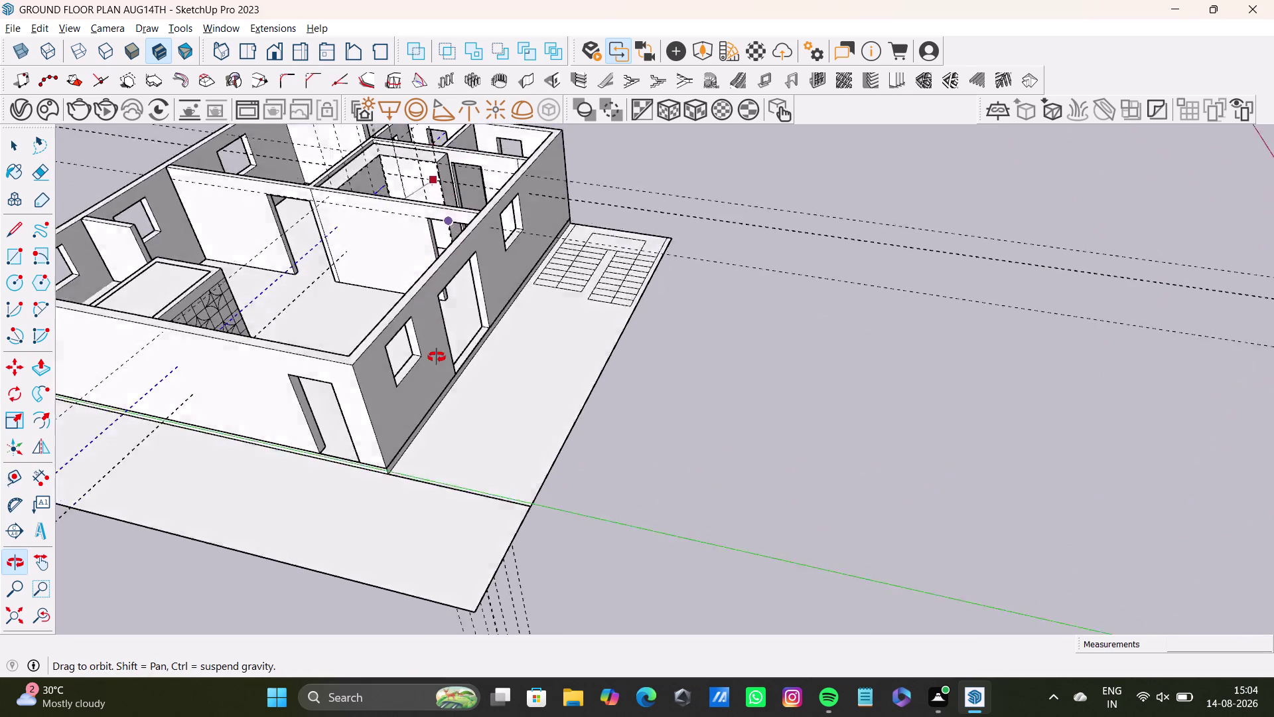
middle_drag(440, 344, 430, 351)
scroll(up, 3)
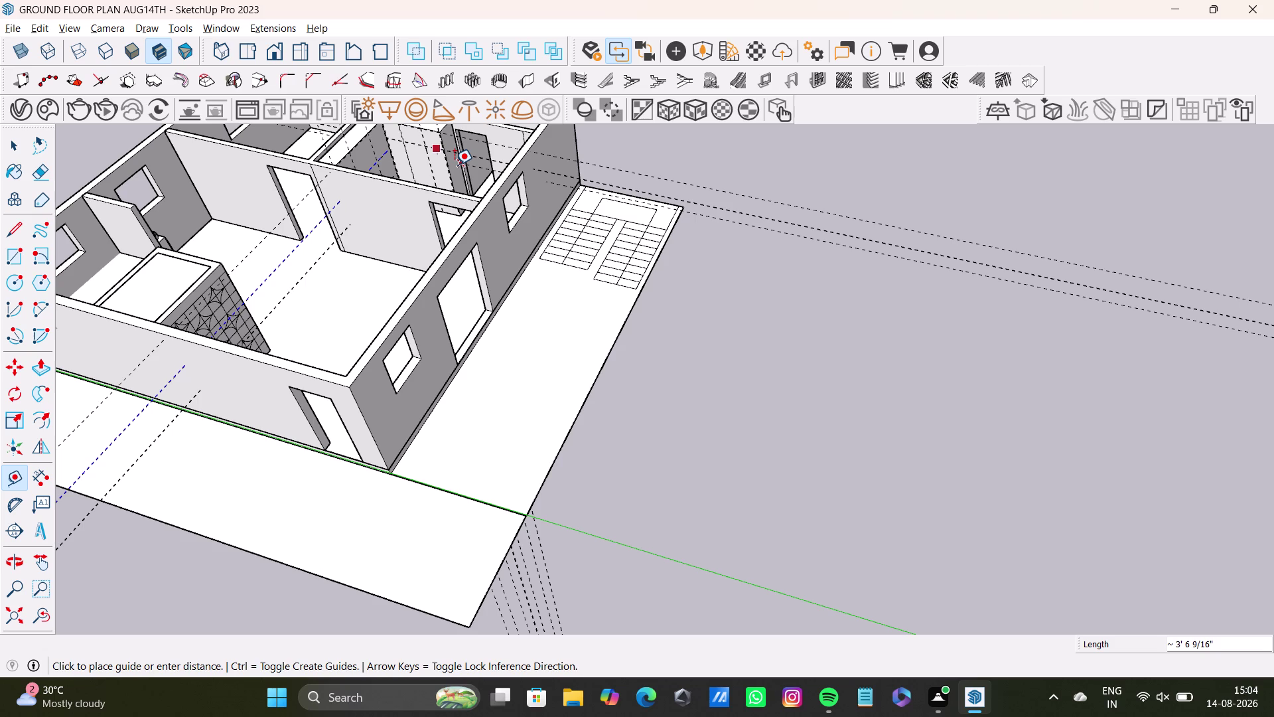
scroll(up, 3)
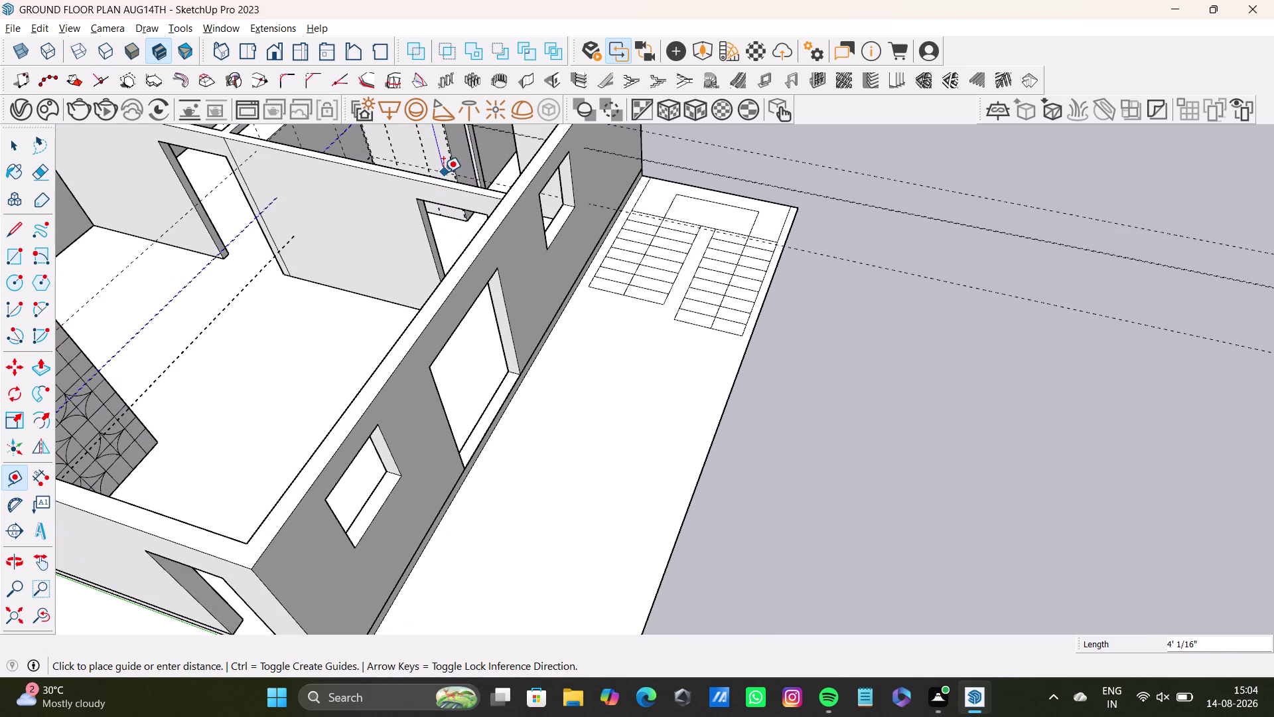
Orbit in to face the wardrobe panel and down toward the wall's base.
middle_drag(443, 173, 448, 394)
scroll(up, 3)
middle_drag(448, 367, 420, 302)
scroll(up, 3)
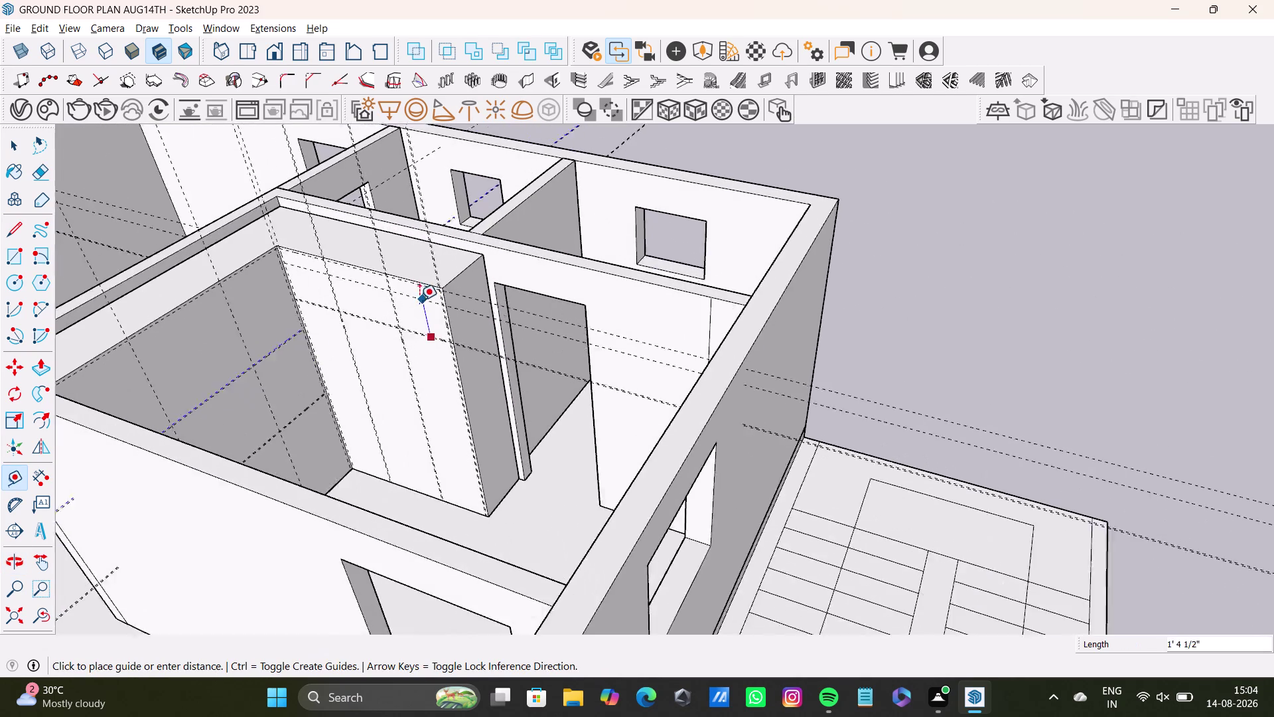
scroll(up, 3)
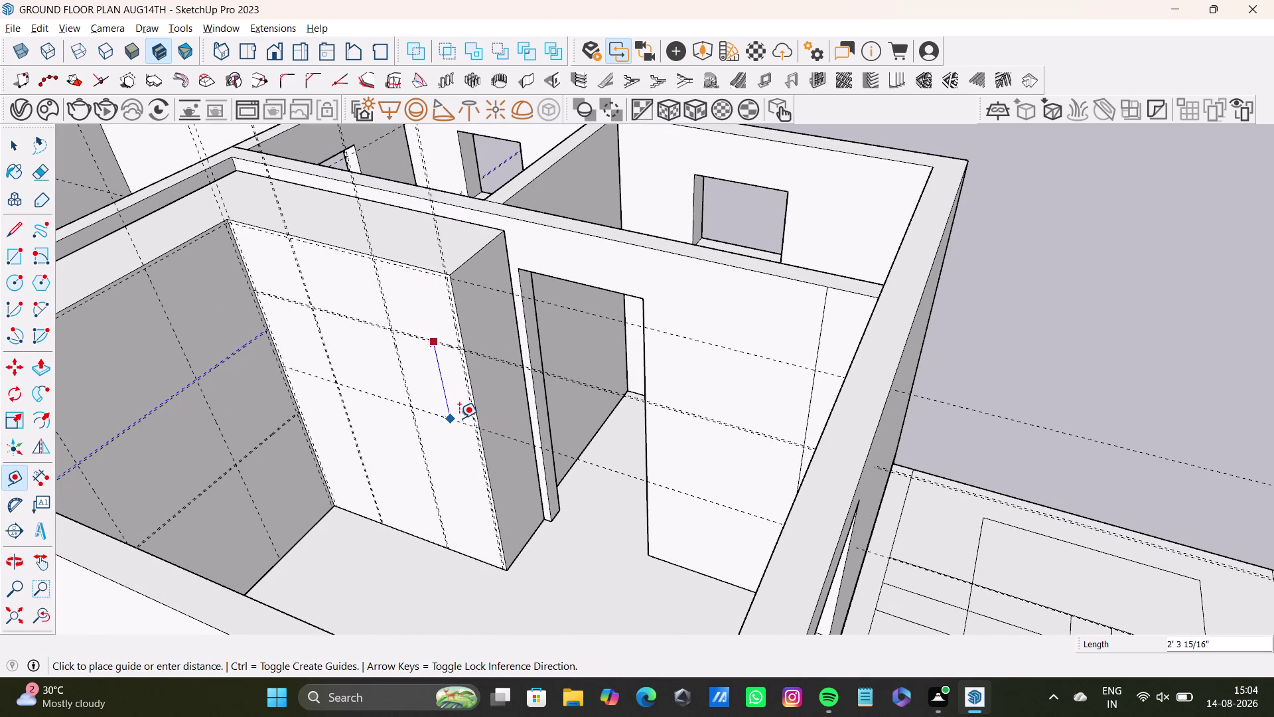
click(459, 420)
scroll(up, 3)
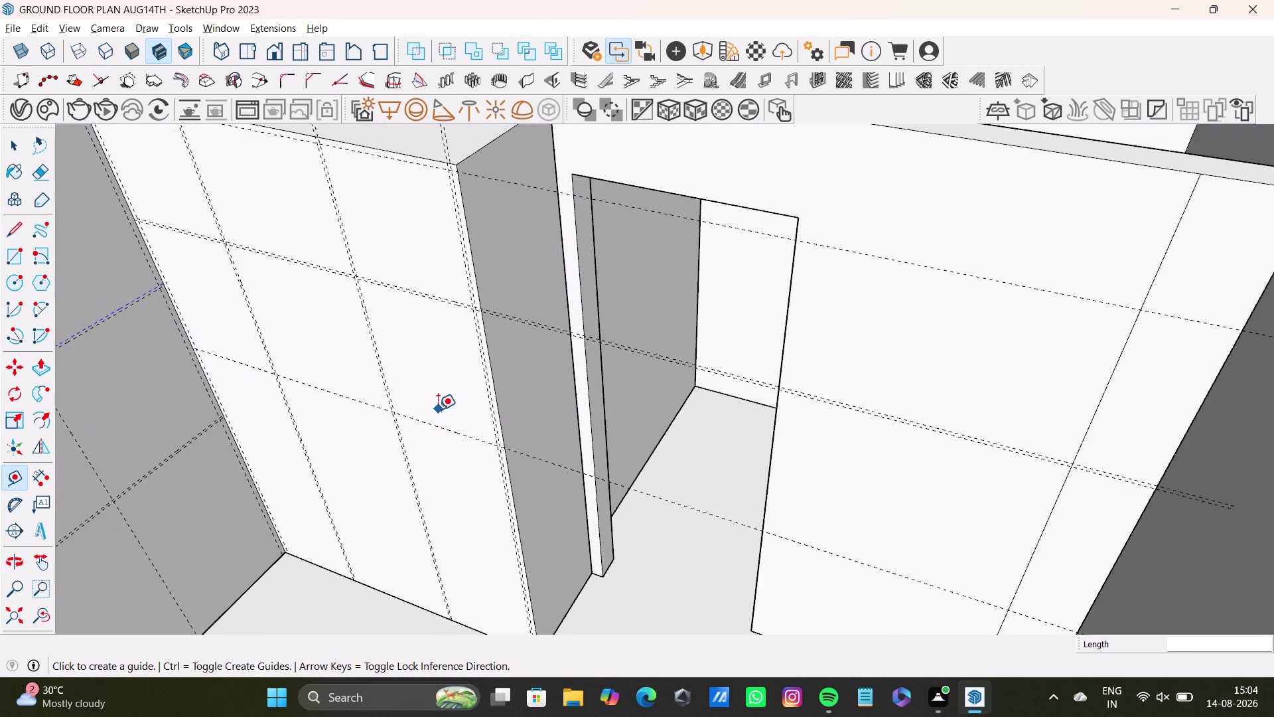
middle_drag(438, 409, 544, 378)
middle_drag(540, 376, 519, 320)
middle_drag(530, 300, 531, 368)
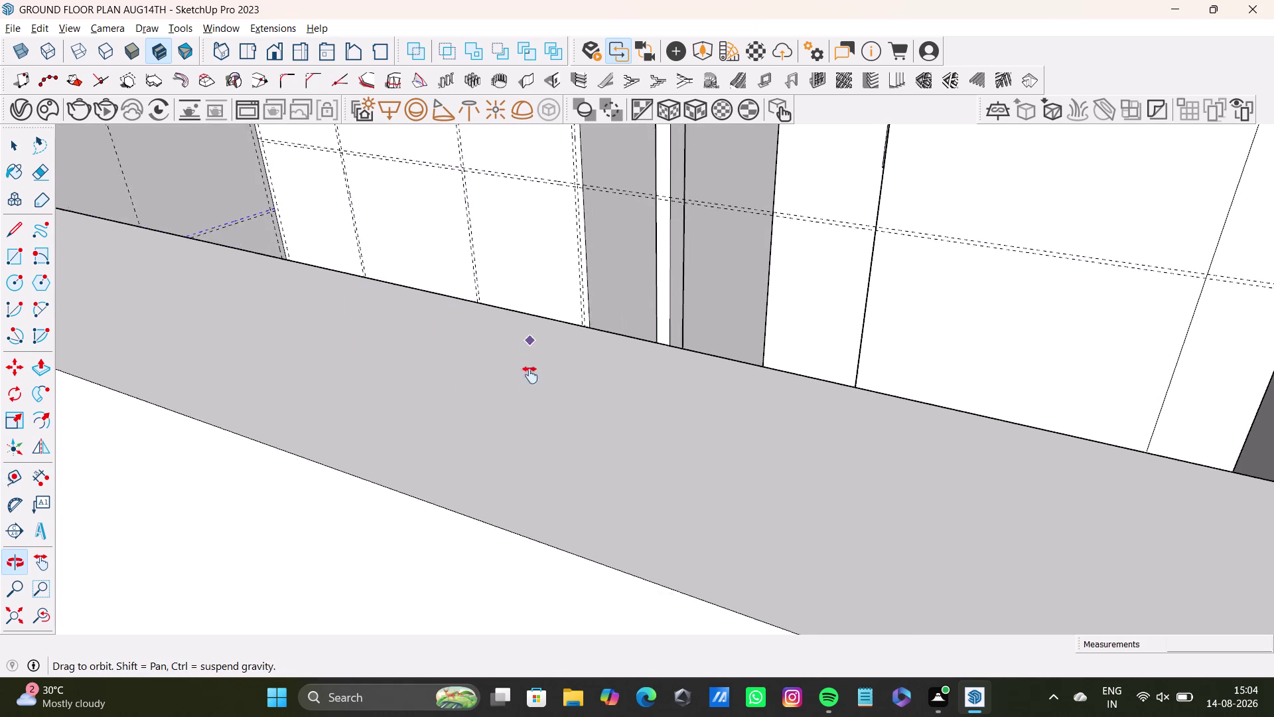
Add a guide 0.5" from the wardrobe front's horizontal guide.
middle_drag(531, 369, 515, 534)
scroll(up, 3)
click(550, 345)
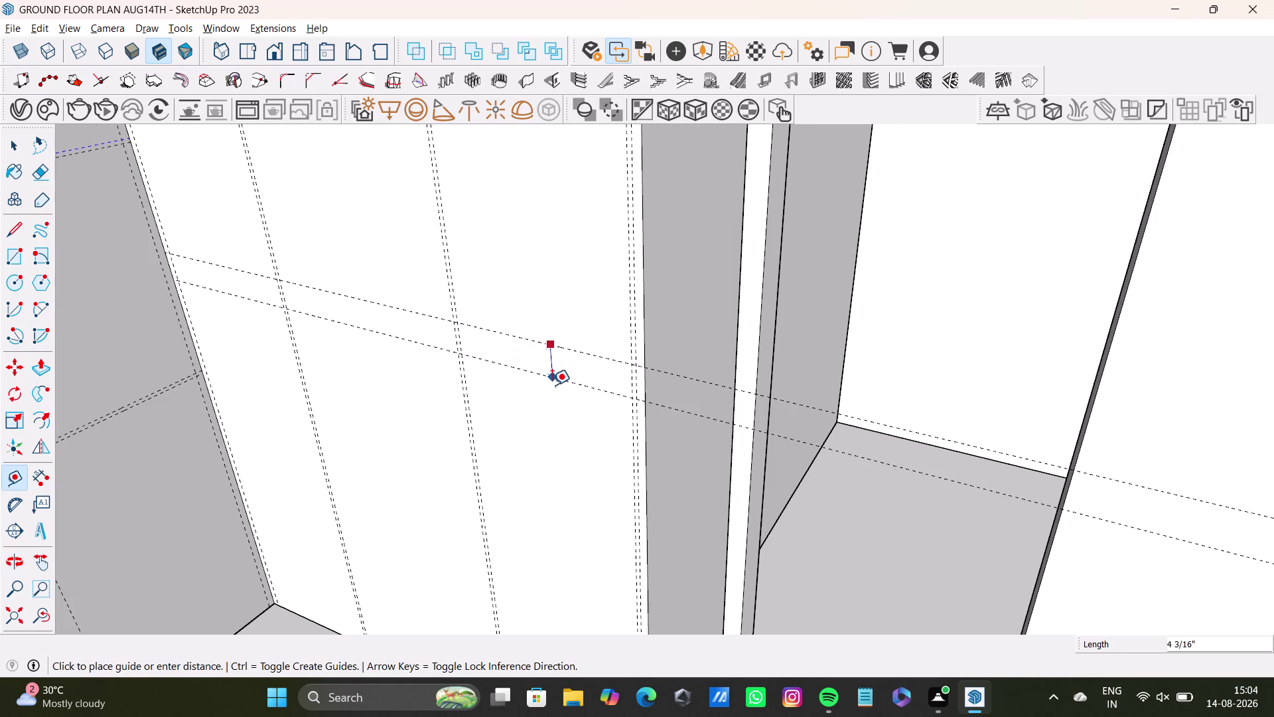
text(0.)
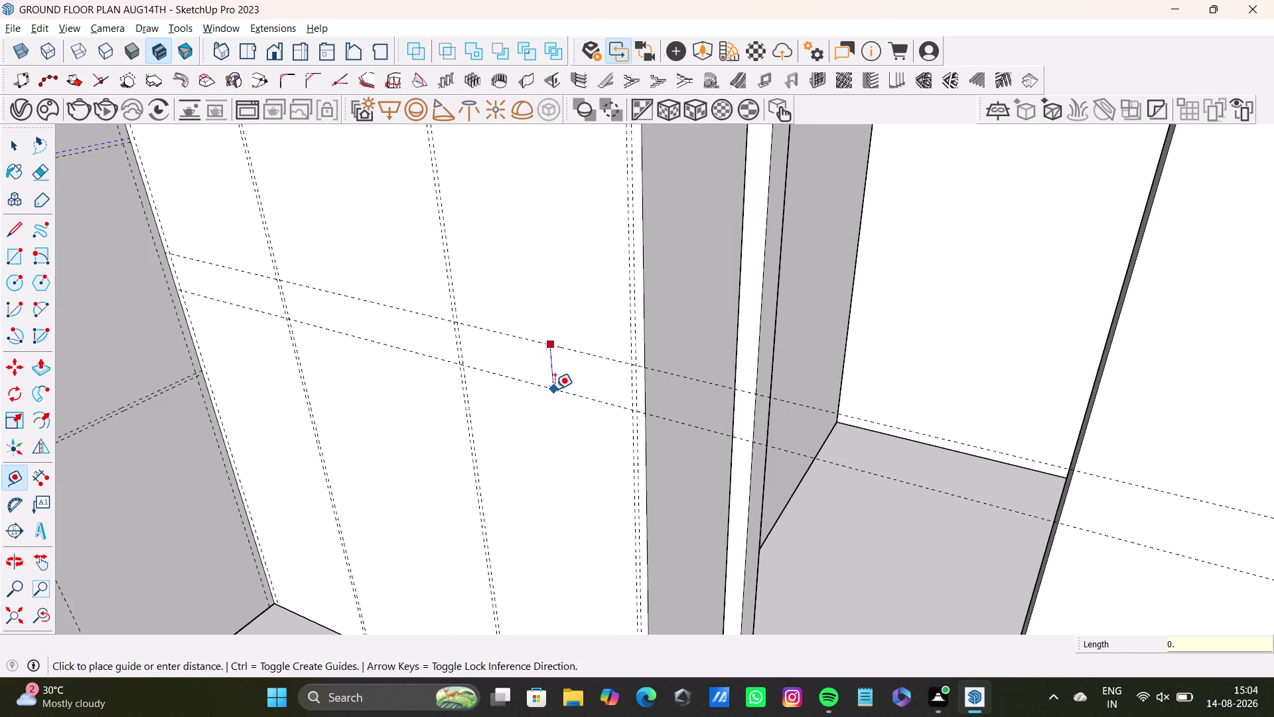
text(5)
key(shift+quotedbl)
key(Return)
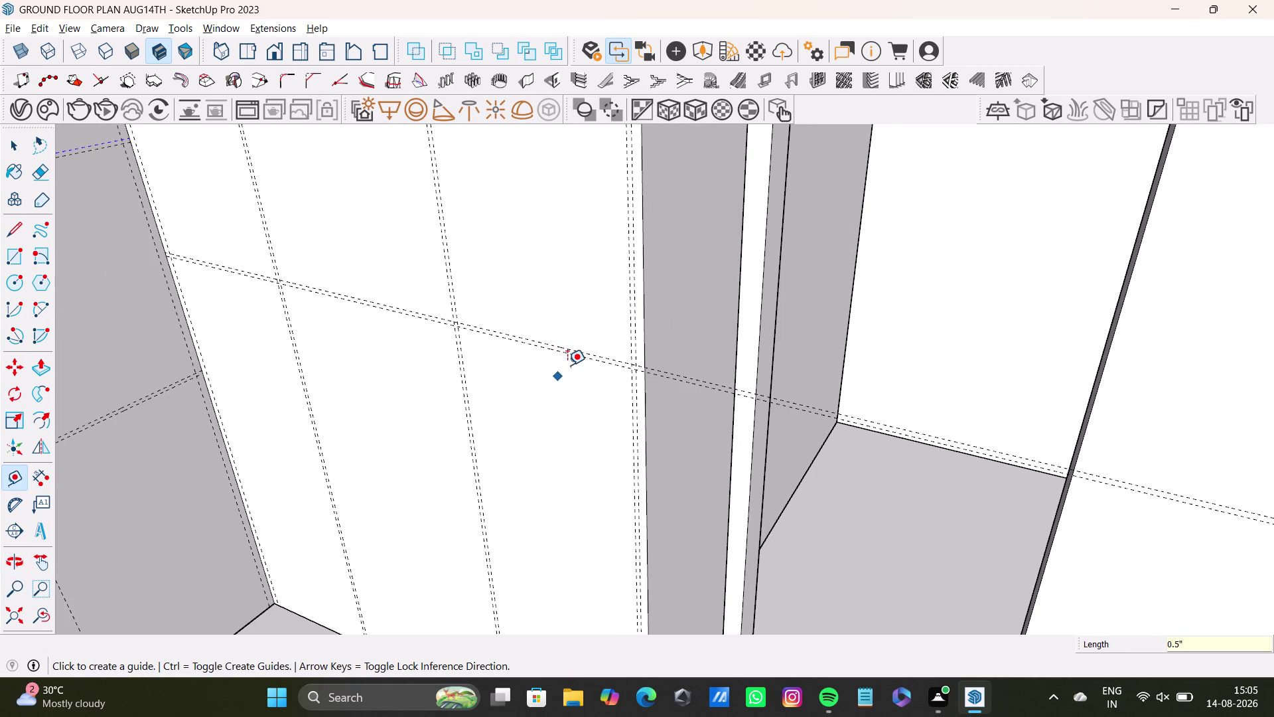
Add another 0.5" guide from the upper guide line in the panel's lower section.
scroll(up, 3)
click(581, 359)
scroll(down, 3)
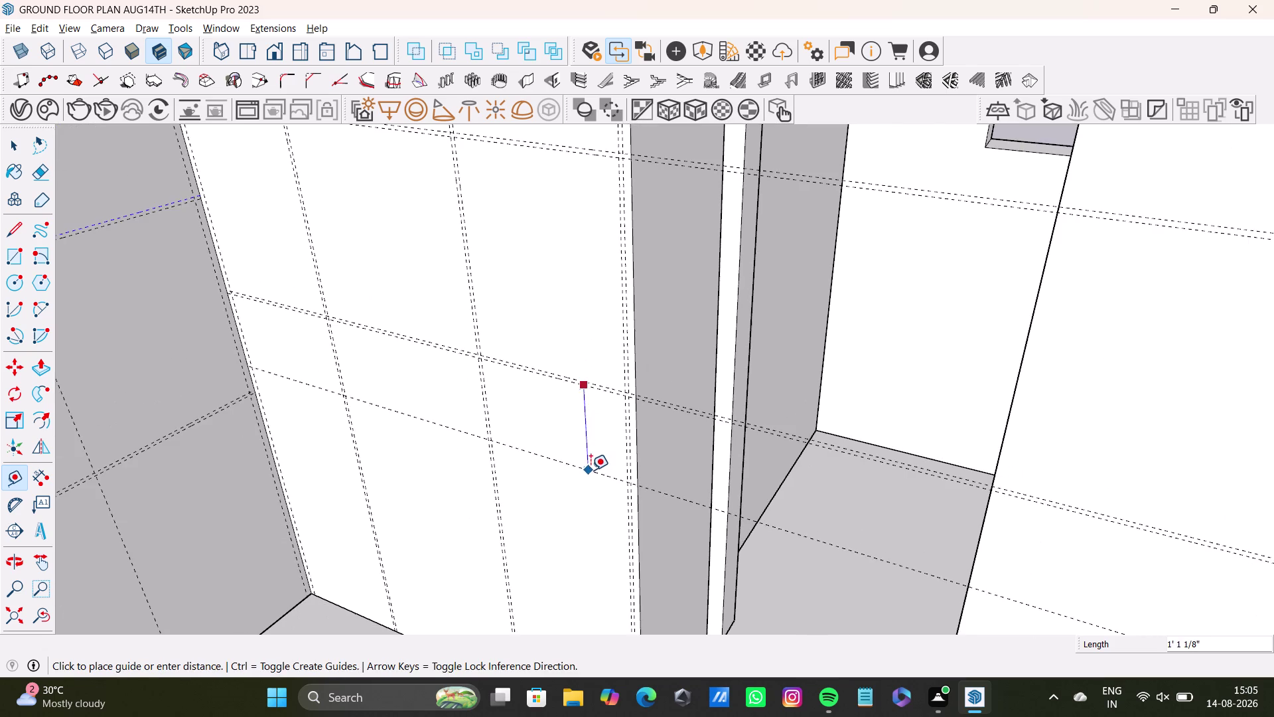
middle_drag(590, 470, 604, 248)
click(612, 334)
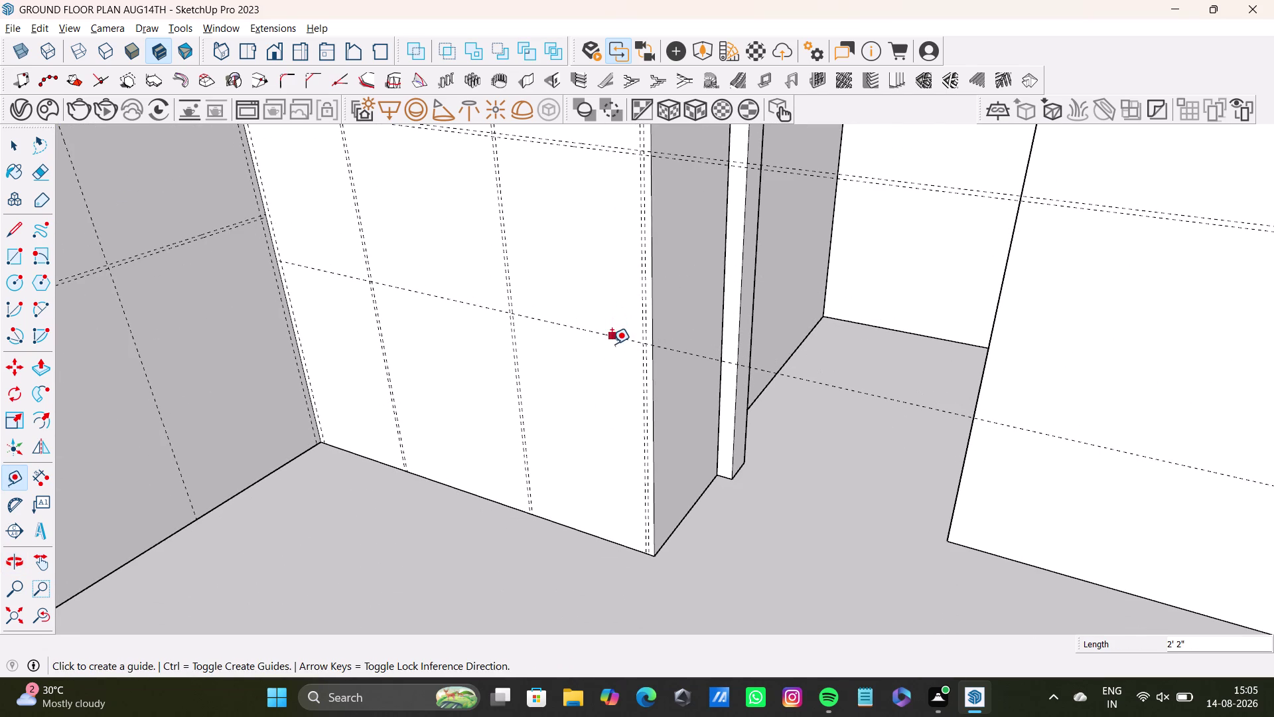
click(612, 337)
text(0.)
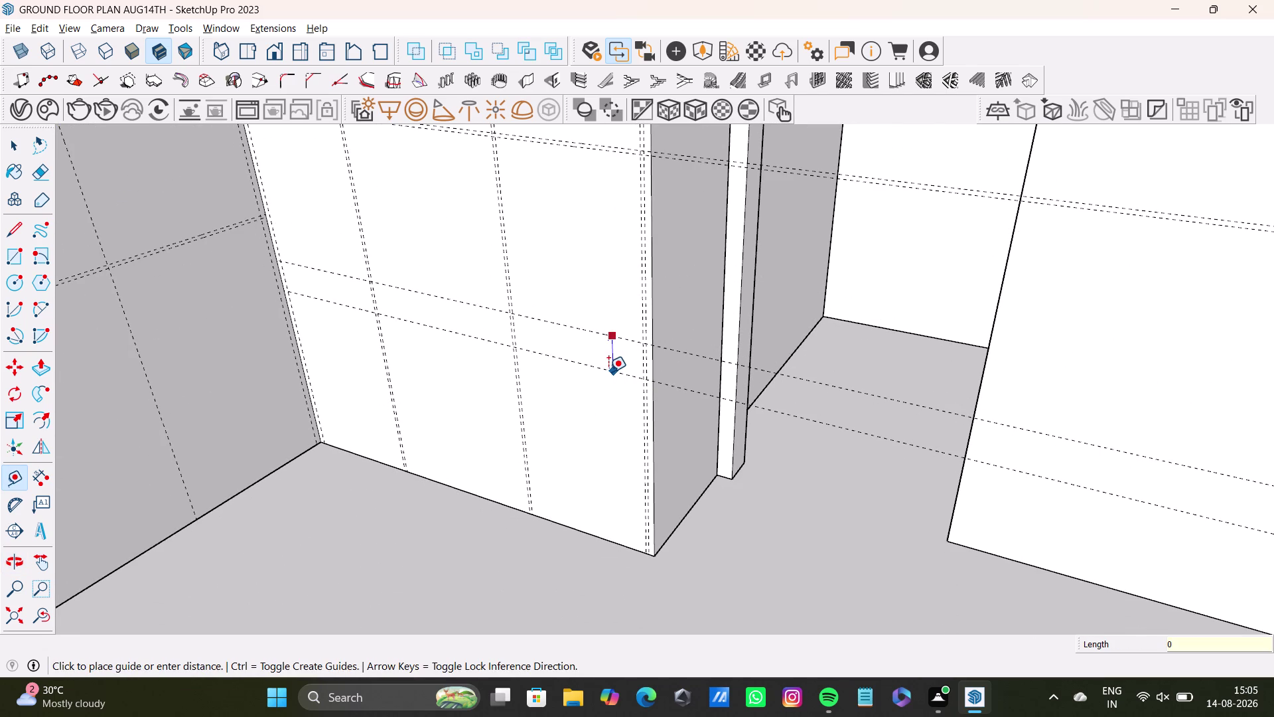
text(5")
key(Return)
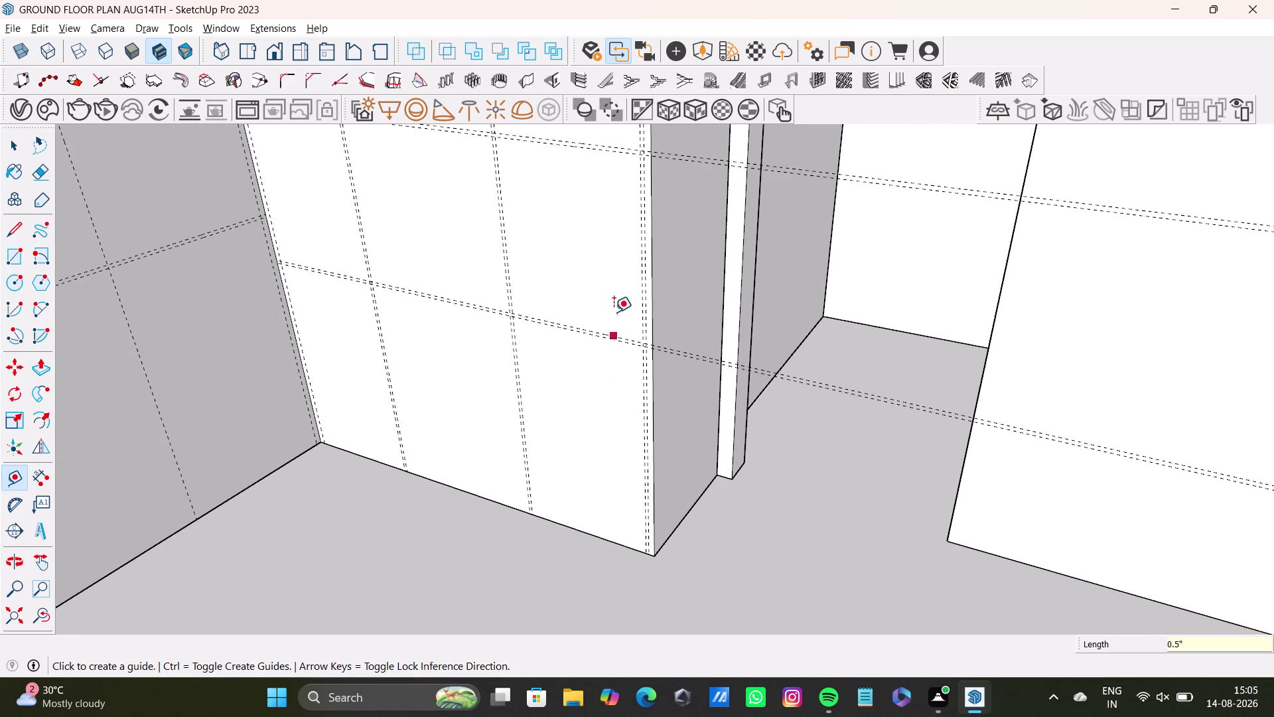
scroll(up, 3)
click(613, 336)
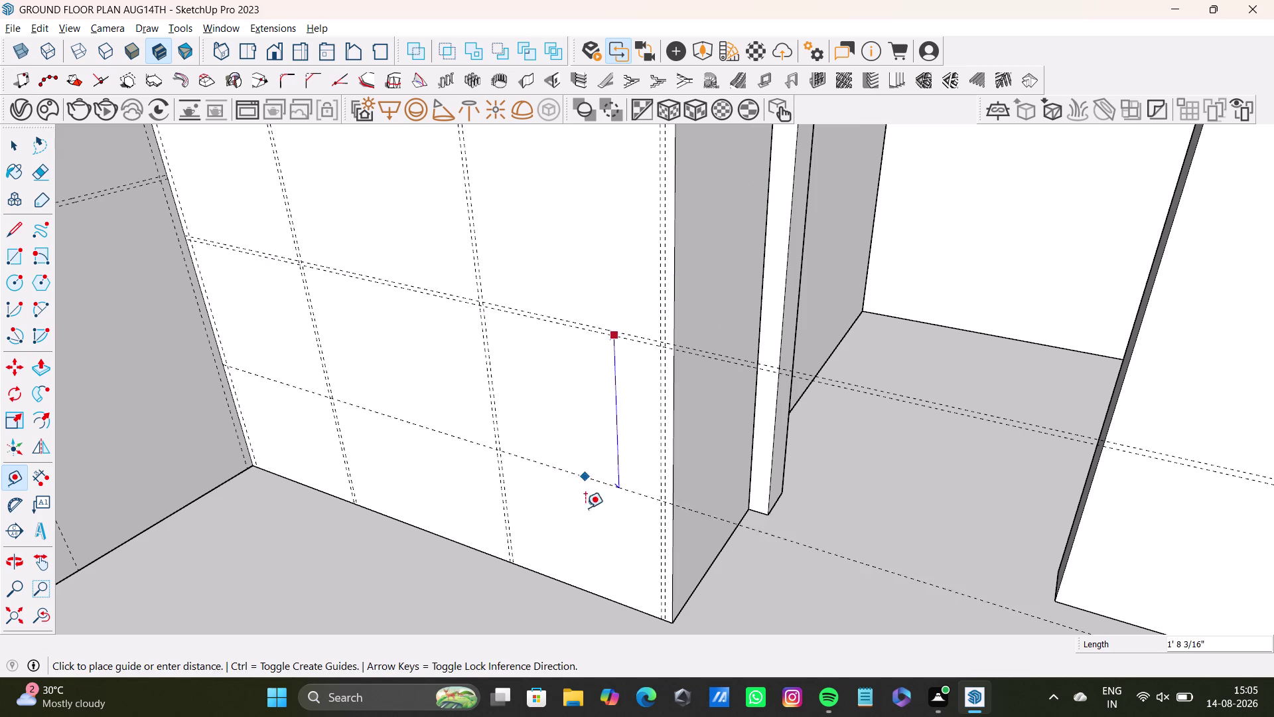
key(space)
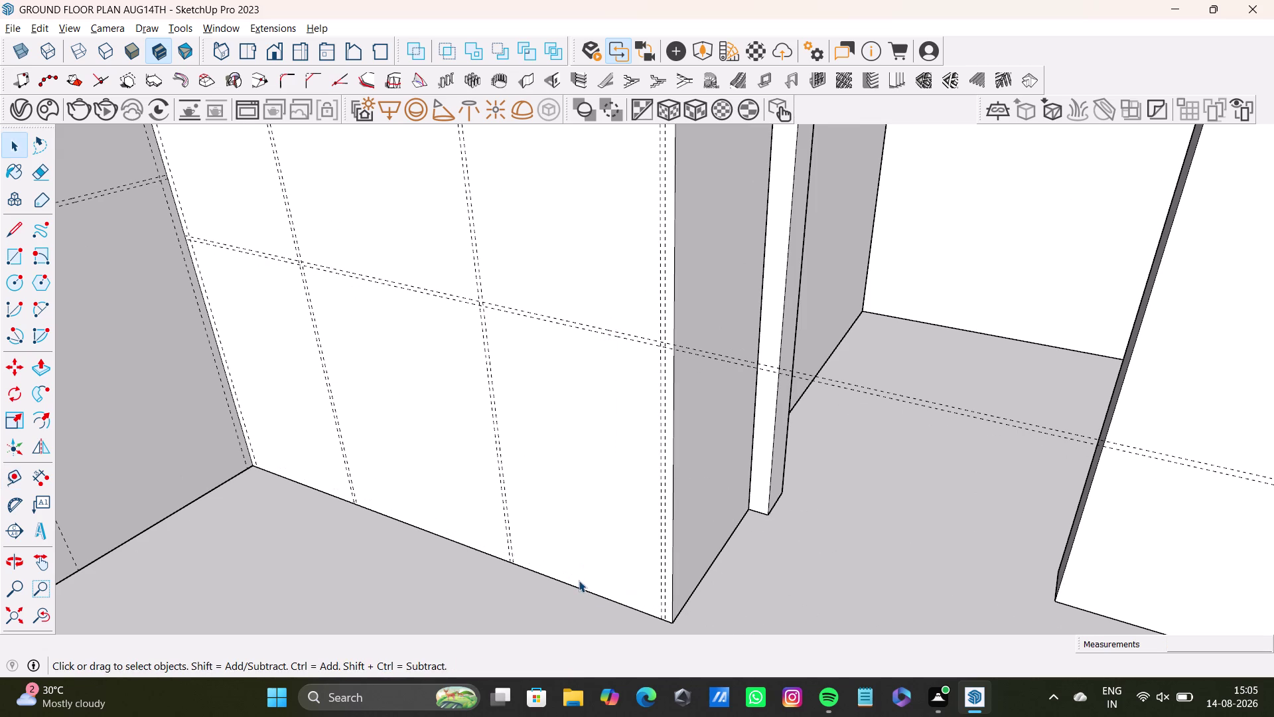
Add a guide 0.5" above the panel's bottom edge, then stop placing guides.
scroll(up, 3)
middle_drag(578, 577, 593, 475)
key(t)
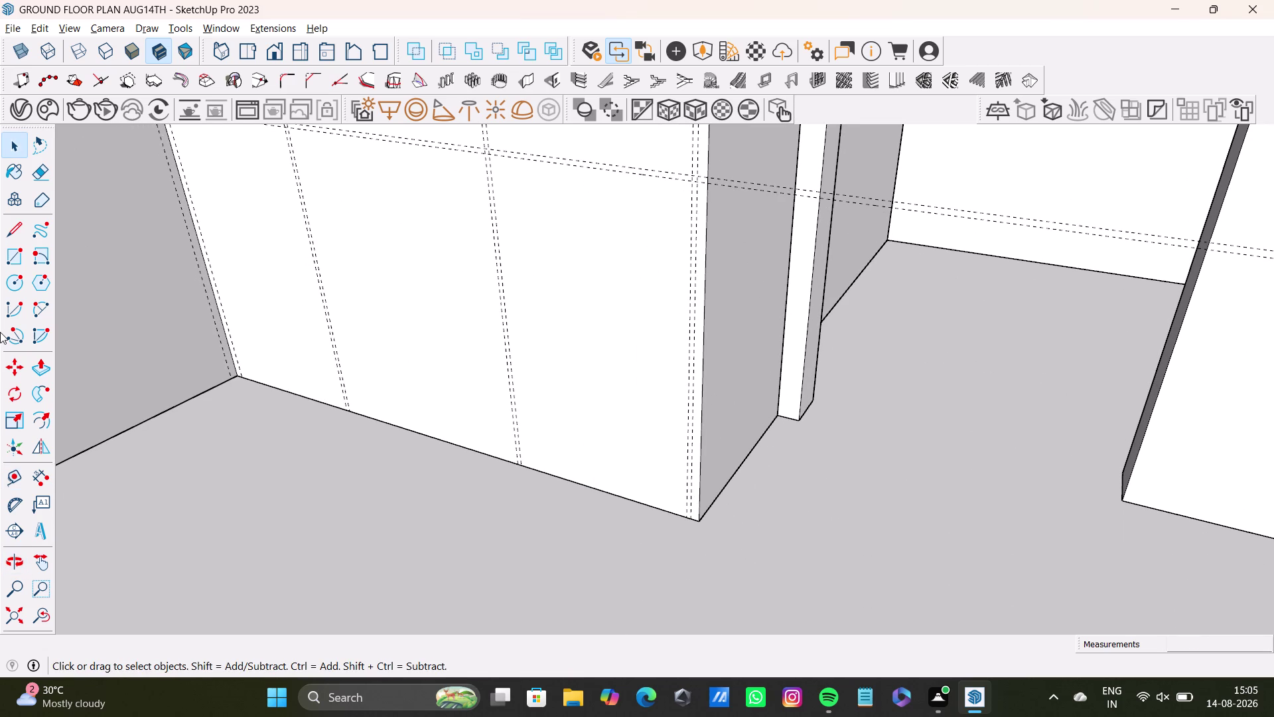
click(569, 486)
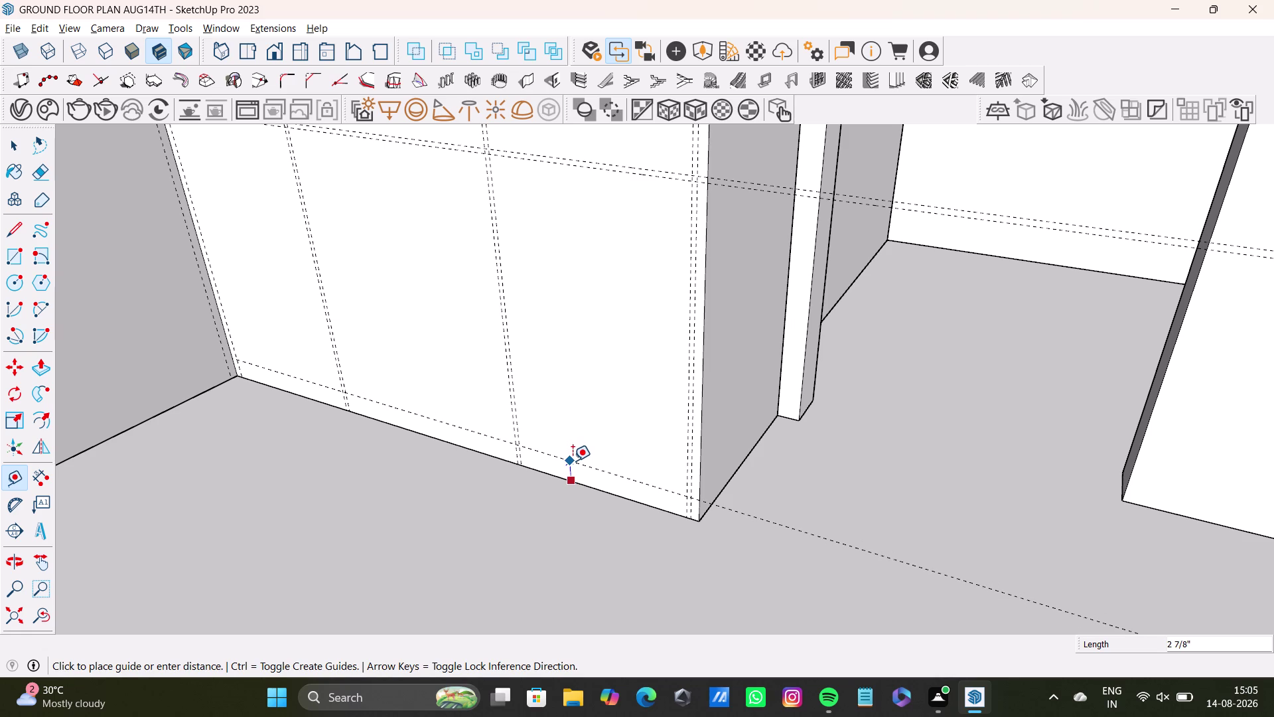
key(Up)
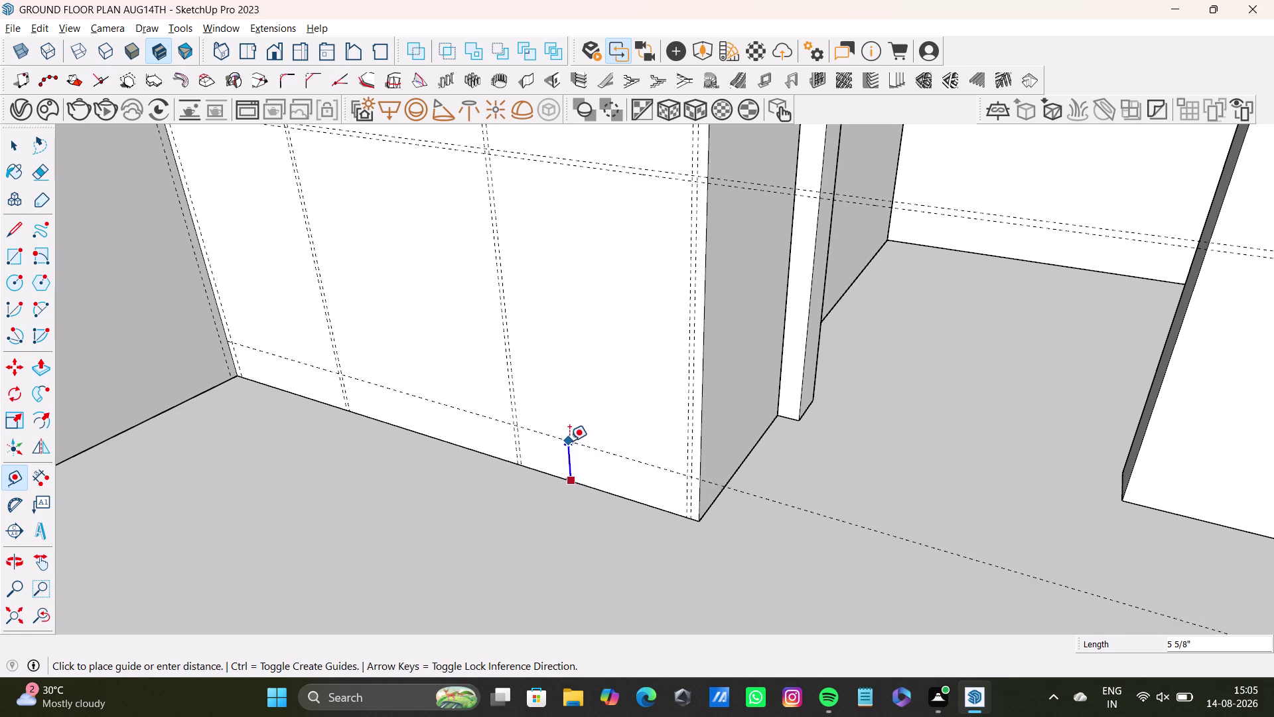
text(0.)
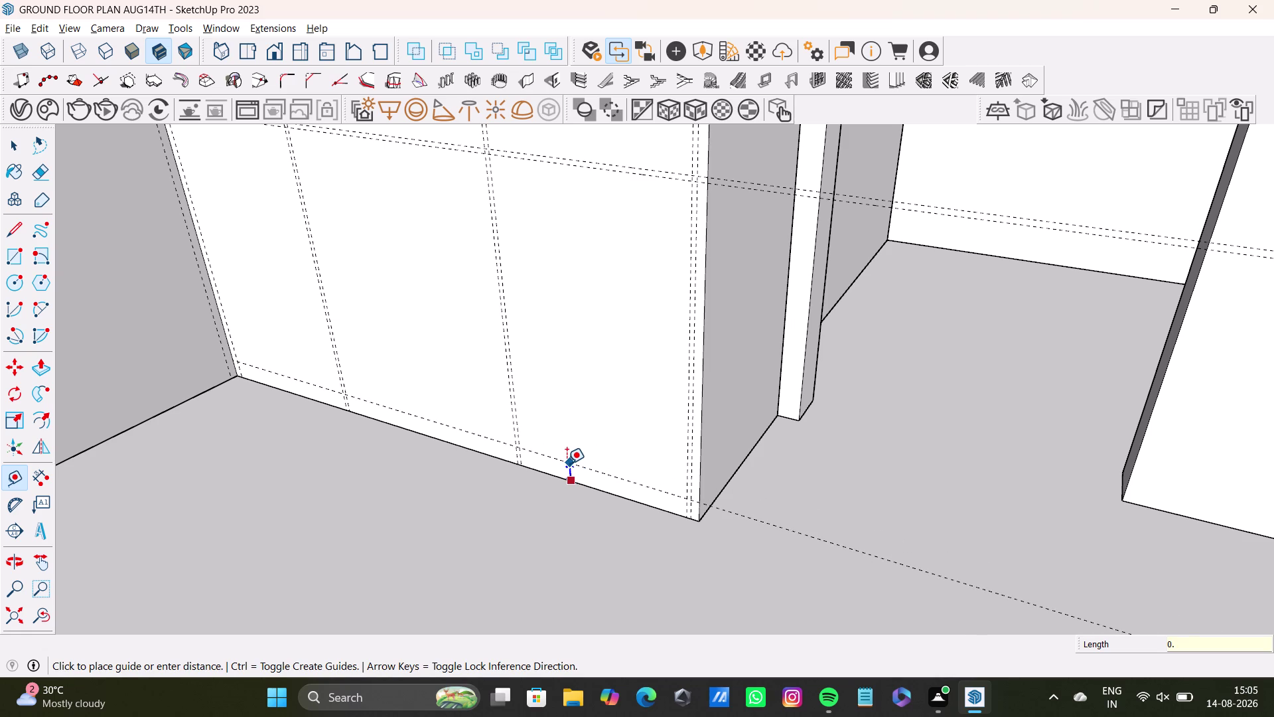
text(5)
key(shift+quotedbl)
key(Return)
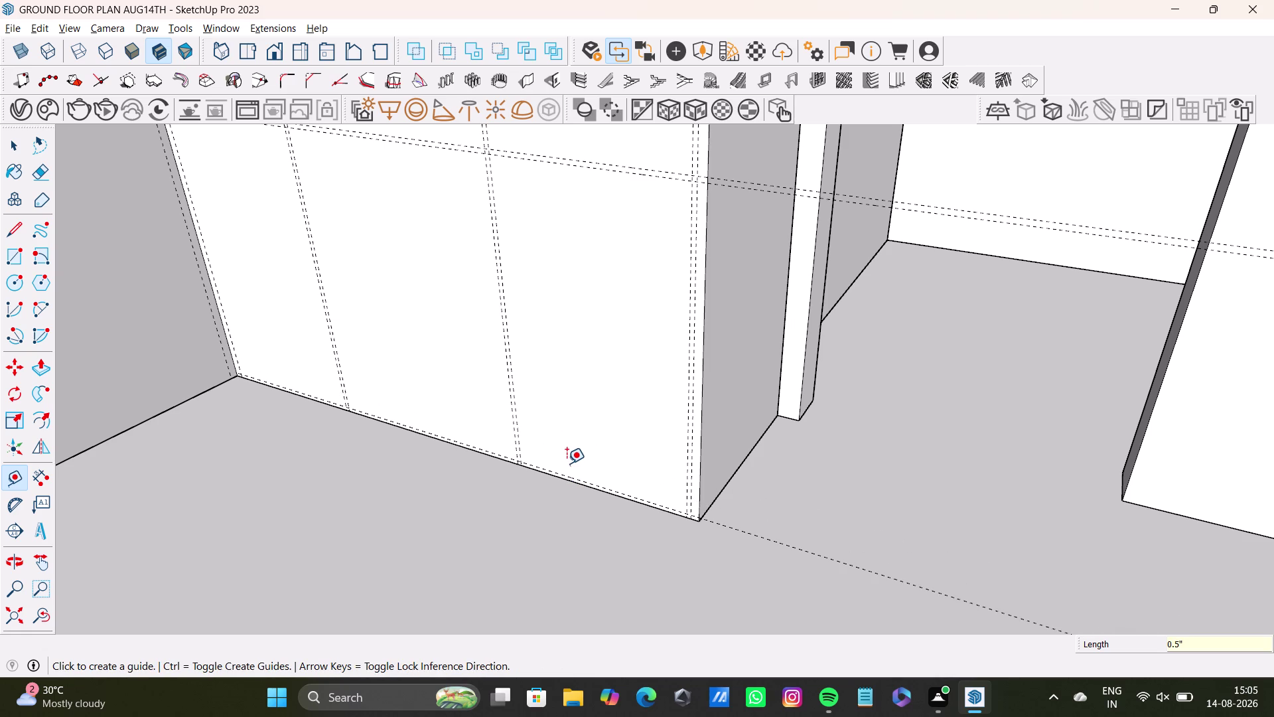
key(space)
scroll(down, 3)
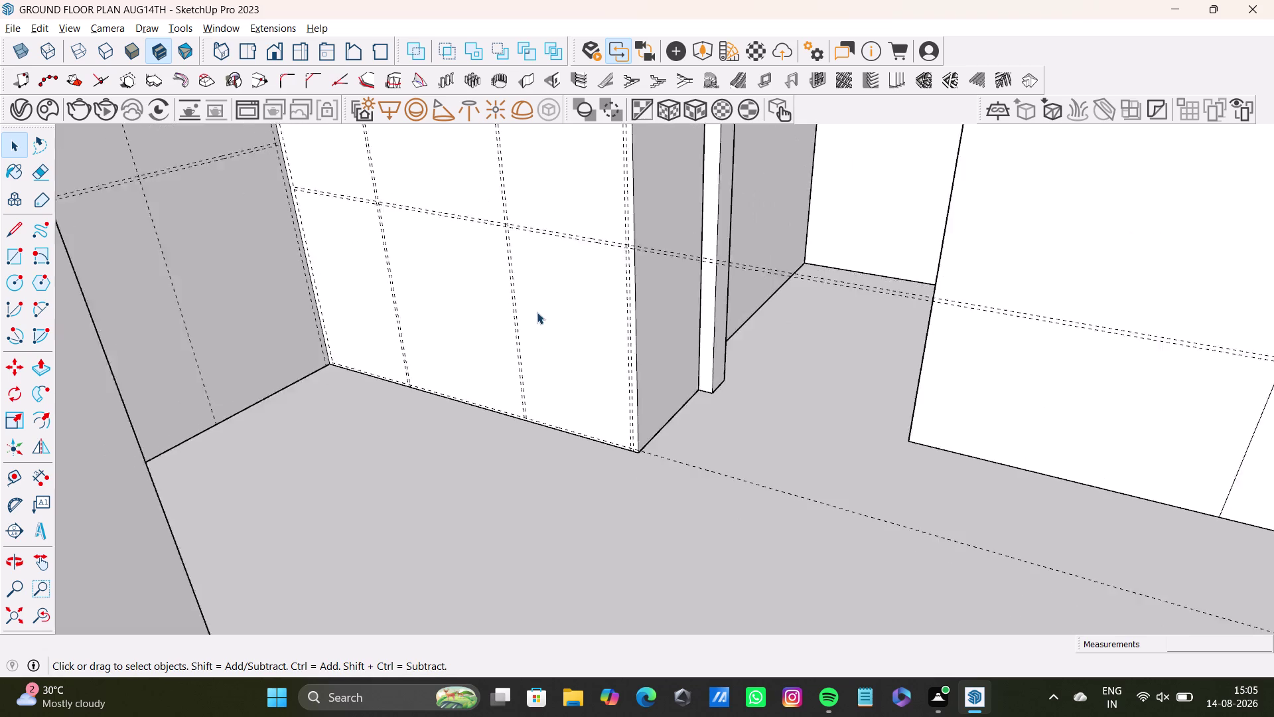
scroll(down, 3)
Orbit around the wardrobe corner until its front is seen squarely from the top.
middle_drag(530, 278, 481, 550)
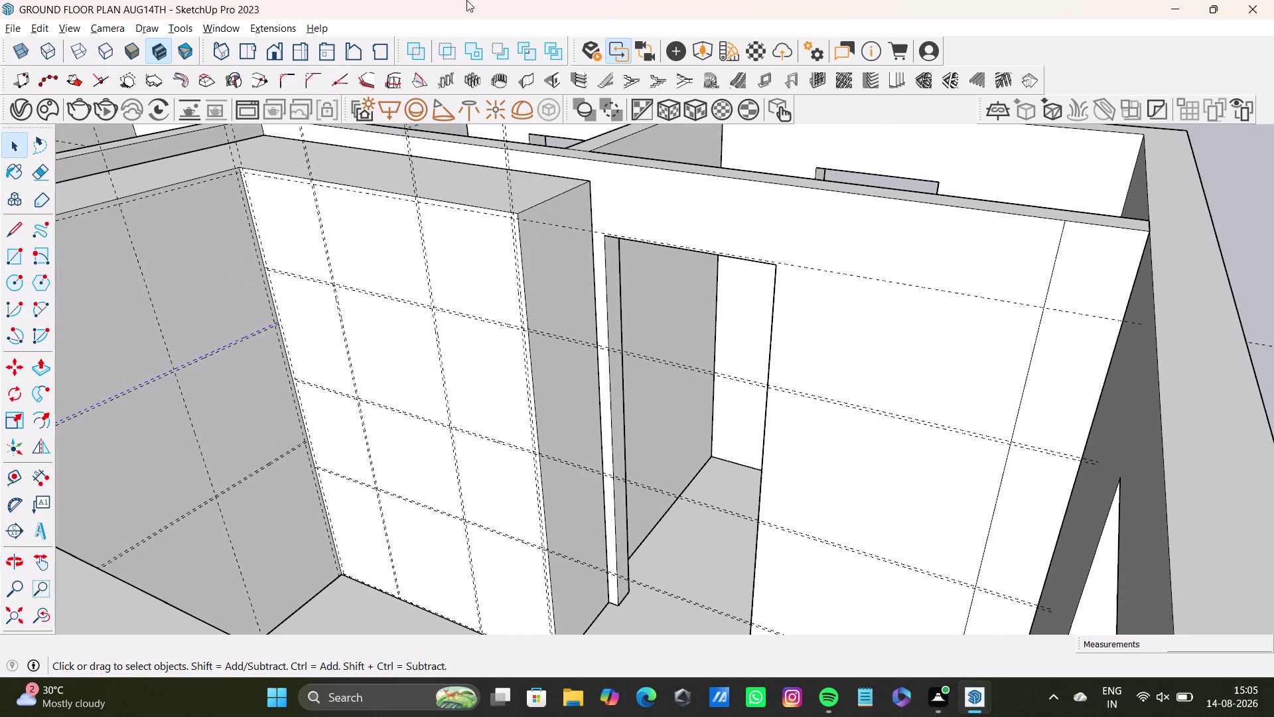
scroll(up, 3)
scroll(up, 3)
middle_drag(490, 210, 600, 128)
scroll(down, 3)
middle_drag(414, 260, 774, 313)
middle_drag(774, 332, 542, 425)
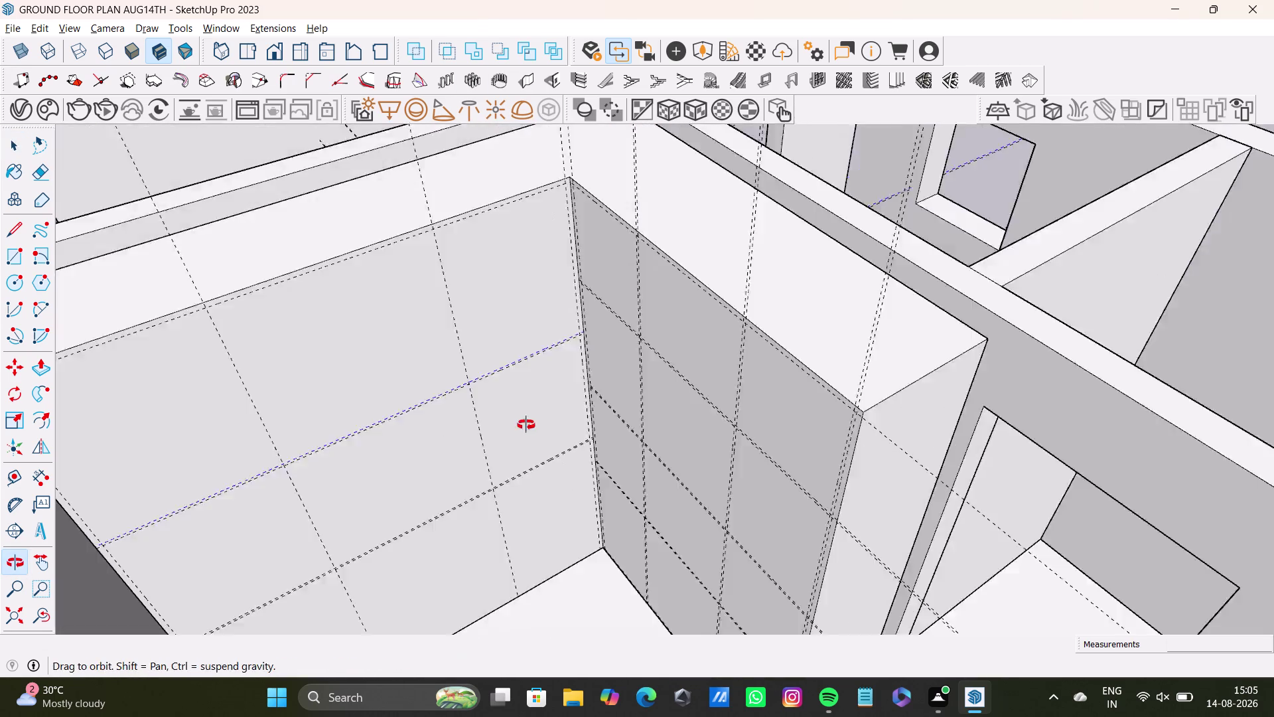
middle_drag(542, 424, 525, 425)
middle_drag(522, 357, 771, 320)
middle_drag(771, 326, 537, 378)
middle_drag(575, 343, 560, 524)
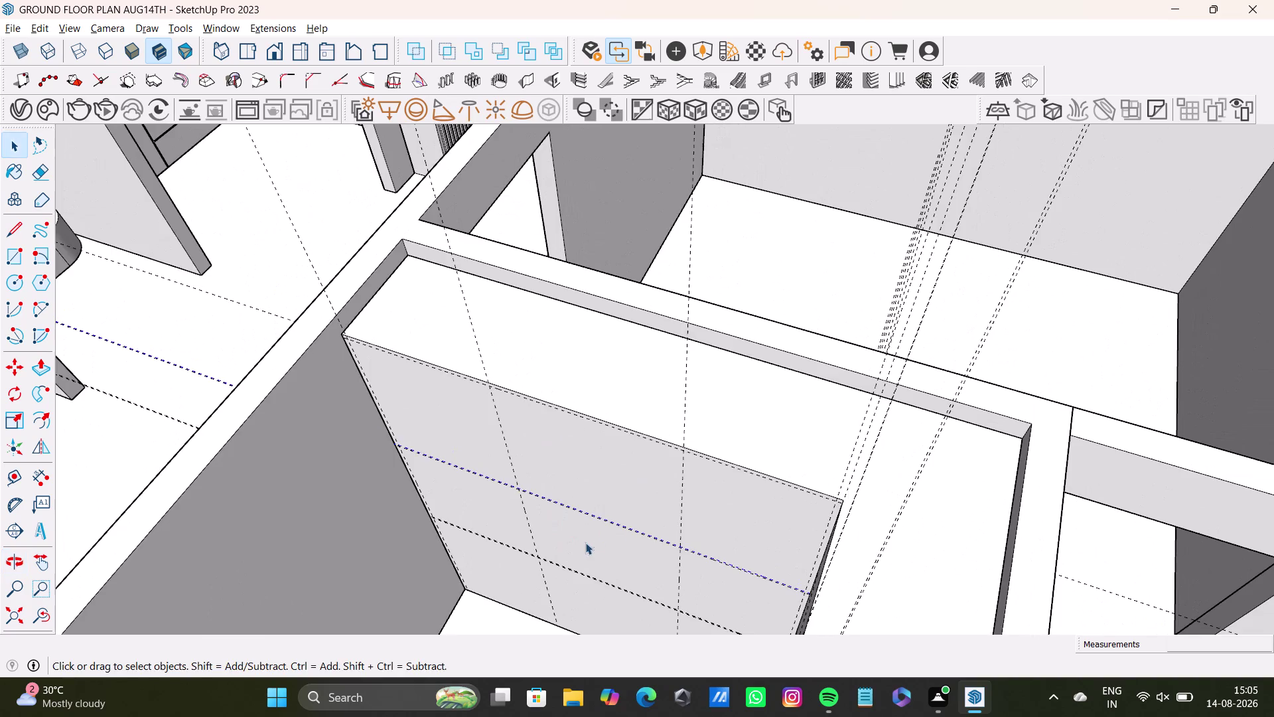
middle_drag(612, 539, 832, 402)
middle_drag(809, 380, 419, 454)
middle_drag(614, 451, 559, 465)
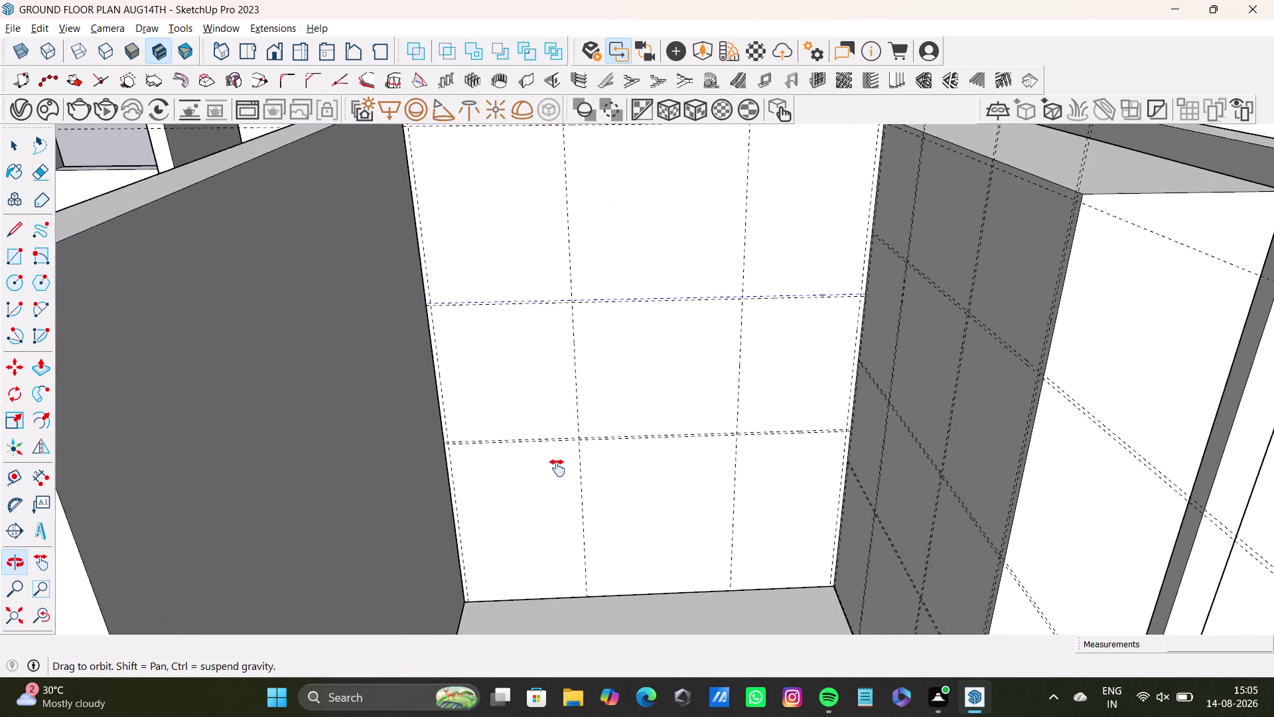
middle_drag(559, 465, 550, 492)
Draw a rectangle from the panel's top-left corner to the guide intersection.
click(10, 260)
scroll(up, 3)
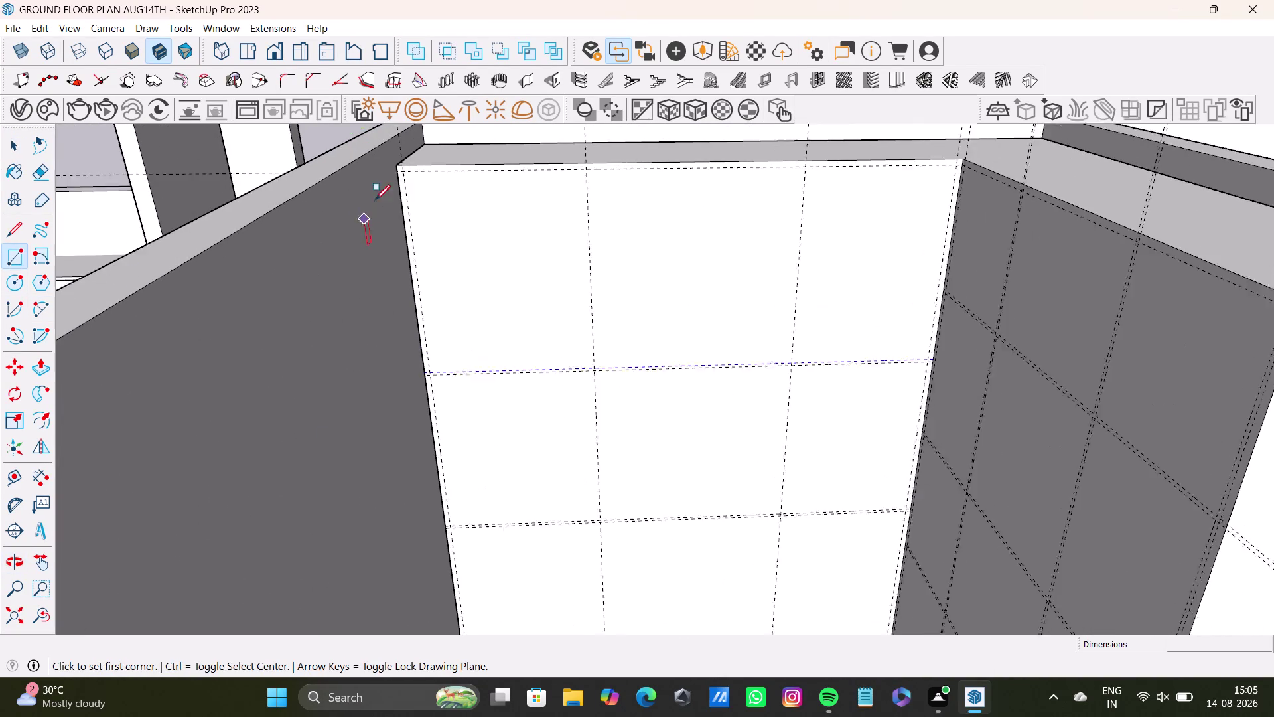
scroll(up, 3)
click(411, 166)
scroll(down, 3)
middle_drag(584, 438, 549, 217)
scroll(up, 3)
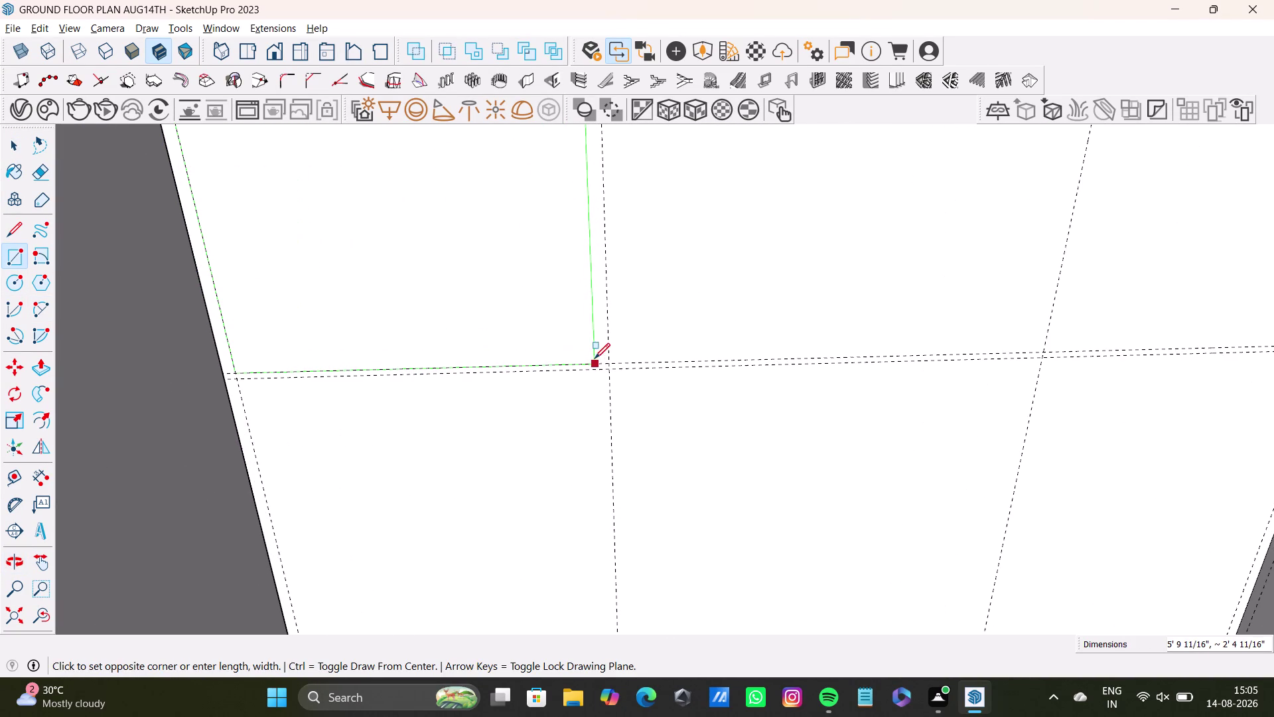
click(606, 363)
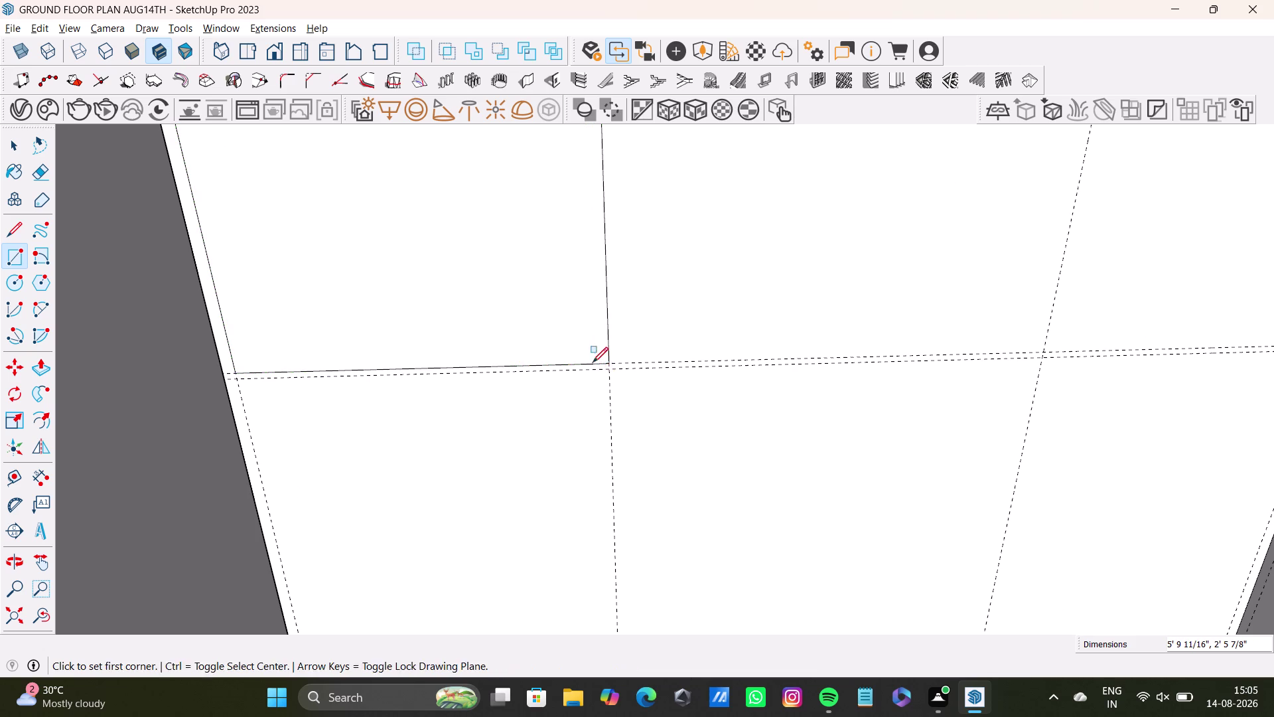
key(space)
scroll(down, 3)
middle_drag(565, 230, 565, 575)
scroll(up, 3)
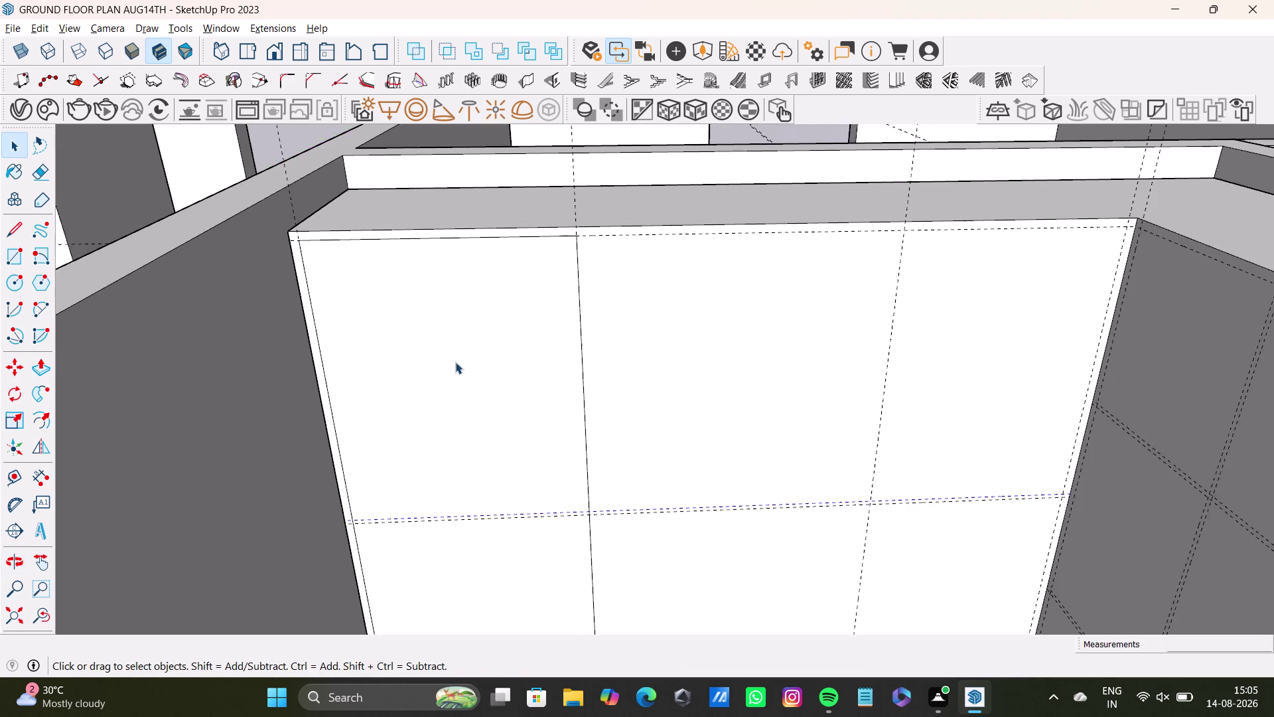
click(38, 316)
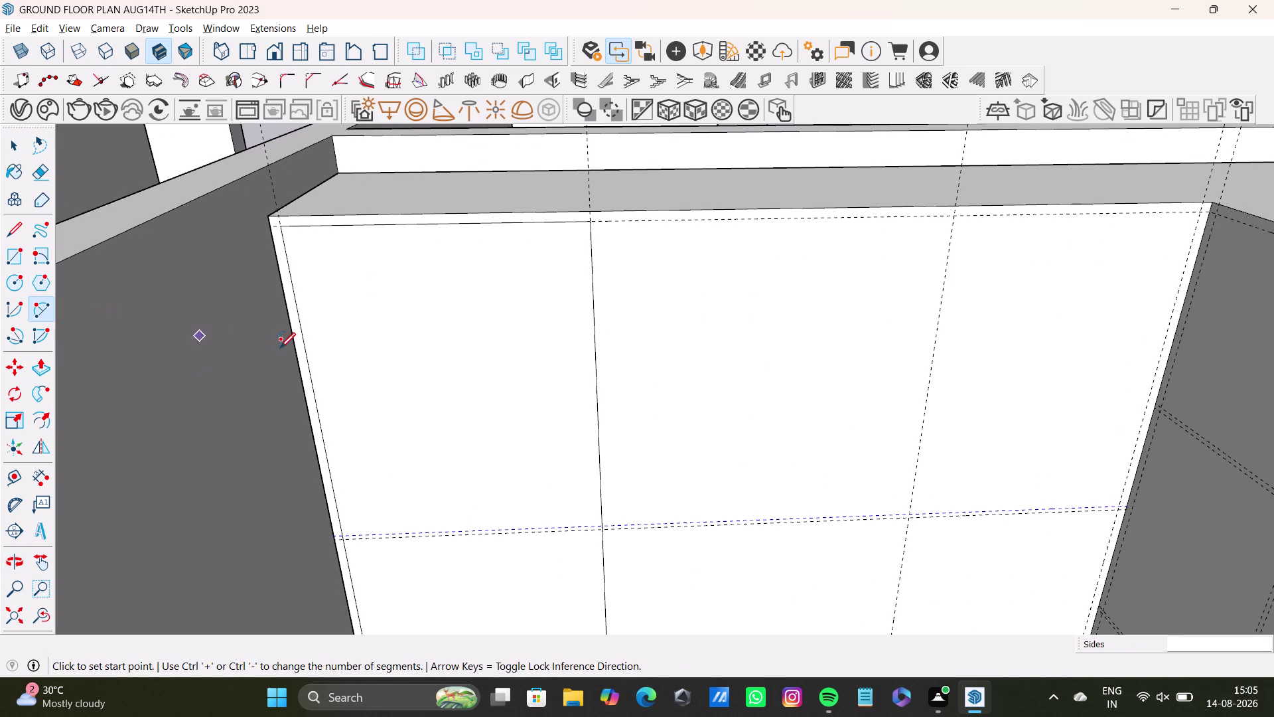
click(297, 320)
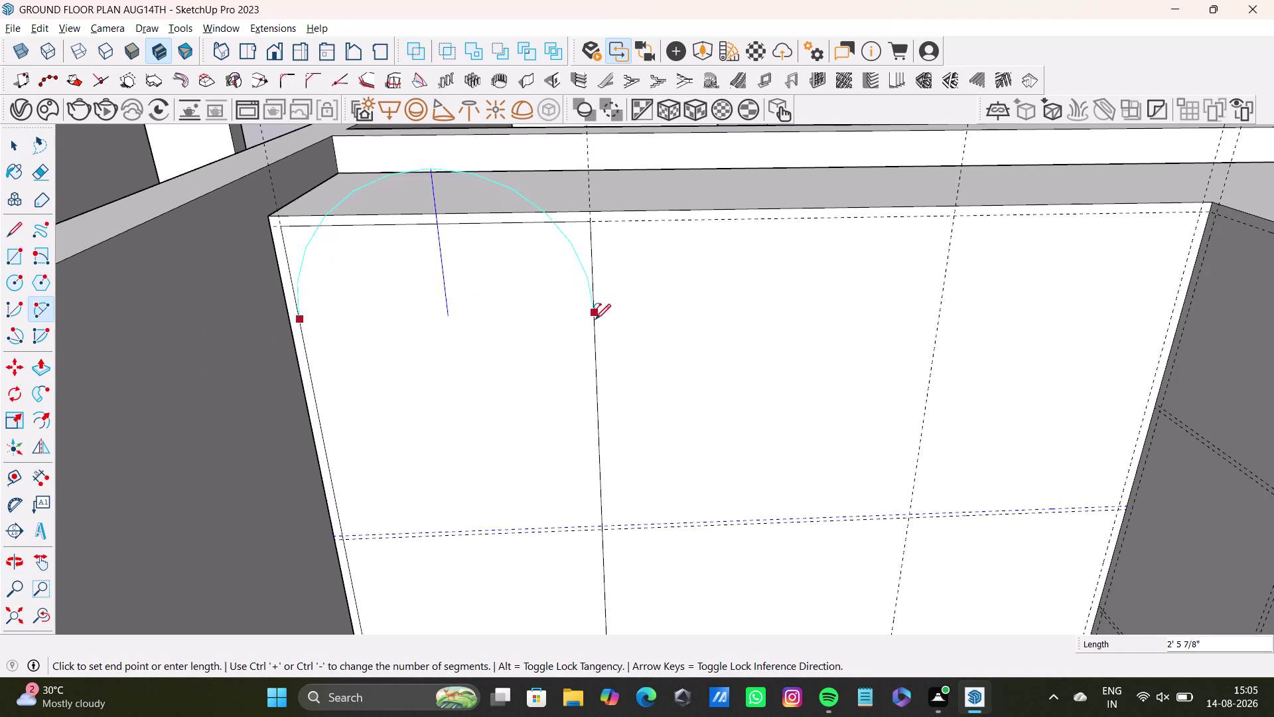
click(595, 319)
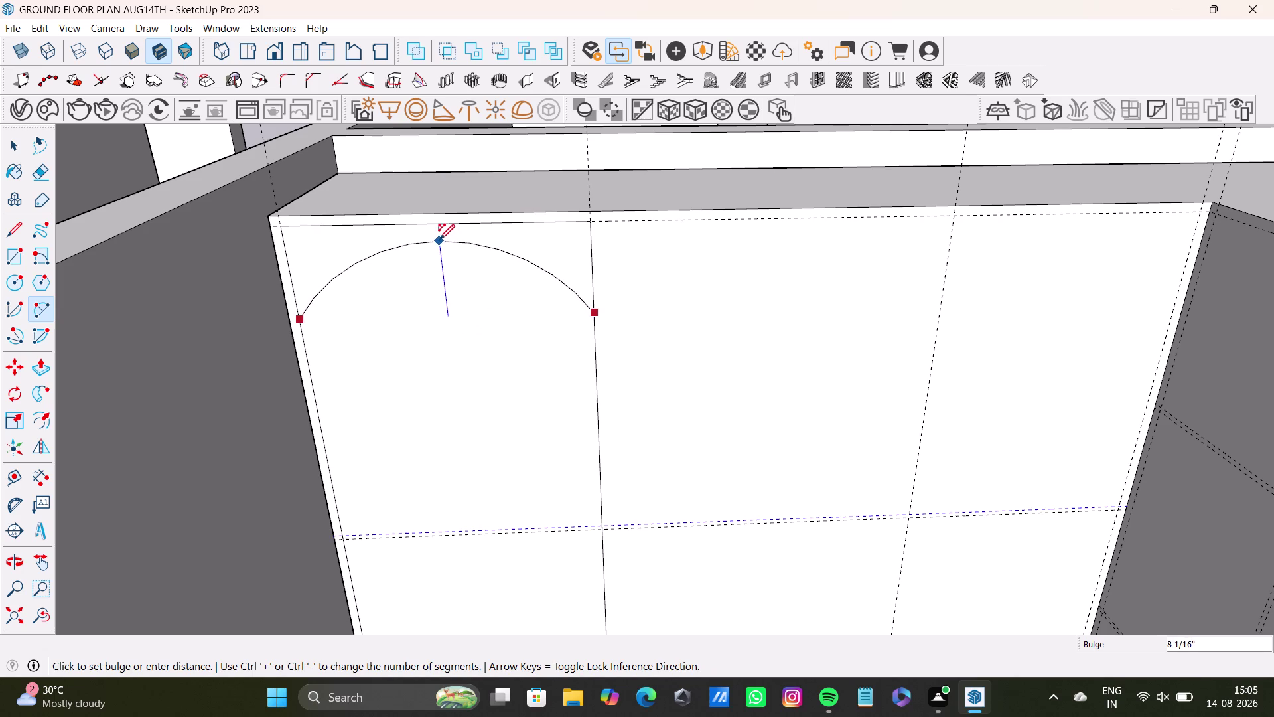
key(space)
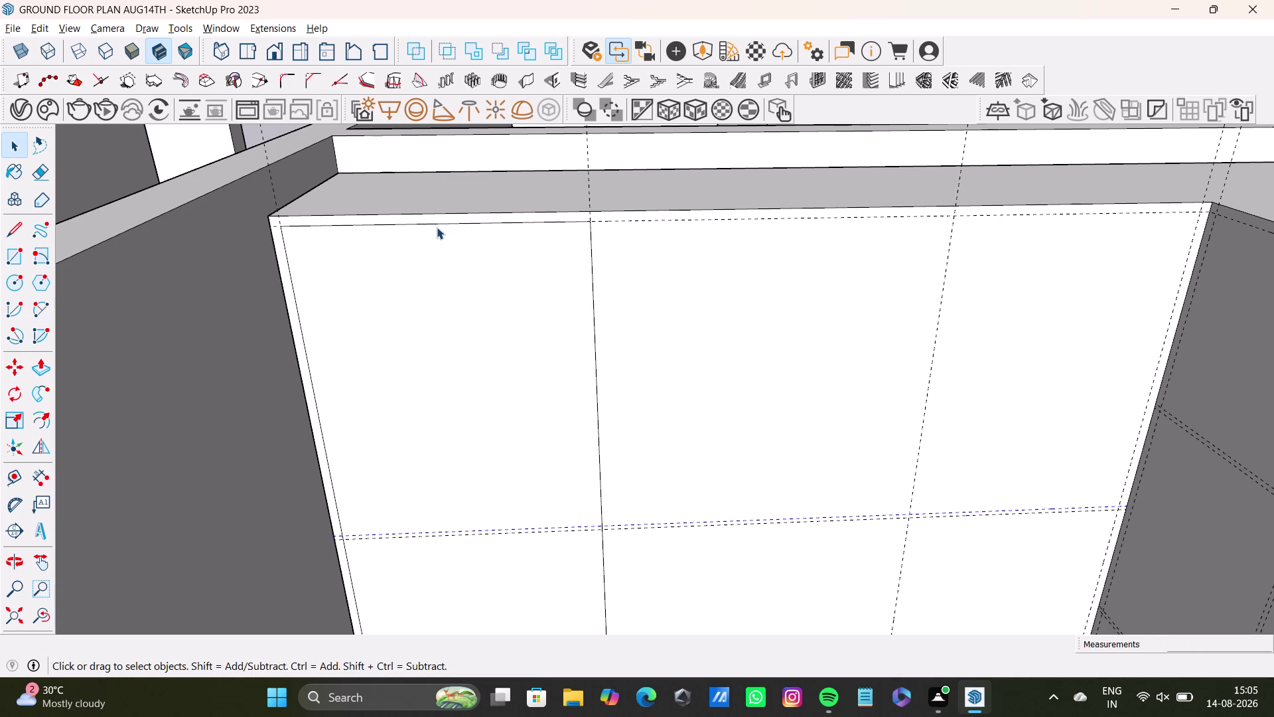
scroll(down, 3)
middle_drag(481, 415, 497, 294)
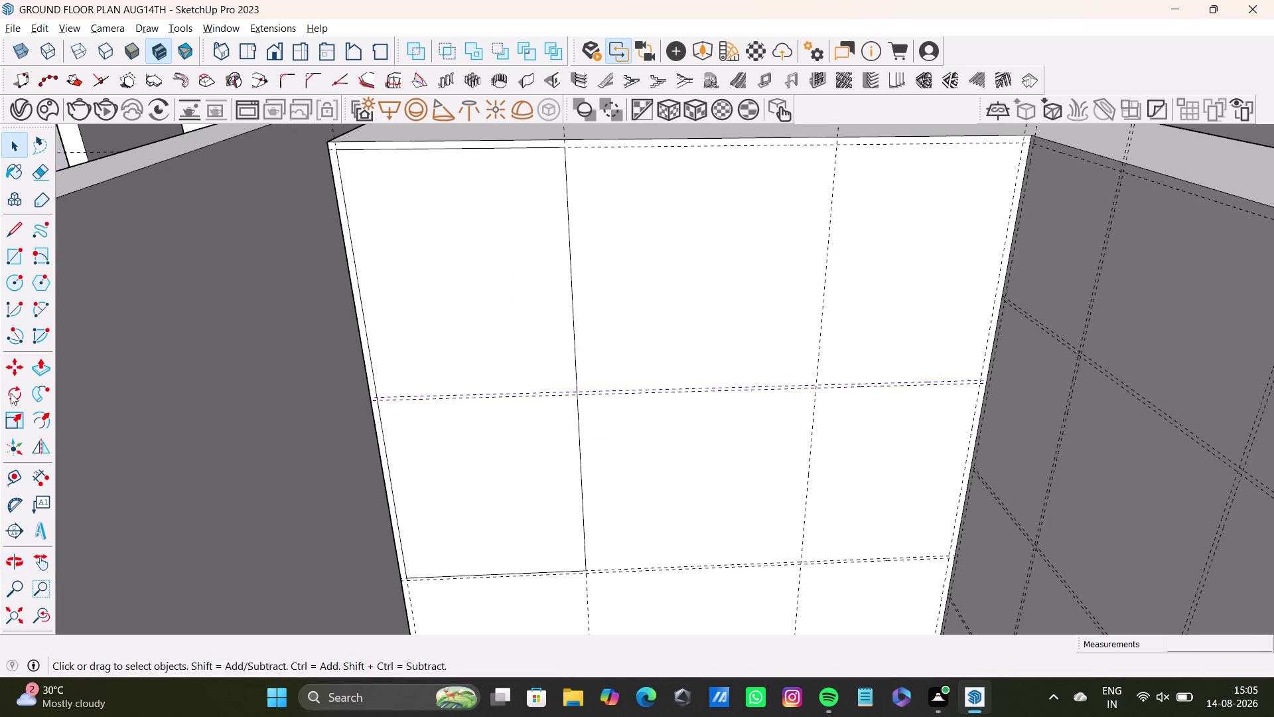
click(42, 298)
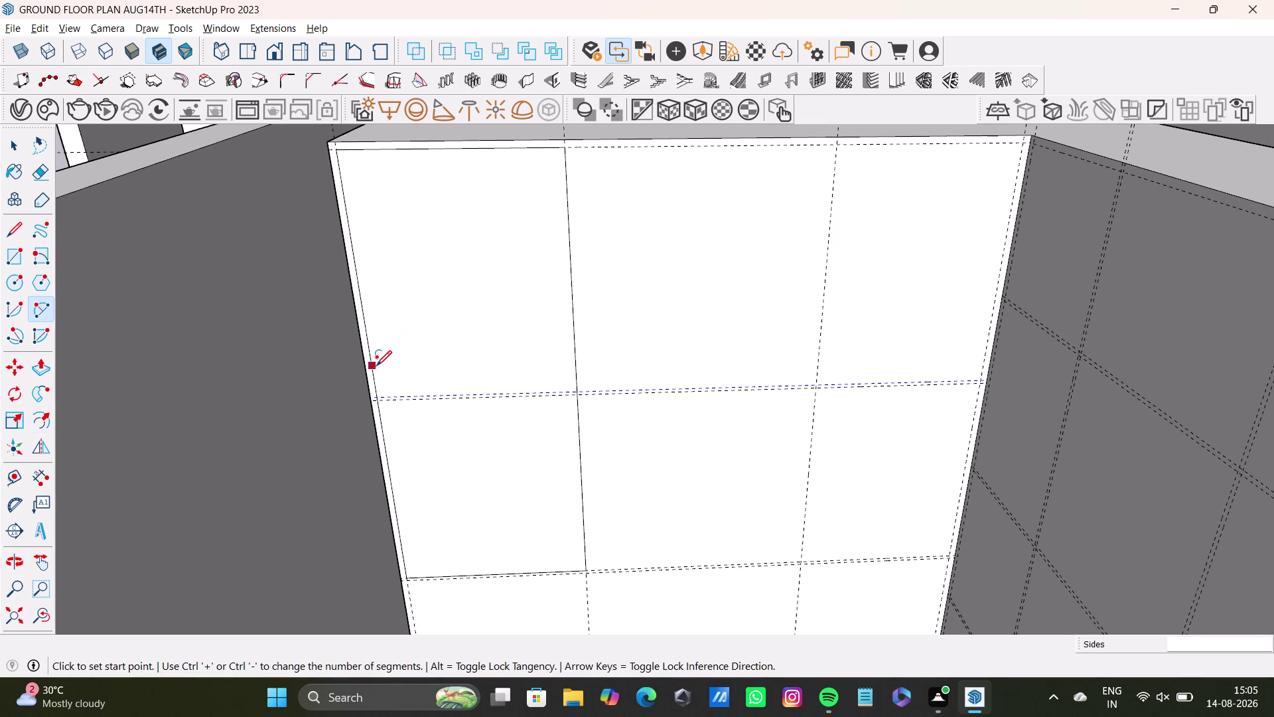
click(377, 397)
click(569, 393)
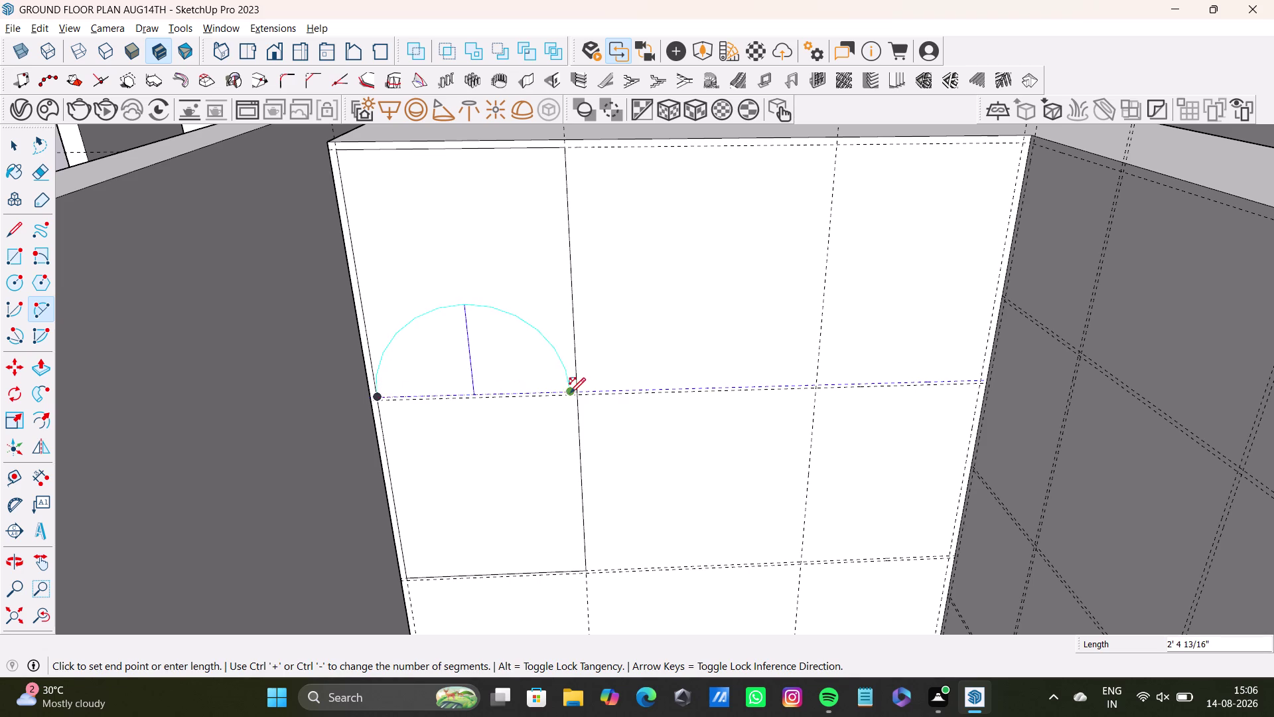
click(464, 306)
key(space)
scroll(down, 3)
middle_drag(494, 464, 509, 406)
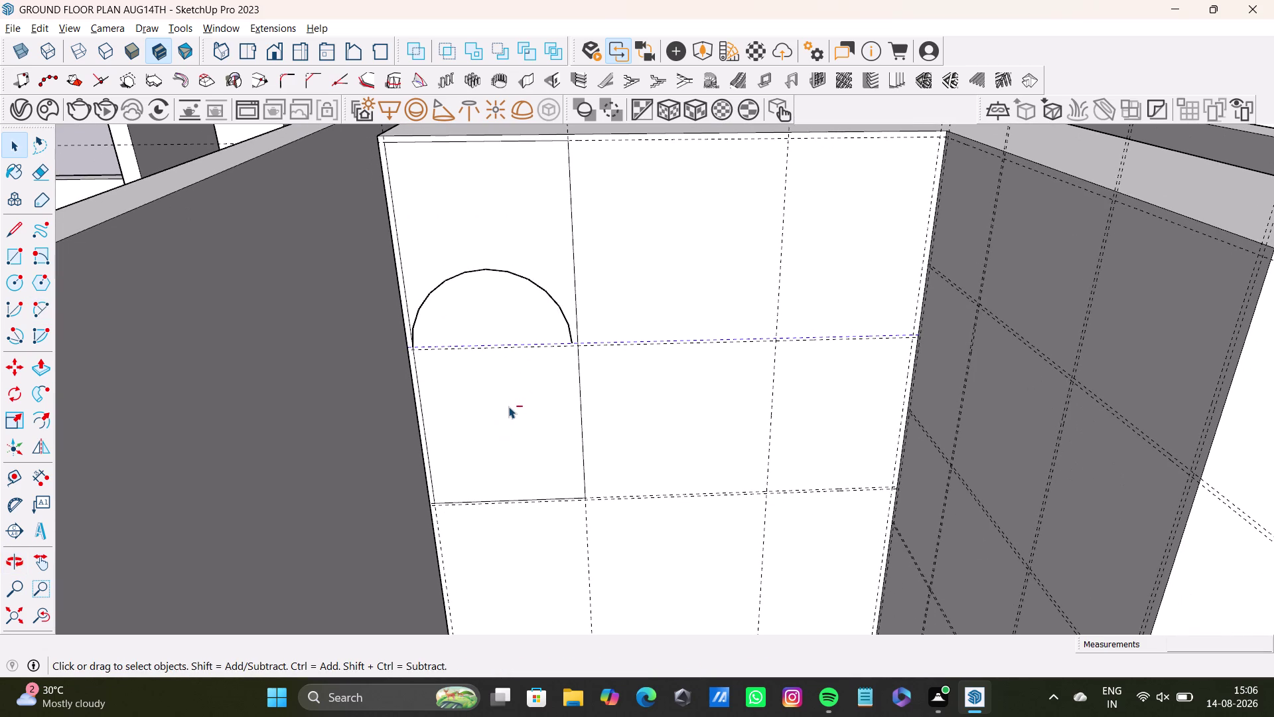
key(ctrl+z)
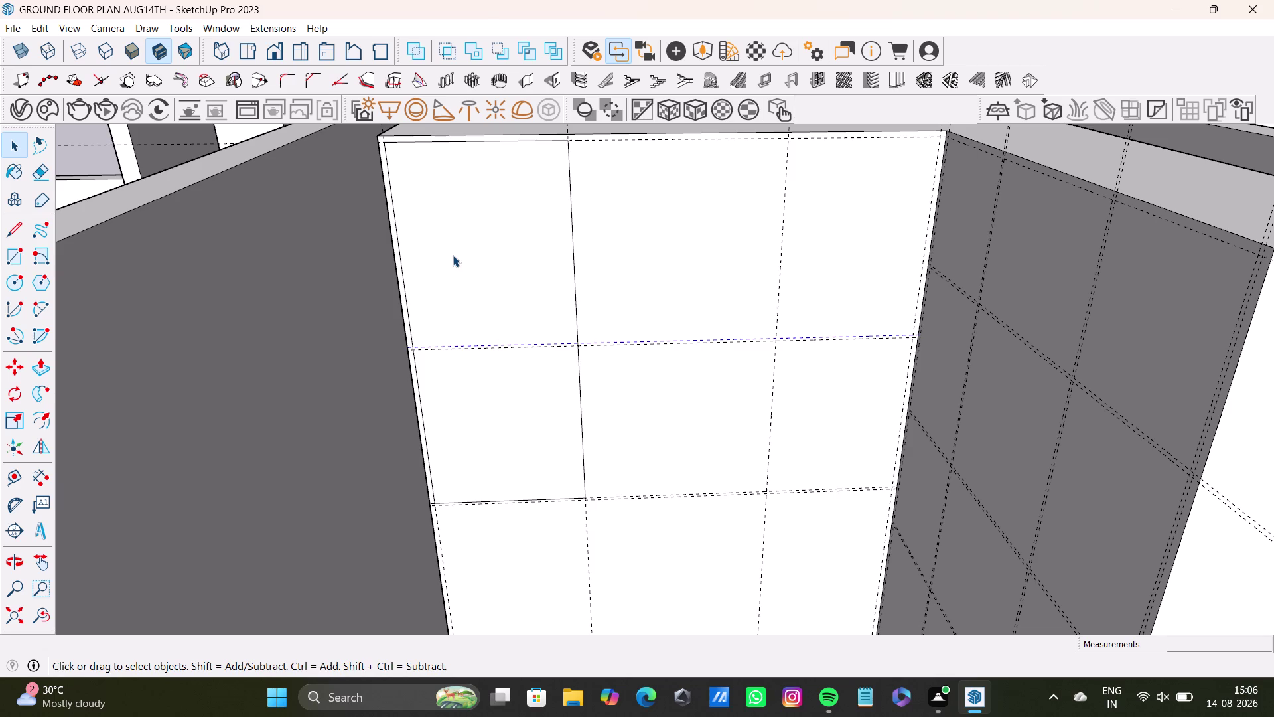
scroll(down, 3)
scroll(down, 3)
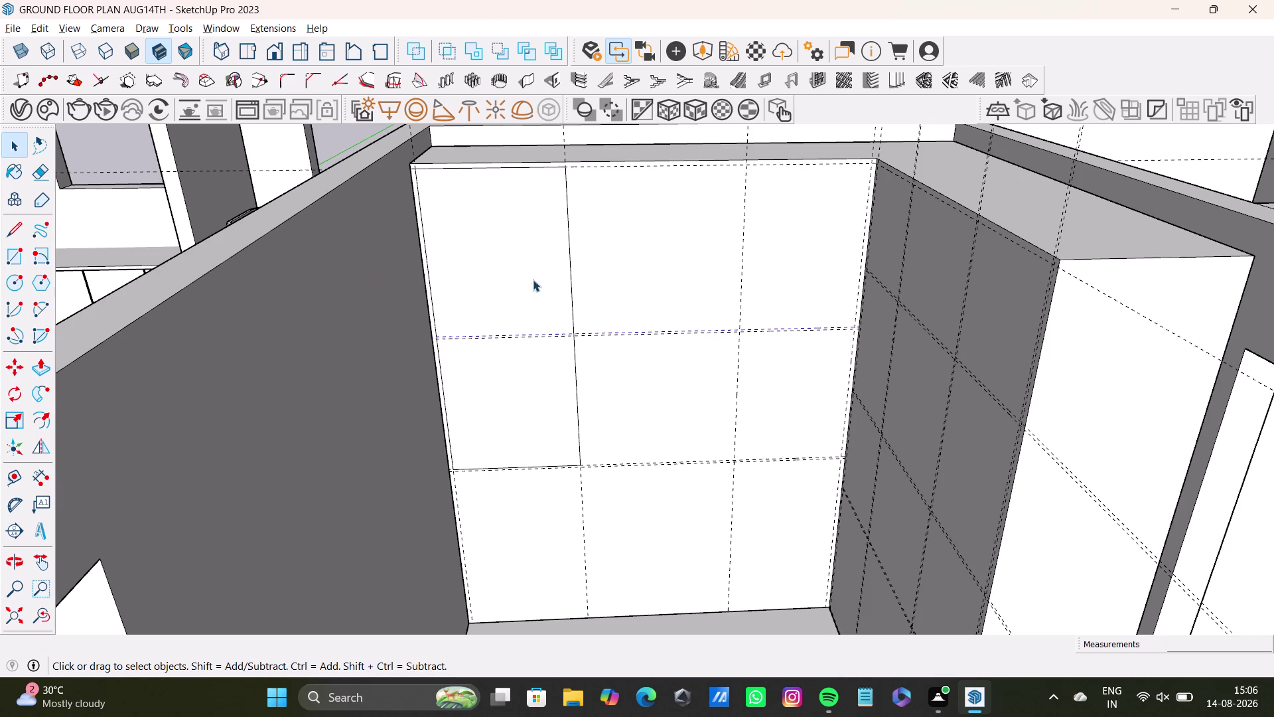
key(space)
scroll(down, 3)
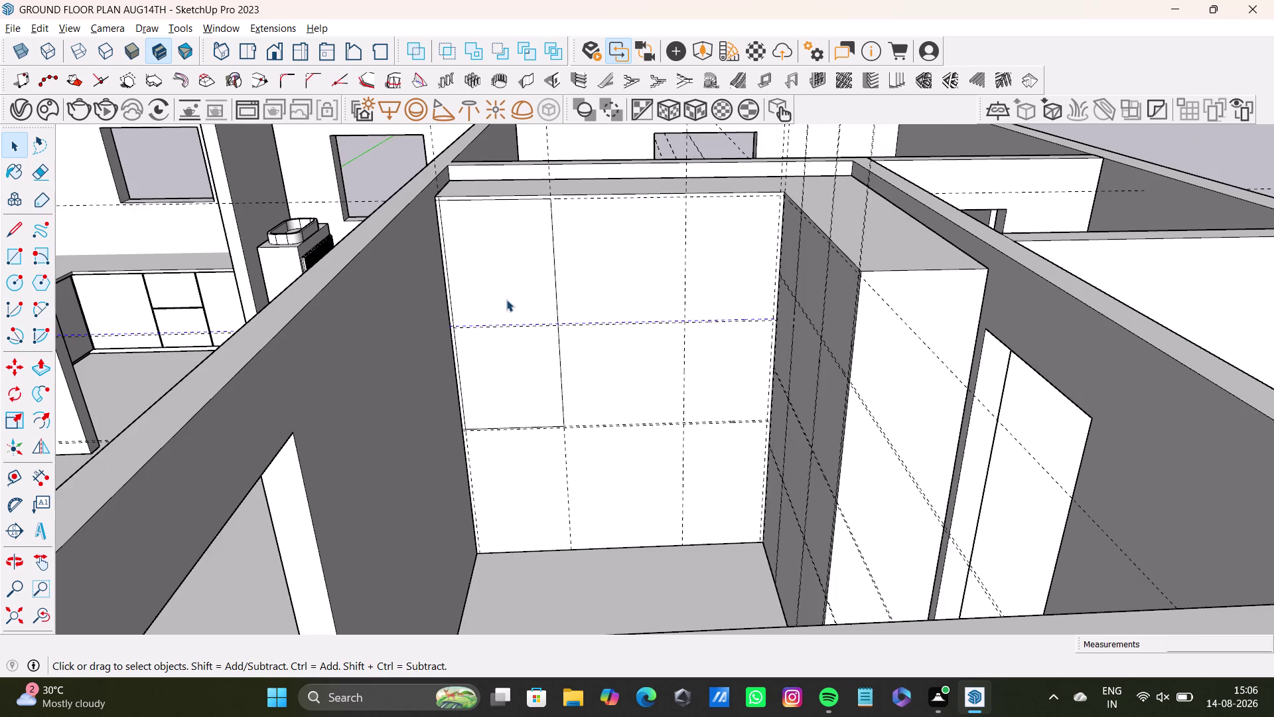
scroll(down, 3)
middle_drag(504, 310, 494, 348)
scroll(up, 3)
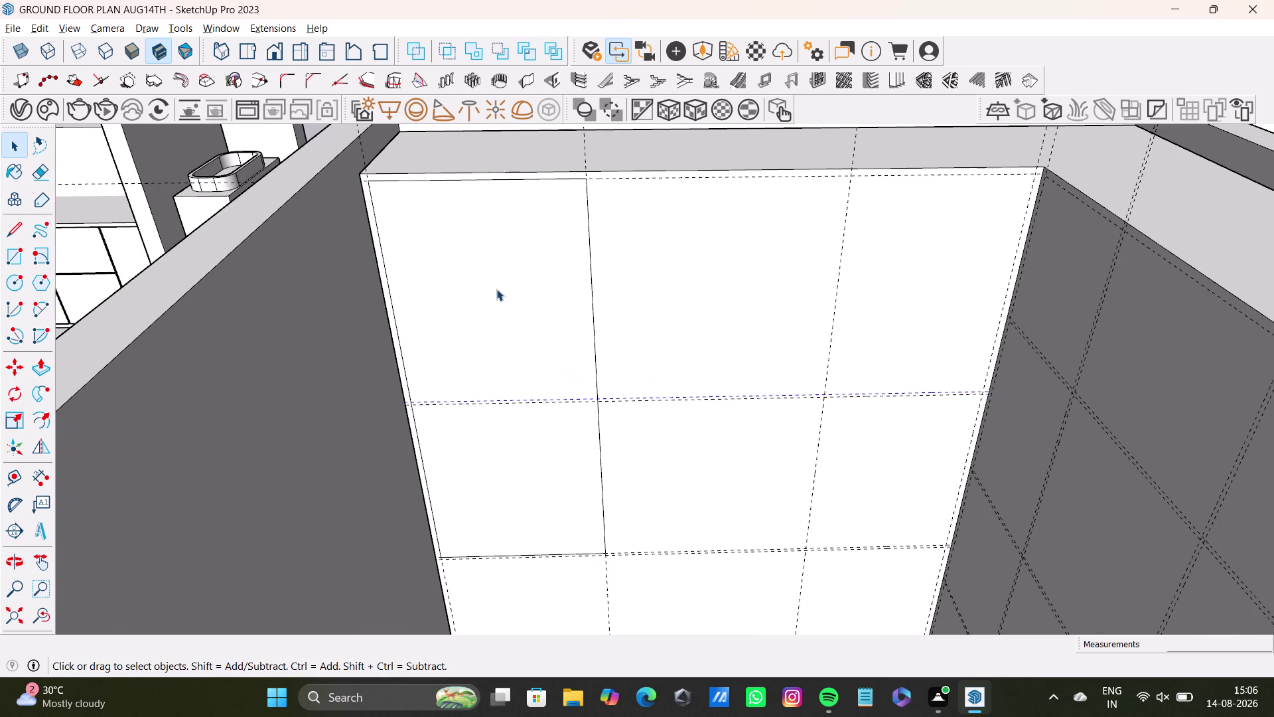
middle_drag(497, 290, 505, 338)
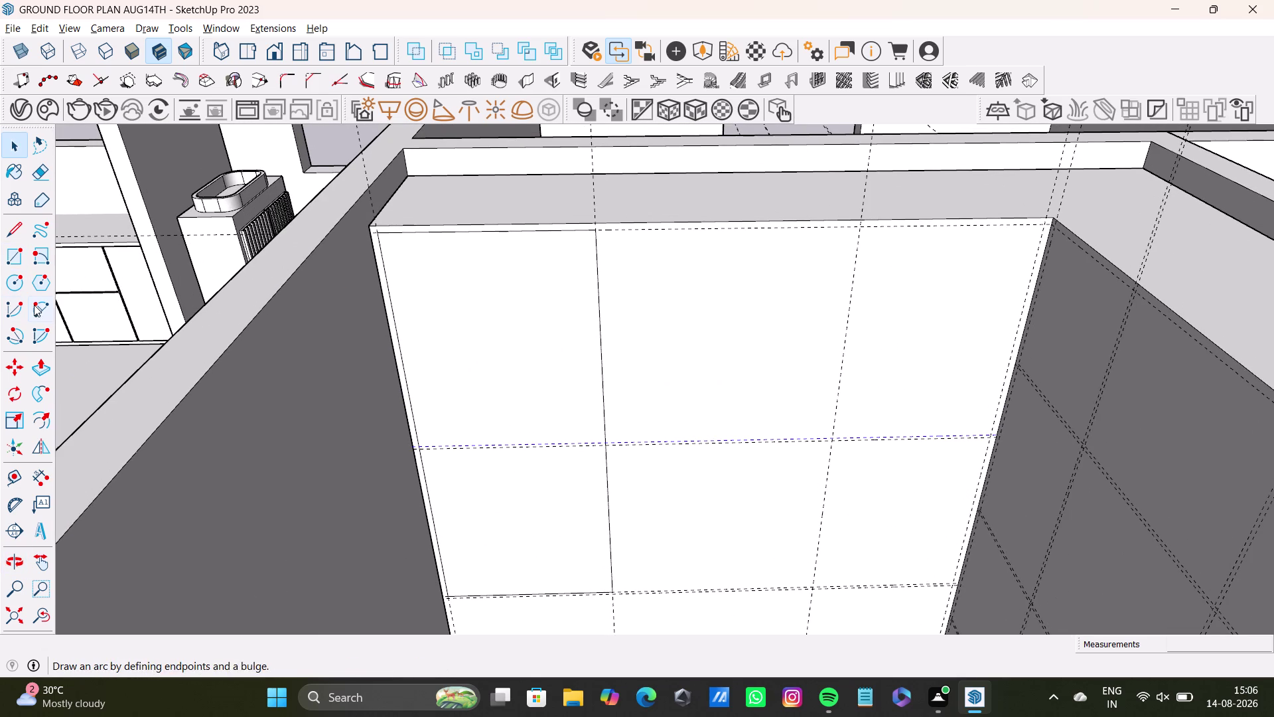
click(36, 305)
click(383, 235)
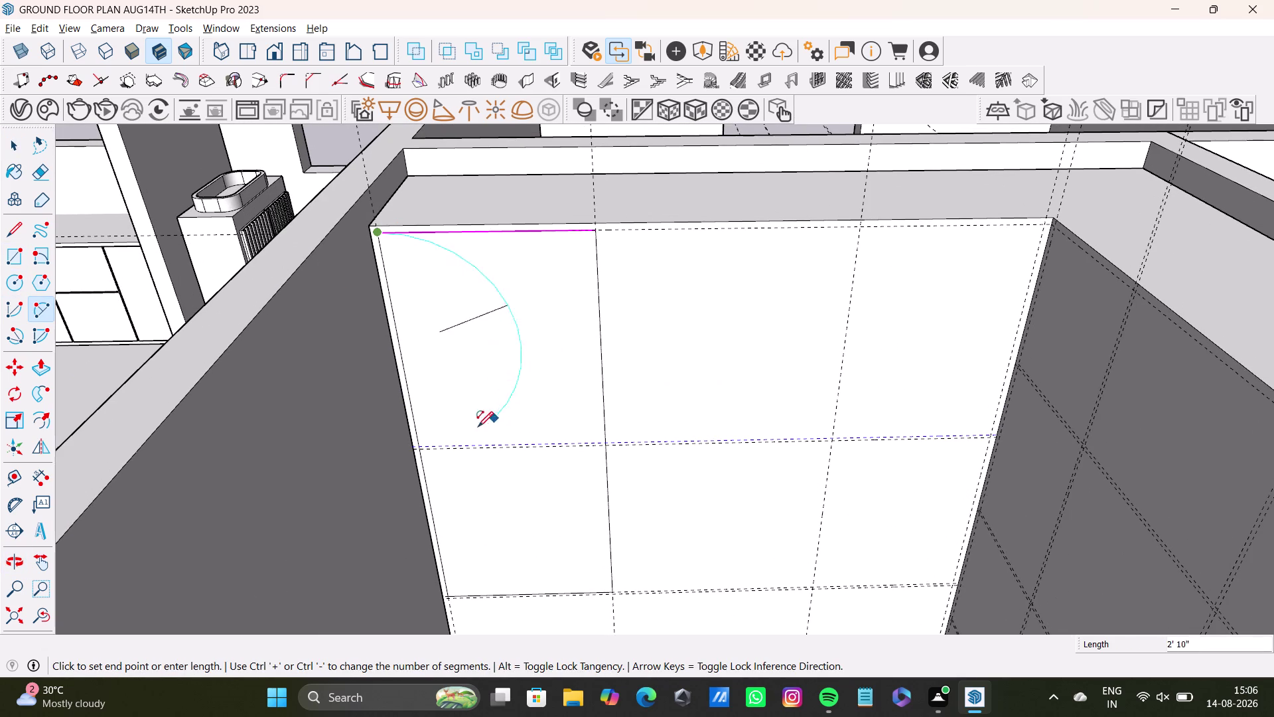
click(425, 445)
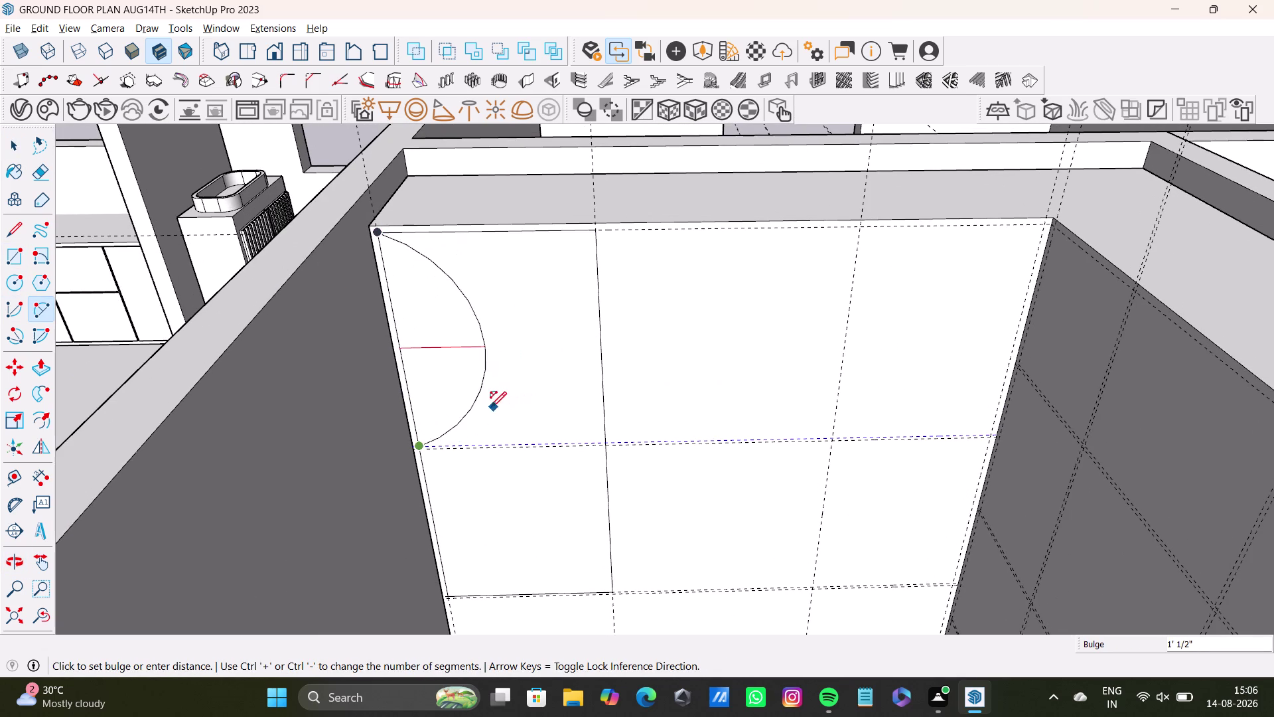
click(505, 408)
key(space)
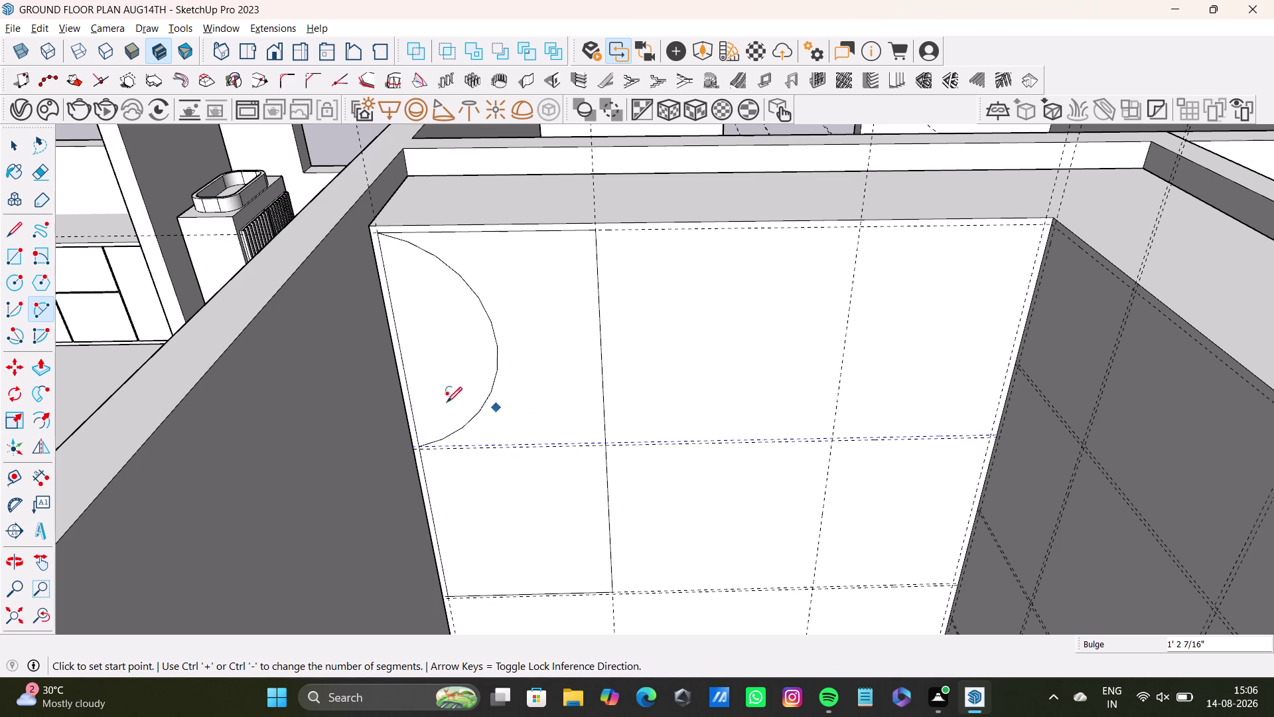
click(43, 306)
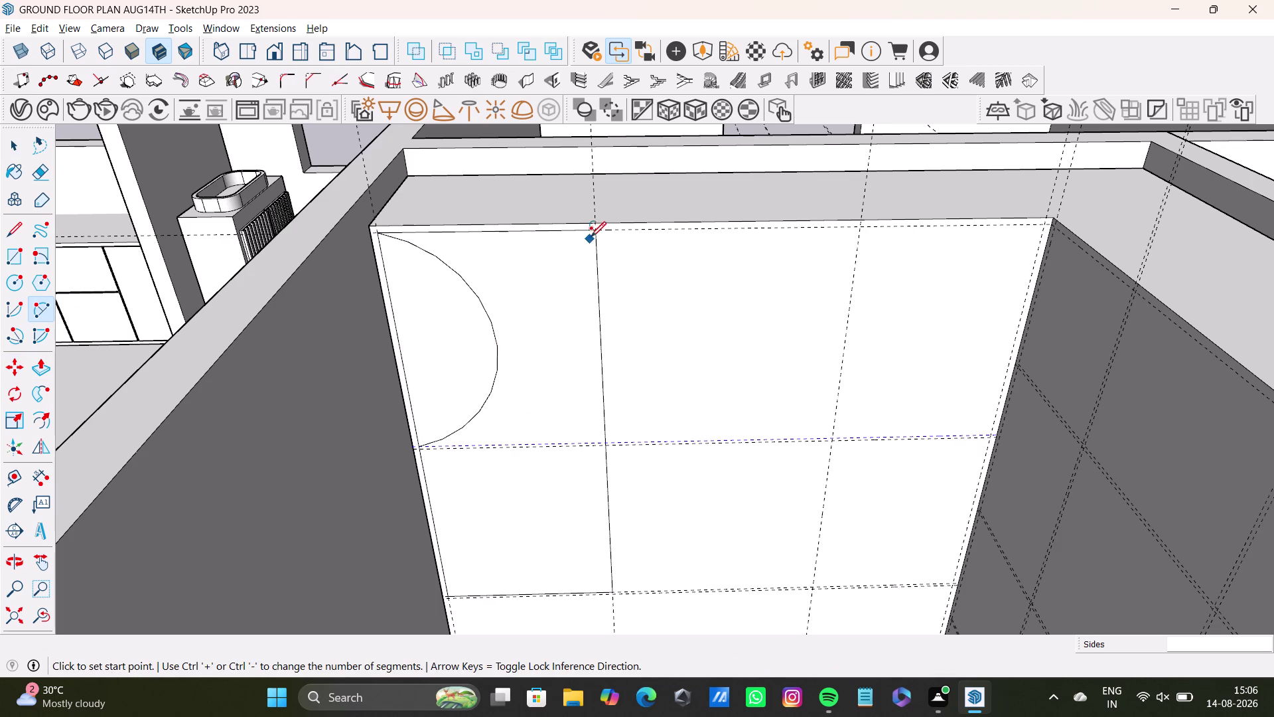
click(595, 231)
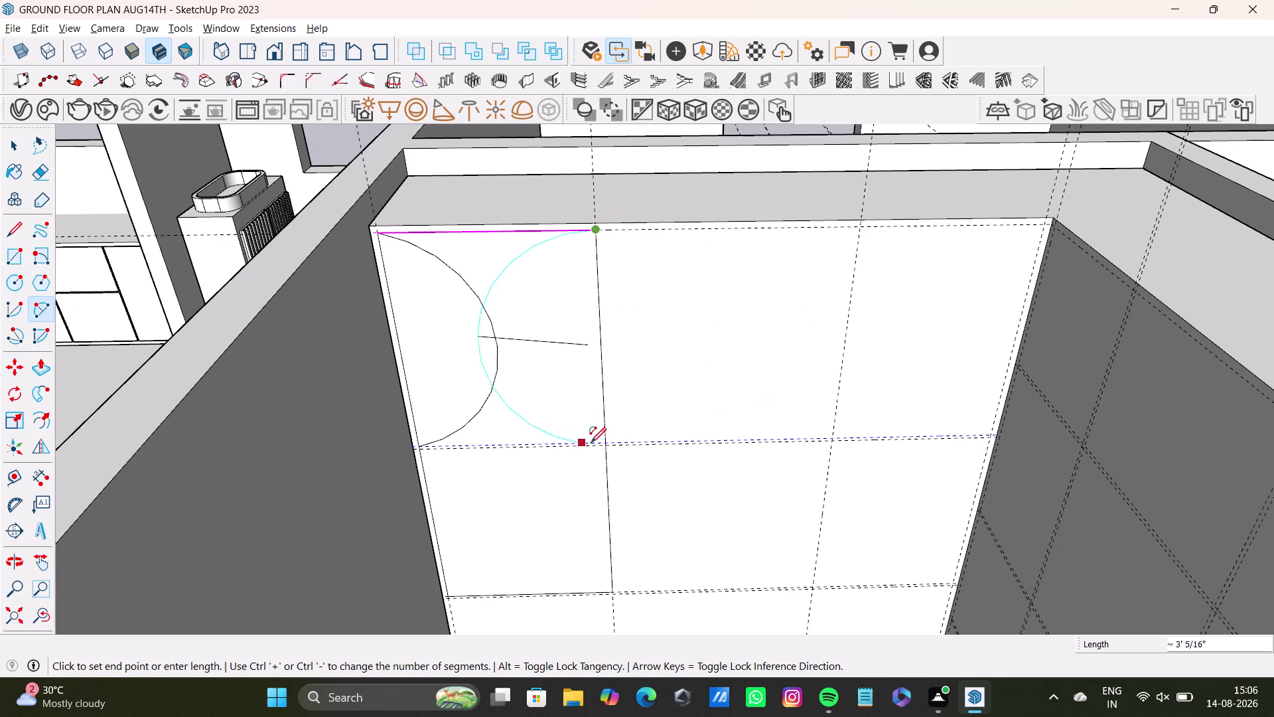
click(592, 440)
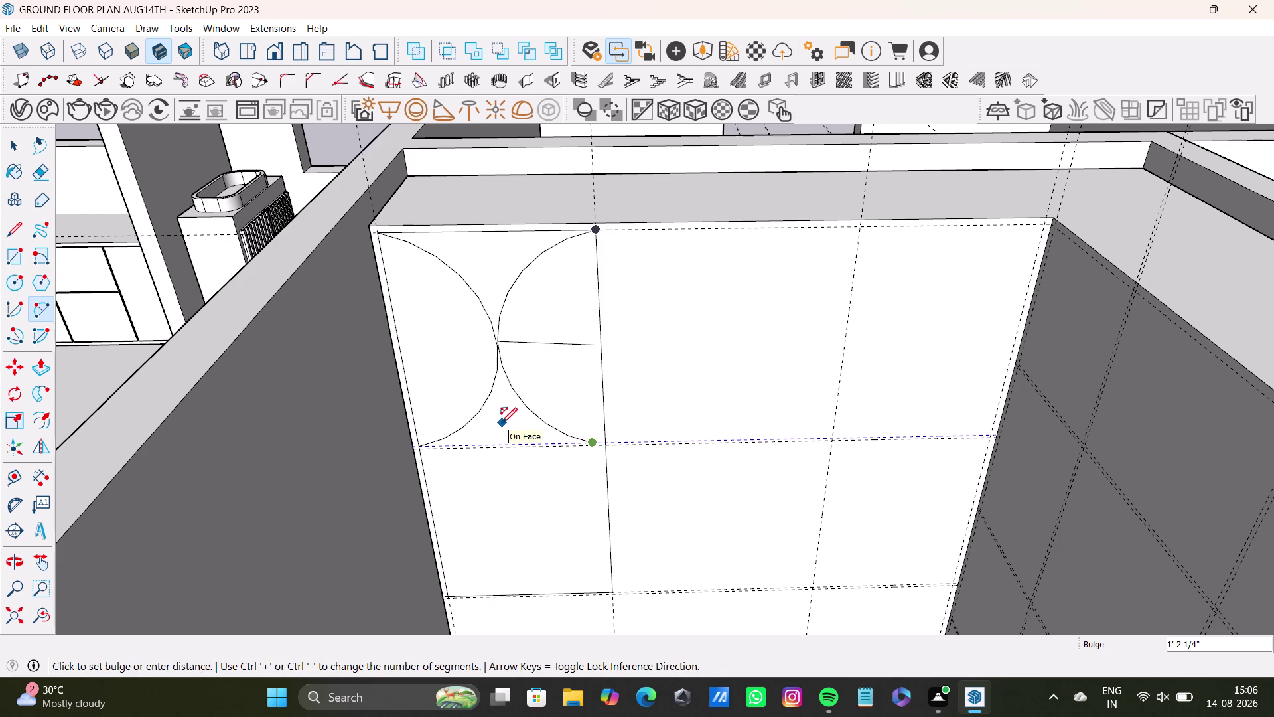
click(499, 423)
key(space)
scroll(down, 3)
middle_drag(506, 410, 505, 261)
middle_drag(513, 328, 489, 384)
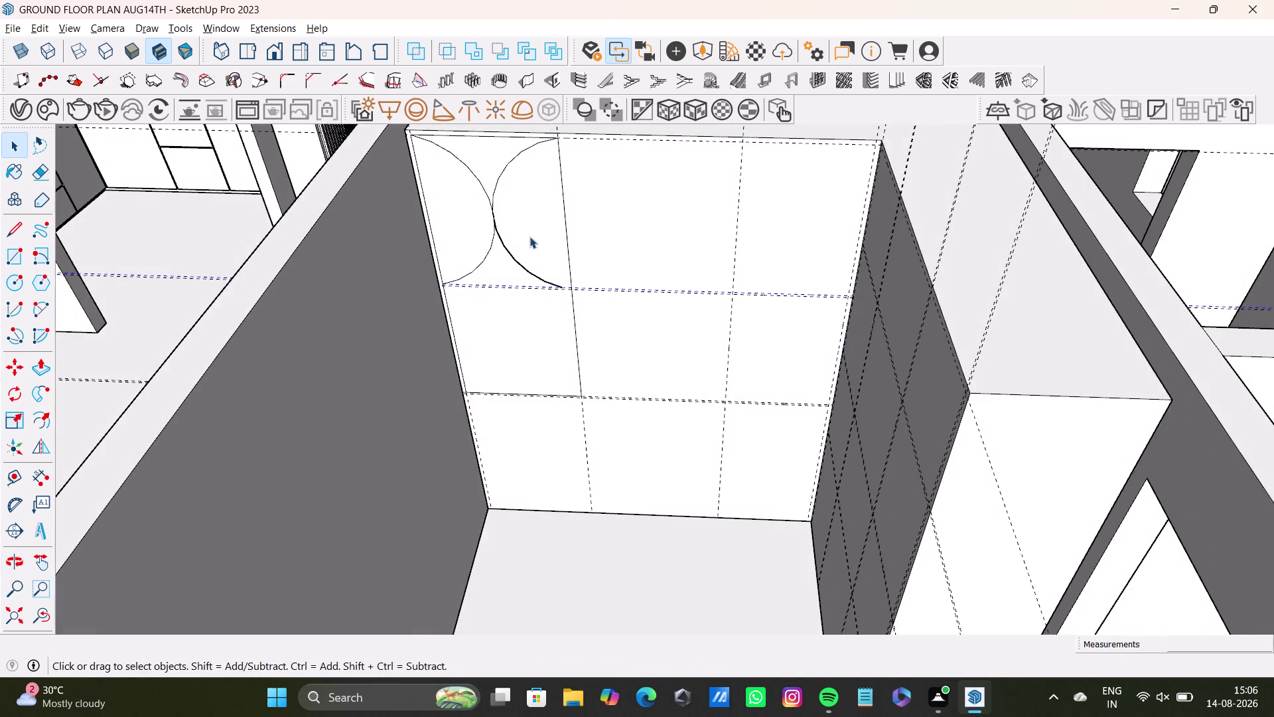
scroll(up, 3)
middle_drag(530, 214, 545, 367)
key(ctrl+z)
key(ctrl+z)
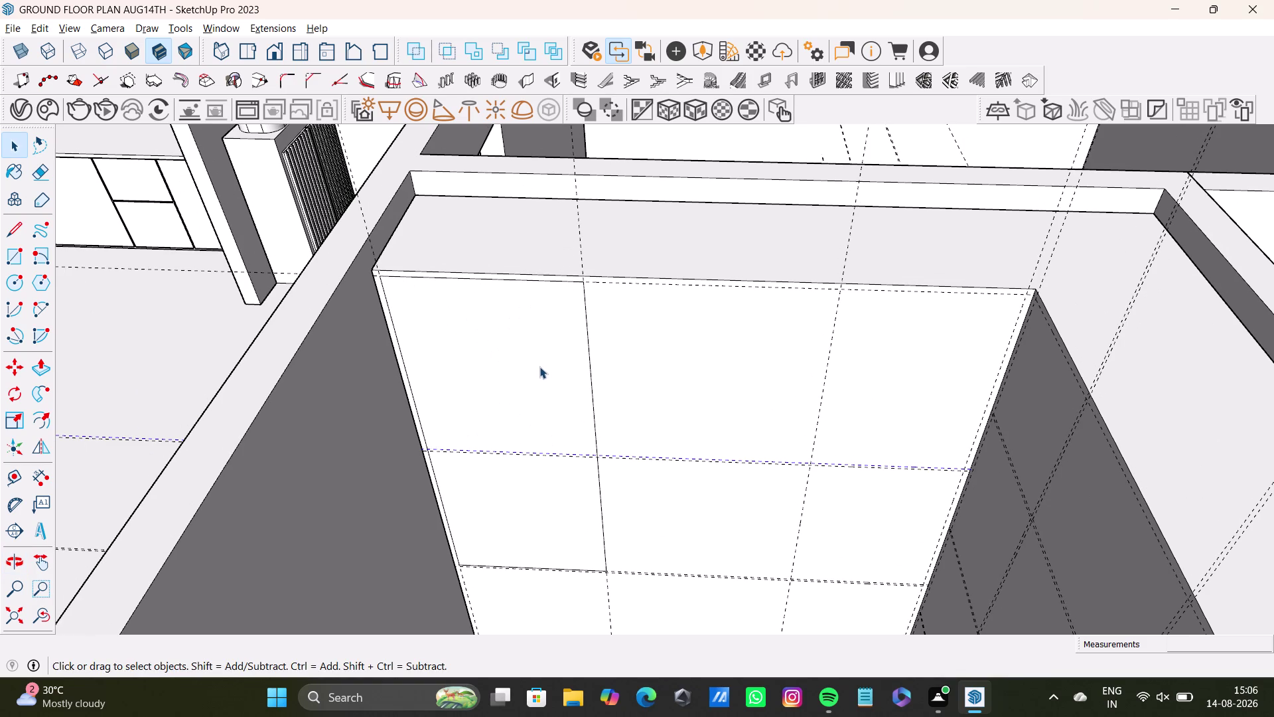
Remove the old upper-left panel from the wall.
click(530, 358)
scroll(down, 3)
middle_drag(526, 420, 533, 275)
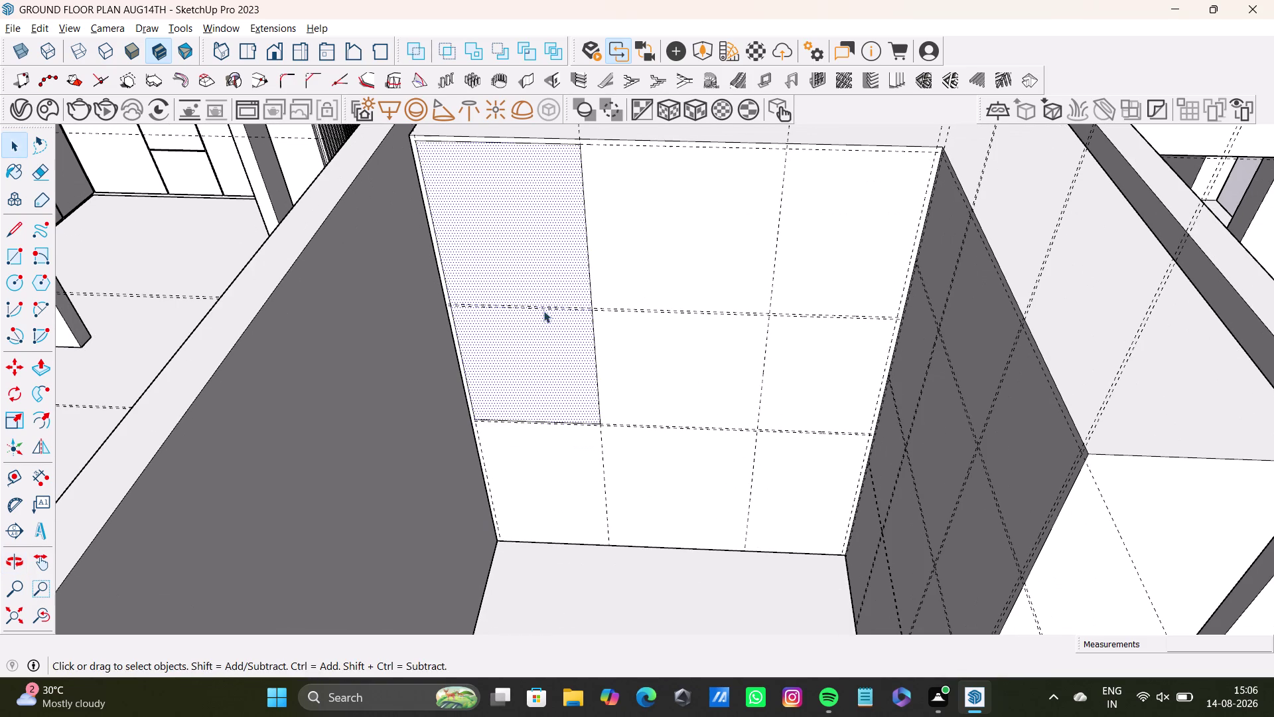
key(ctrl+z)
middle_drag(479, 363, 497, 411)
Start a new rectangle at the wall's top-left corner, sizing it down toward the floor.
click(21, 258)
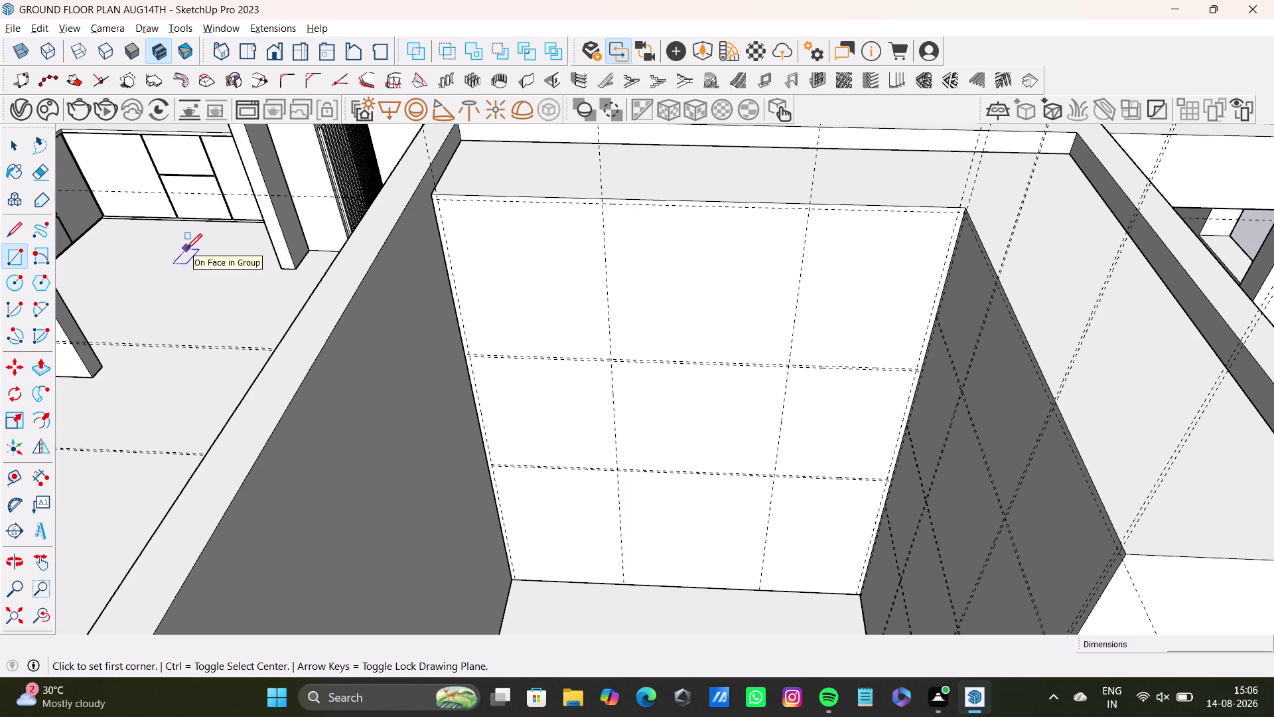
scroll(up, 3)
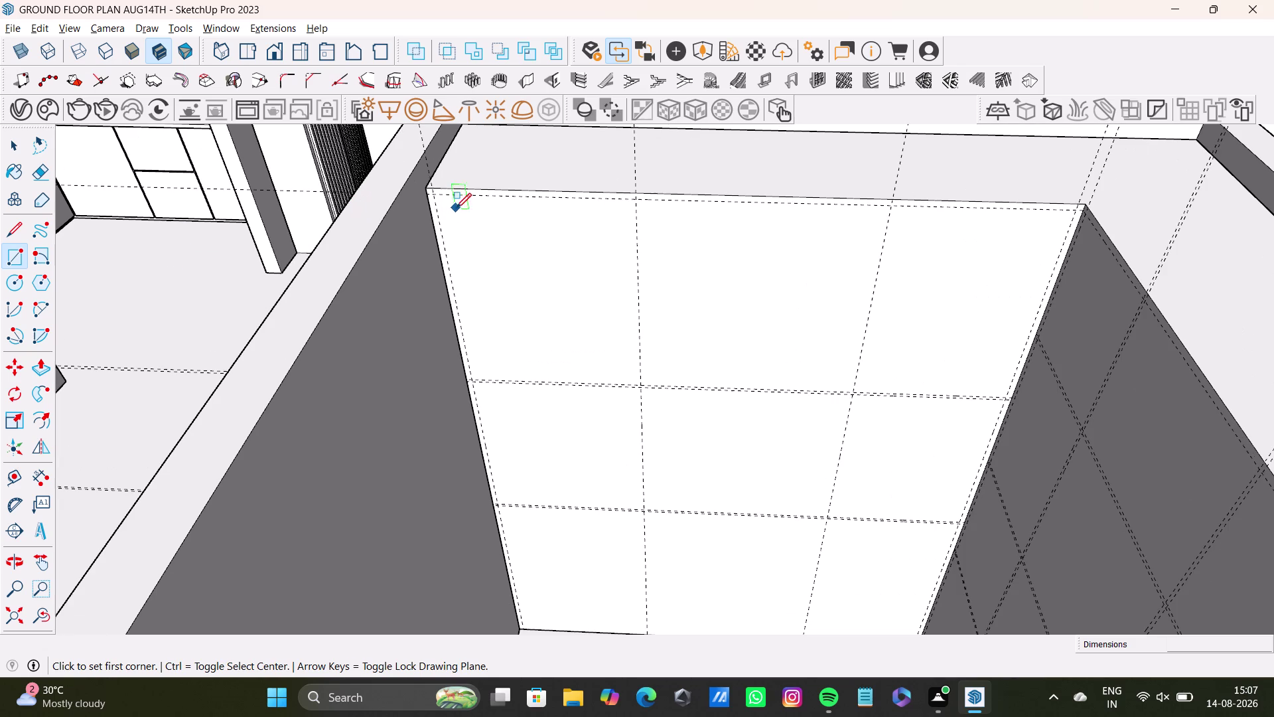
click(435, 197)
scroll(down, 3)
middle_drag(599, 401, 589, 270)
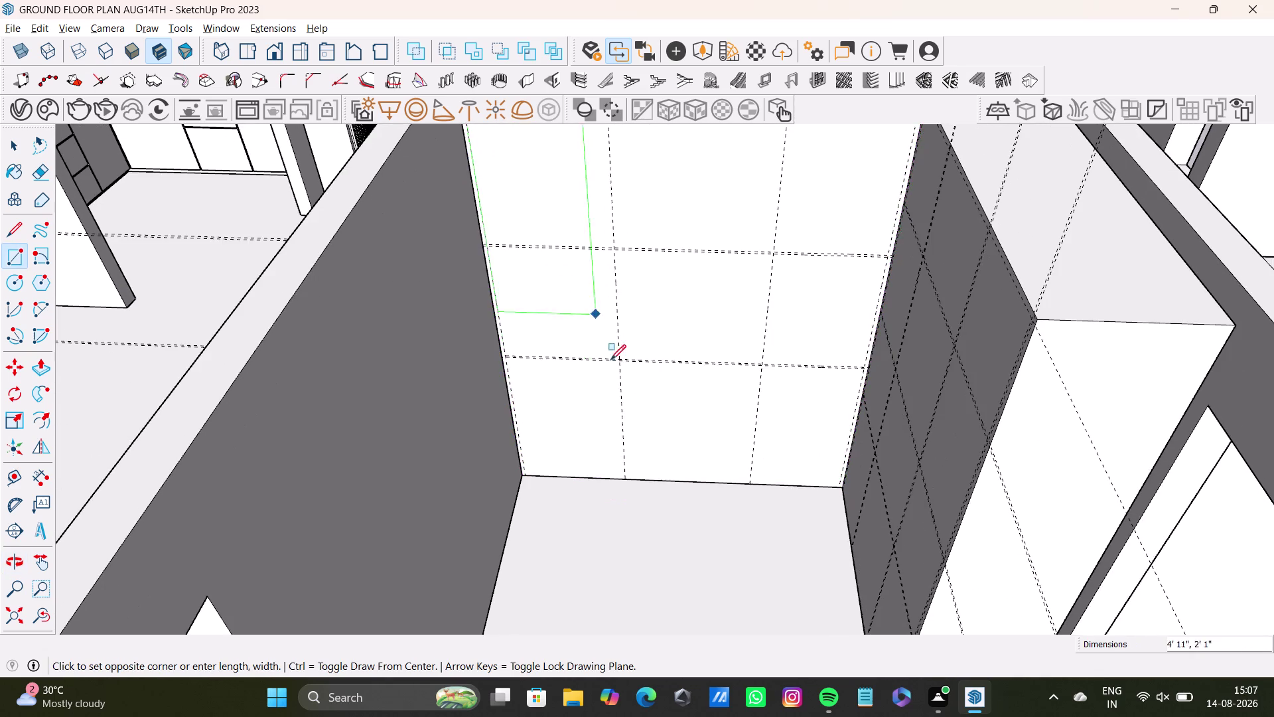
scroll(up, 3)
key(space)
scroll(up, 3)
middle_drag(751, 480, 710, 355)
middle_drag(738, 381, 773, 281)
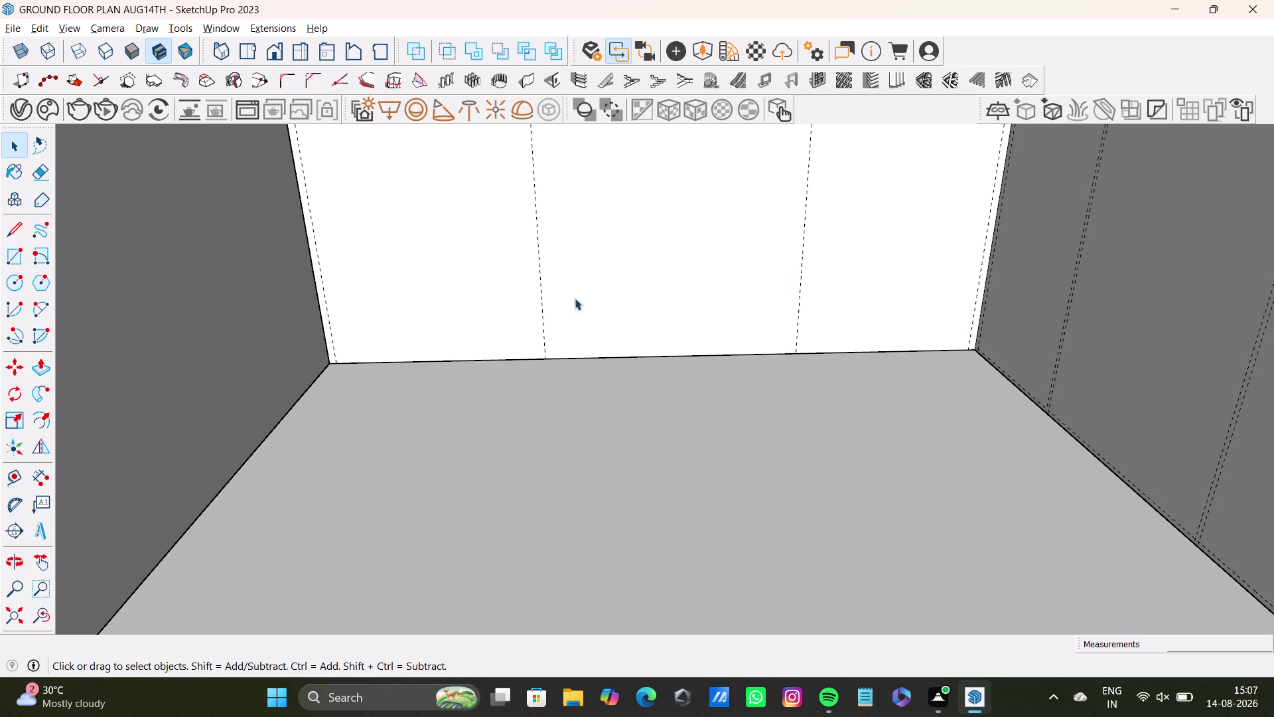
click(20, 478)
scroll(up, 3)
click(463, 384)
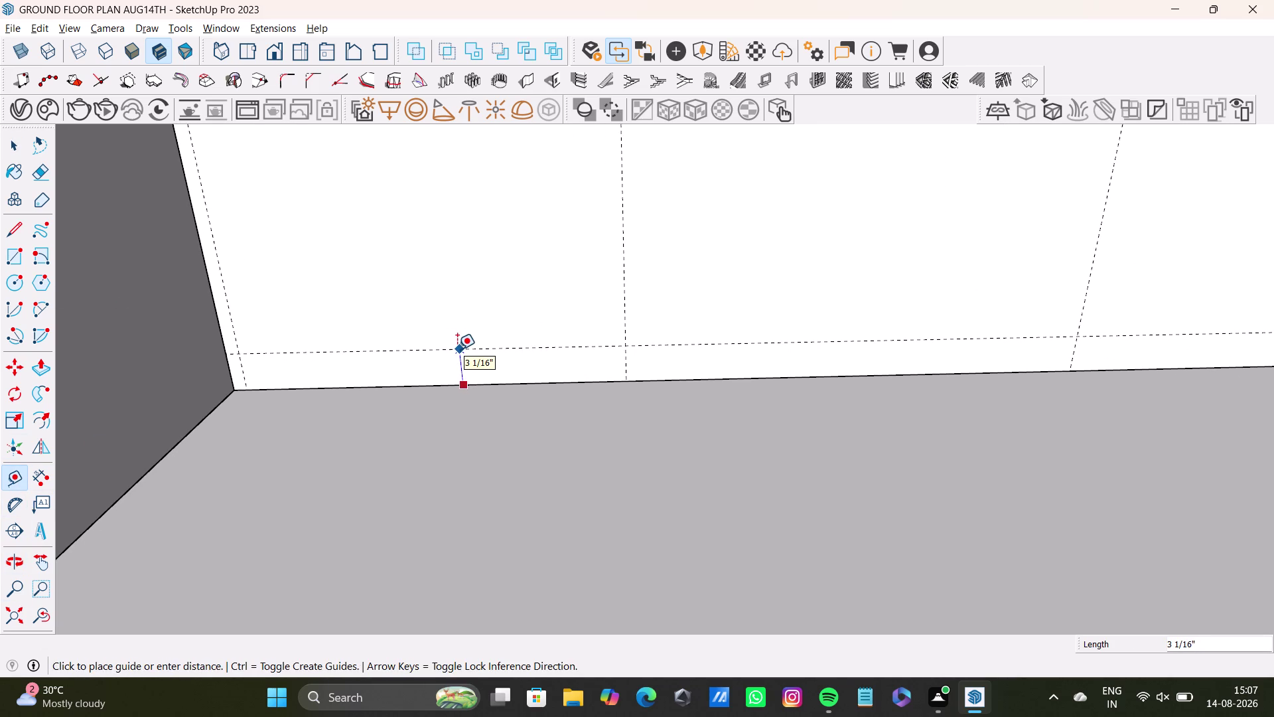
text(0.)
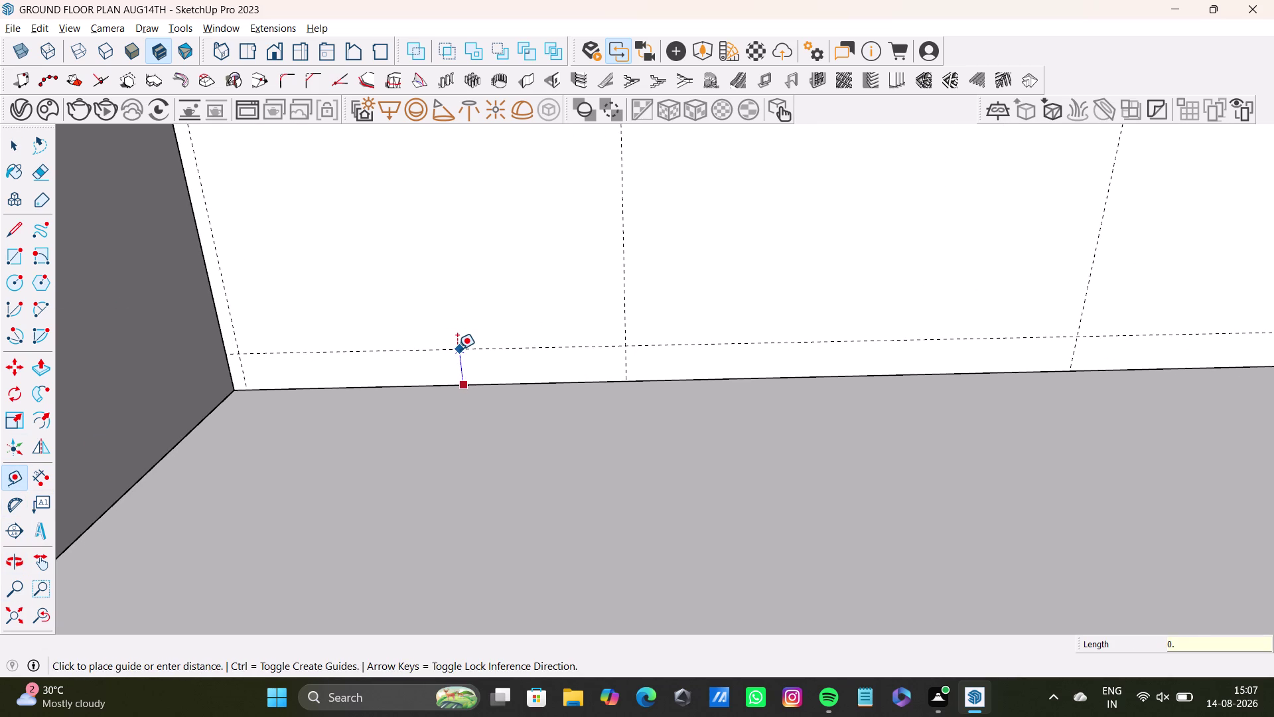
text(5)
key(shift+quotedbl)
key(Return)
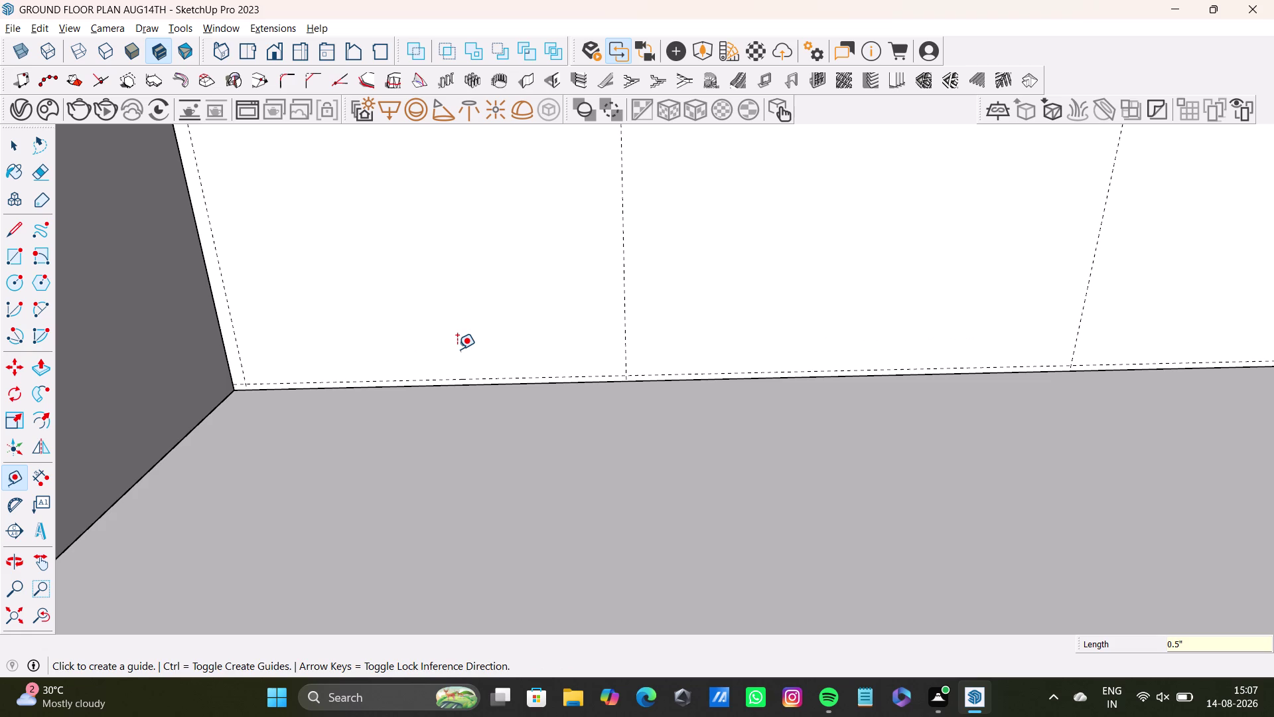
scroll(down, 3)
middle_drag(447, 303, 432, 574)
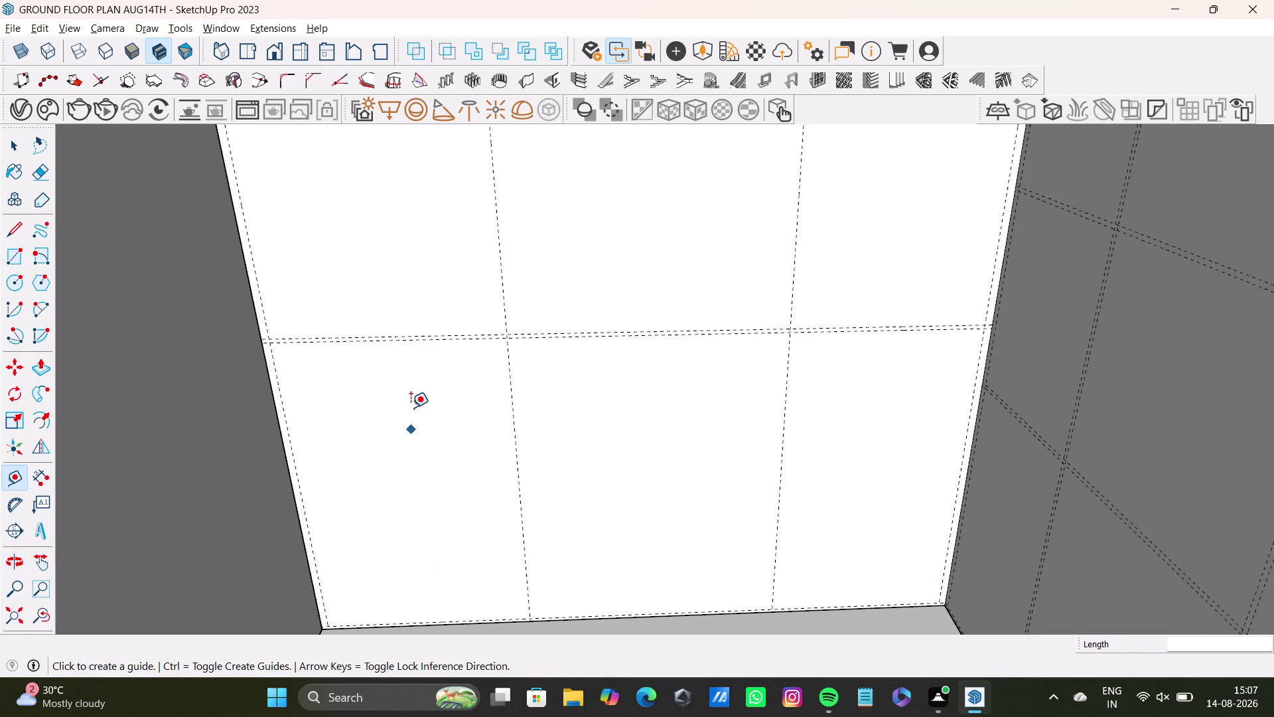
scroll(down, 3)
middle_drag(413, 405, 449, 562)
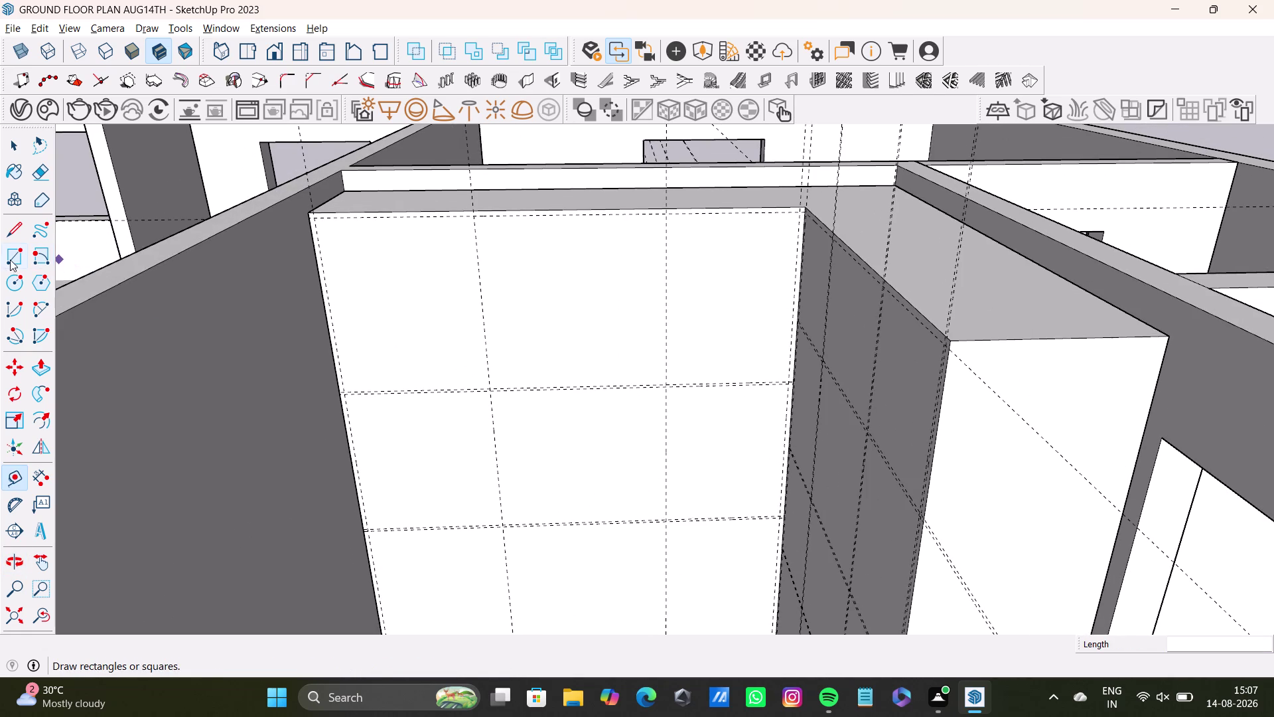
click(10, 260)
scroll(up, 3)
click(326, 222)
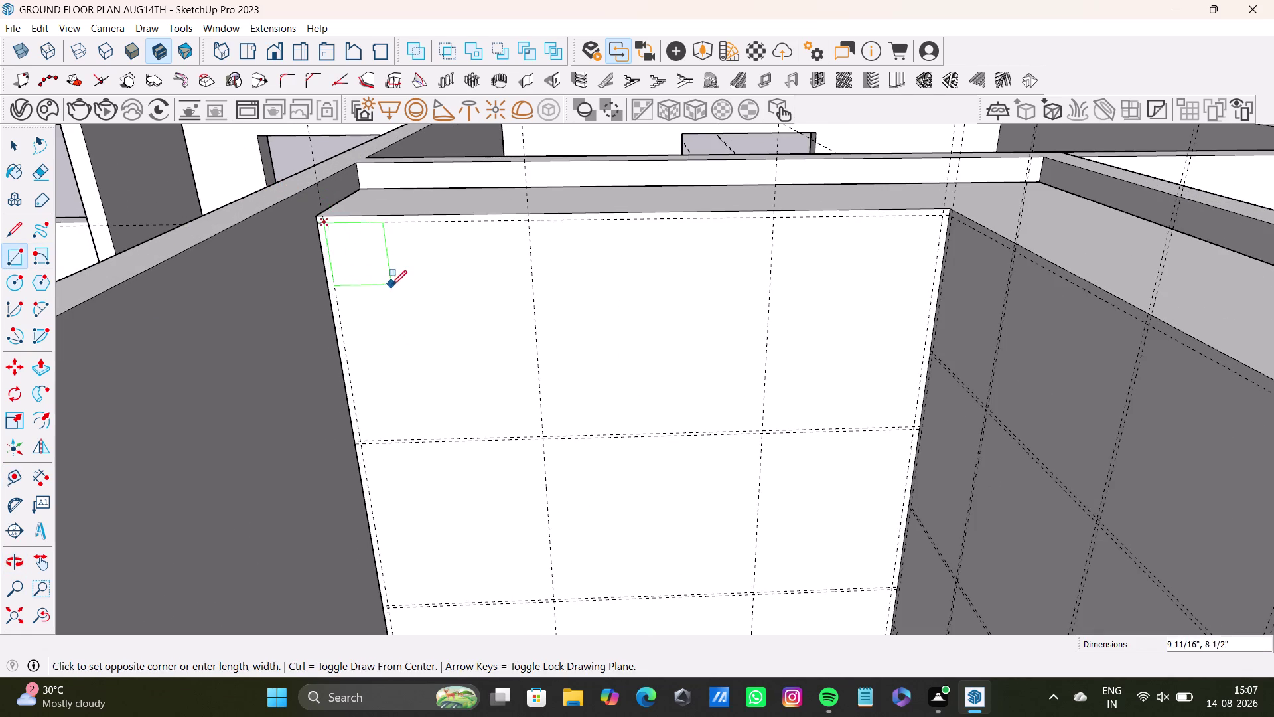
scroll(down, 3)
middle_drag(456, 351, 414, 189)
middle_drag(439, 273, 401, 575)
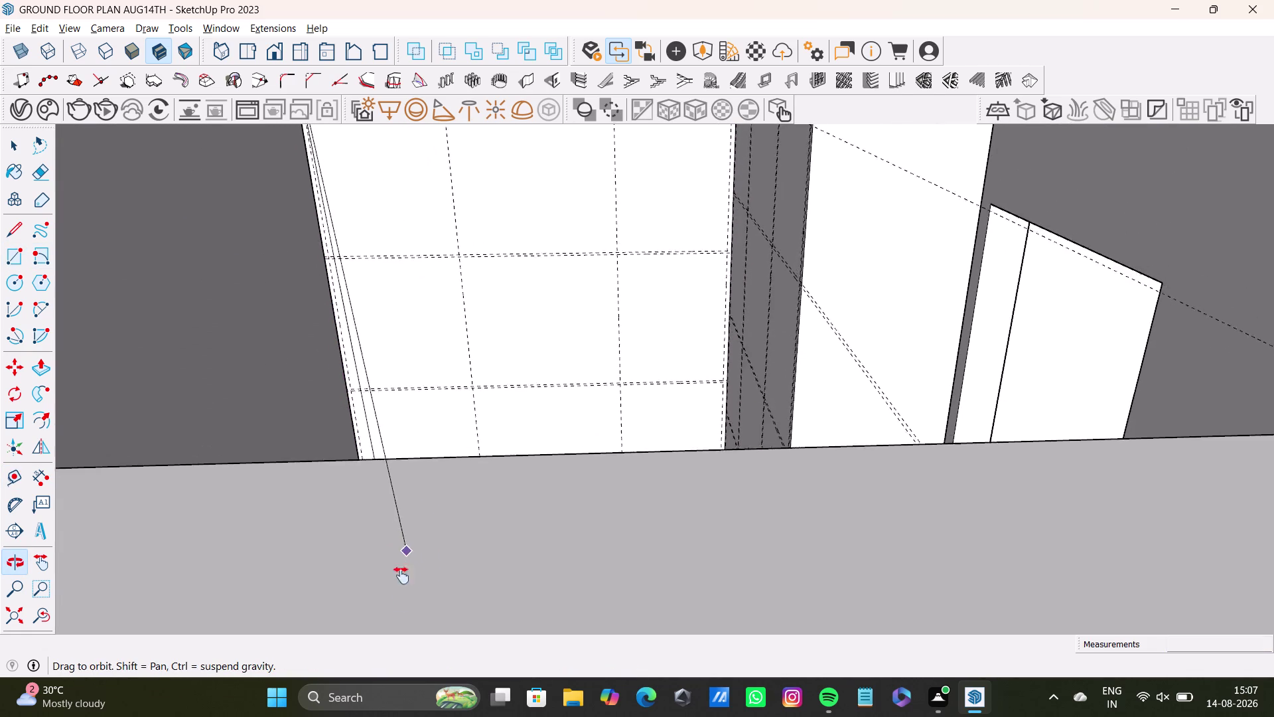
middle_drag(401, 576, 397, 603)
scroll(down, 3)
middle_drag(461, 452, 426, 567)
scroll(up, 3)
middle_drag(448, 539, 462, 417)
scroll(up, 3)
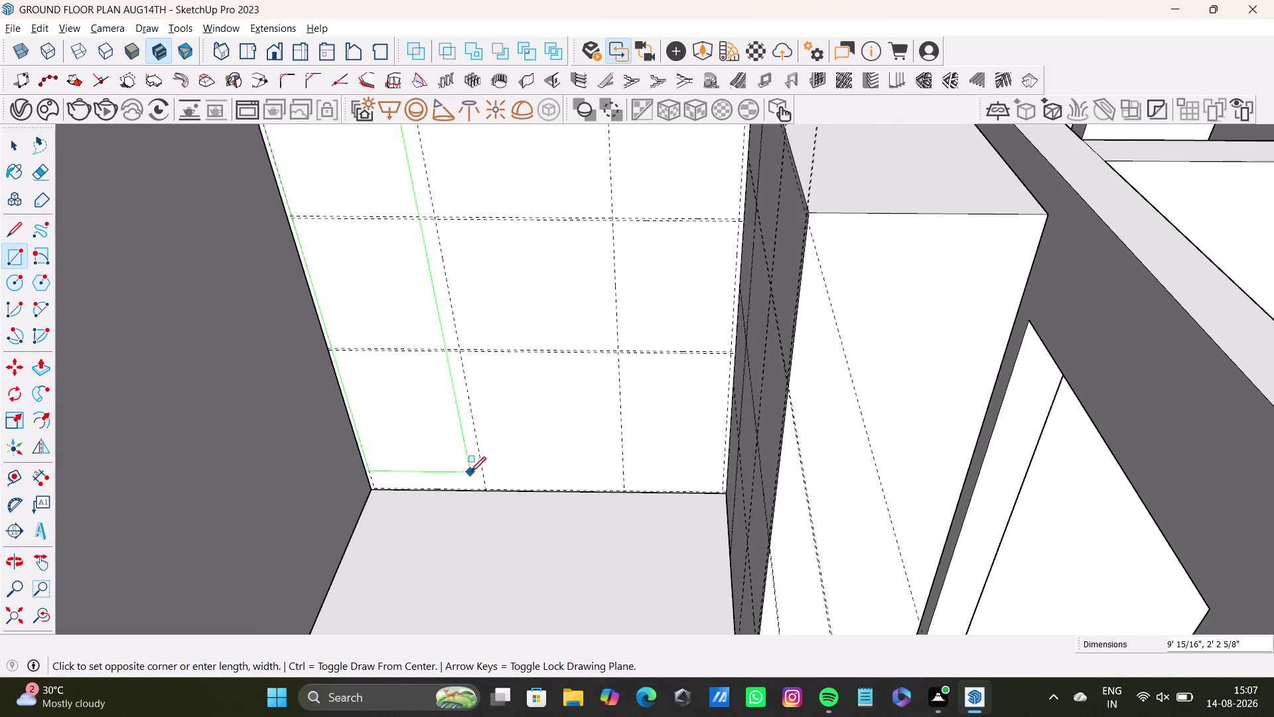
scroll(up, 3)
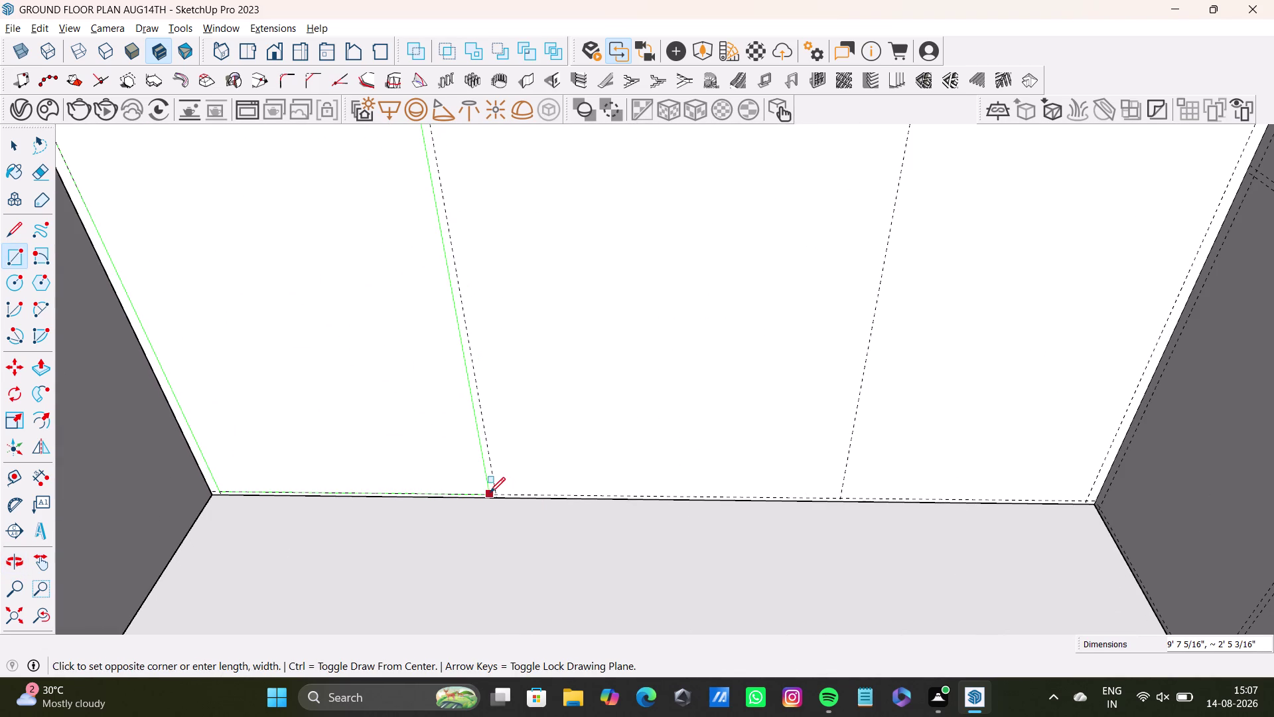
scroll(down, 3)
key(space)
scroll(down, 3)
middle_drag(475, 382, 492, 568)
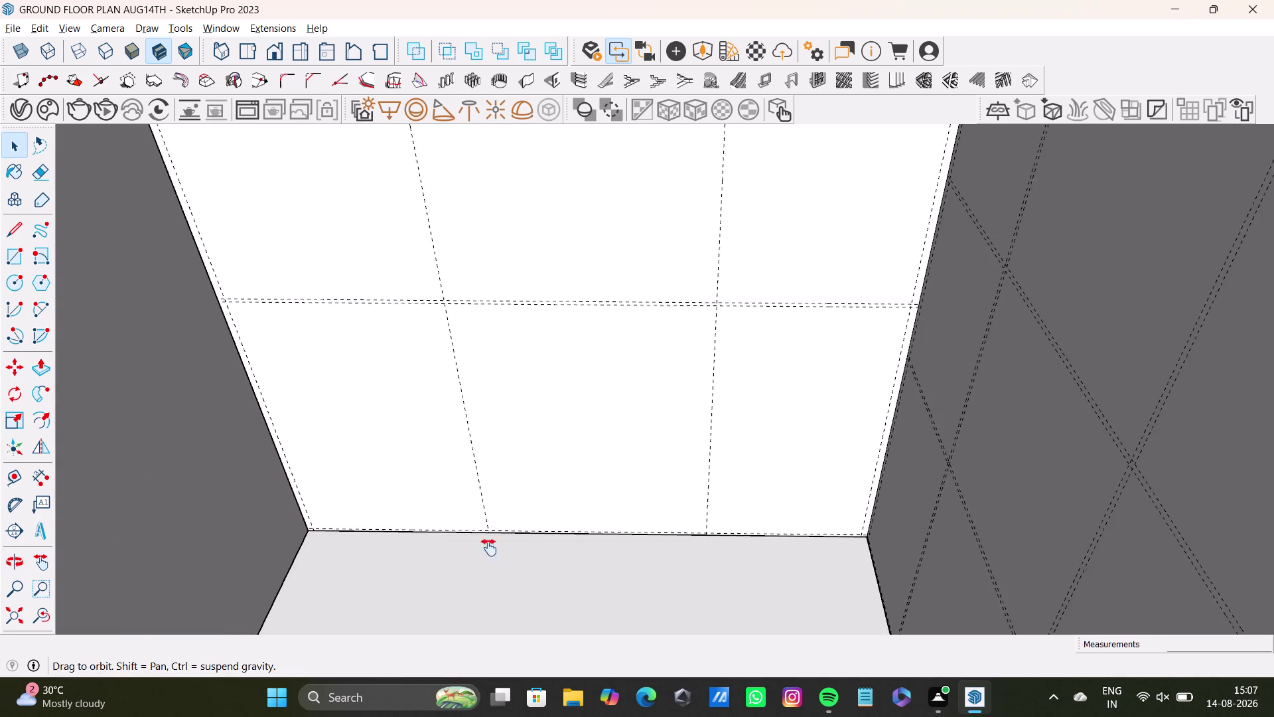
middle_drag(492, 567, 499, 627)
scroll(down, 3)
Place a guide offset 0.5" from the left vertical tile joint with the Tape Measure.
middle_drag(480, 374, 511, 550)
middle_drag(525, 512, 525, 456)
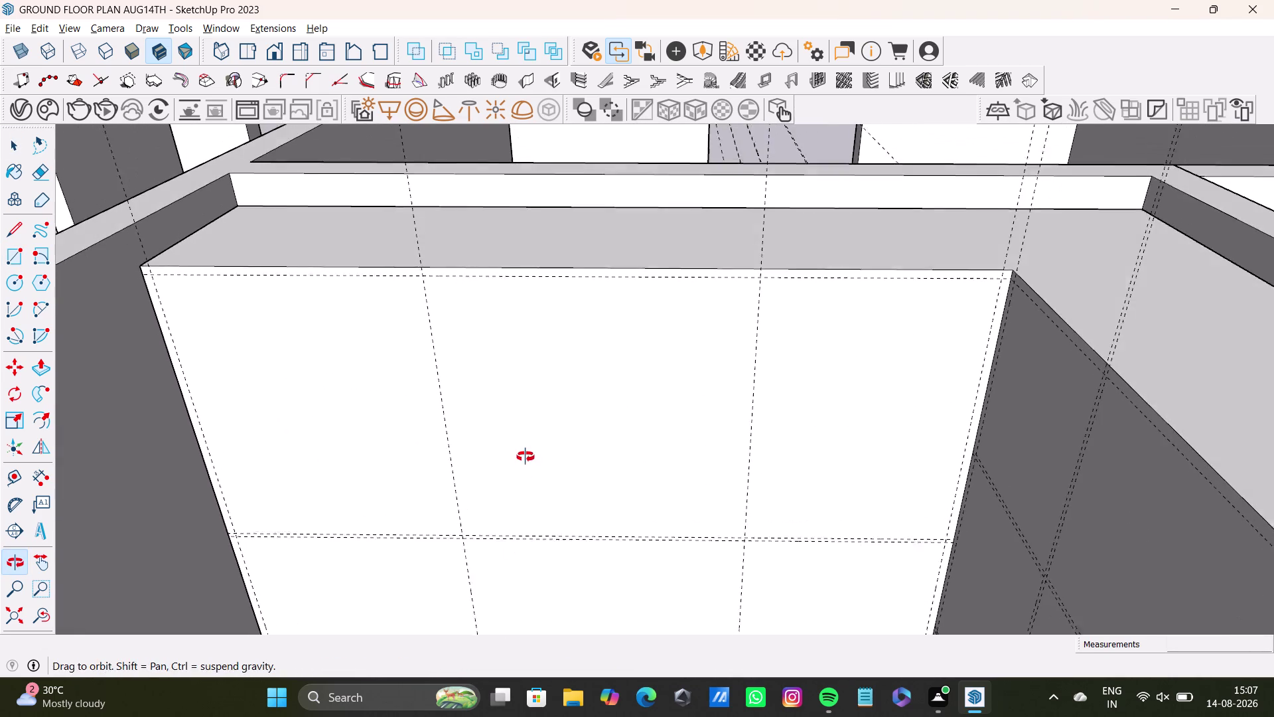
middle_drag(525, 456, 526, 442)
click(18, 483)
scroll(up, 3)
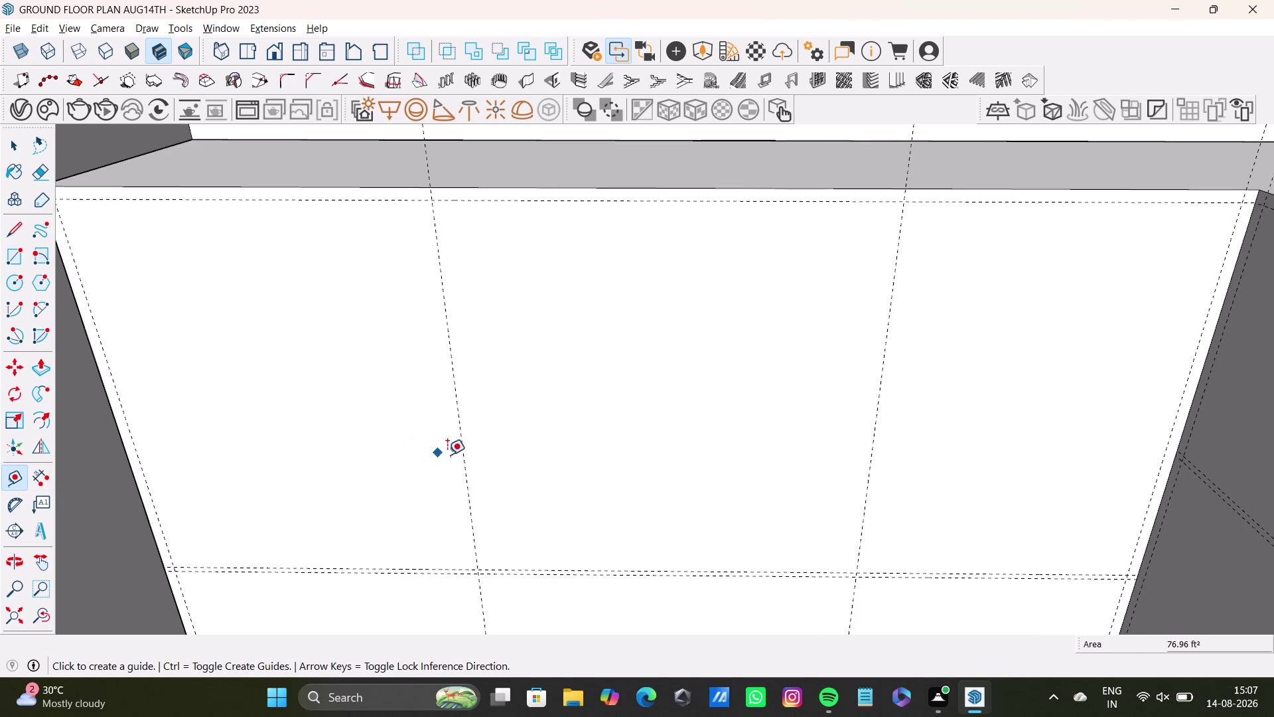
click(462, 458)
text(0.)
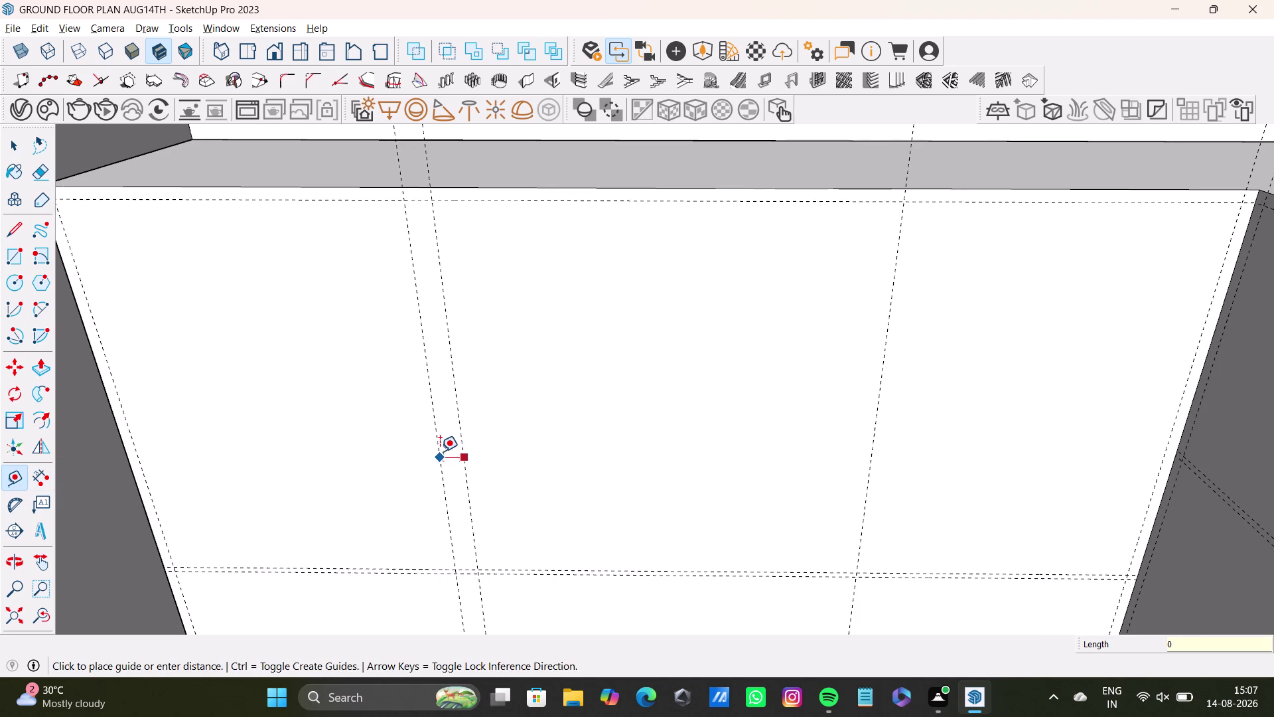
text(5/")
key(Return)
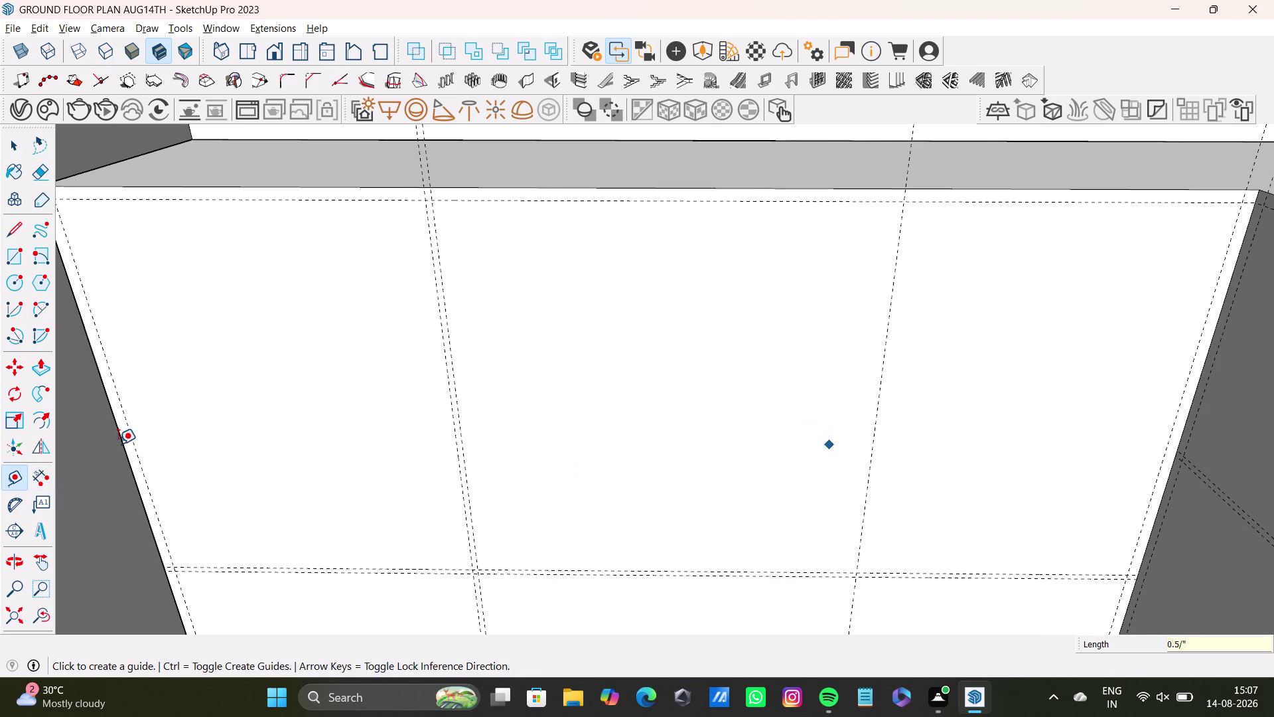
Place a guide offset 0.5" from the right vertical tile joint, redoing it once.
click(884, 375)
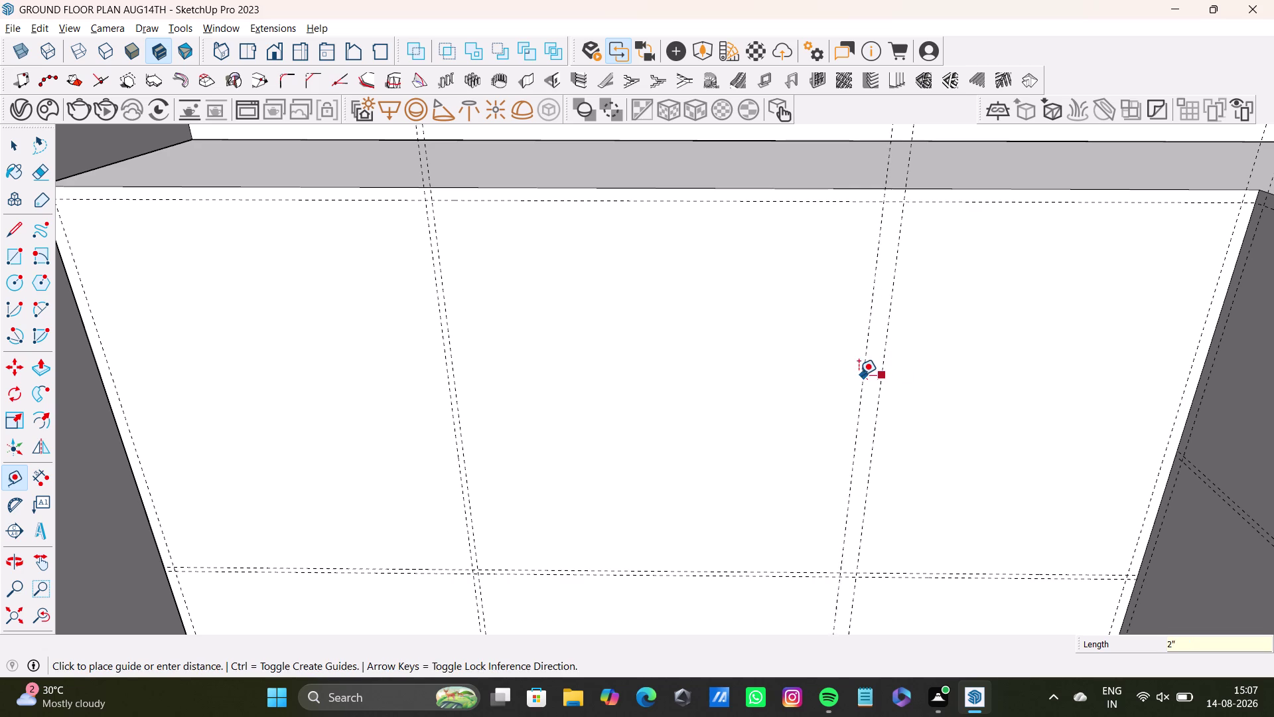
text(0.)
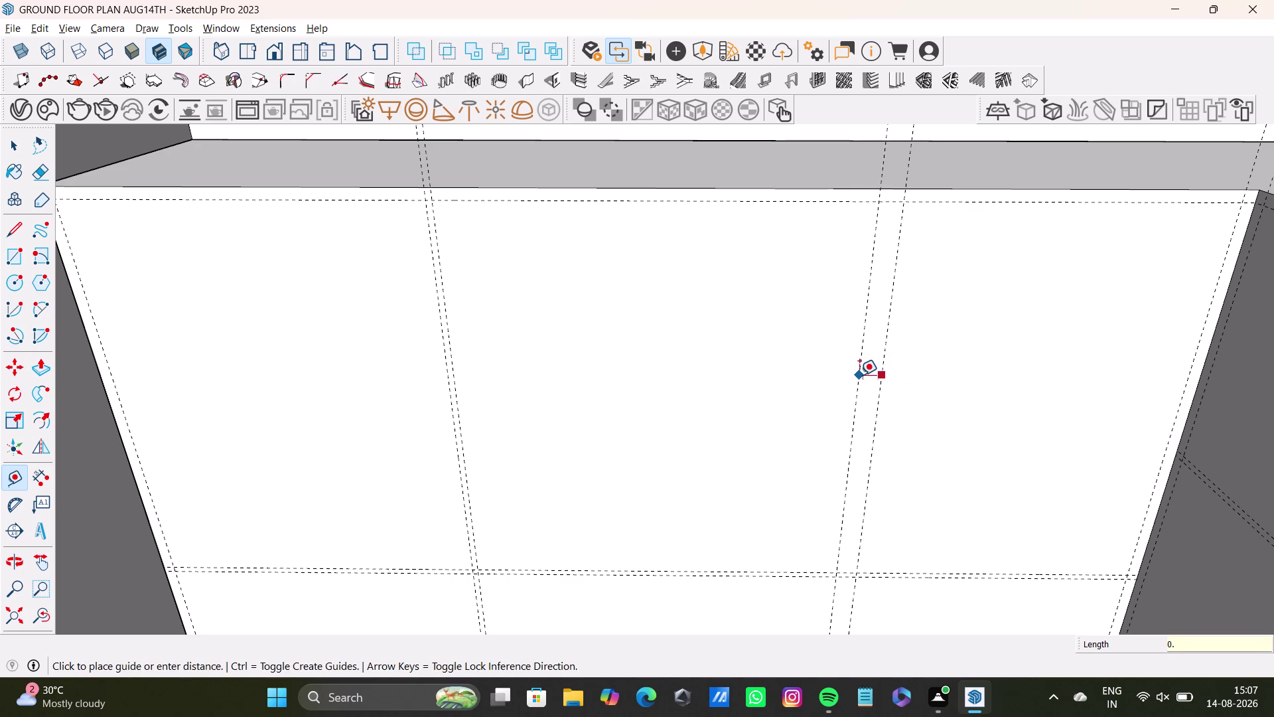
text(5)
text("')
key(Return)
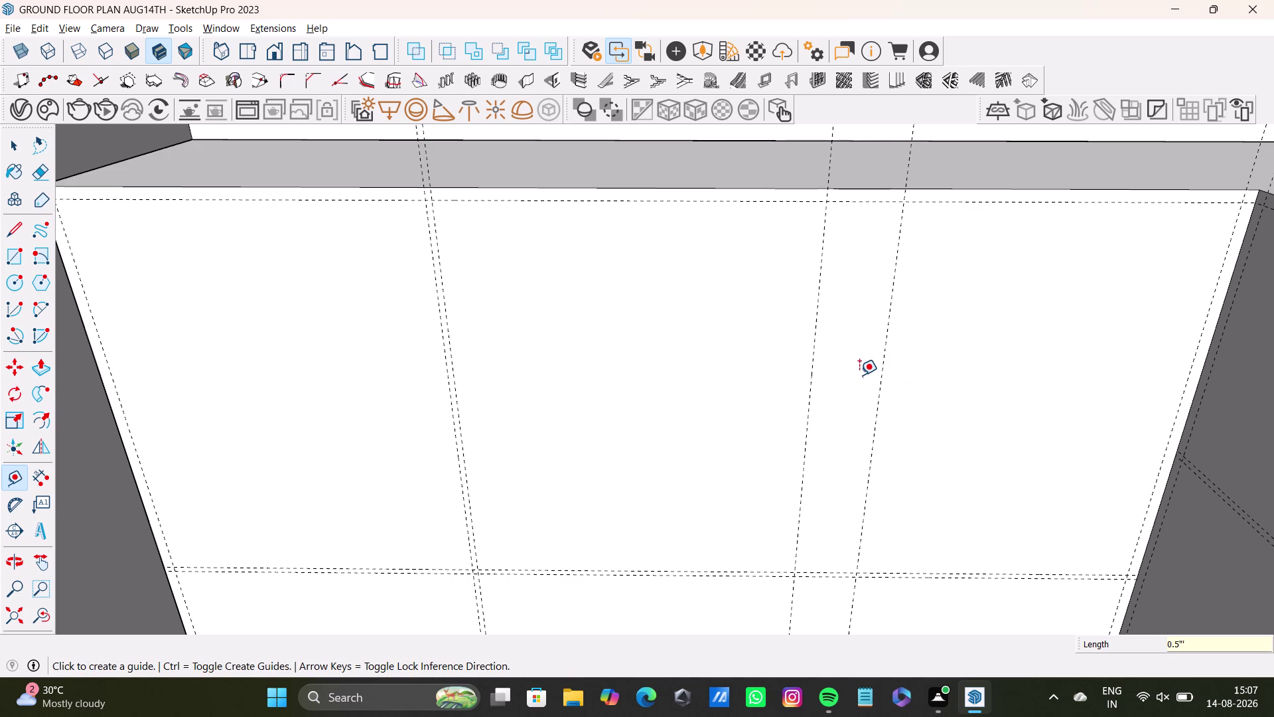
key(ctrl+z)
click(880, 383)
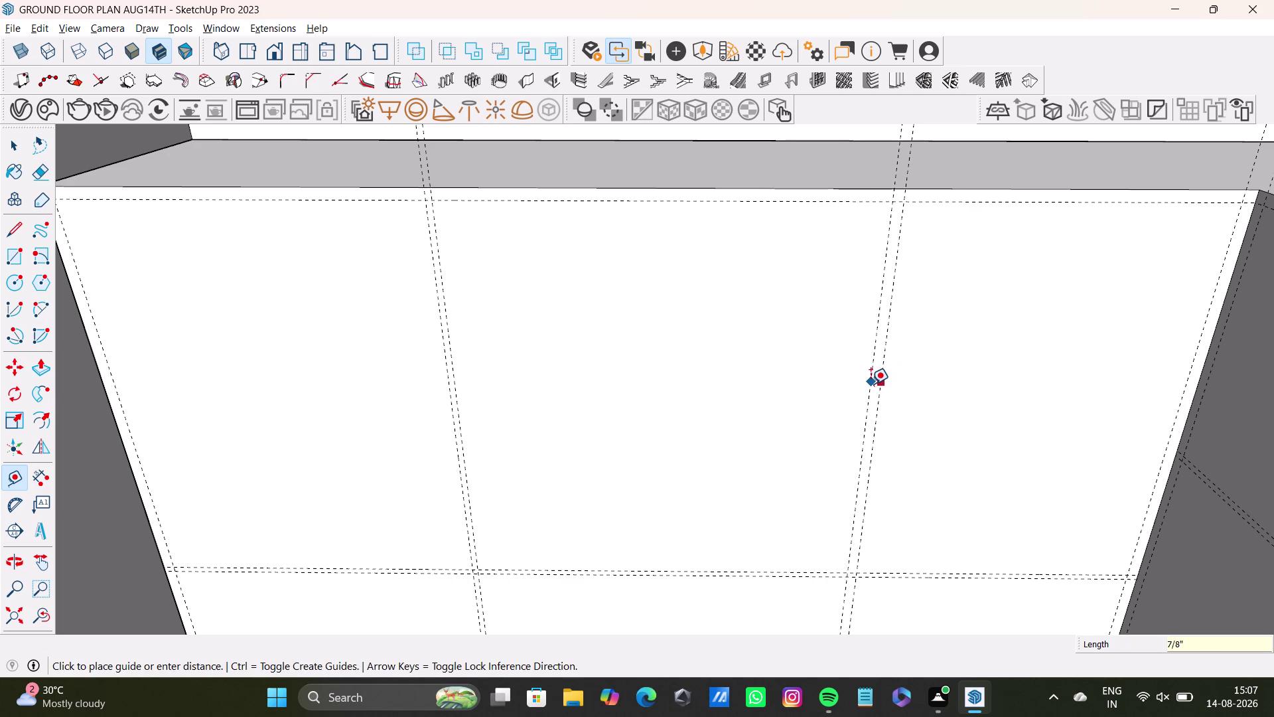
text(0)
text(.5)
key(shift+quotedbl)
key(Return)
key(space)
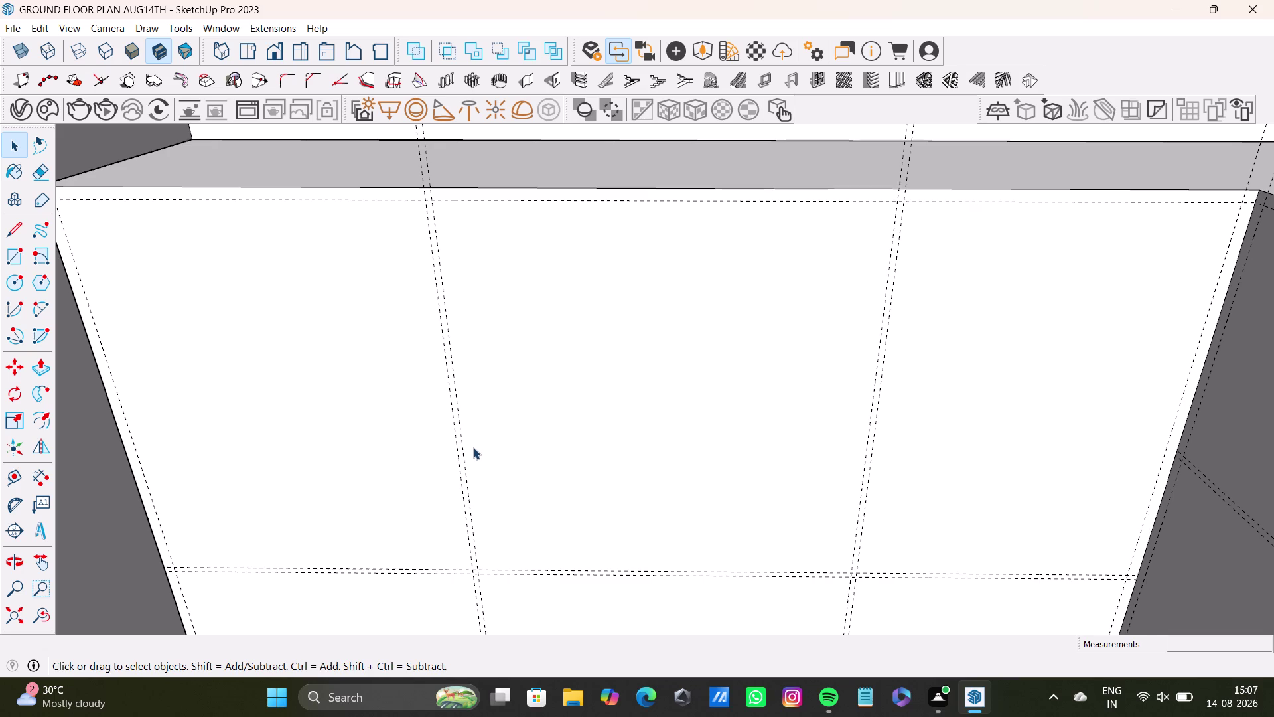
scroll(down, 3)
Start the full-height panel rectangle at the wall's top-left corner.
middle_drag(438, 462, 463, 416)
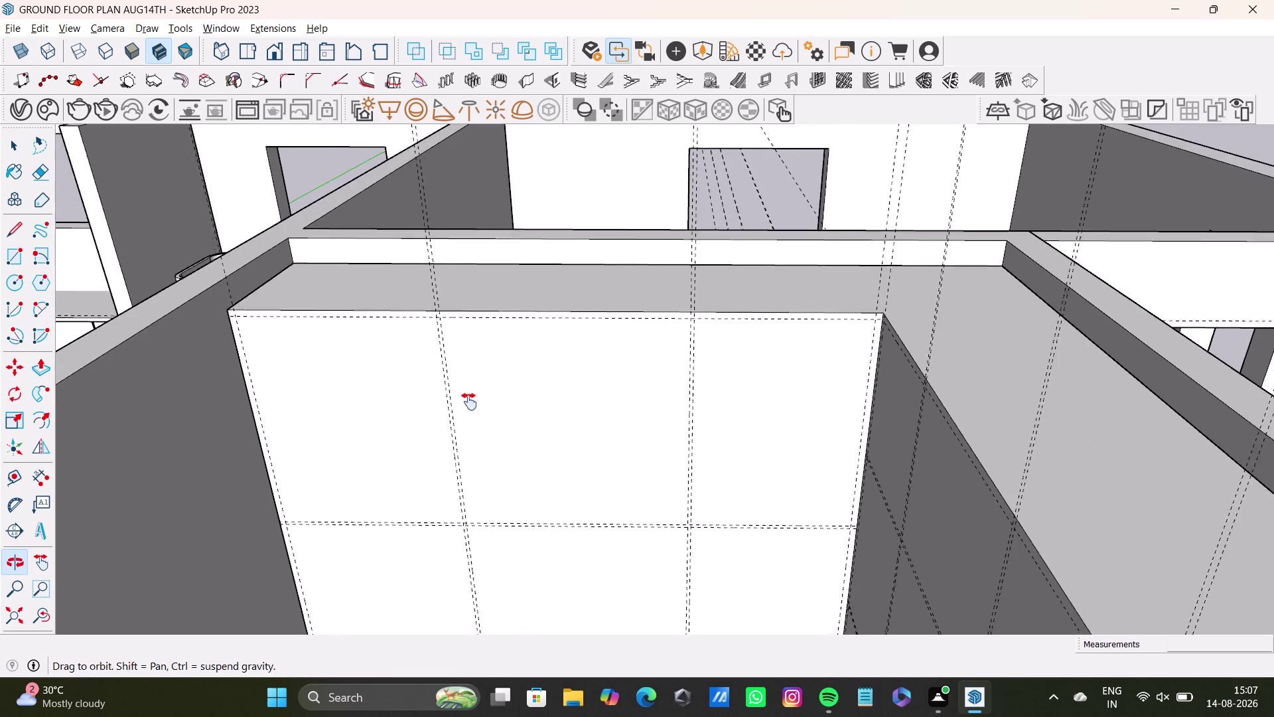
middle_drag(462, 416, 505, 308)
click(12, 268)
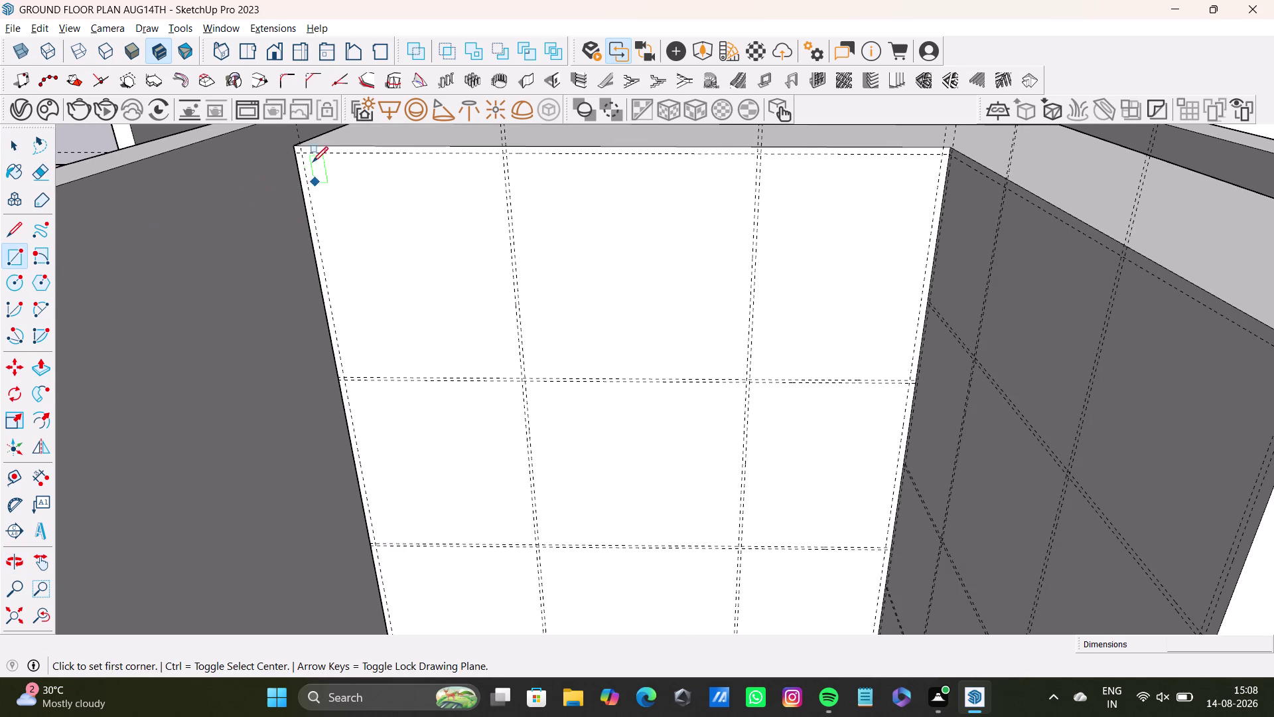
click(304, 158)
key(space)
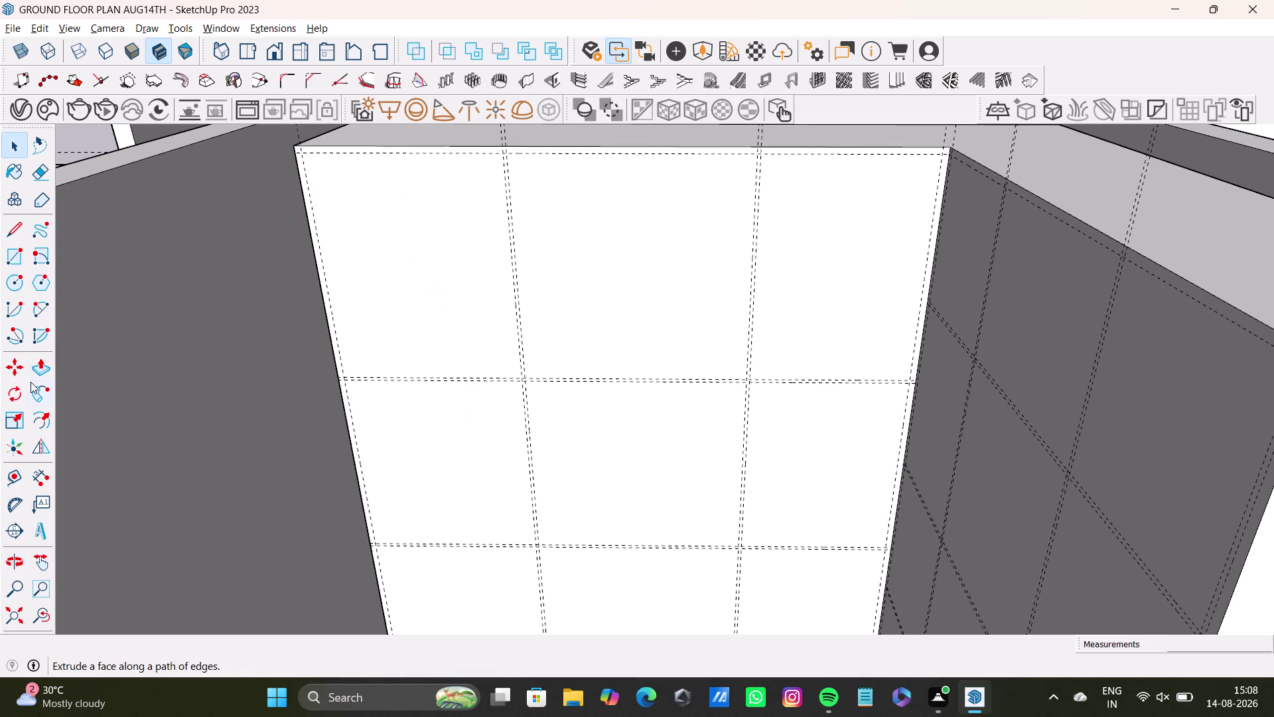
click(11, 414)
click(9, 245)
scroll(up, 3)
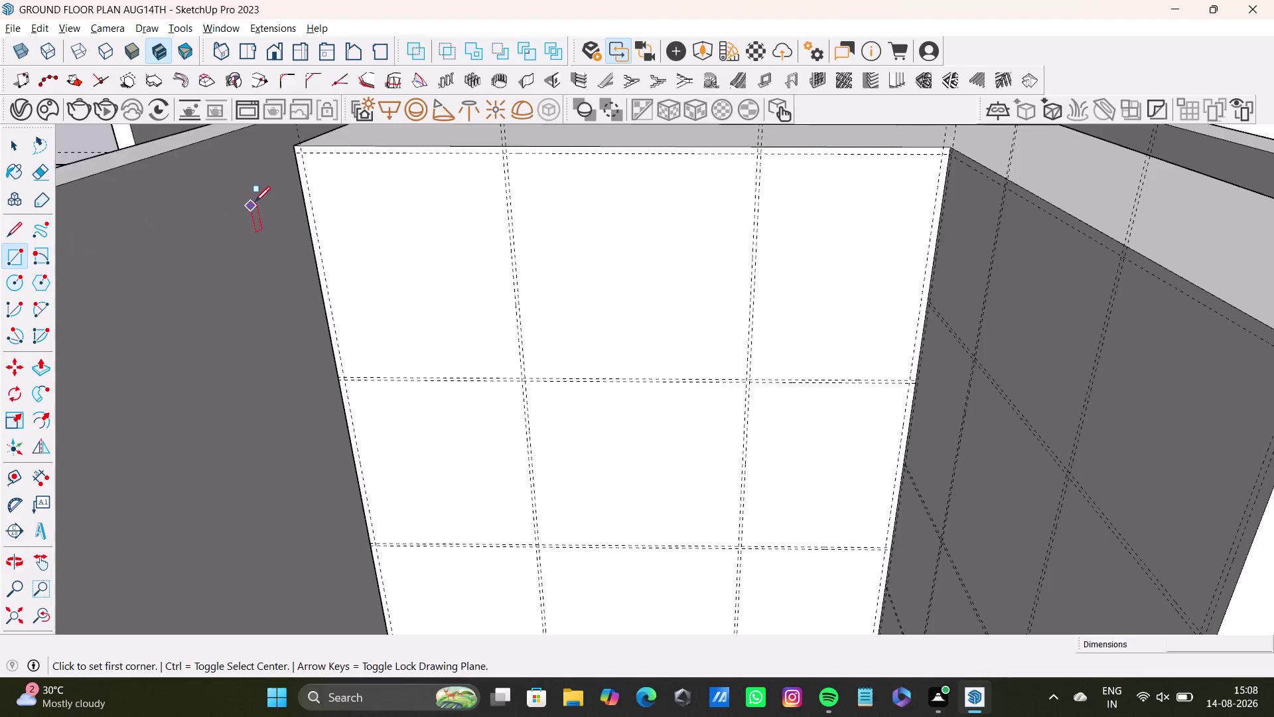
scroll(up, 3)
middle_drag(353, 186, 356, 354)
scroll(up, 3)
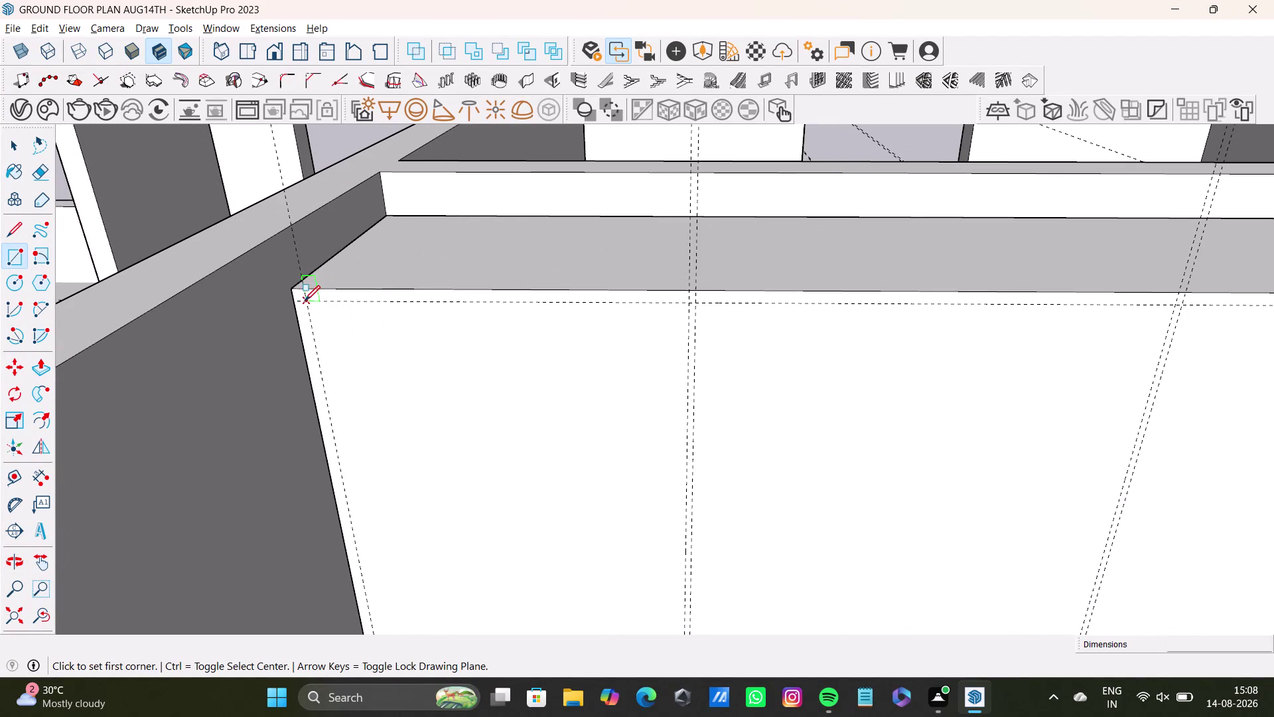
click(305, 301)
Finish the rectangle at the floor guide, covering the left tile column.
scroll(down, 3)
key(Left)
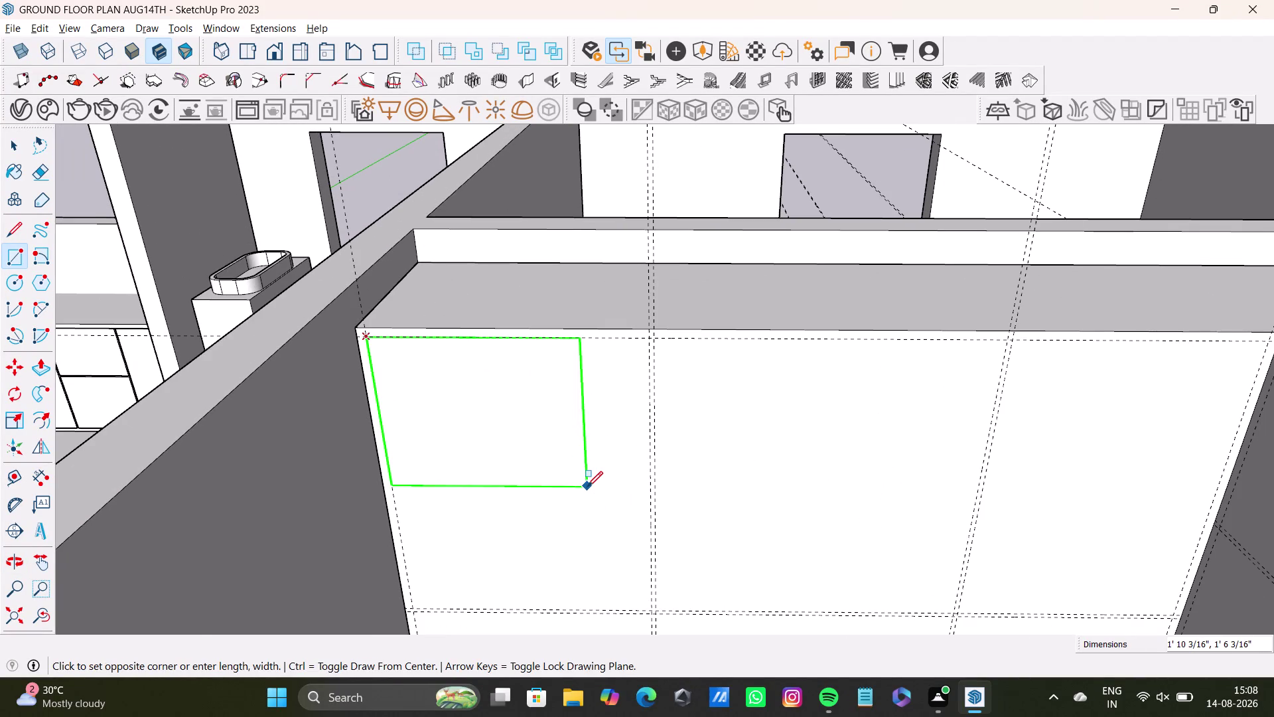
scroll(down, 3)
middle_drag(593, 555, 562, 307)
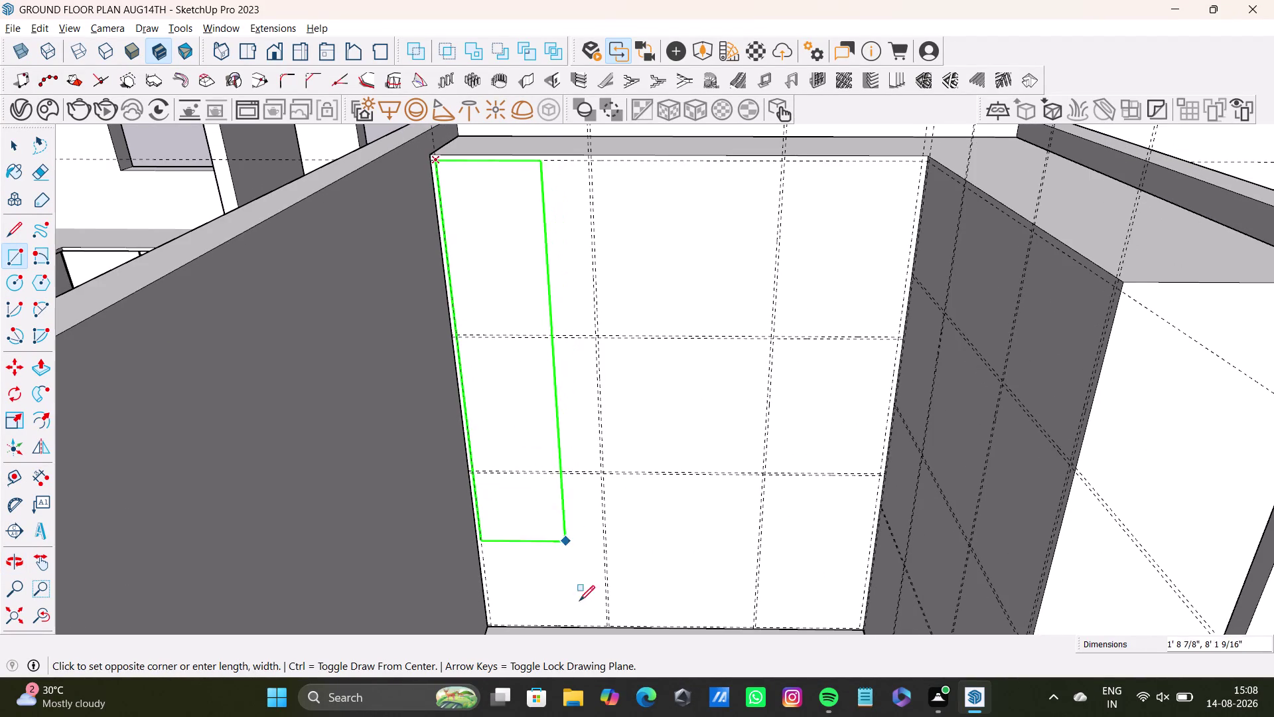
scroll(up, 3)
scroll(down, 3)
middle_drag(601, 614, 601, 464)
scroll(up, 3)
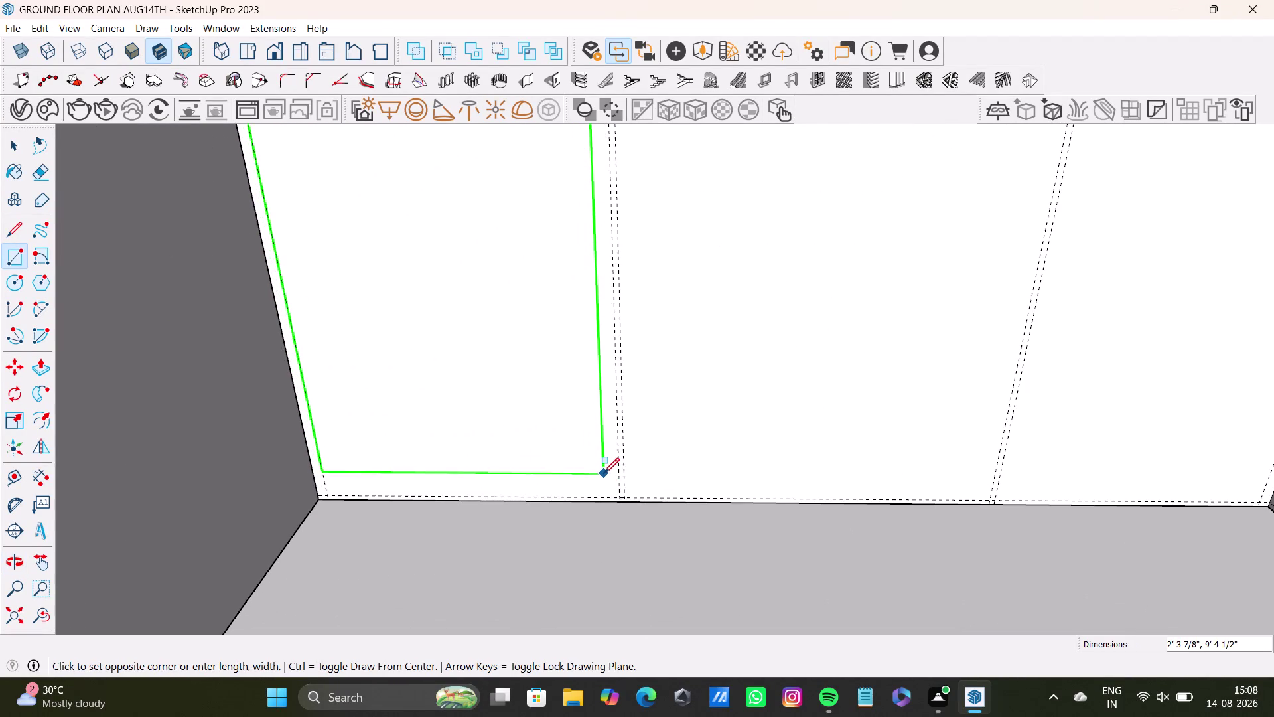
scroll(up, 3)
click(621, 496)
key(space)
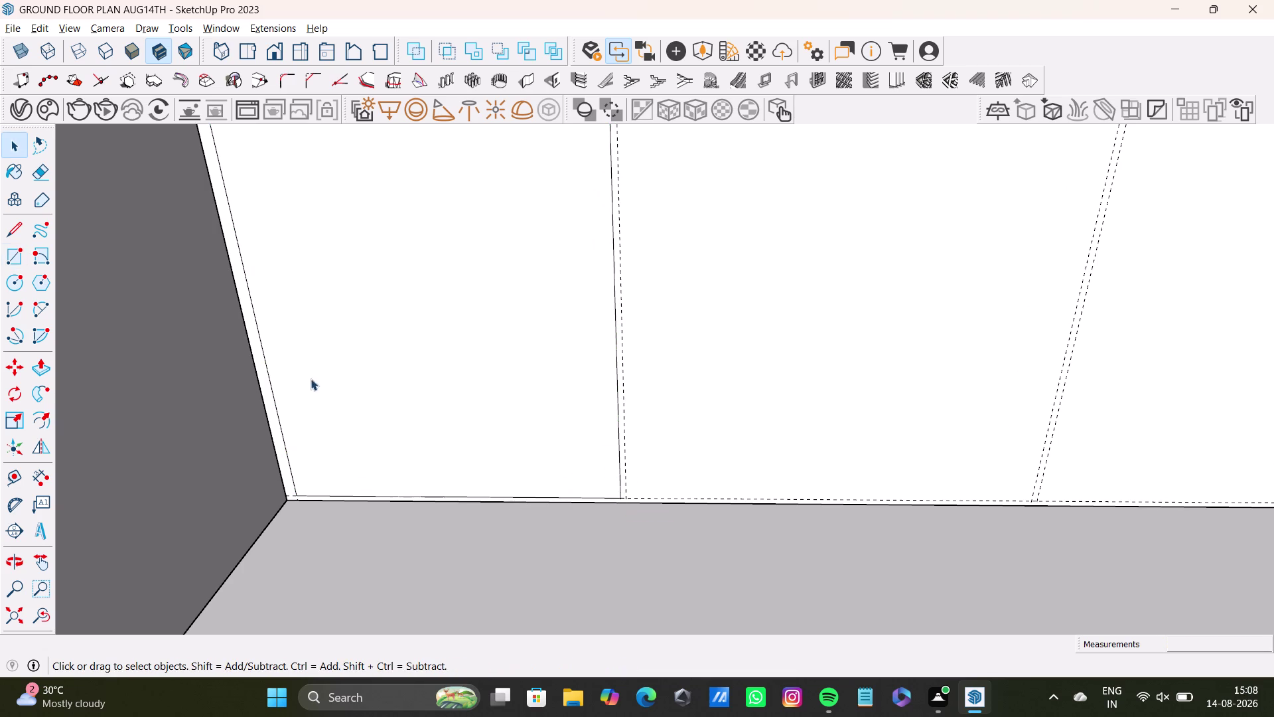
scroll(down, 3)
Push/Pull the new panel face outward from the wall.
middle_drag(389, 366, 381, 544)
click(390, 497)
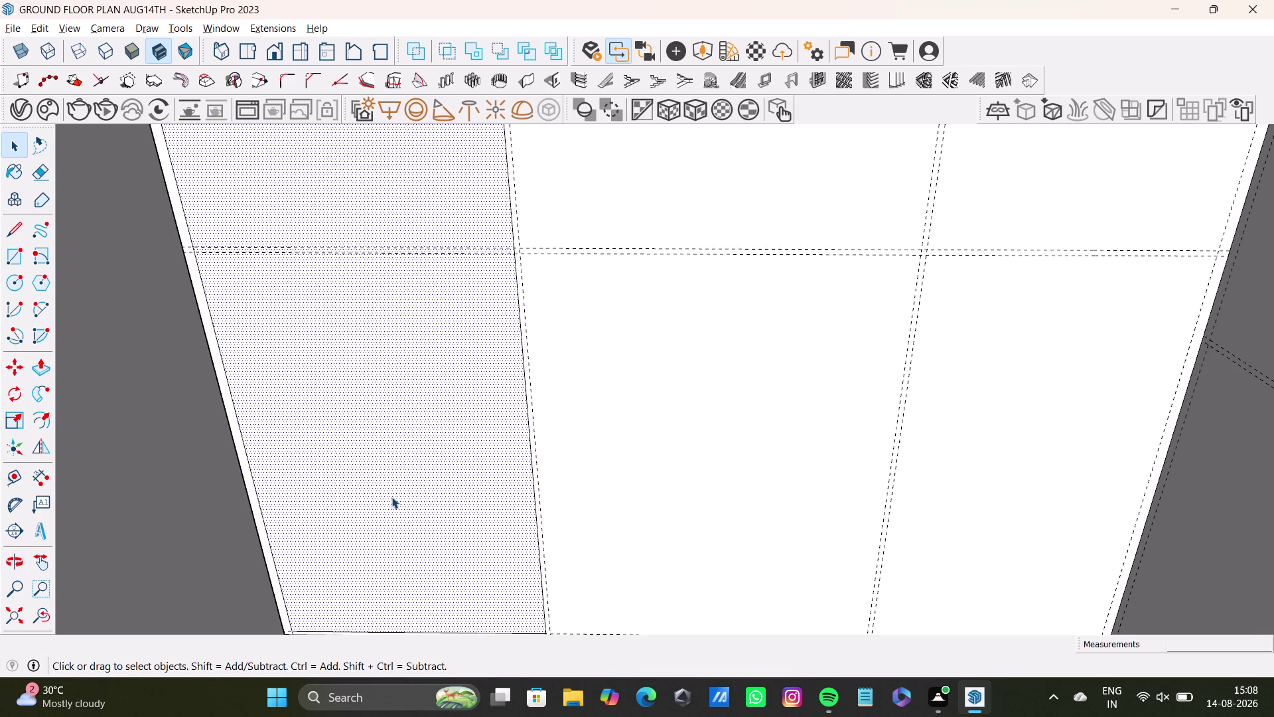
key(p)
click(392, 496)
click(375, 506)
key(space)
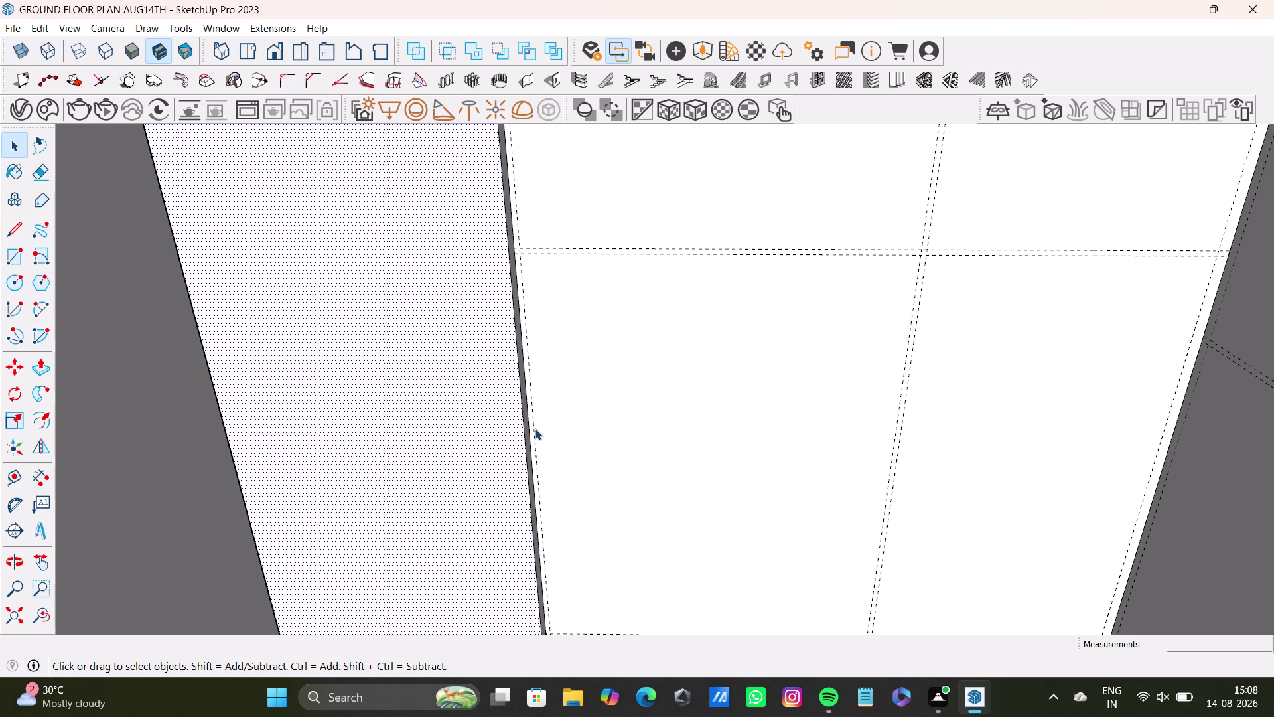
key(space)
scroll(down, 3)
Draw a 2 Point Arc from the panel's top corner to its bottom corner, bulging inward.
middle_drag(566, 307, 564, 467)
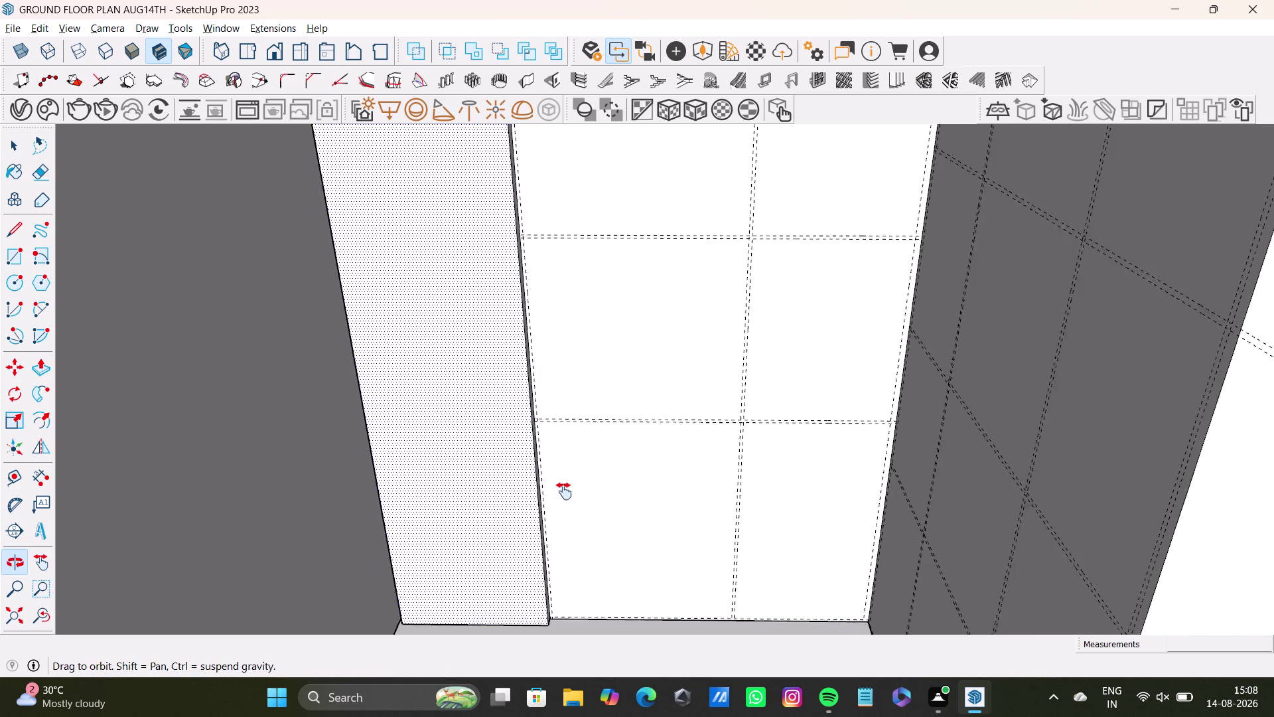
middle_drag(564, 467, 564, 498)
scroll(down, 3)
middle_drag(530, 295, 522, 407)
middle_drag(574, 372, 567, 463)
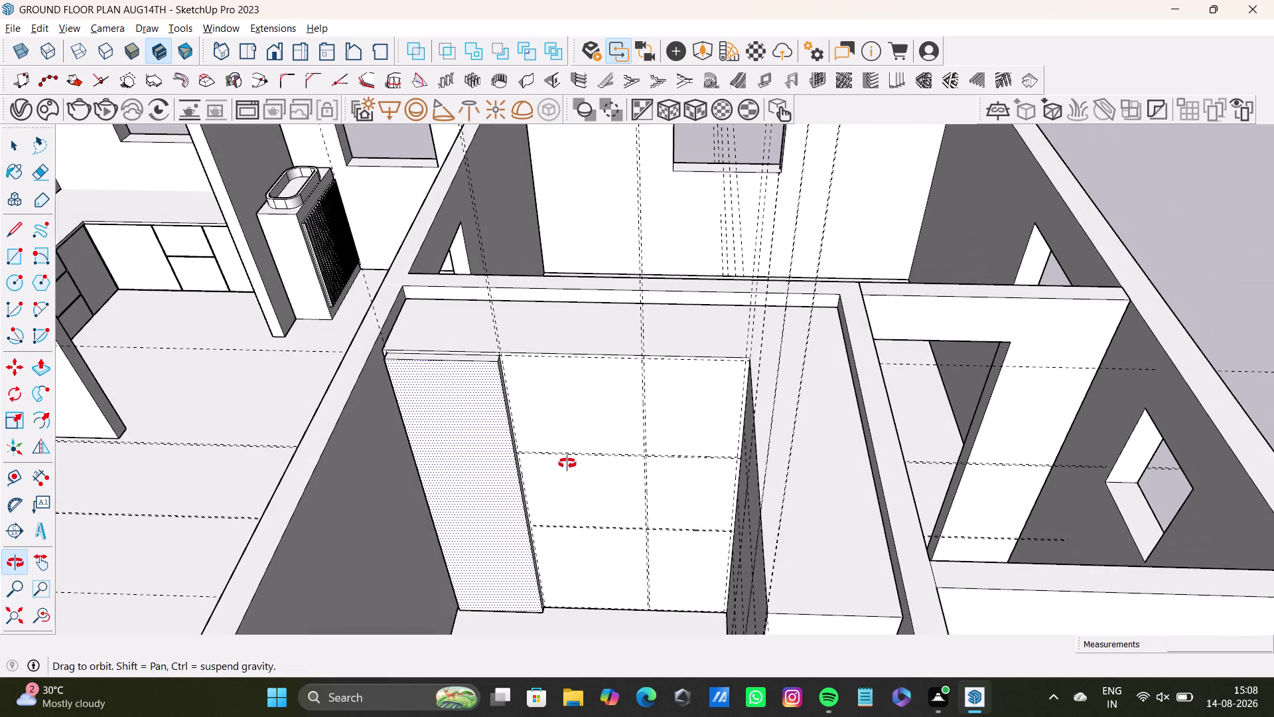
middle_drag(567, 463, 568, 482)
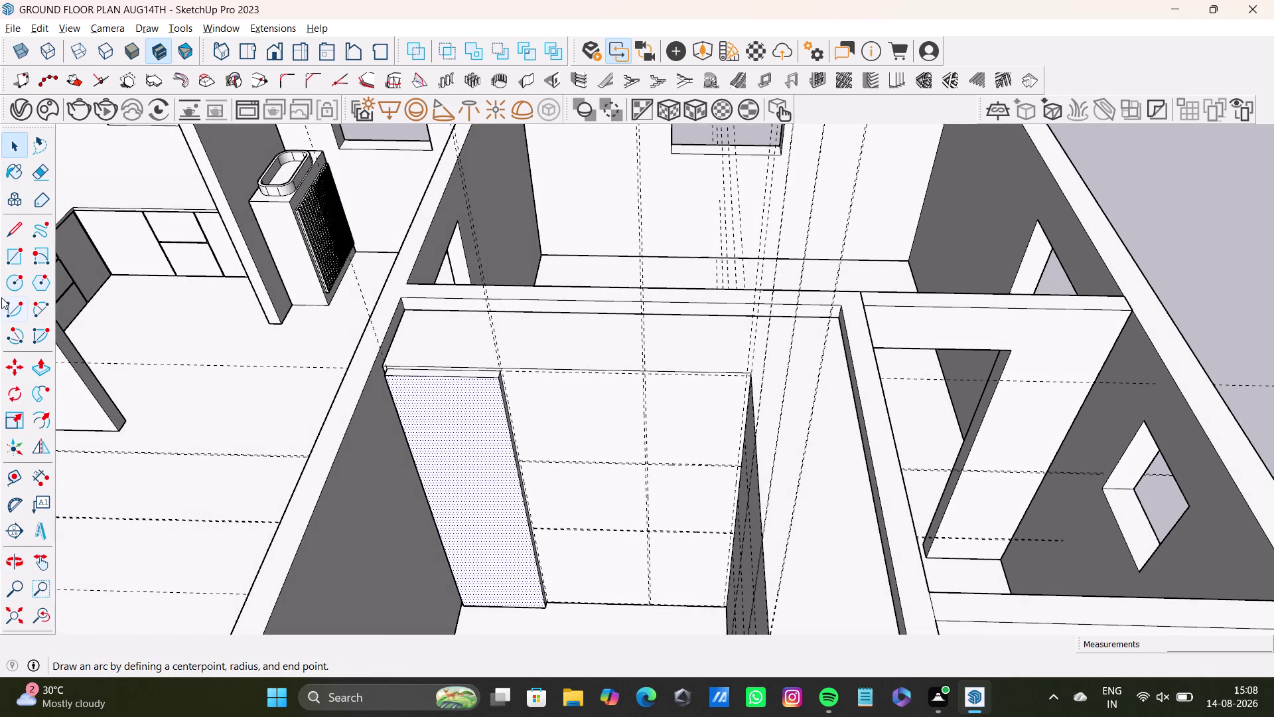
scroll(up, 3)
scroll(up, 3)
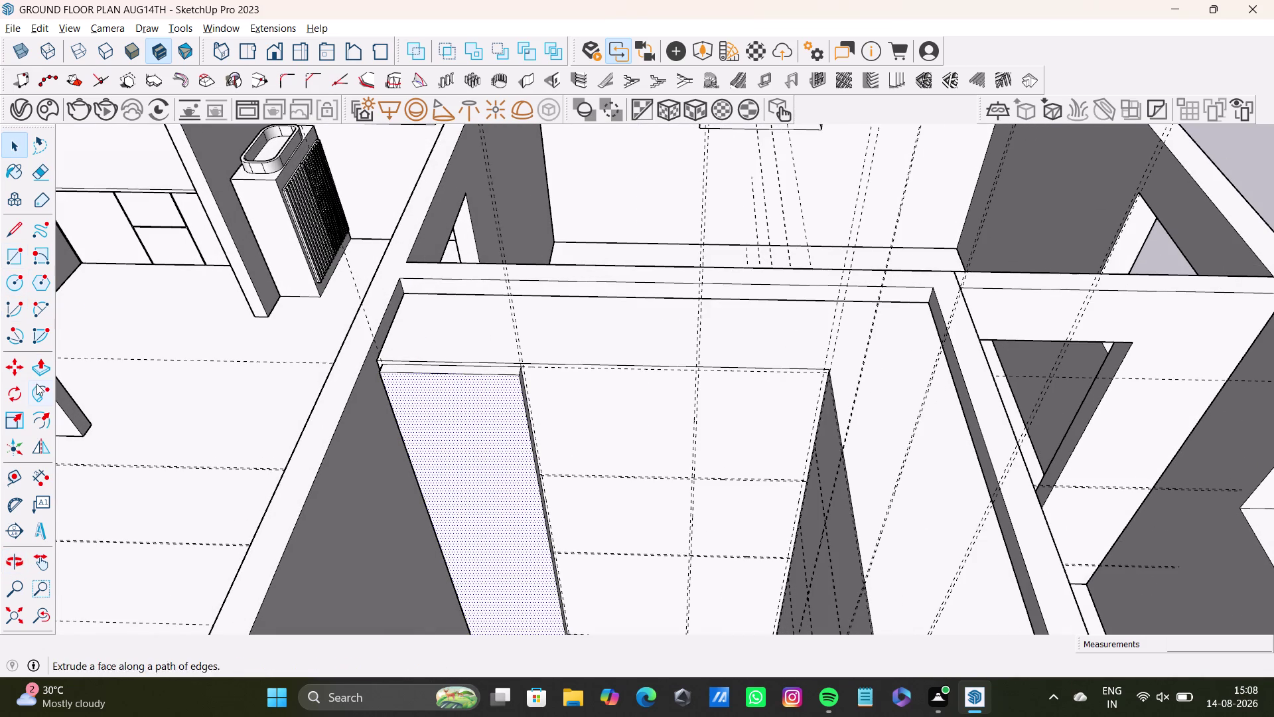
scroll(down, 3)
middle_drag(532, 484, 532, 436)
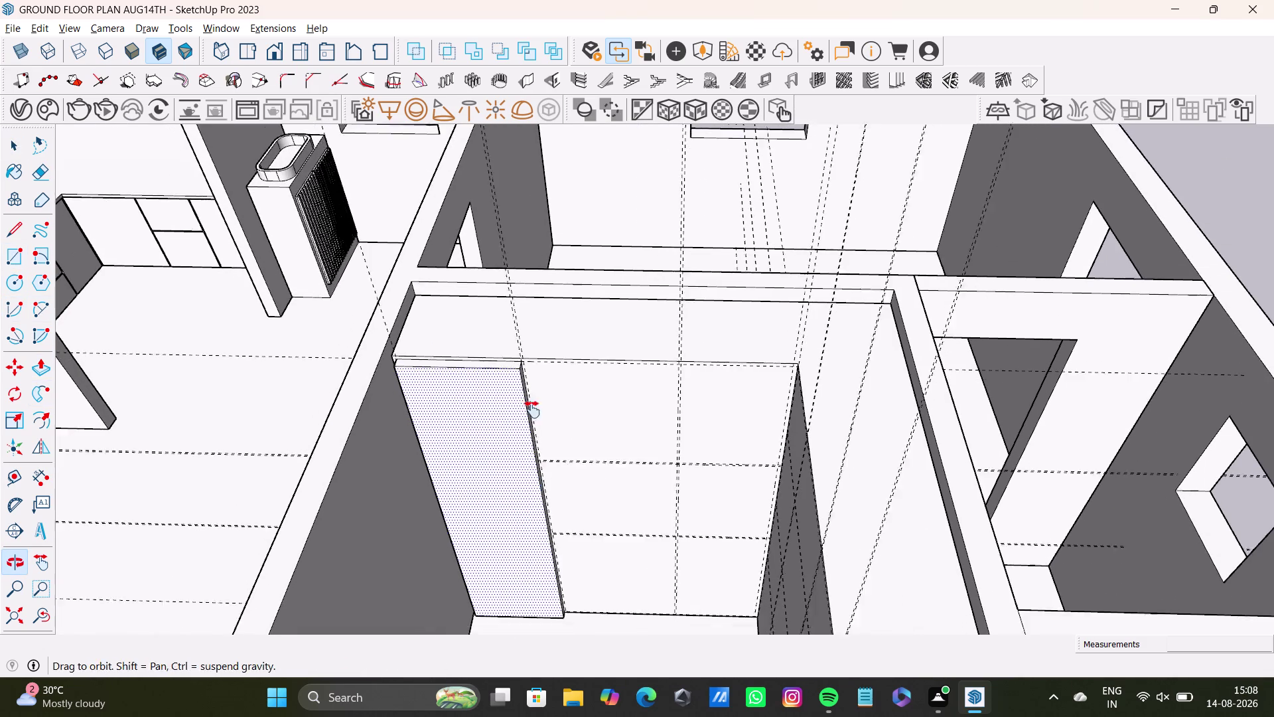
middle_drag(532, 435, 527, 368)
click(36, 308)
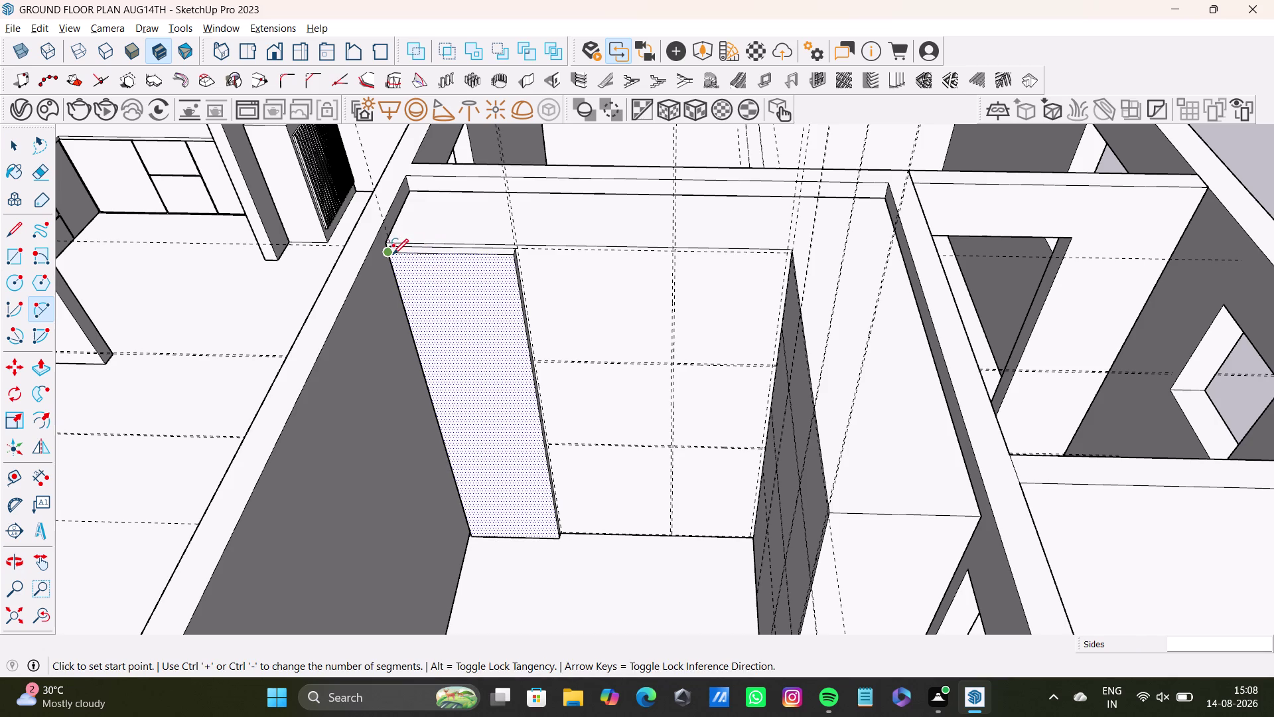
click(392, 254)
click(477, 536)
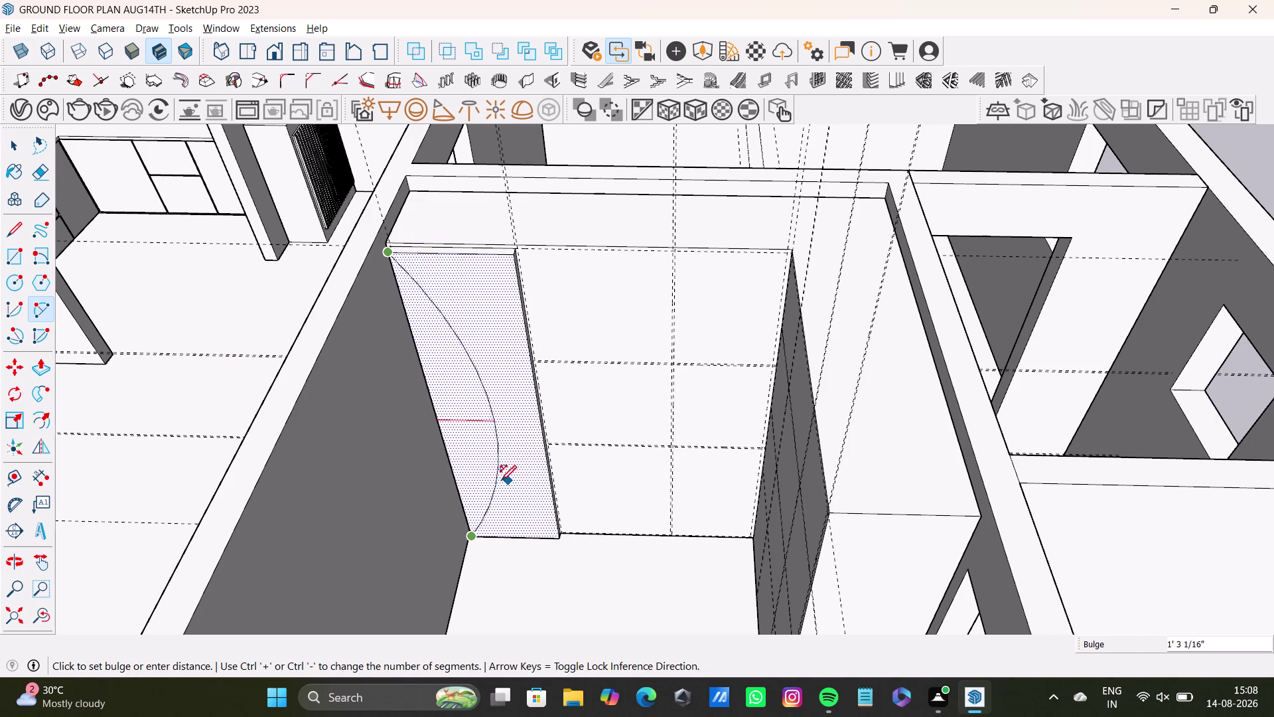
click(487, 480)
key(space)
Draw a second arc from the other top corner down to the bottom corner.
click(40, 310)
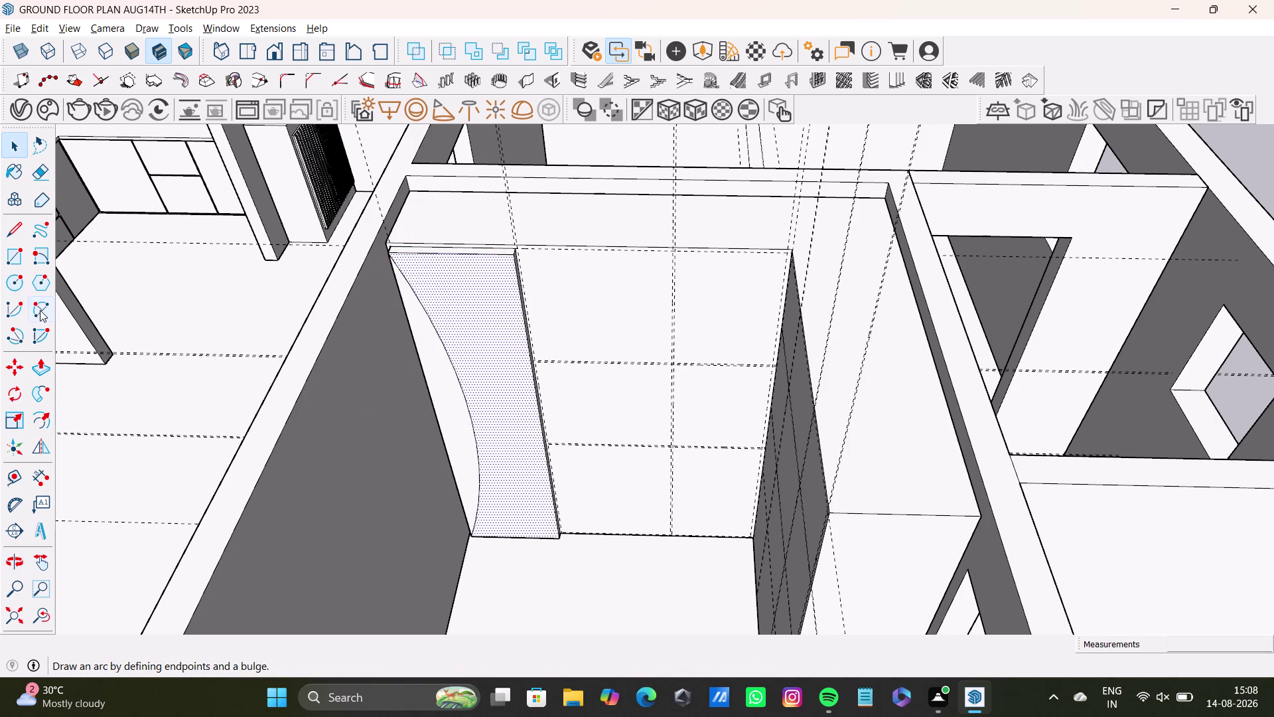
click(513, 257)
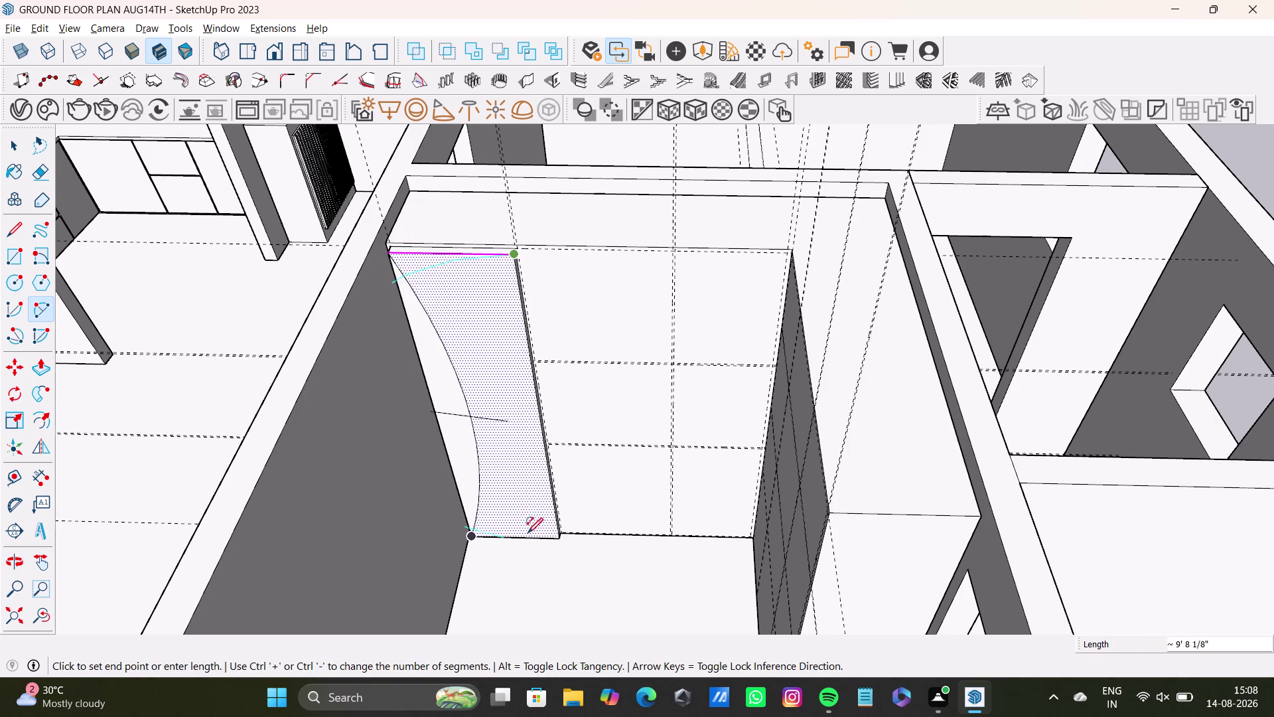
drag(553, 533, 525, 518)
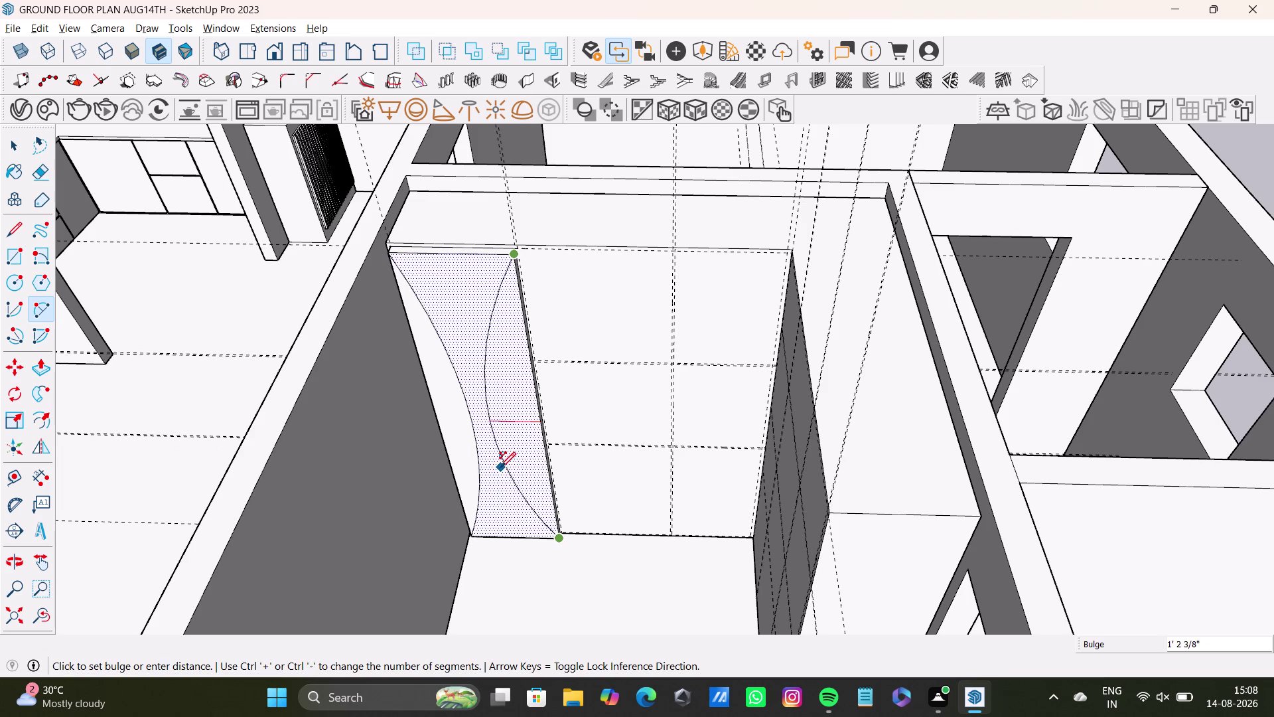
click(492, 467)
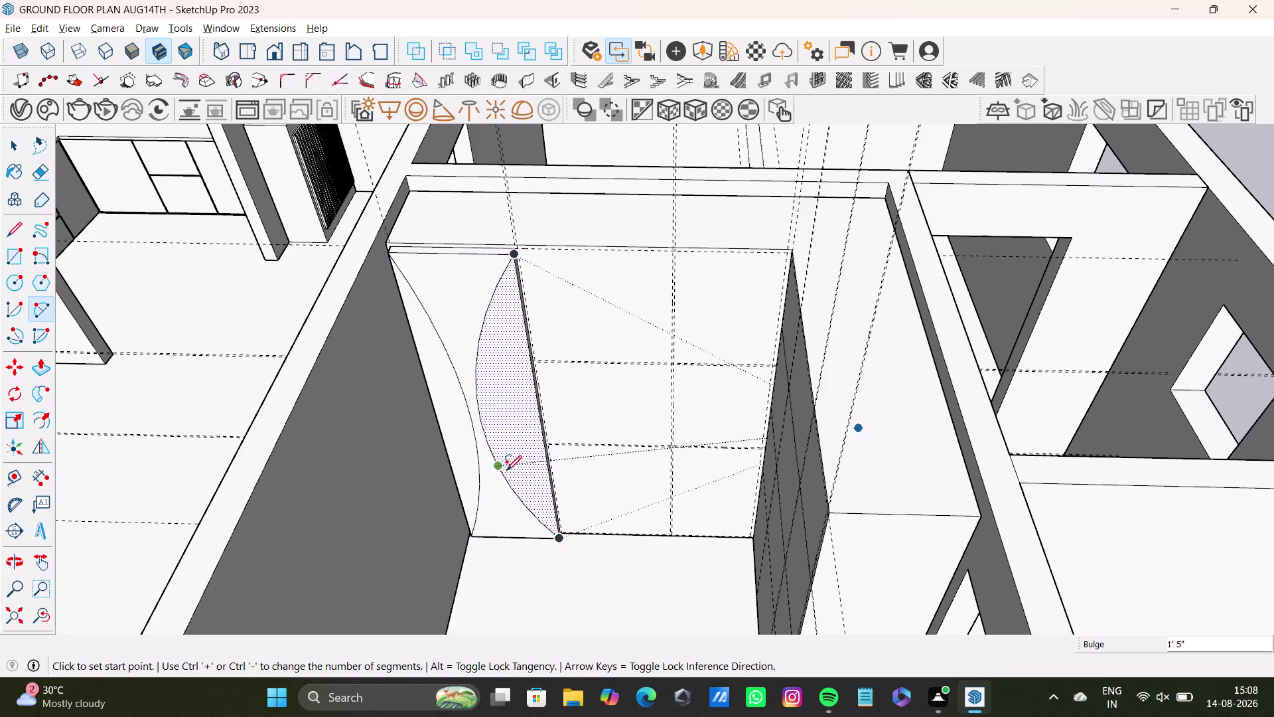
key(space)
middle_drag(513, 482, 564, 403)
key(ctrl+z)
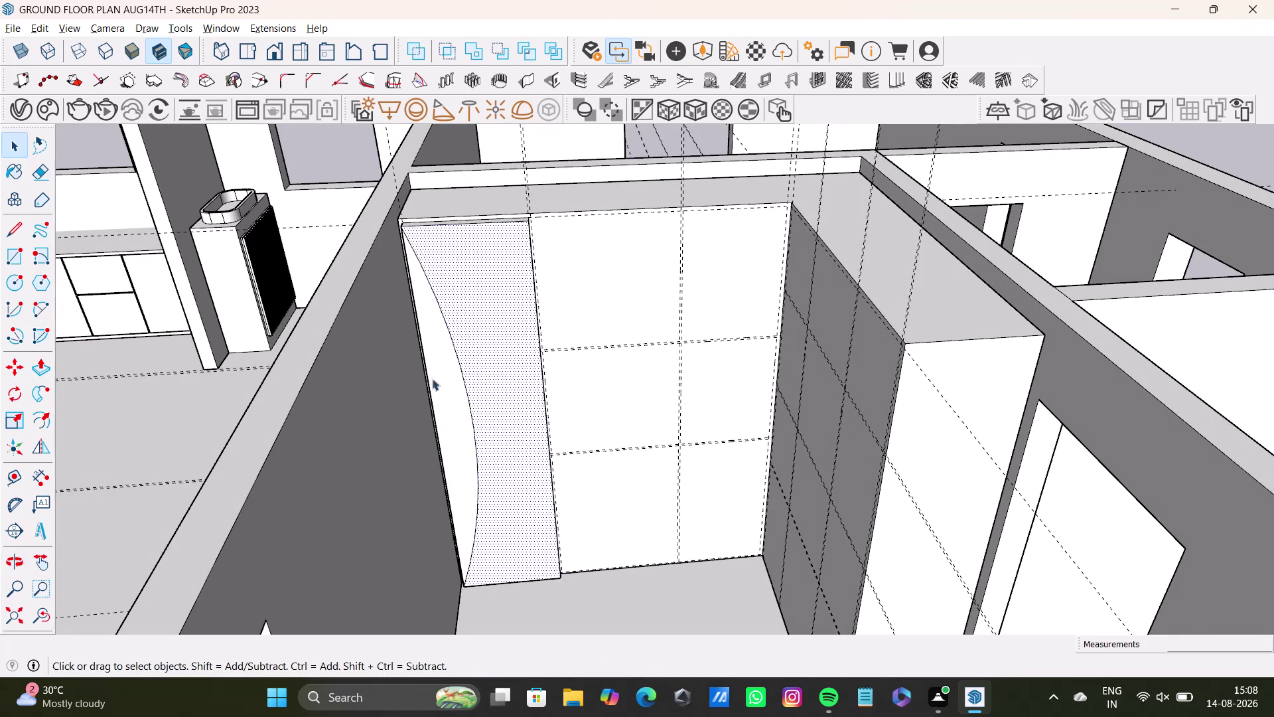
Undo the trial arcs and redraw the left arc from top-left to bottom-left, bulging inward.
key(ctrl+z)
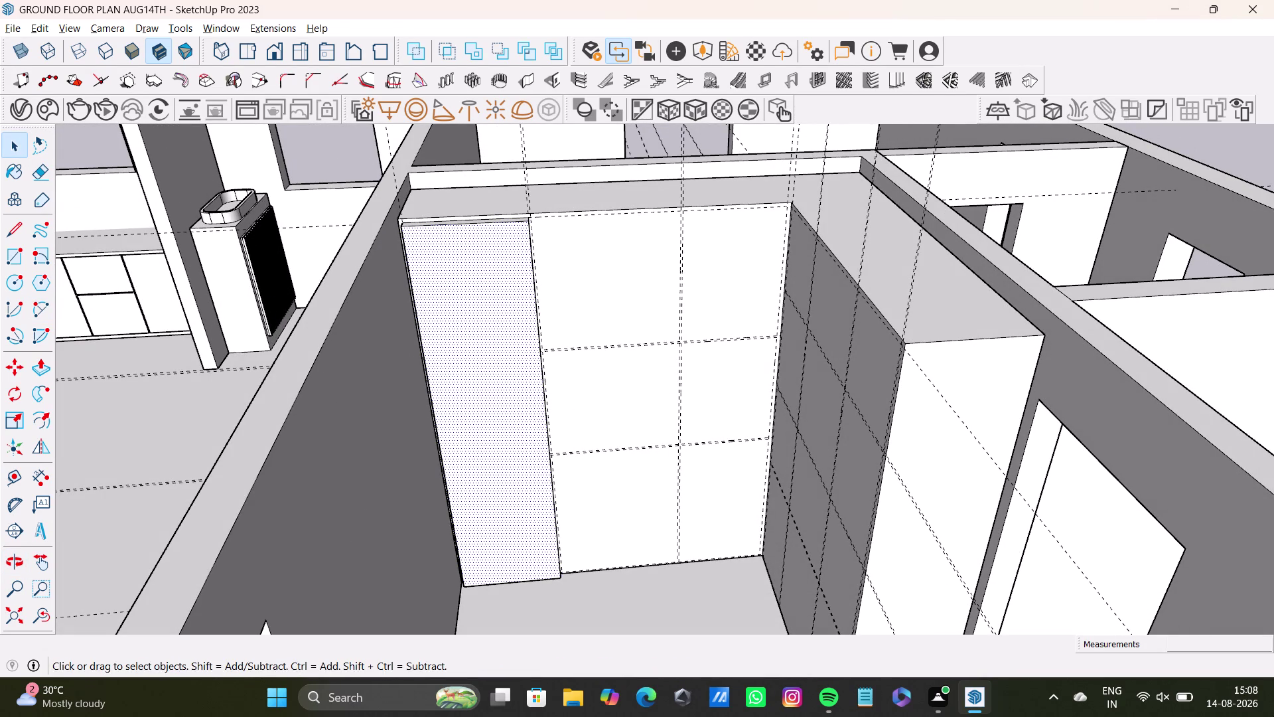
click(37, 309)
click(399, 229)
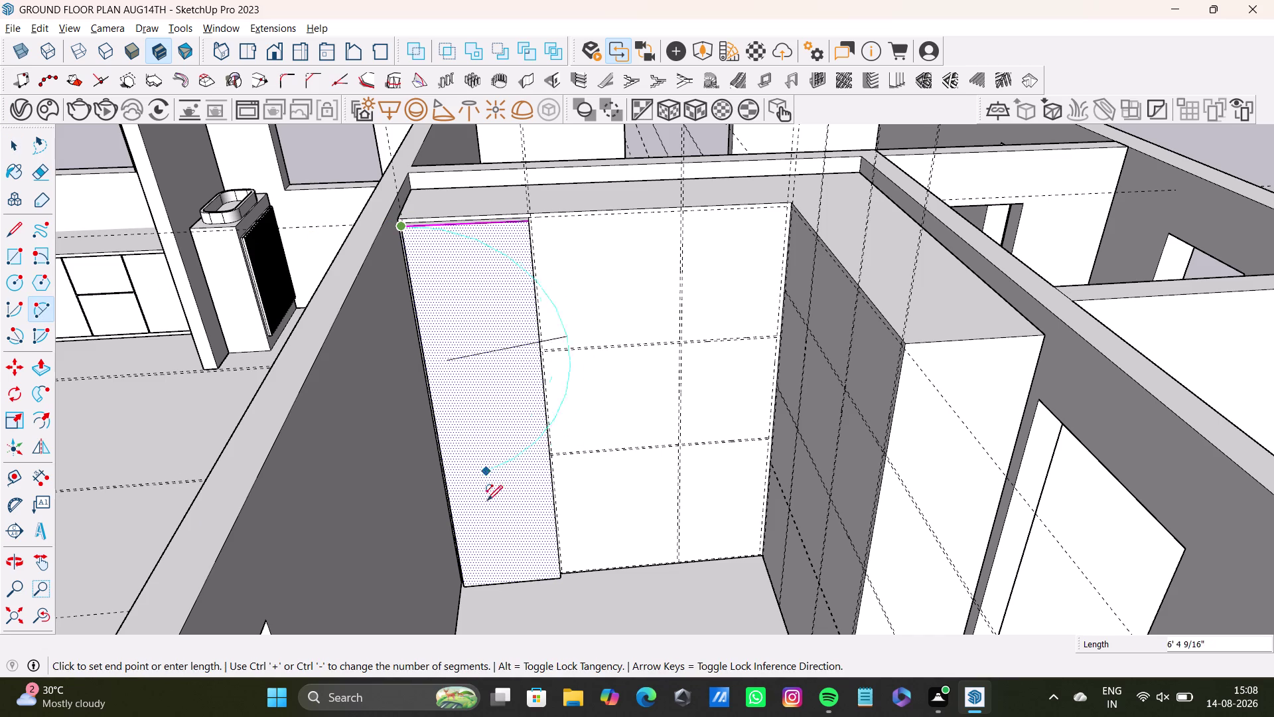
click(471, 579)
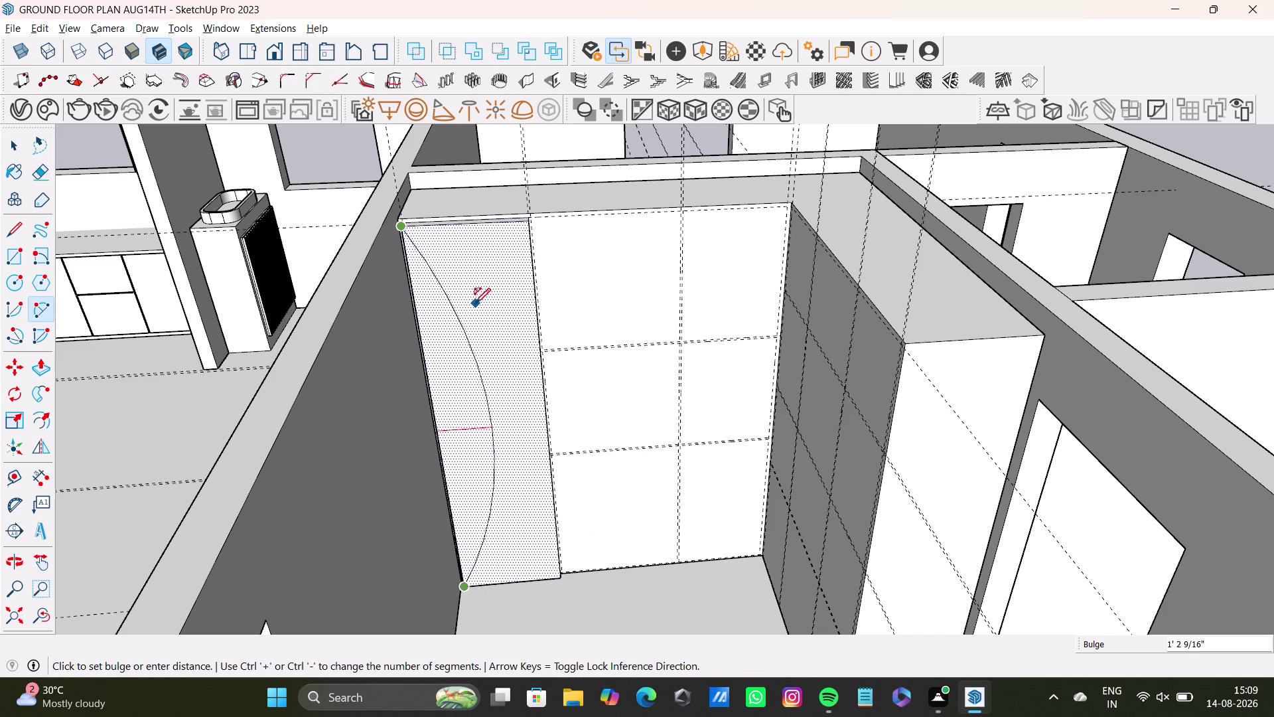
drag(470, 303, 489, 430)
key(space)
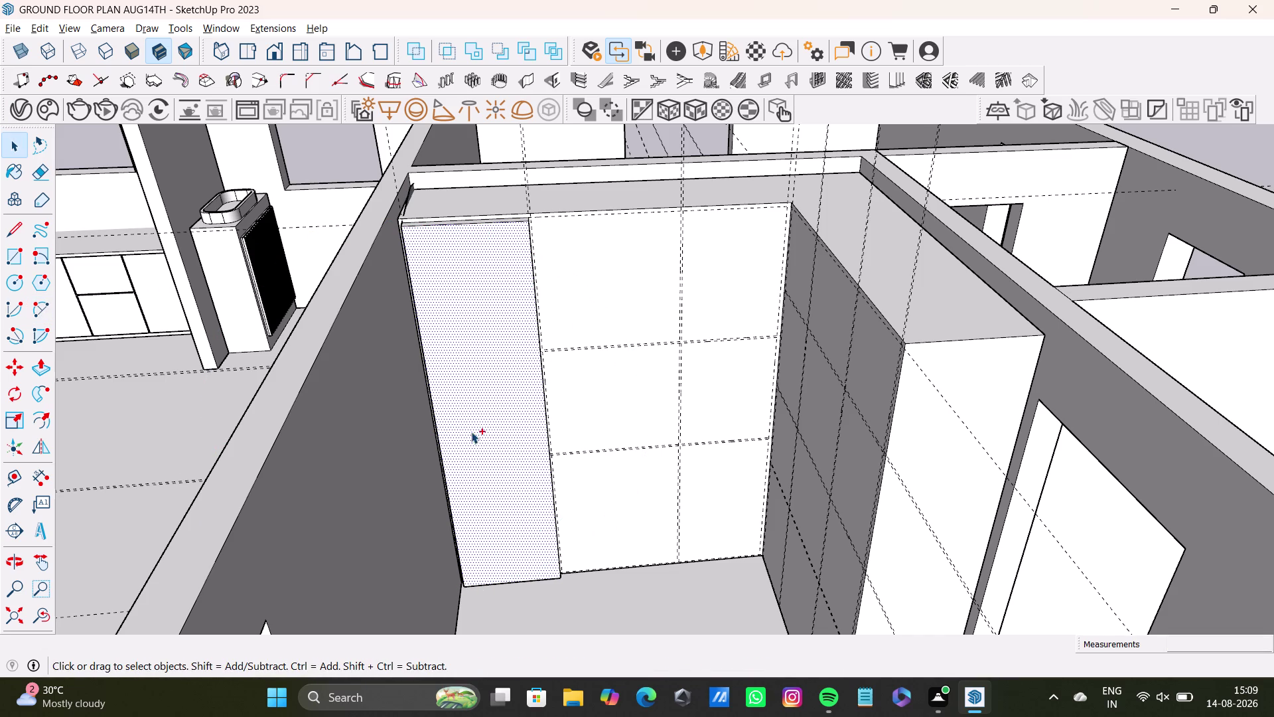
key(ctrl+z)
drag(36, 302, 43, 303)
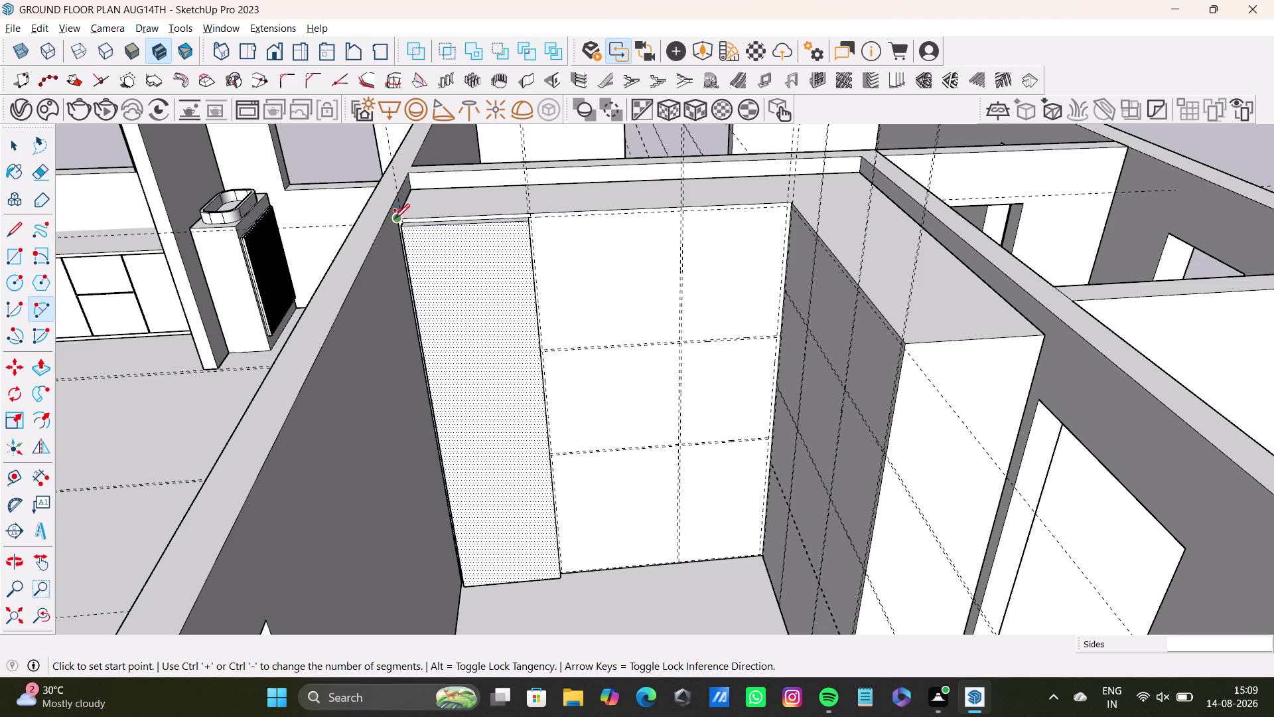
click(406, 225)
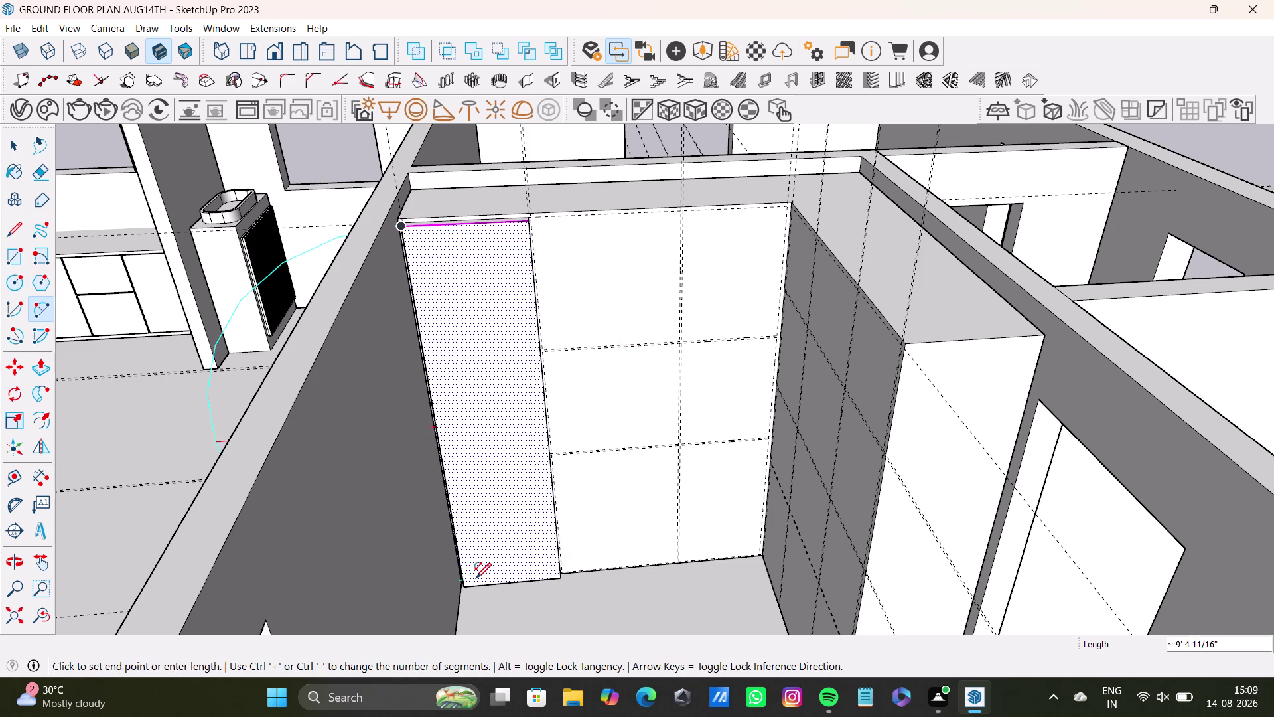
click(473, 583)
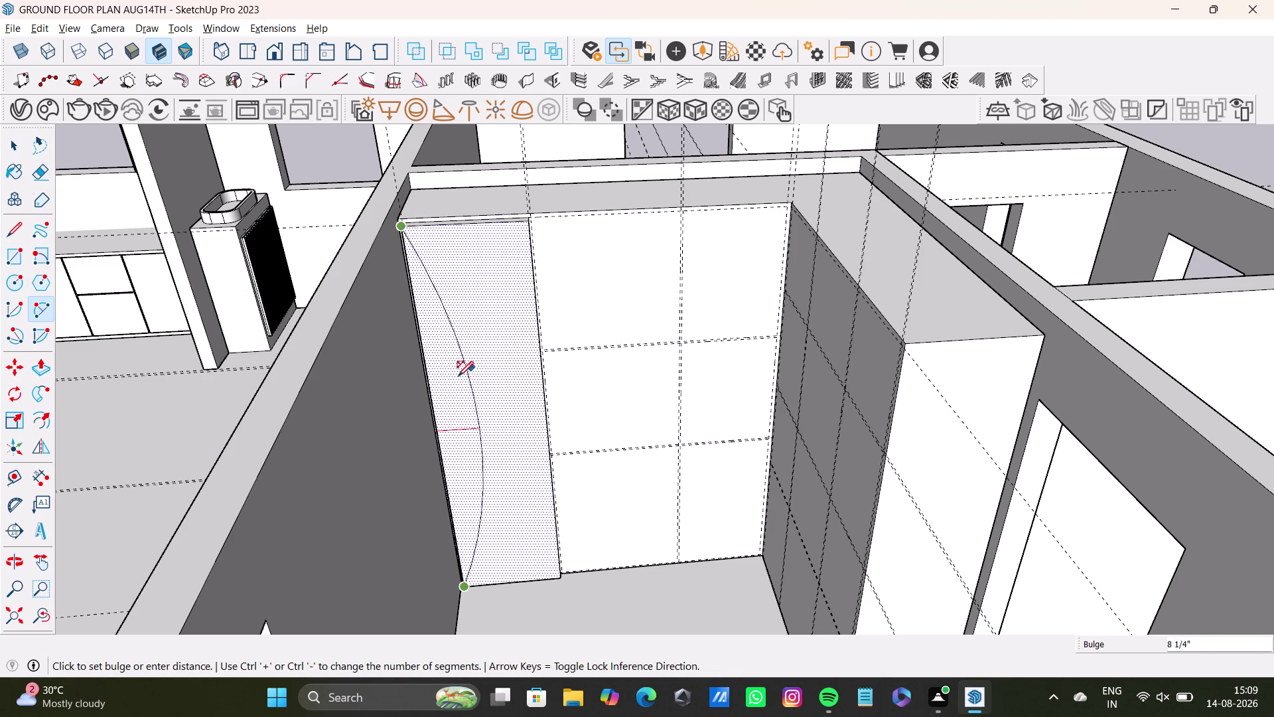
click(480, 365)
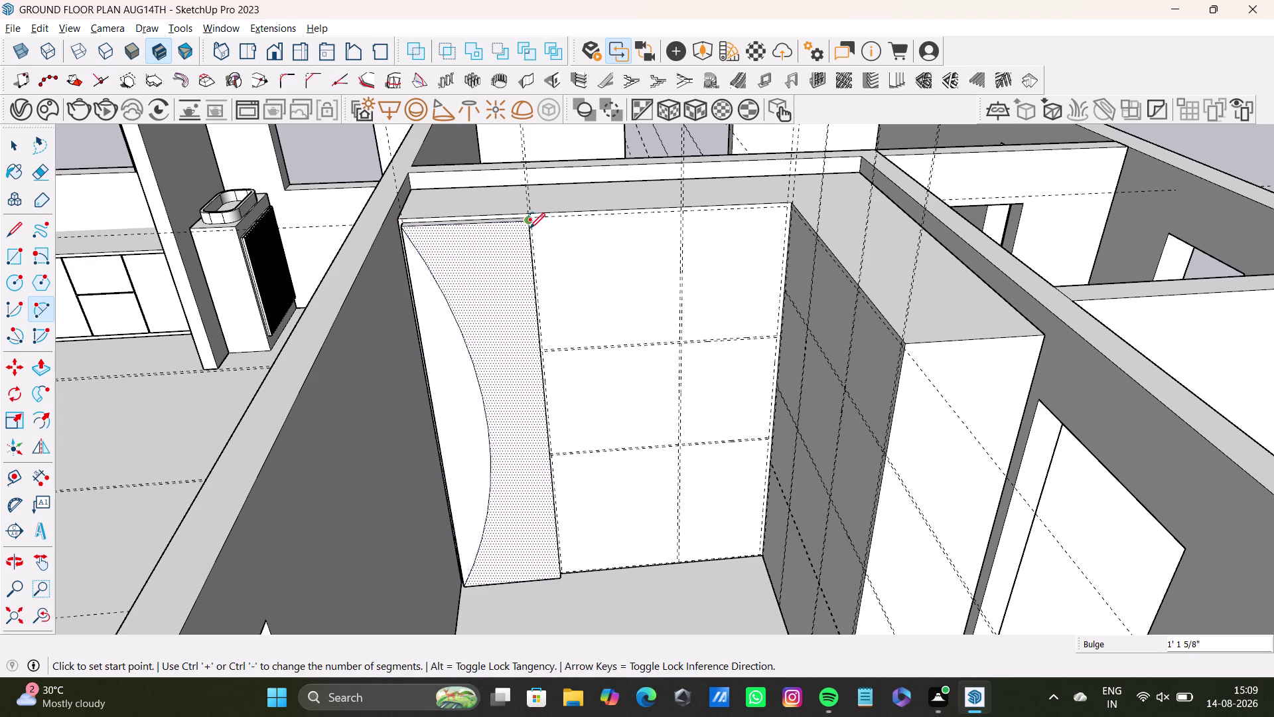
Draw the mirrored right arc from top-right to bottom-right, bulging toward the left arc.
click(530, 223)
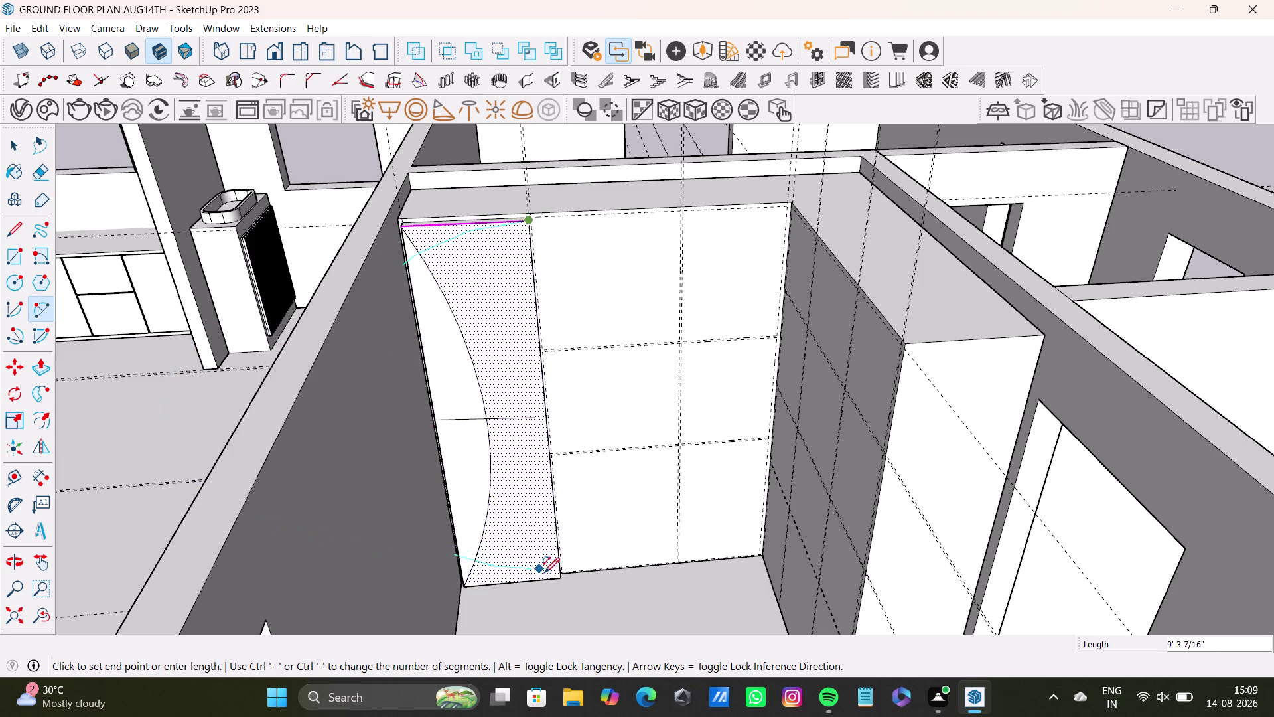
click(561, 577)
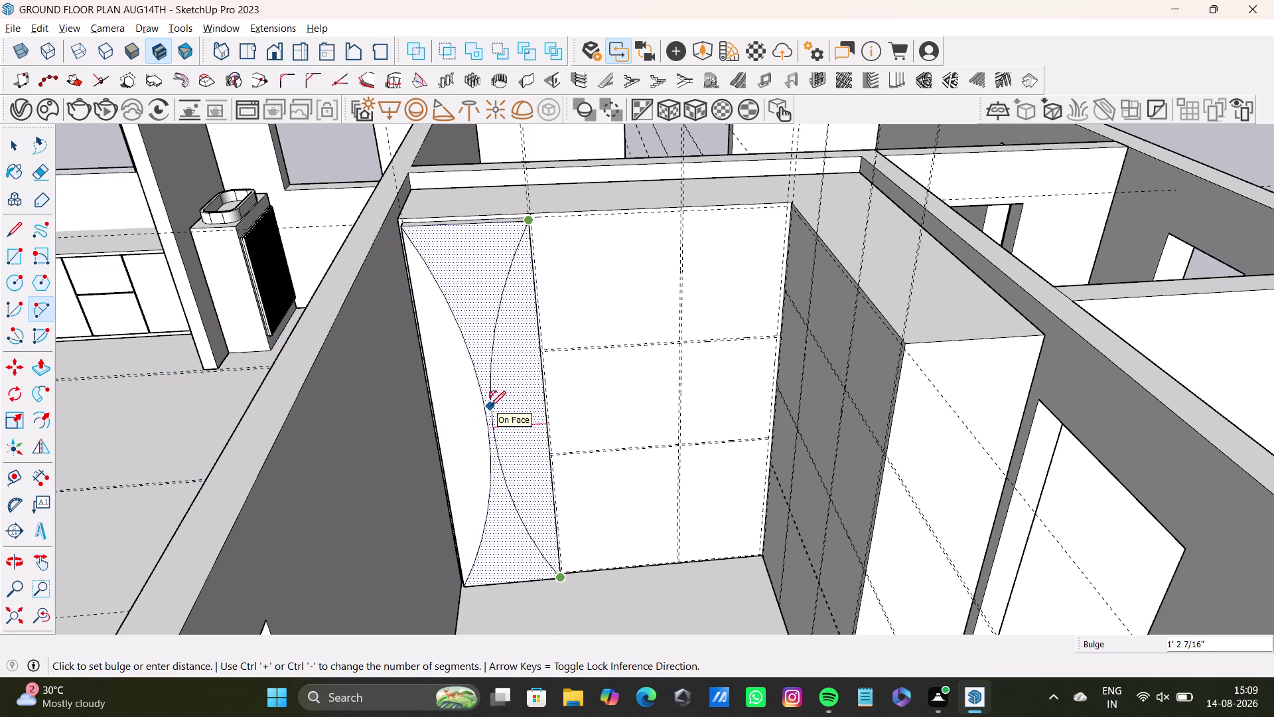
click(491, 406)
key(space)
middle_drag(569, 525, 571, 536)
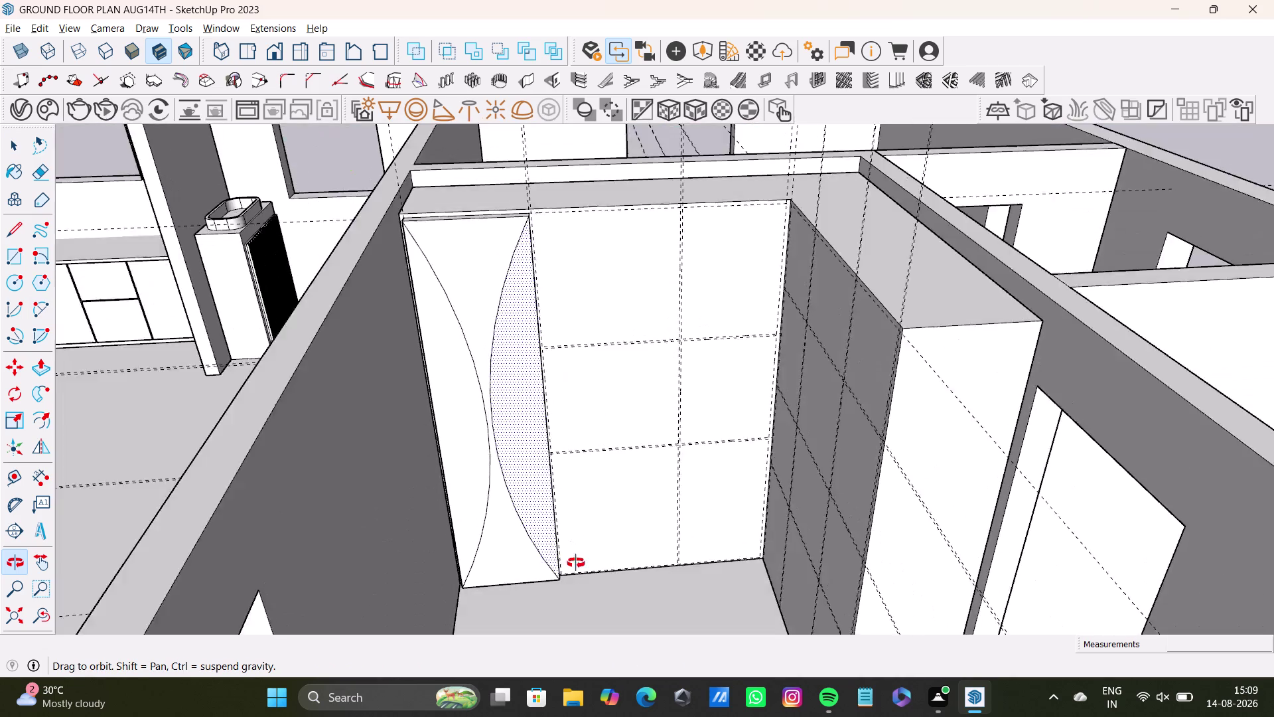
middle_drag(572, 536, 582, 612)
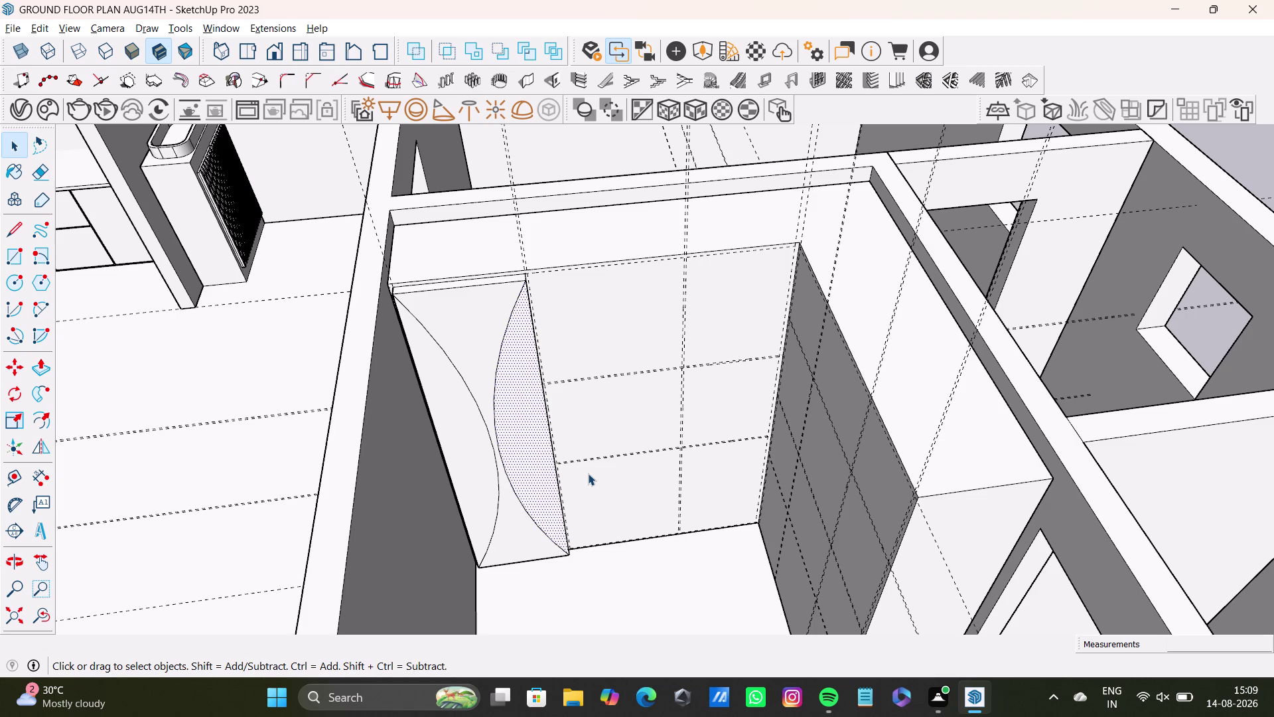
key(space)
Offset a thin outline inside the left curved face.
click(444, 386)
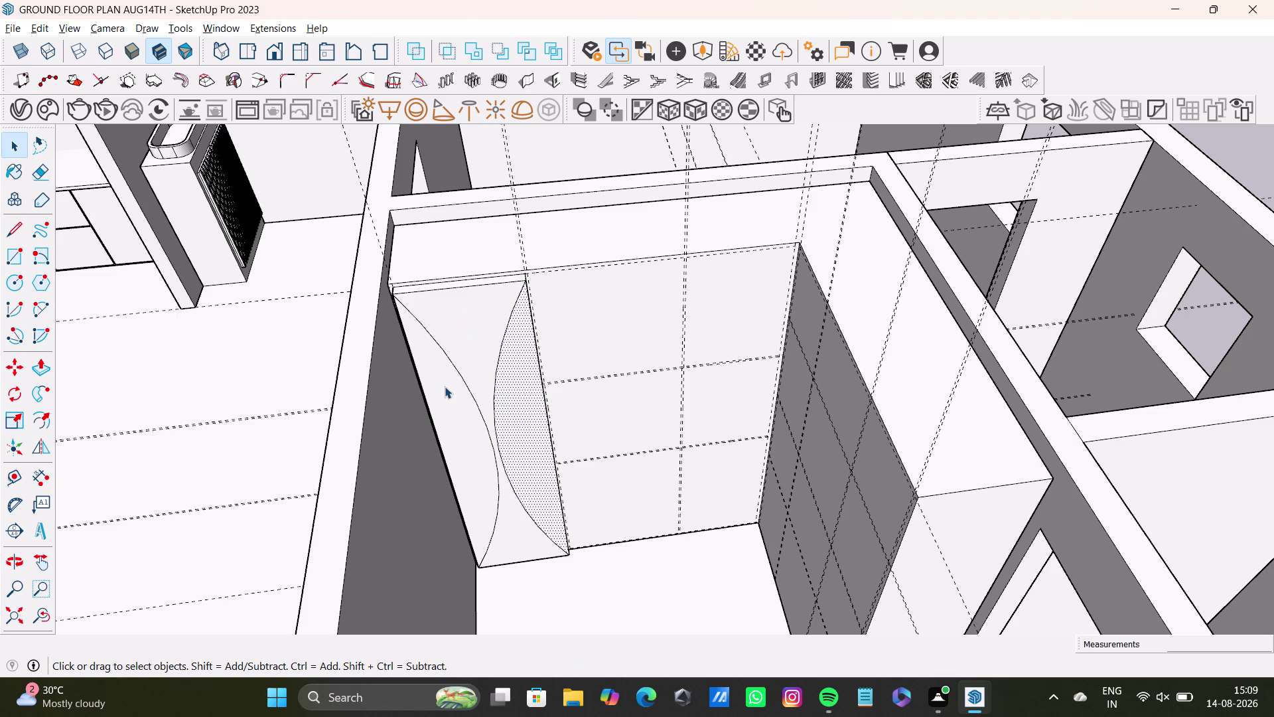
click(440, 384)
click(443, 398)
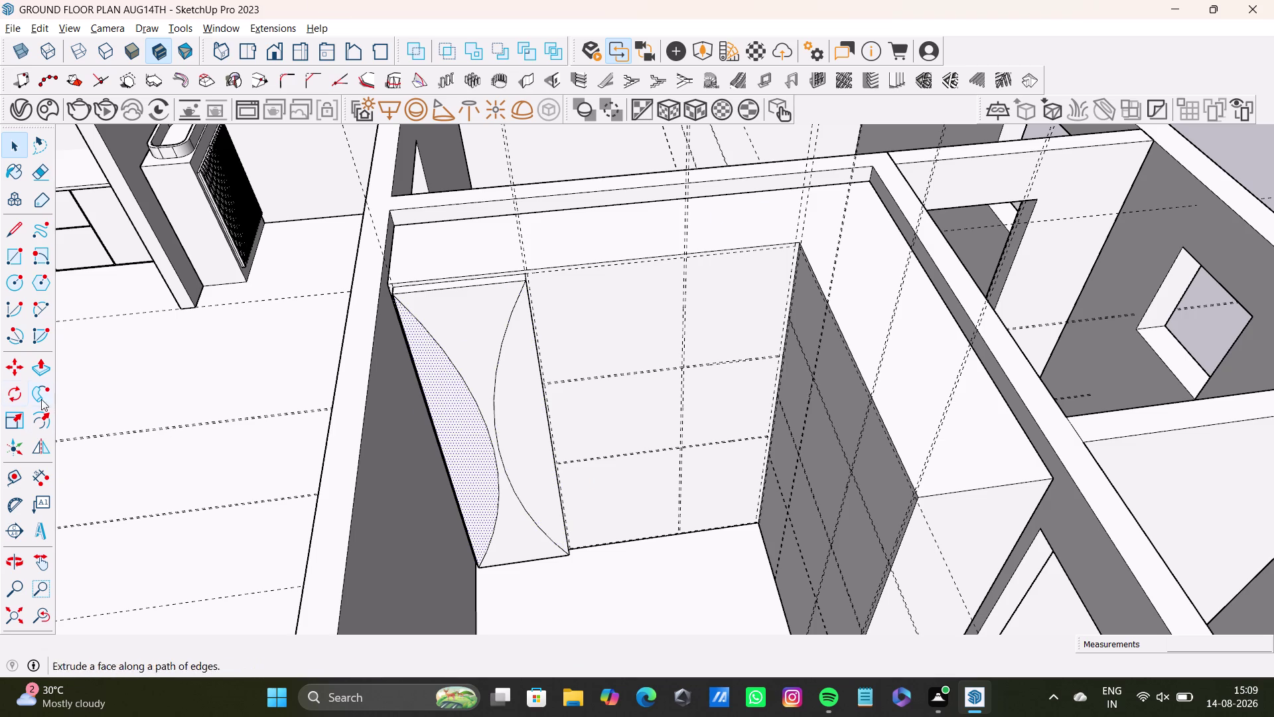
click(45, 419)
click(460, 437)
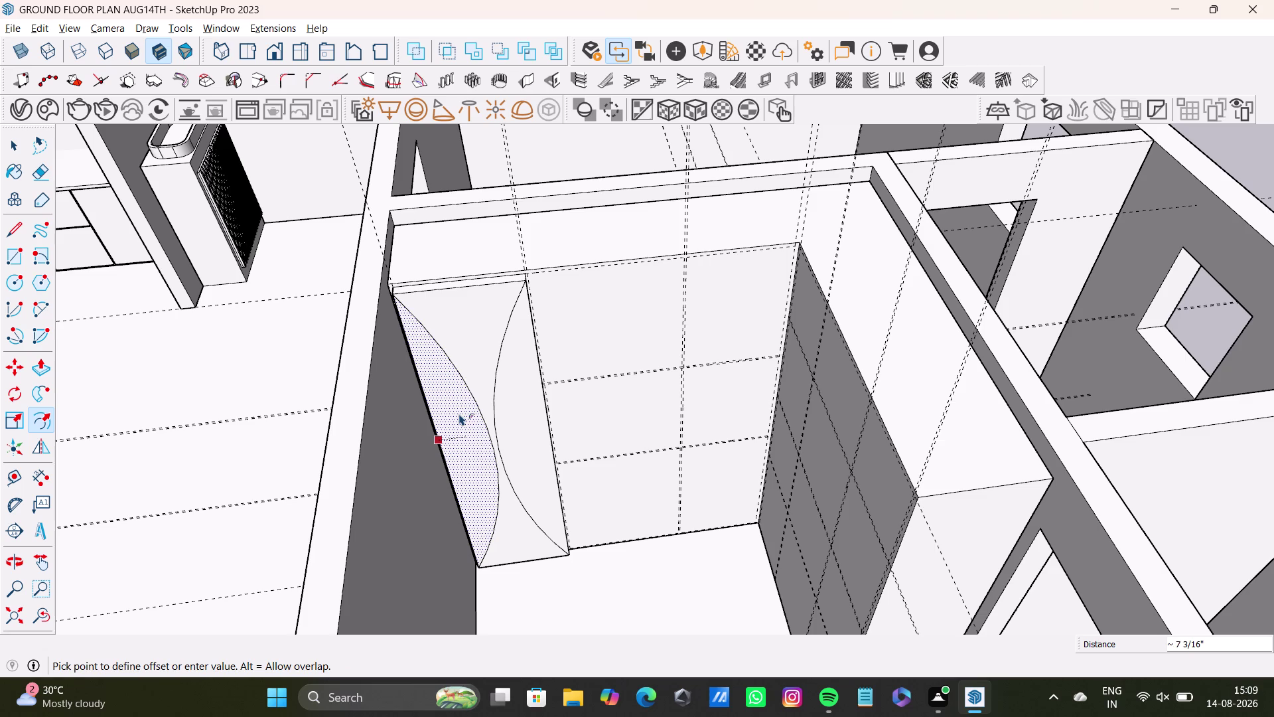
click(443, 447)
key(space)
click(534, 422)
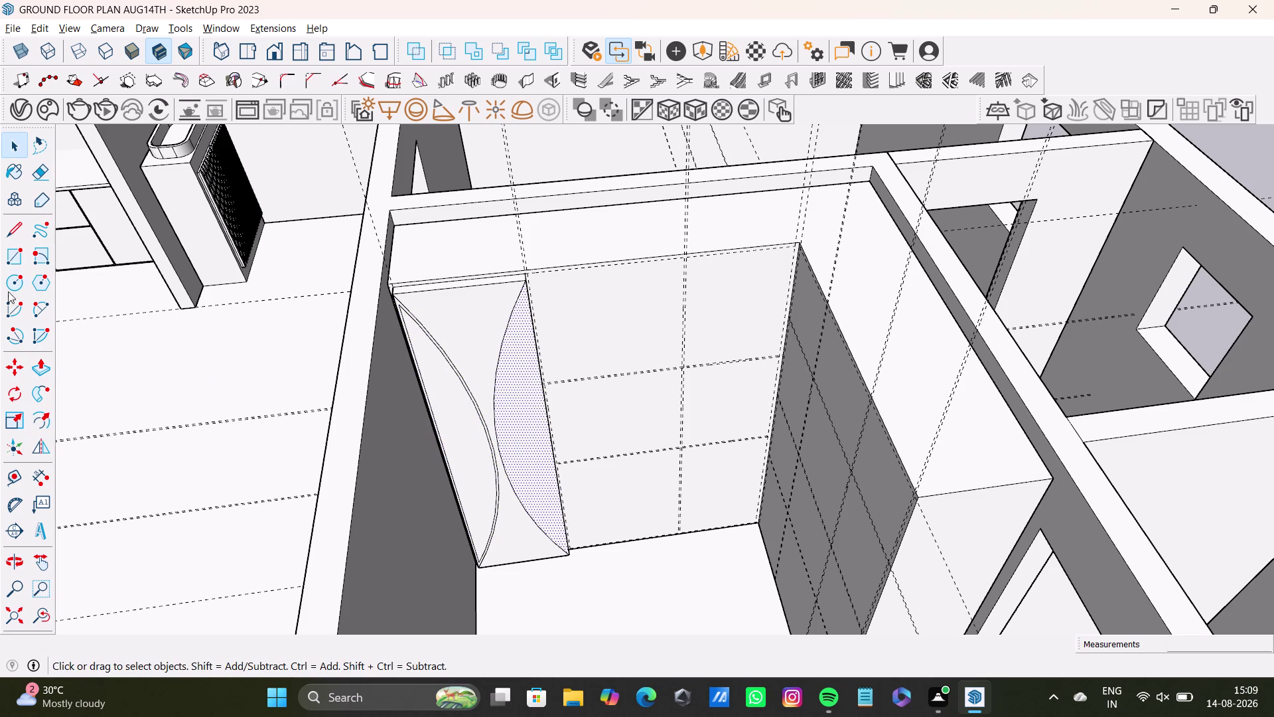
Offset a thin outline around the lens-shaped face using the same distance.
click(43, 417)
click(519, 404)
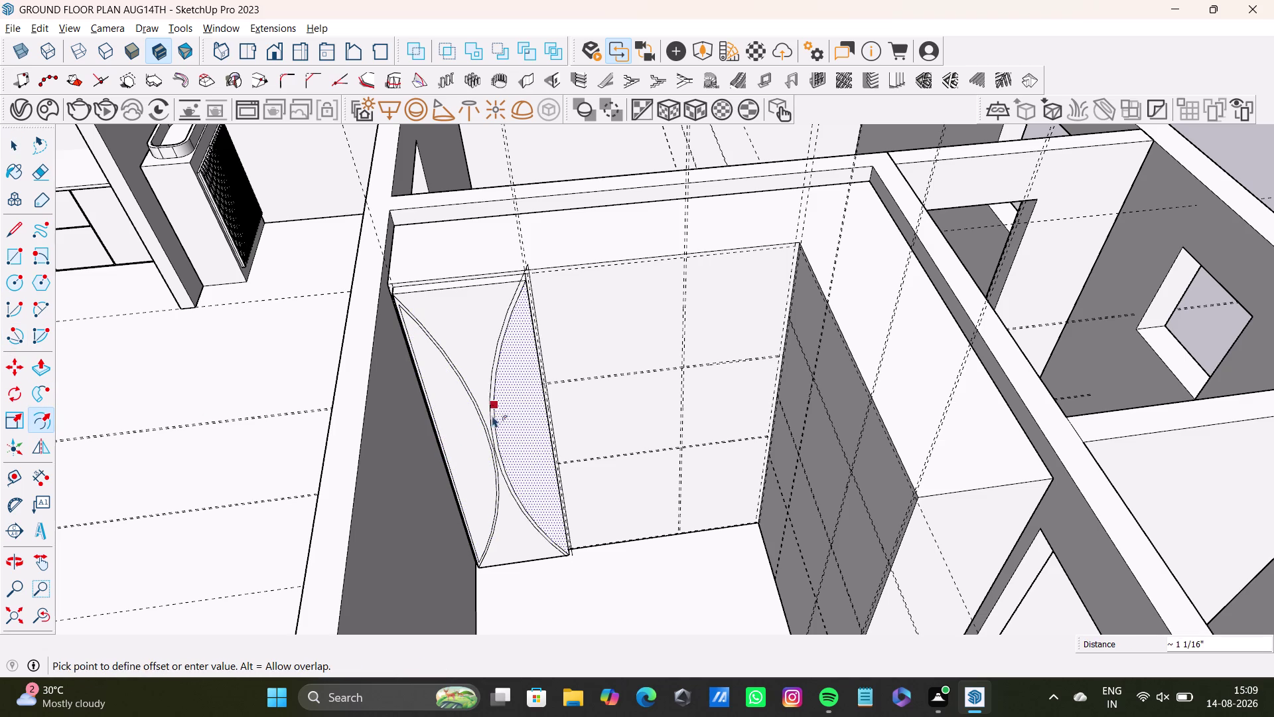
click(497, 417)
key(space)
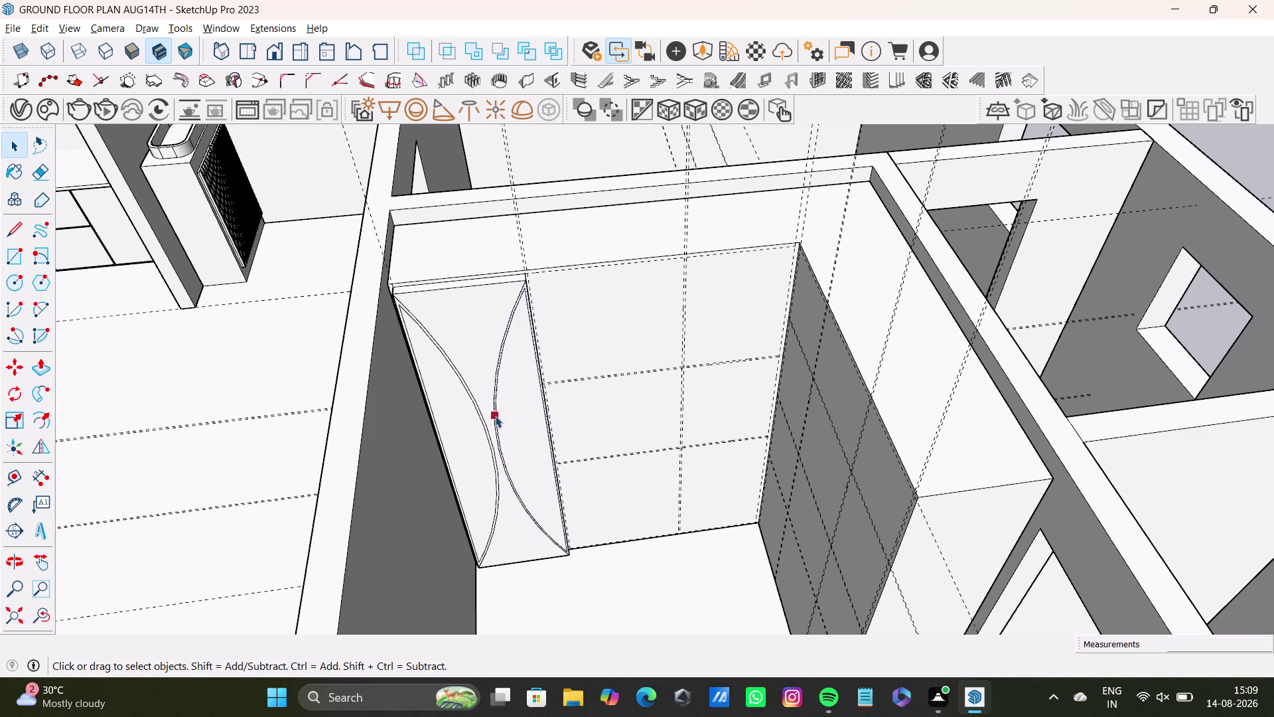
Push/Pull the thin left curved band out by 1/2".
scroll(up, 3)
middle_drag(471, 326, 495, 244)
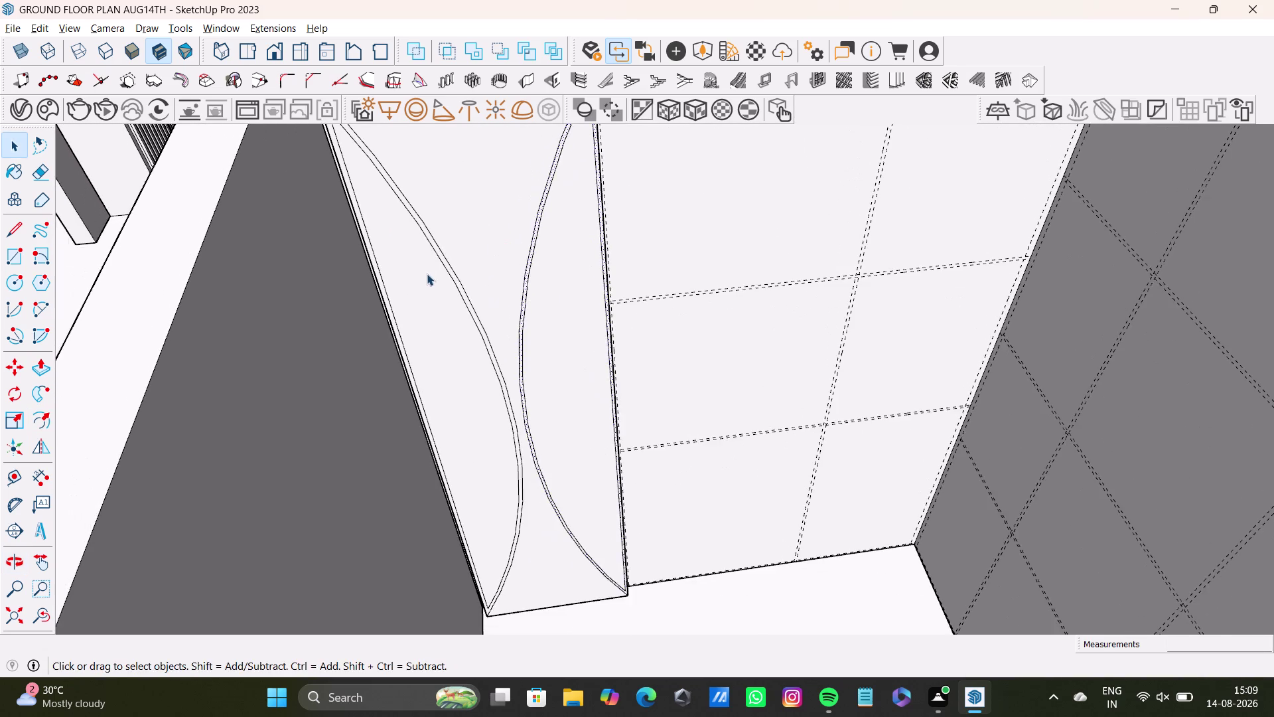
scroll(up, 3)
middle_drag(428, 275, 442, 365)
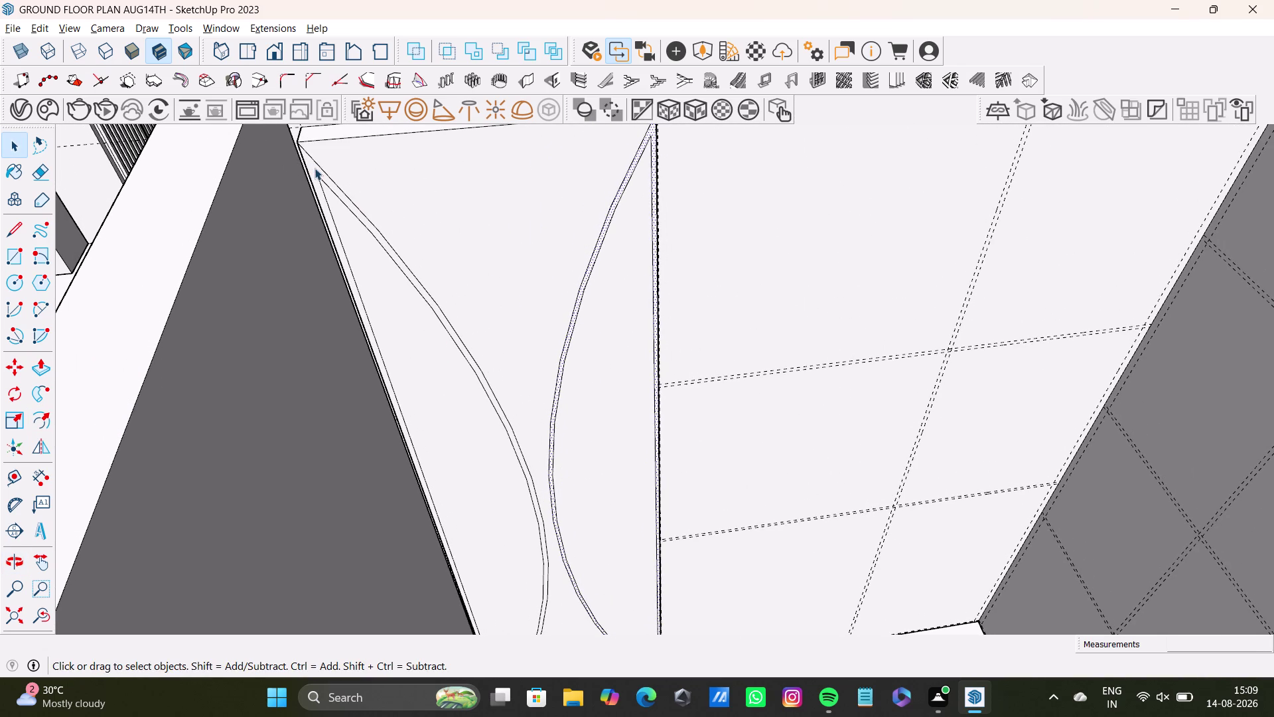
click(312, 168)
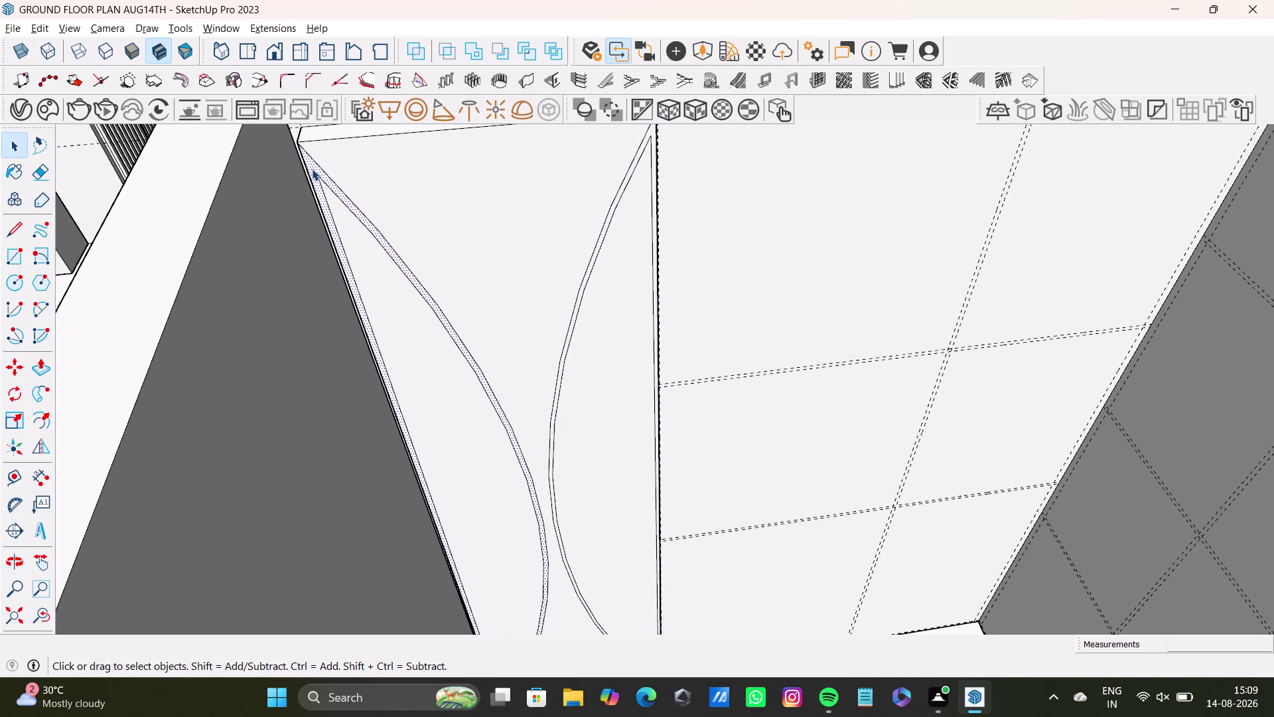
key(p)
click(312, 169)
click(311, 172)
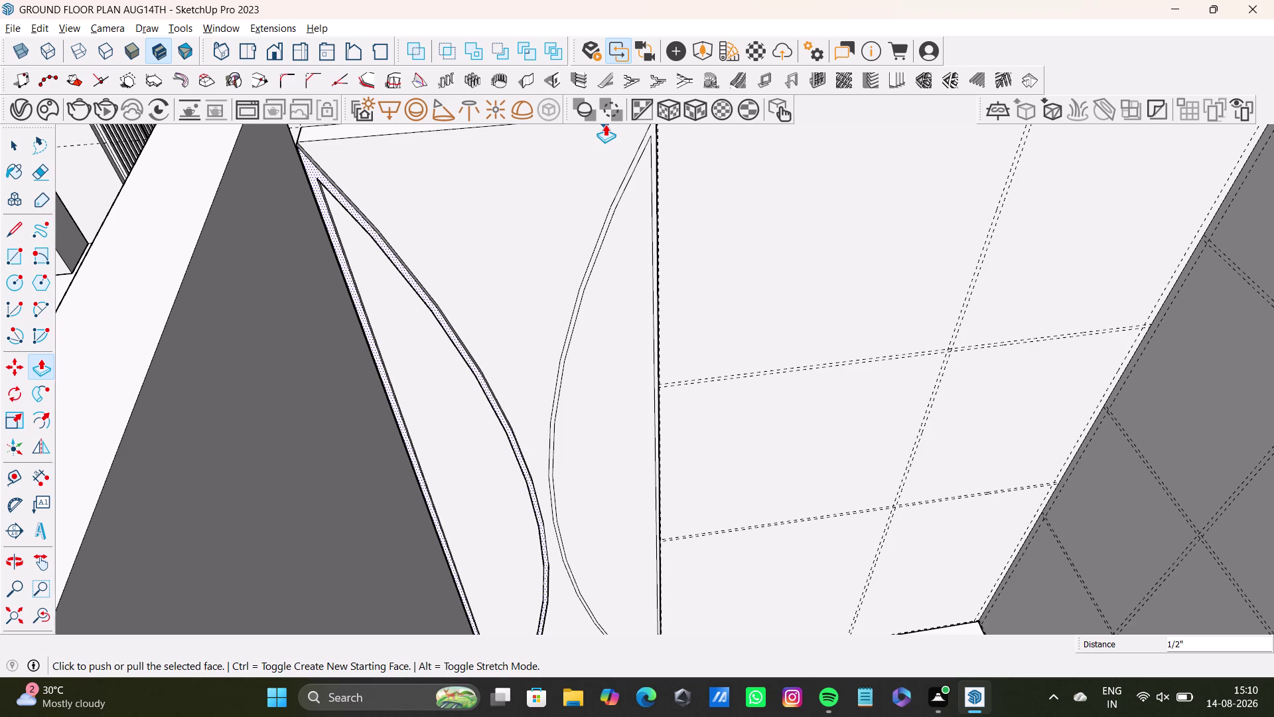
scroll(up, 3)
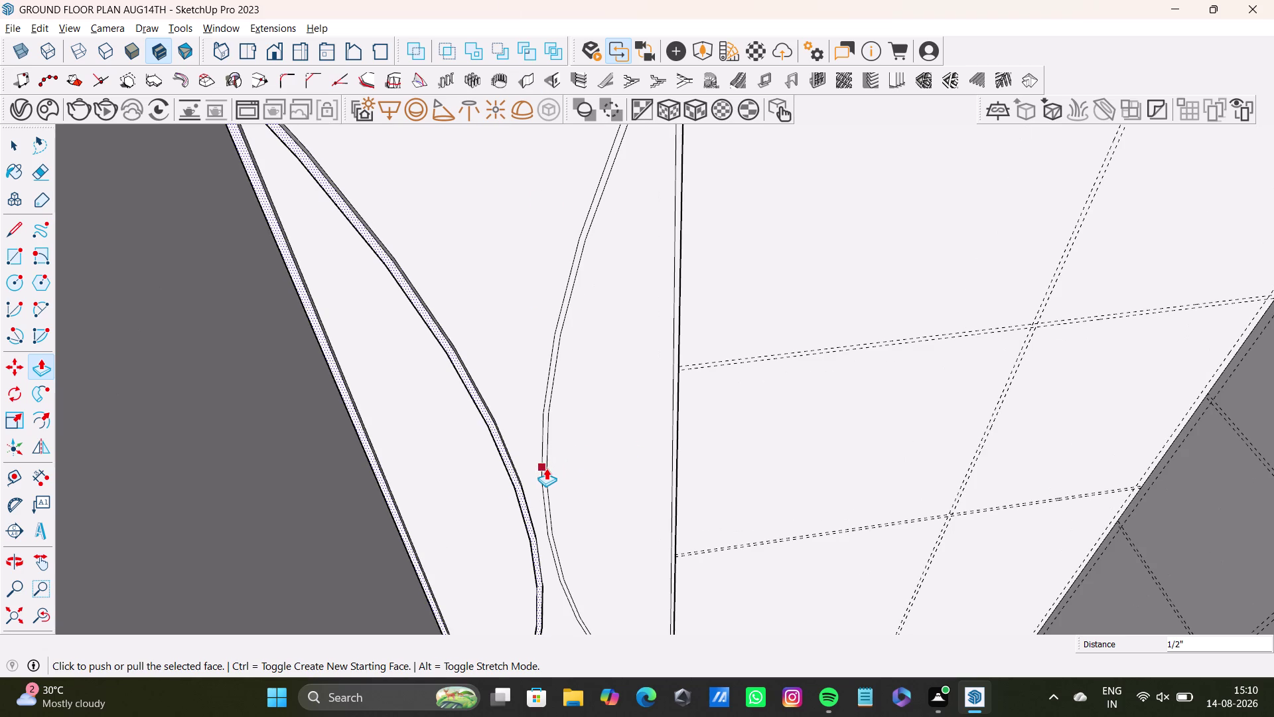
key(space)
click(543, 491)
click(547, 494)
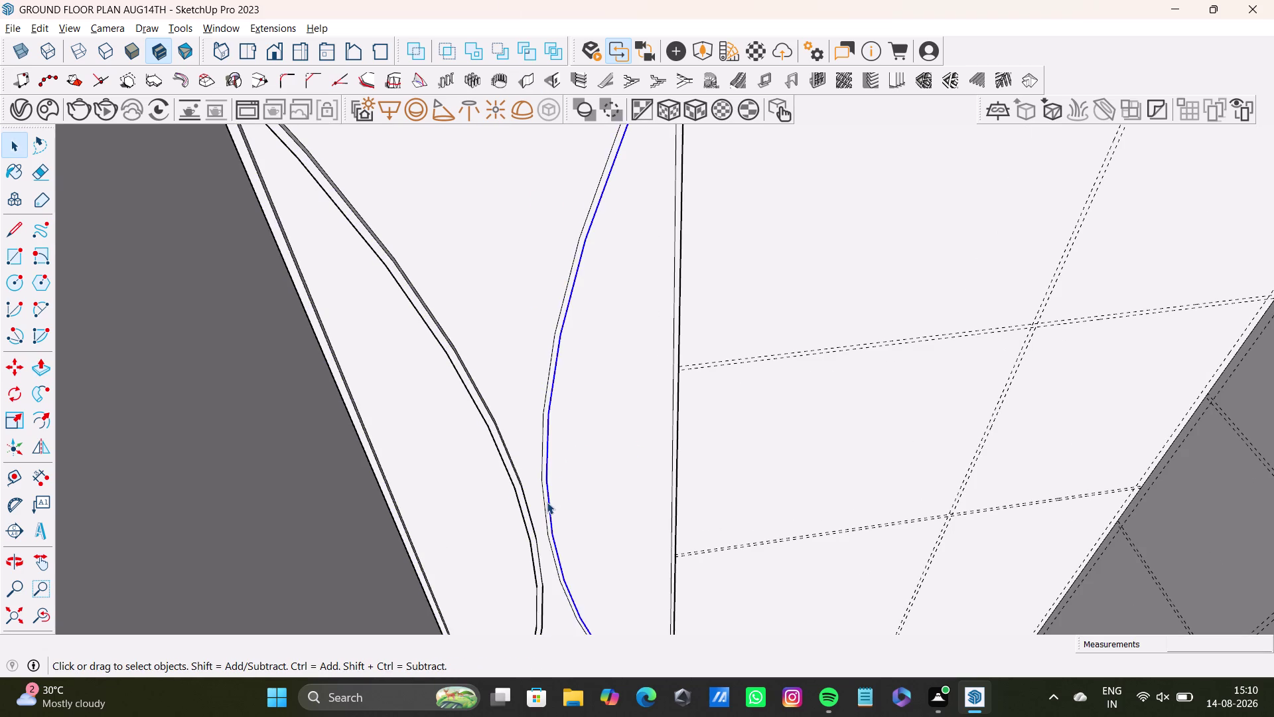
scroll(up, 3)
click(547, 499)
key(p)
click(546, 499)
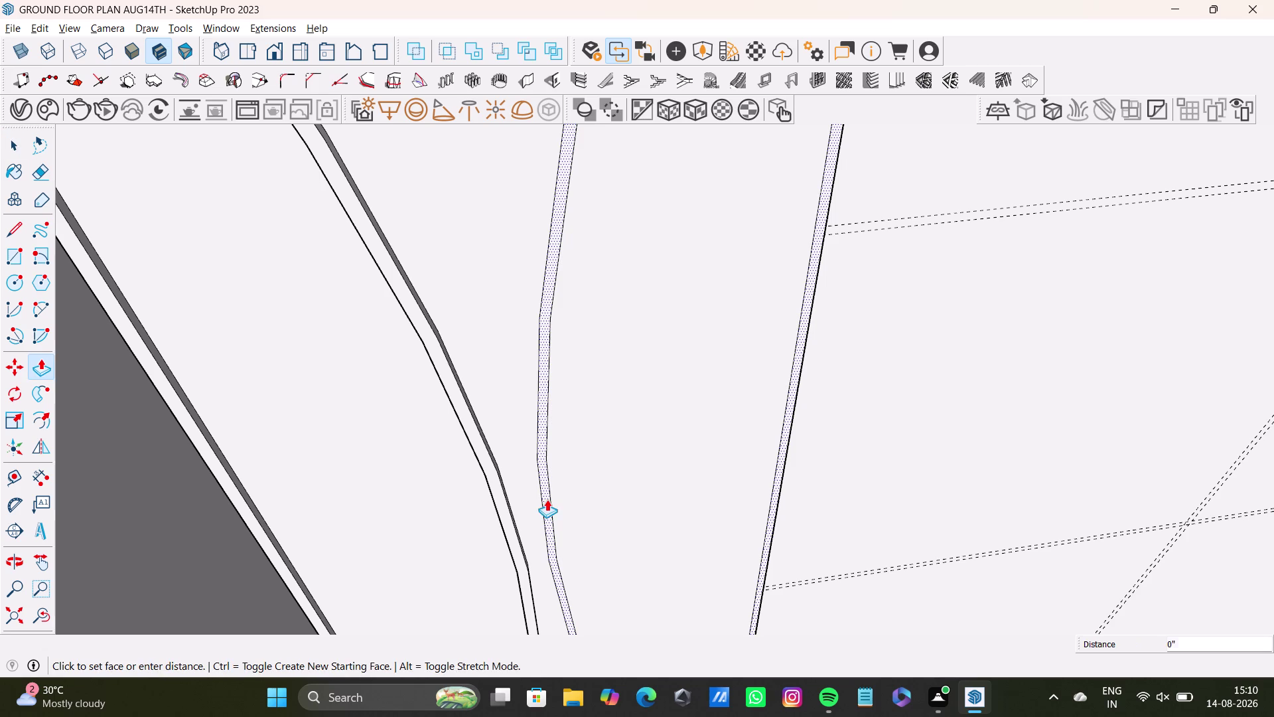
click(507, 509)
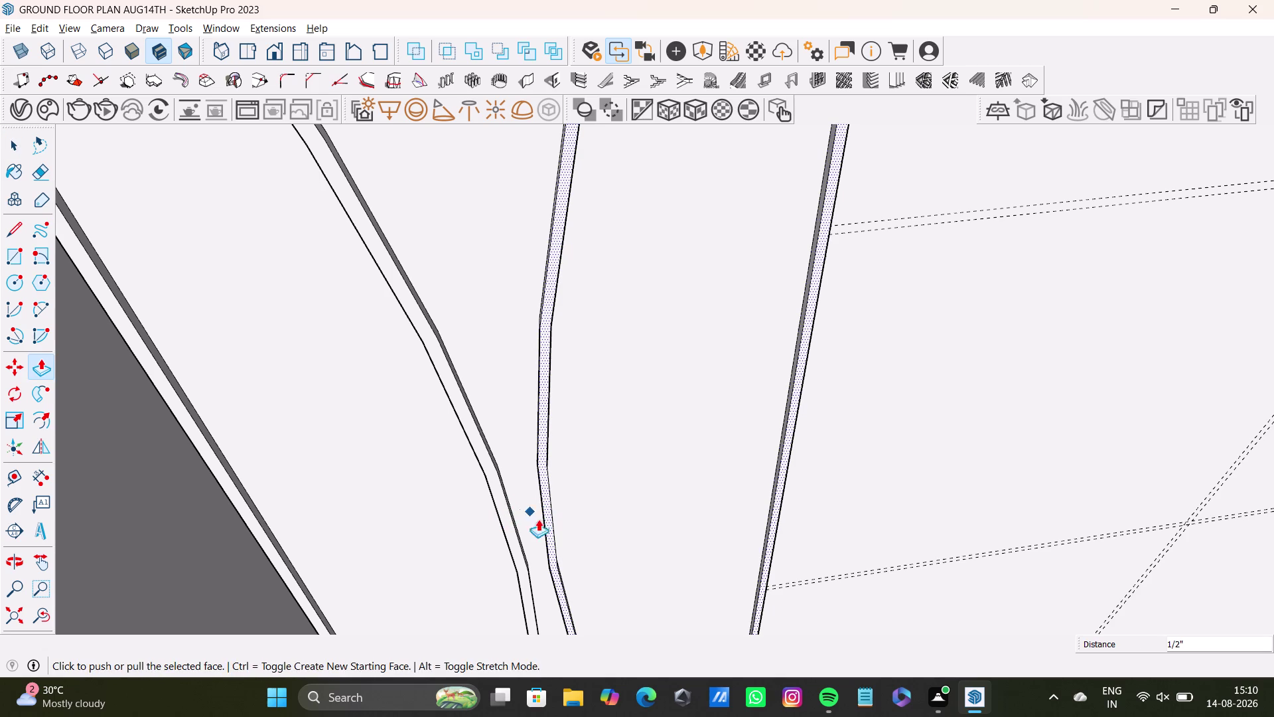
middle_drag(547, 521, 618, 578)
scroll(down, 3)
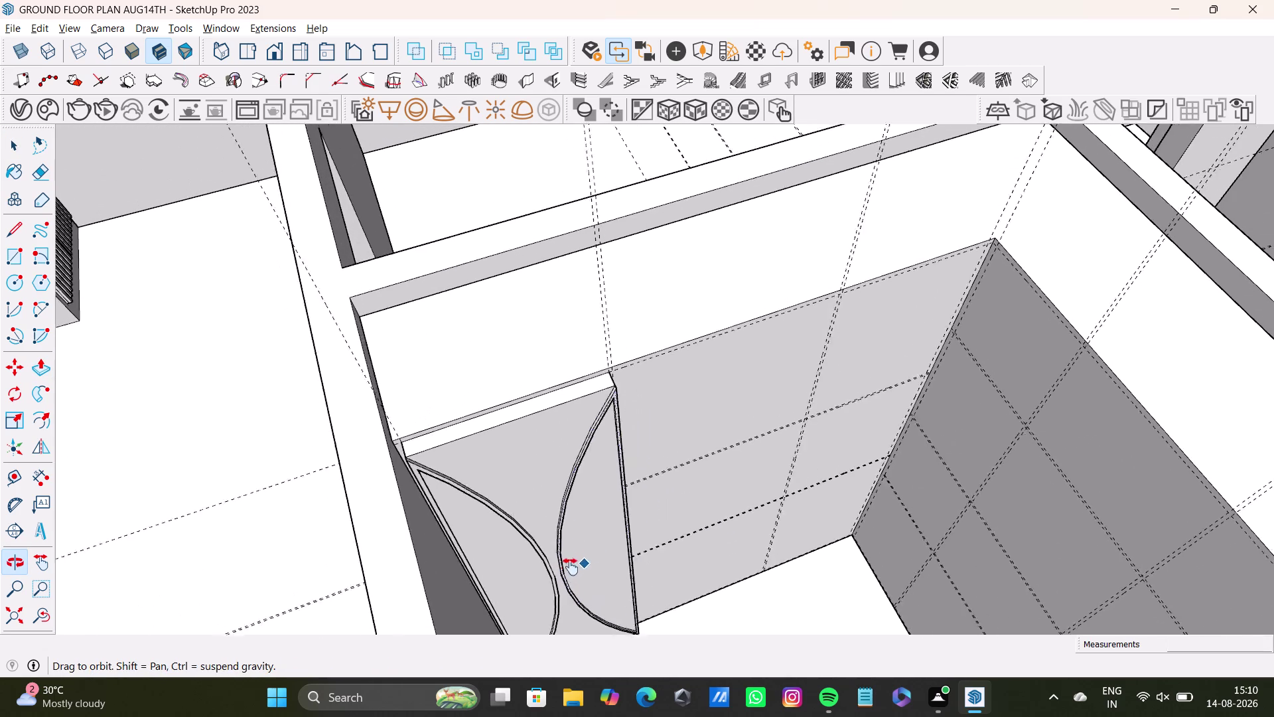
middle_drag(632, 423, 502, 369)
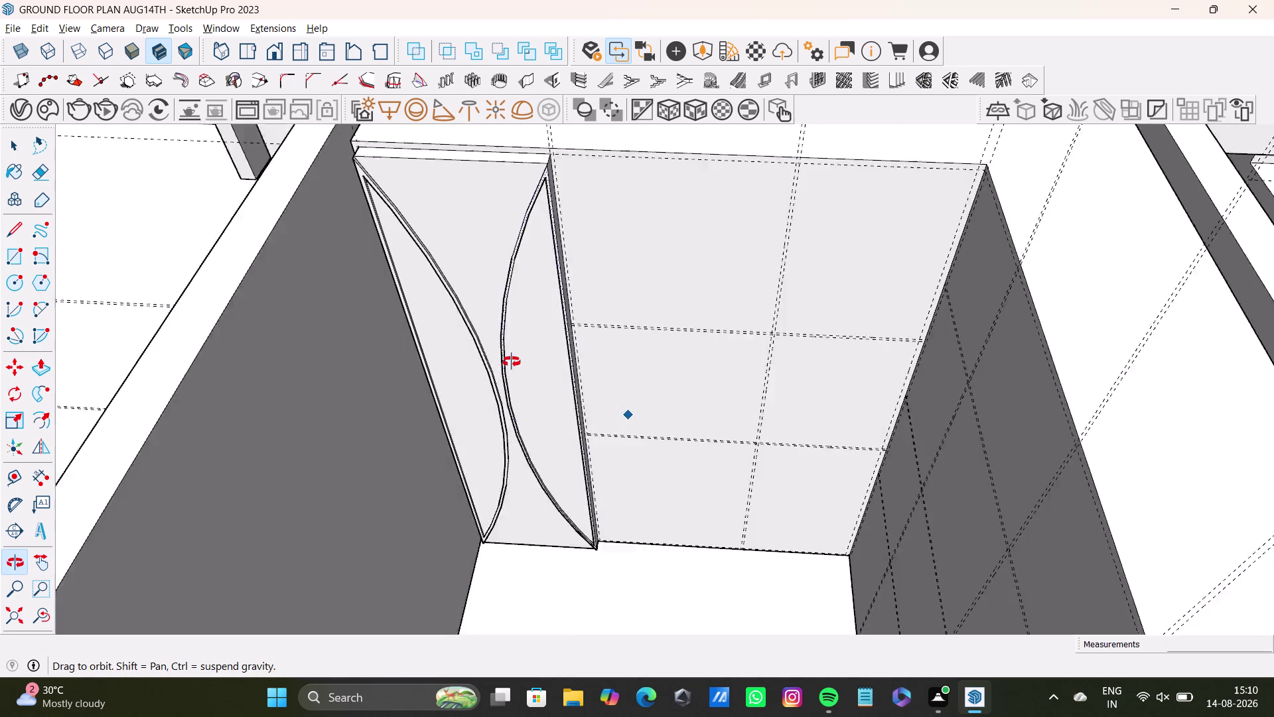
middle_drag(503, 369, 519, 459)
scroll(up, 3)
middle_drag(546, 422, 437, 445)
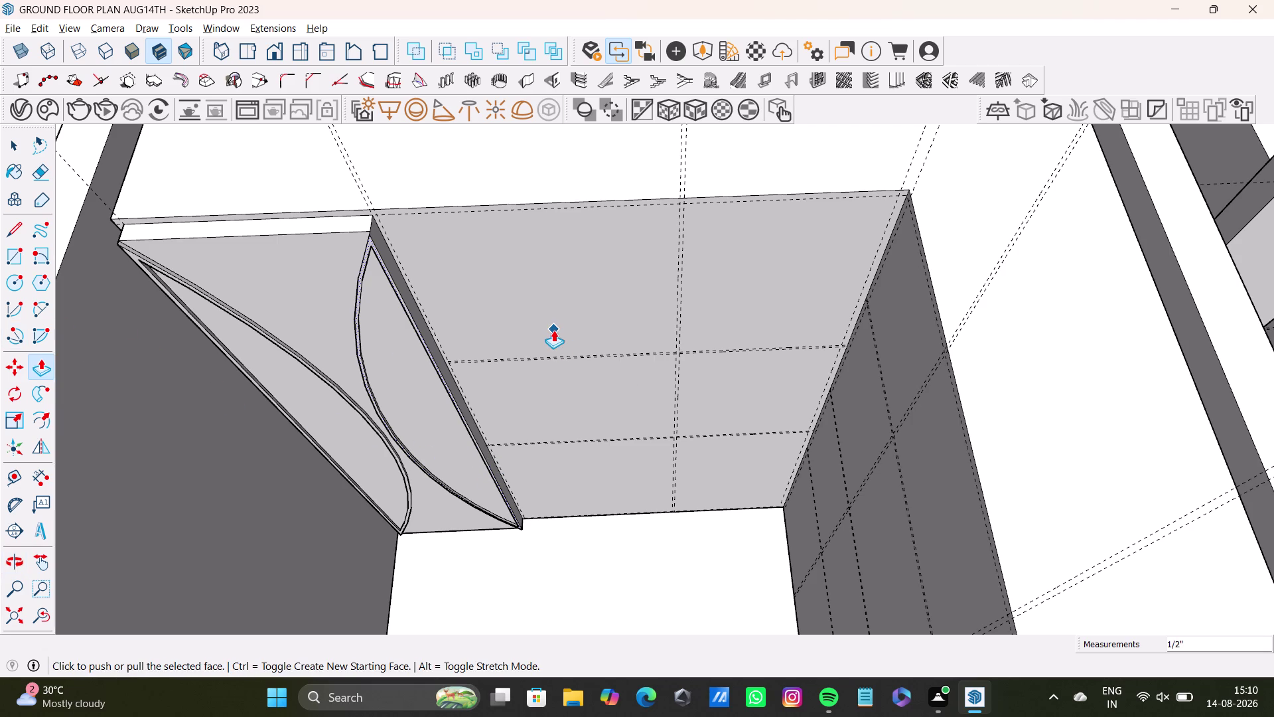
Start a panel rectangle at the door's top corner, then cancel it.
key(space)
click(1, 257)
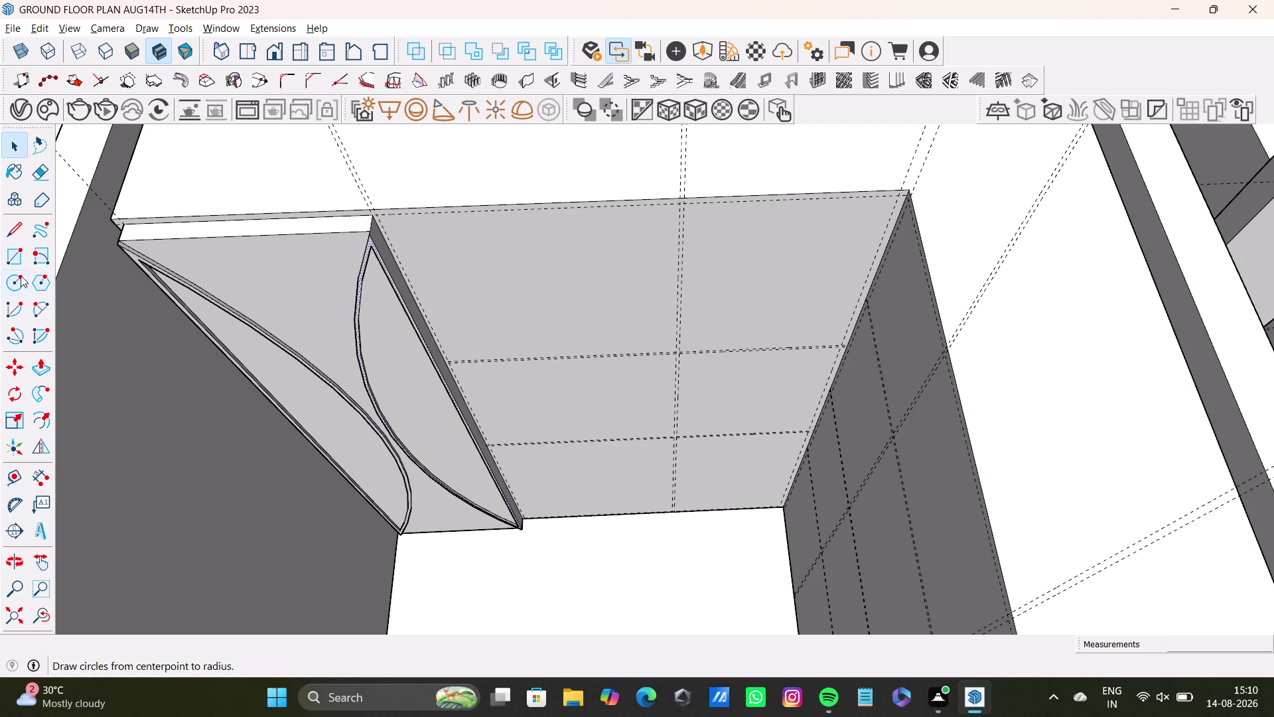
click(12, 254)
click(375, 217)
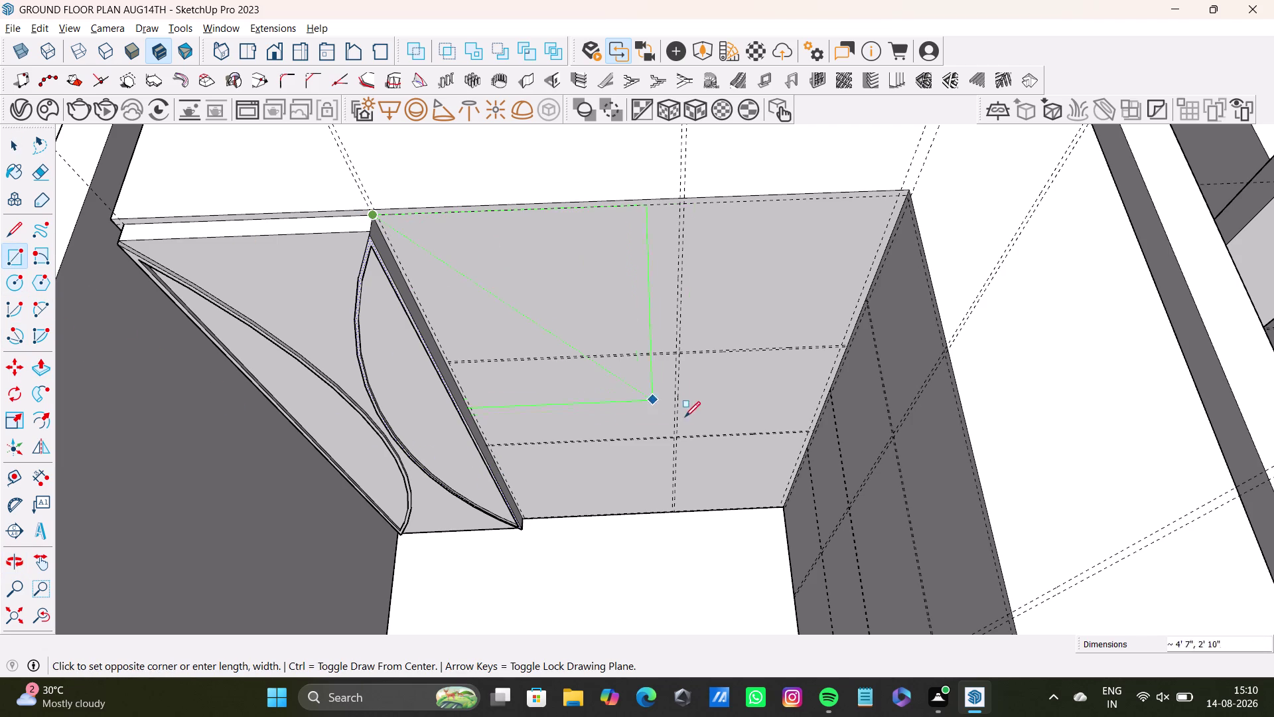
scroll(down, 3)
middle_drag(663, 487, 616, 370)
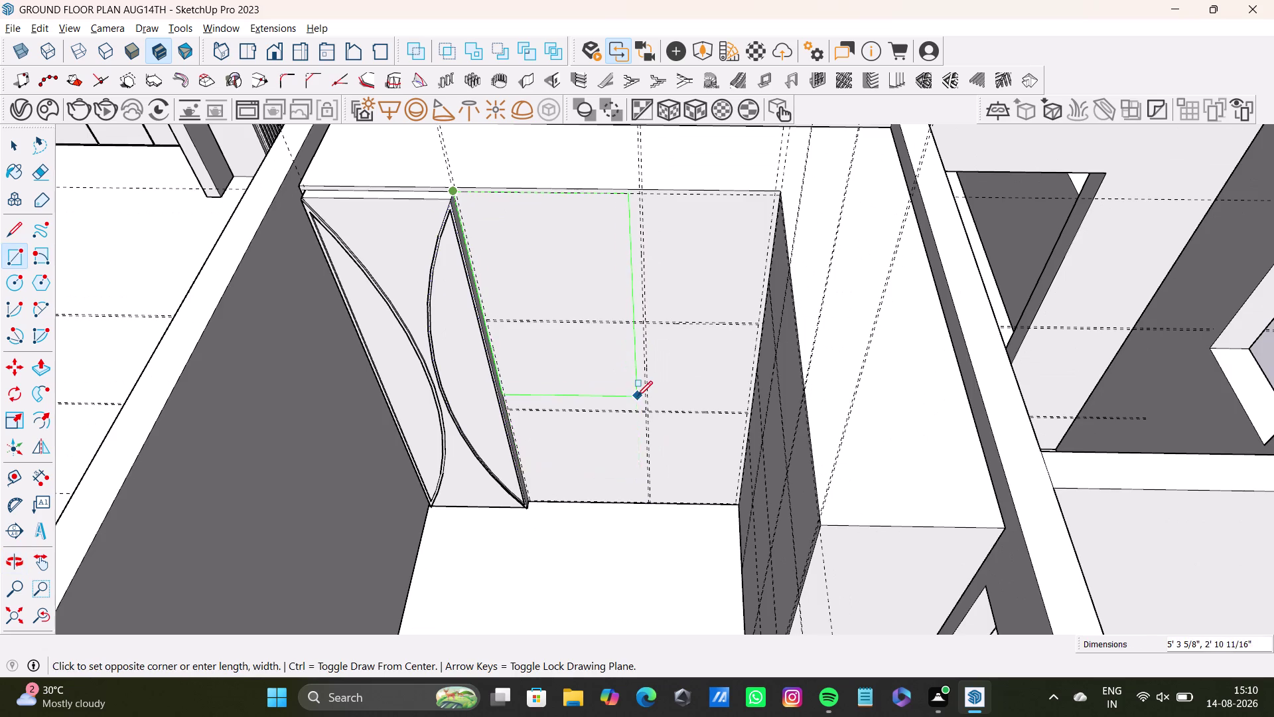
scroll(up, 3)
scroll(down, 3)
key(space)
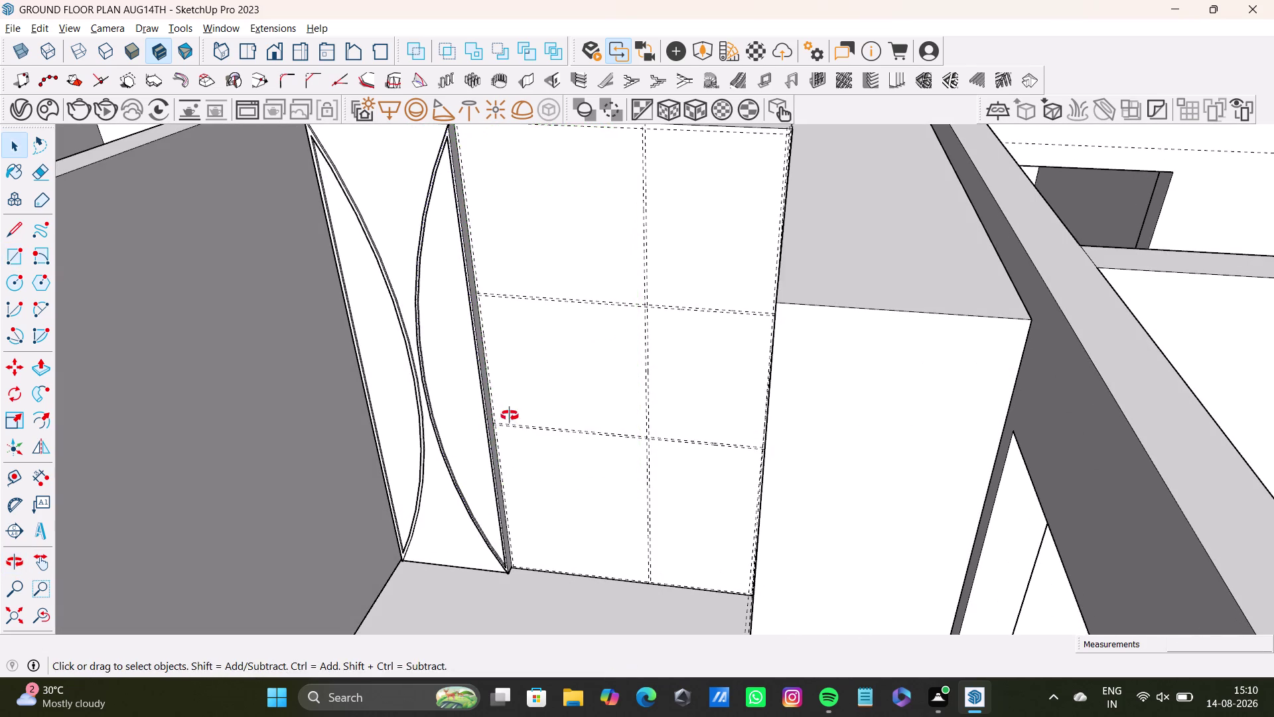
Draw a tall rectangle from the top corner beside the door to the wall's bottom.
middle_drag(510, 415, 593, 480)
click(15, 259)
scroll(up, 3)
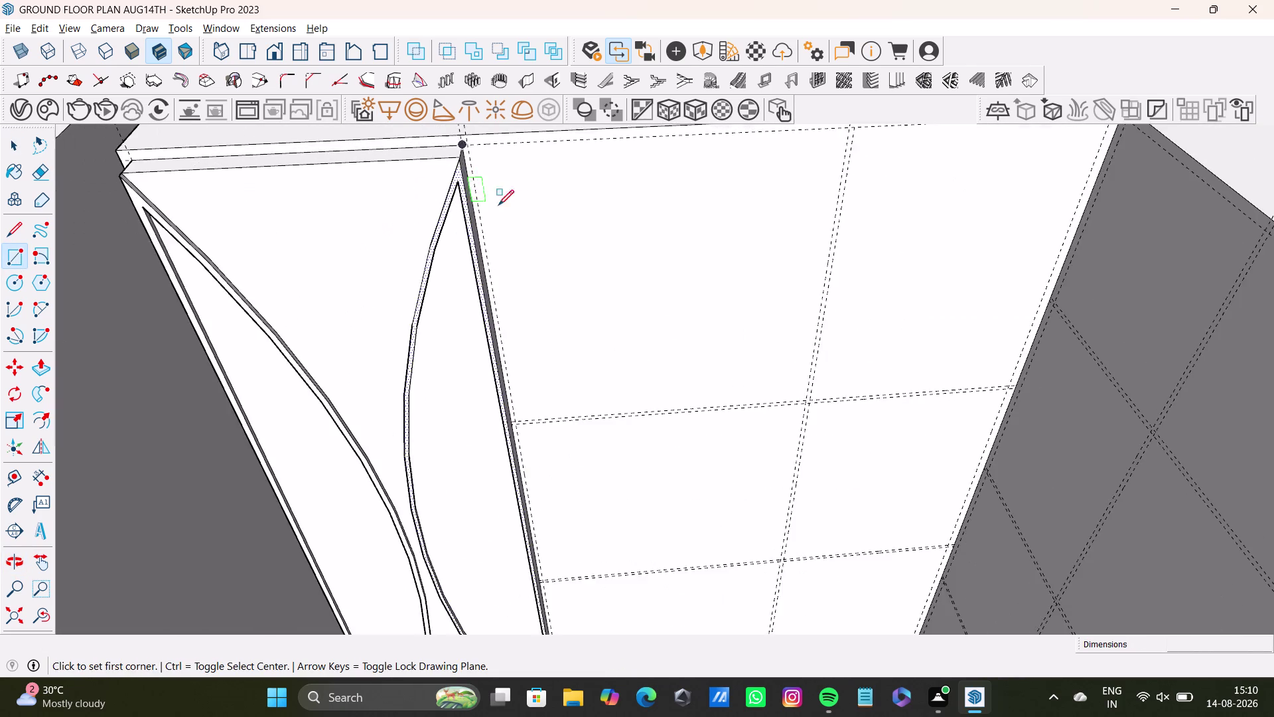
middle_drag(477, 336, 634, 263)
middle_drag(644, 261, 517, 366)
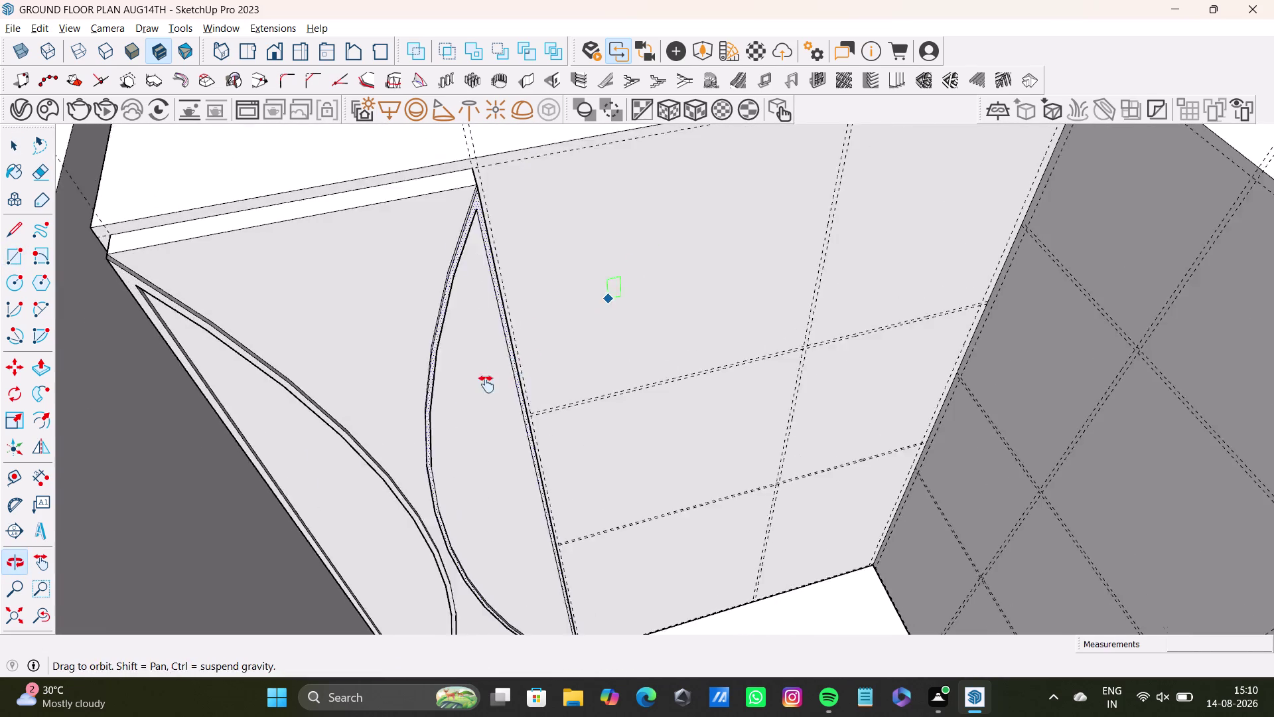
middle_drag(517, 366, 461, 398)
scroll(up, 3)
click(240, 268)
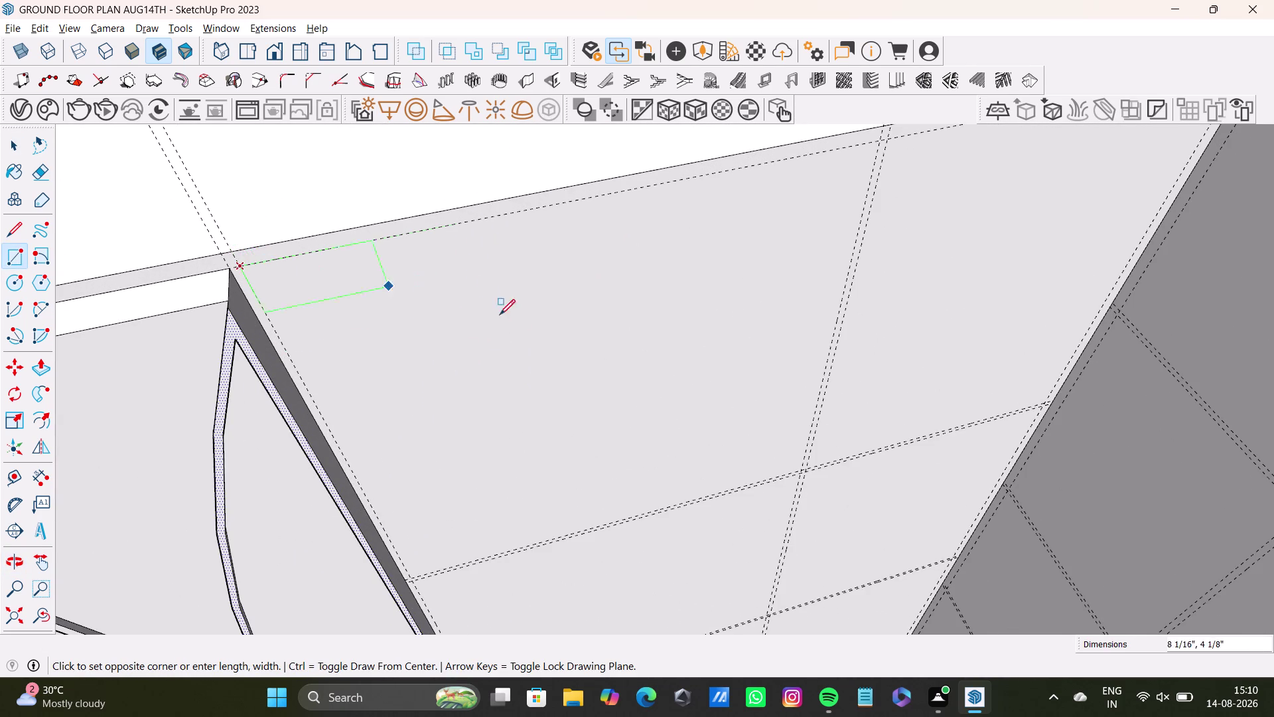
scroll(down, 3)
key(Left)
scroll(down, 3)
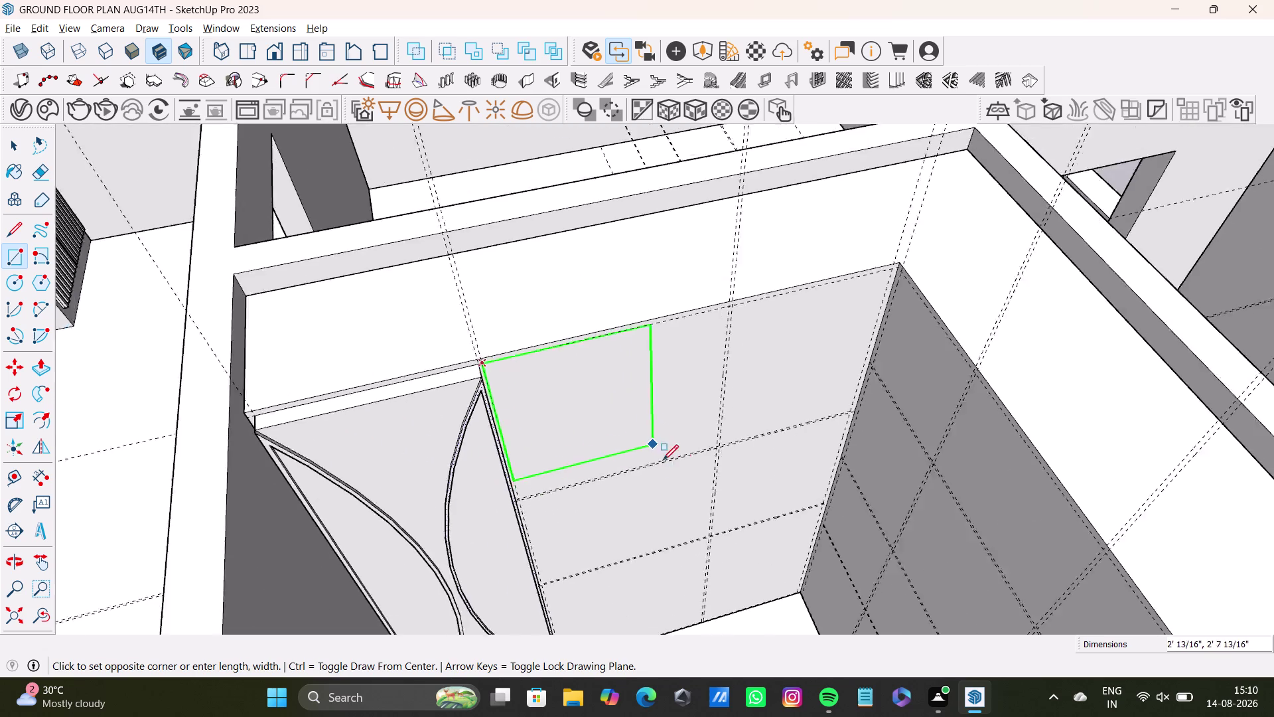
scroll(down, 3)
middle_drag(670, 474, 577, 243)
scroll(down, 3)
middle_click(621, 372)
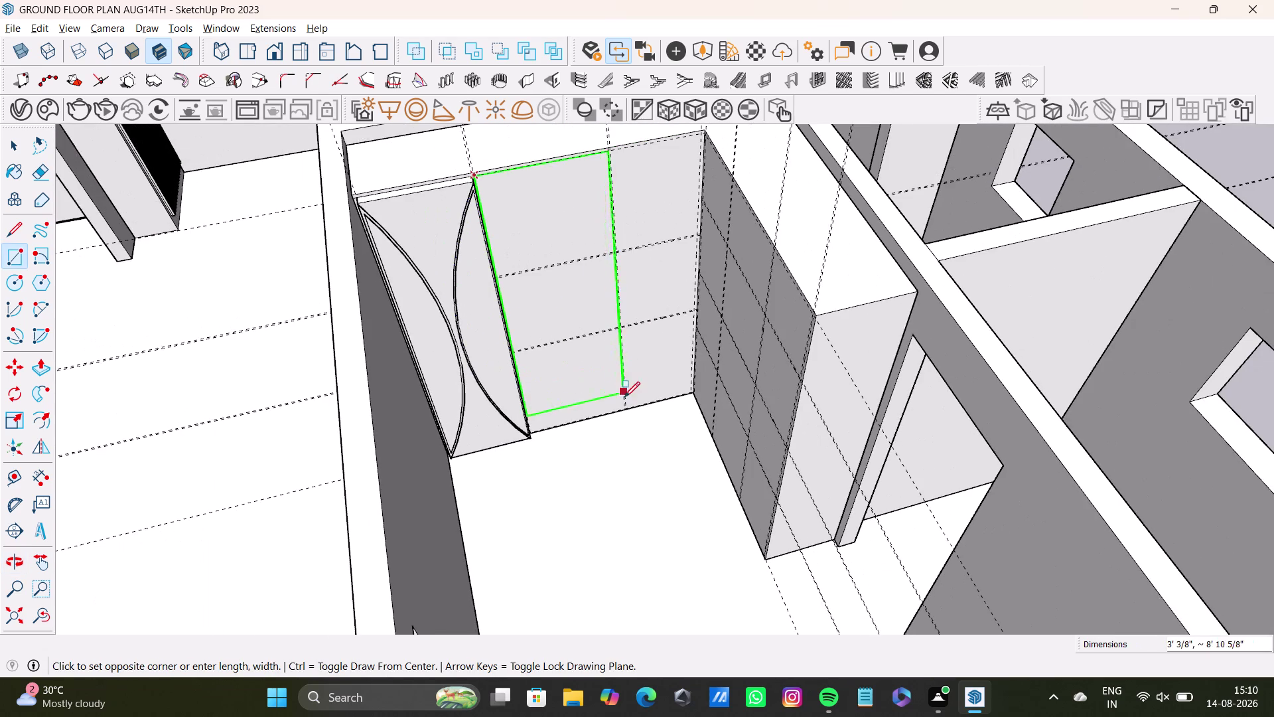
scroll(up, 3)
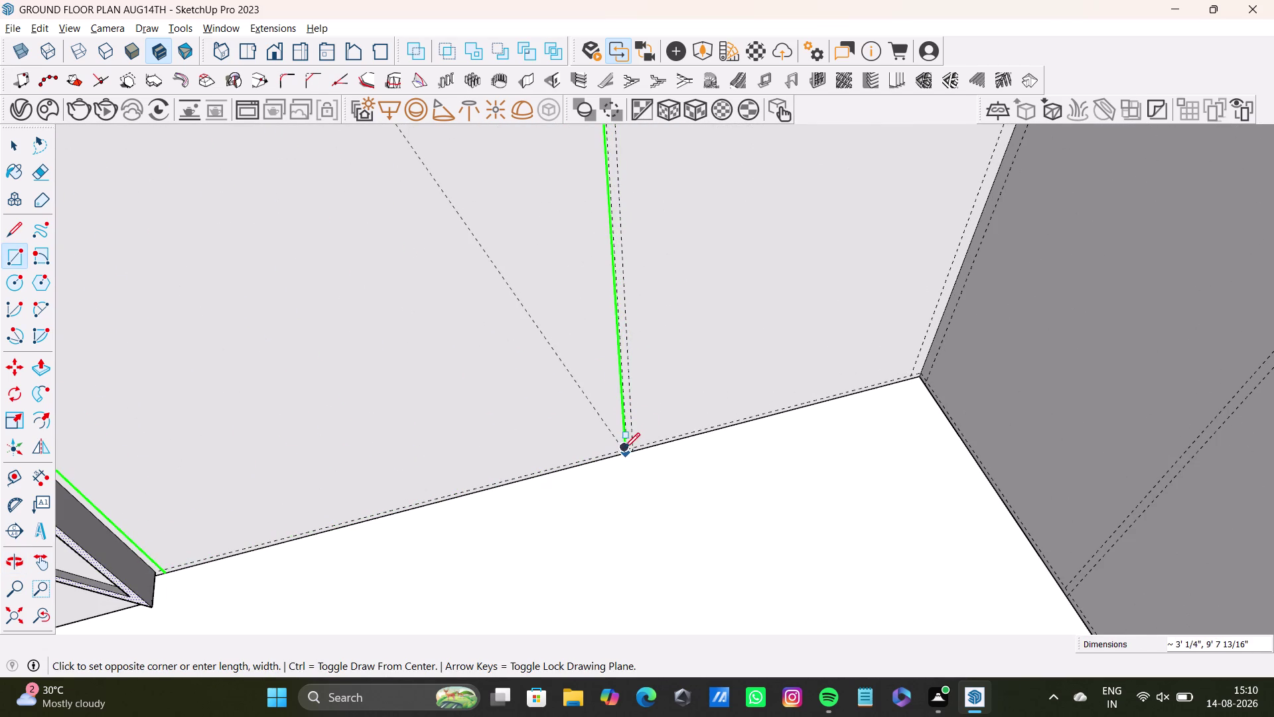
scroll(up, 3)
click(632, 447)
key(space)
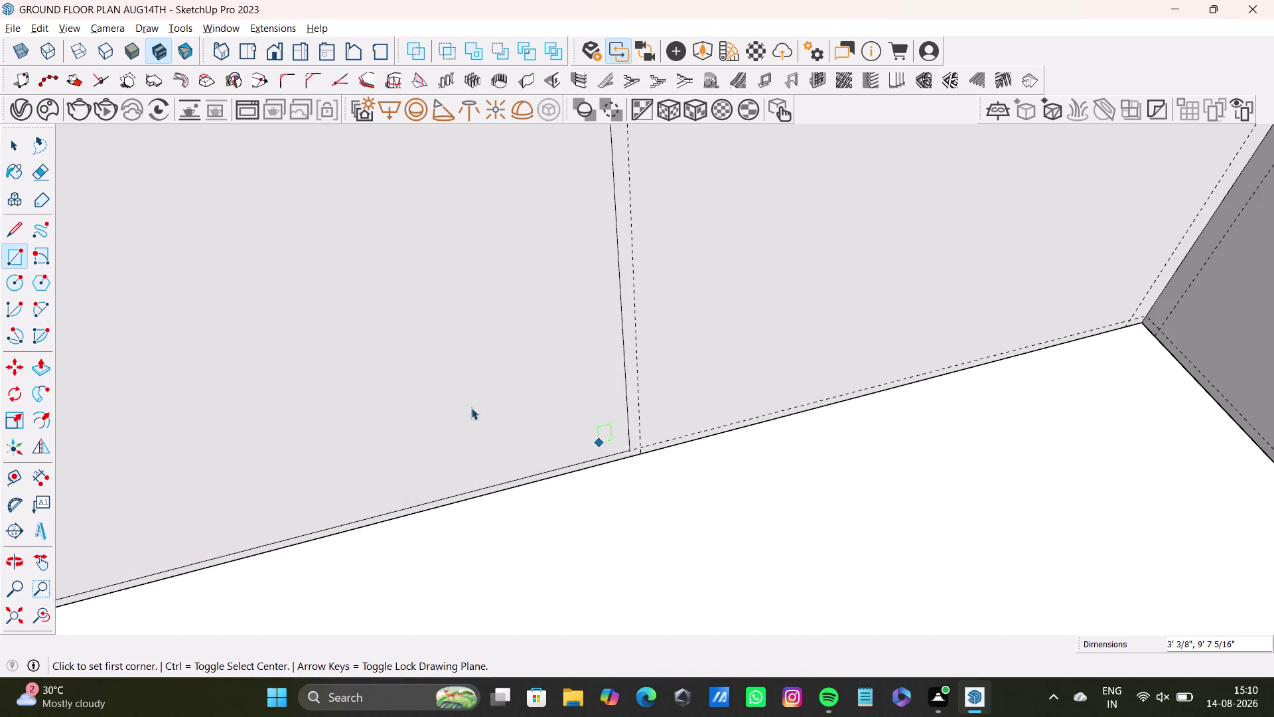
Push/pull the new tall panel face beside the door.
scroll(down, 3)
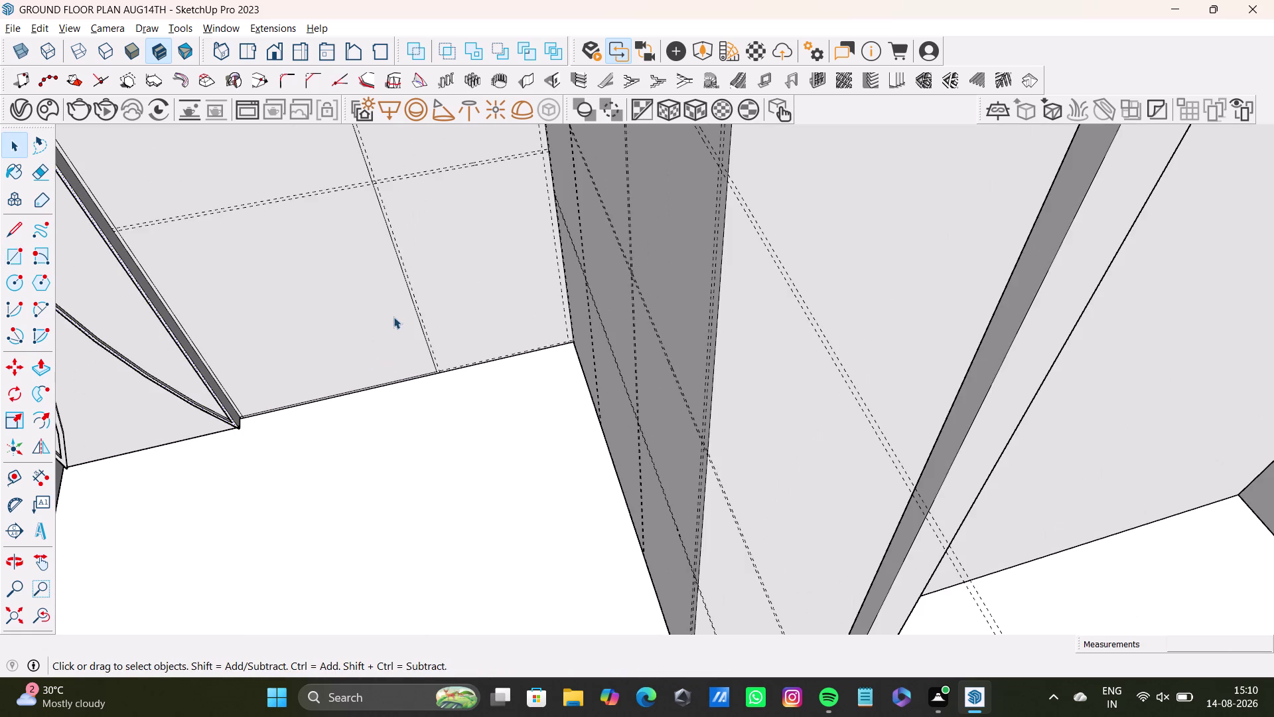
middle_drag(396, 306, 521, 529)
click(410, 432)
key(p)
click(410, 432)
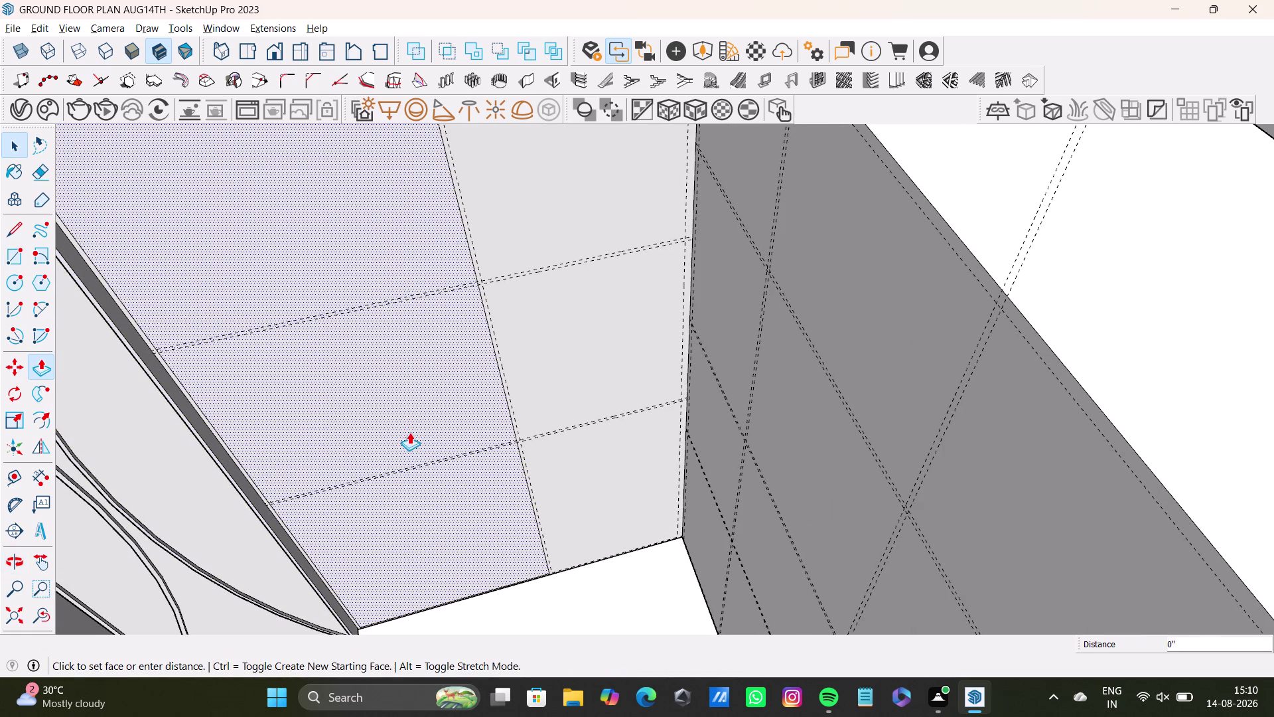
click(196, 446)
key(space)
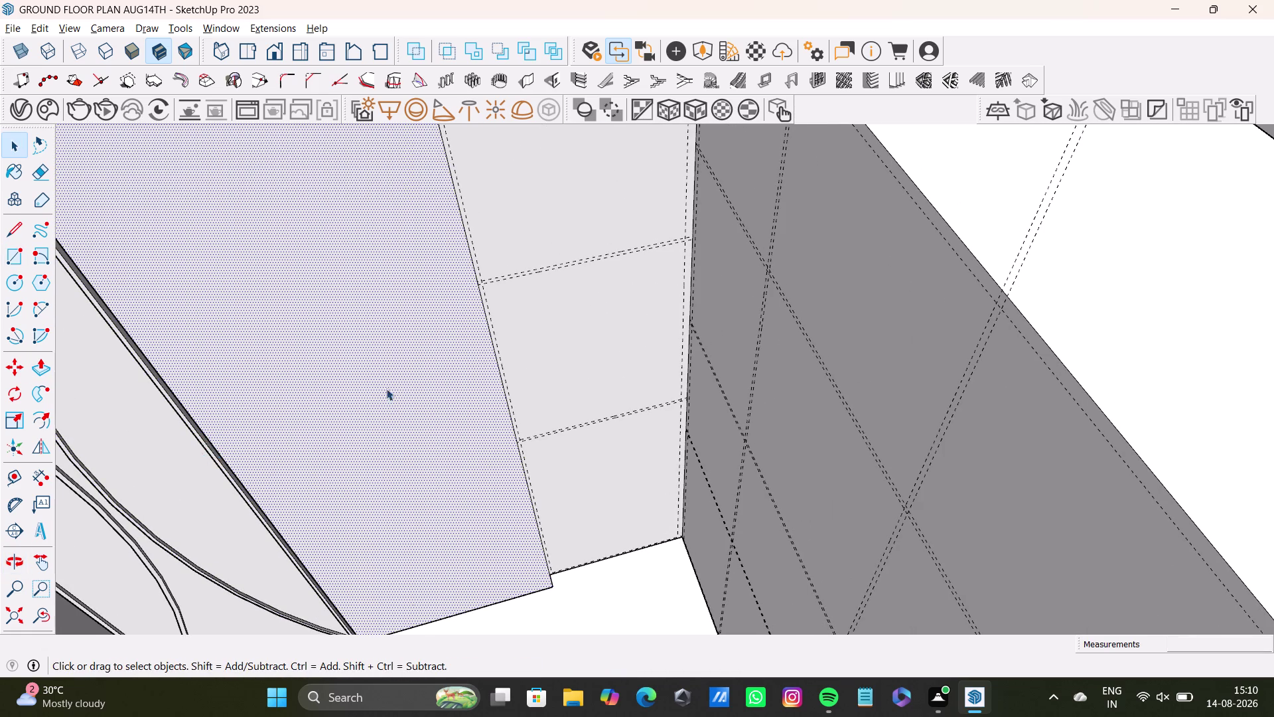
scroll(down, 3)
middle_drag(401, 388, 506, 420)
middle_drag(528, 422, 542, 354)
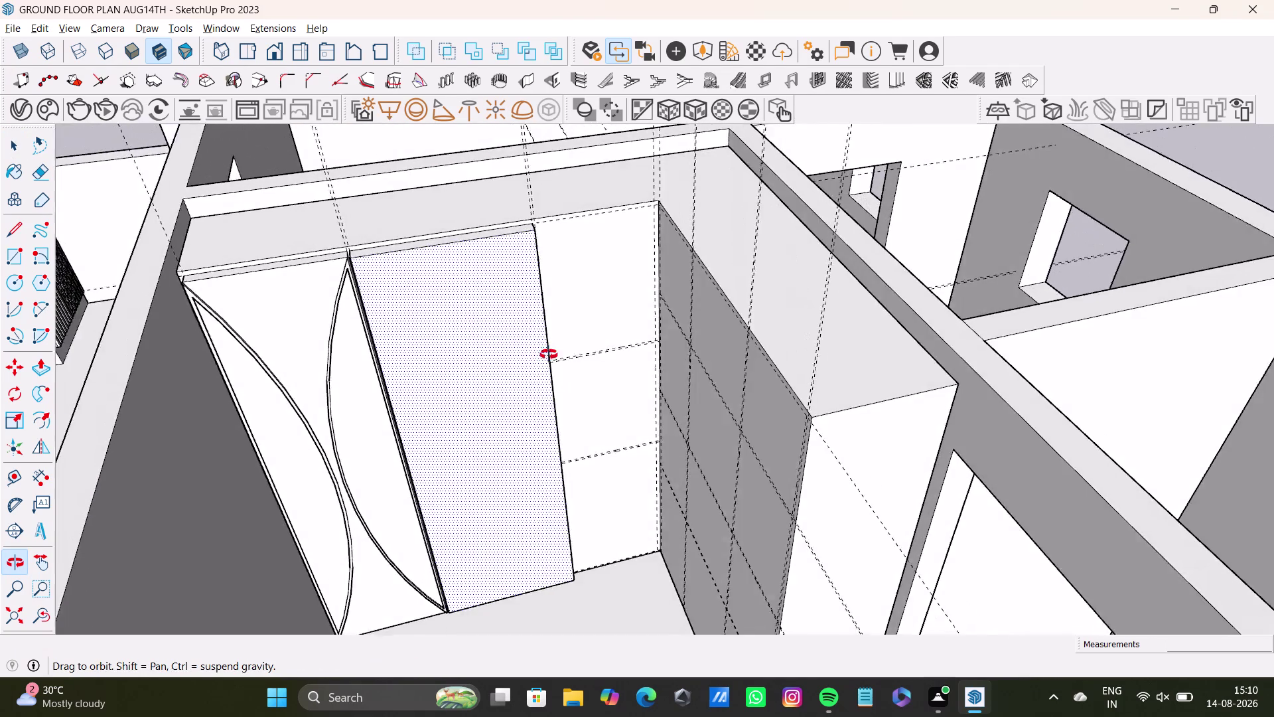
Draw a first arc from the door's top corner to its bottom corner.
middle_drag(543, 354, 577, 387)
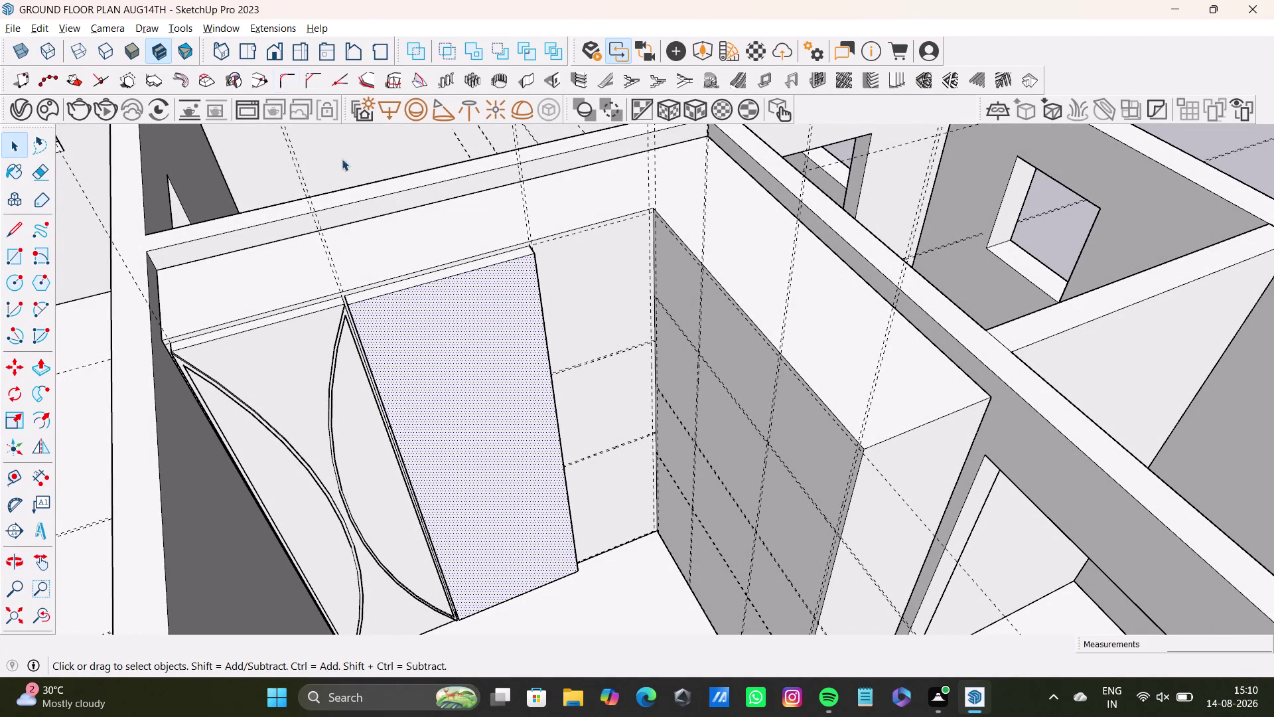
scroll(down, 3)
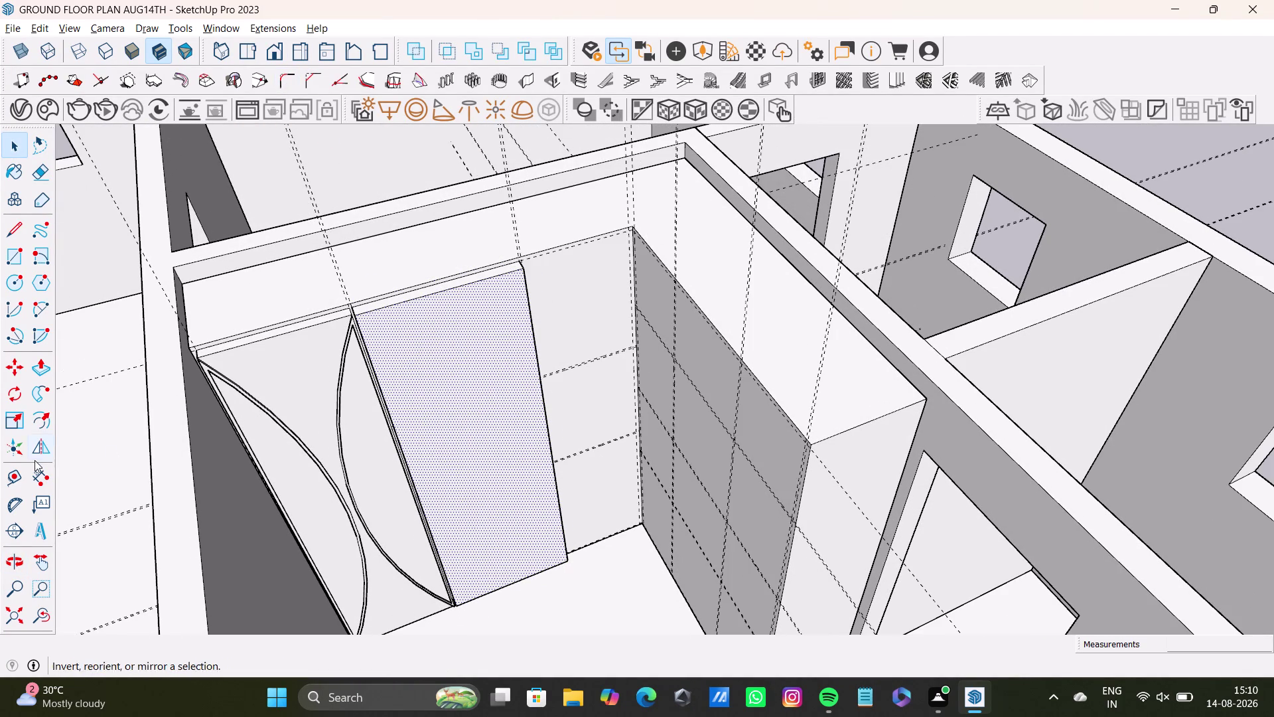
click(34, 306)
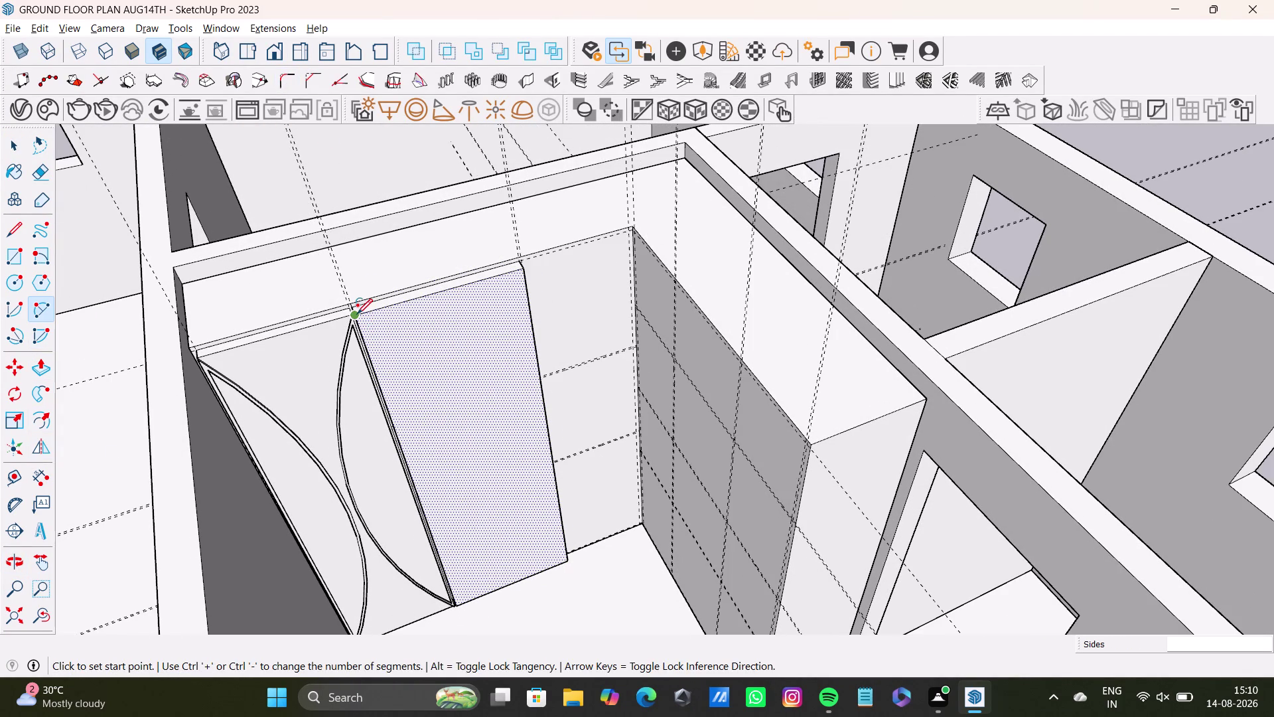
drag(357, 313, 363, 320)
click(461, 604)
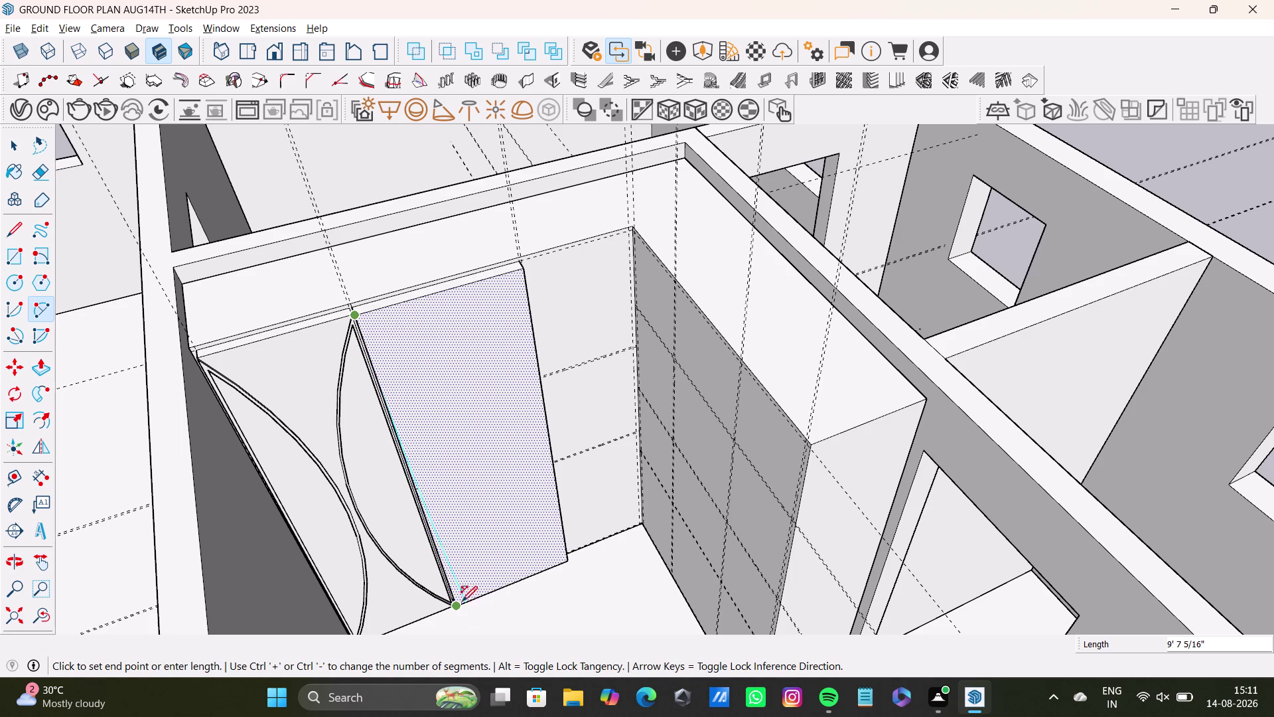
click(495, 560)
key(space)
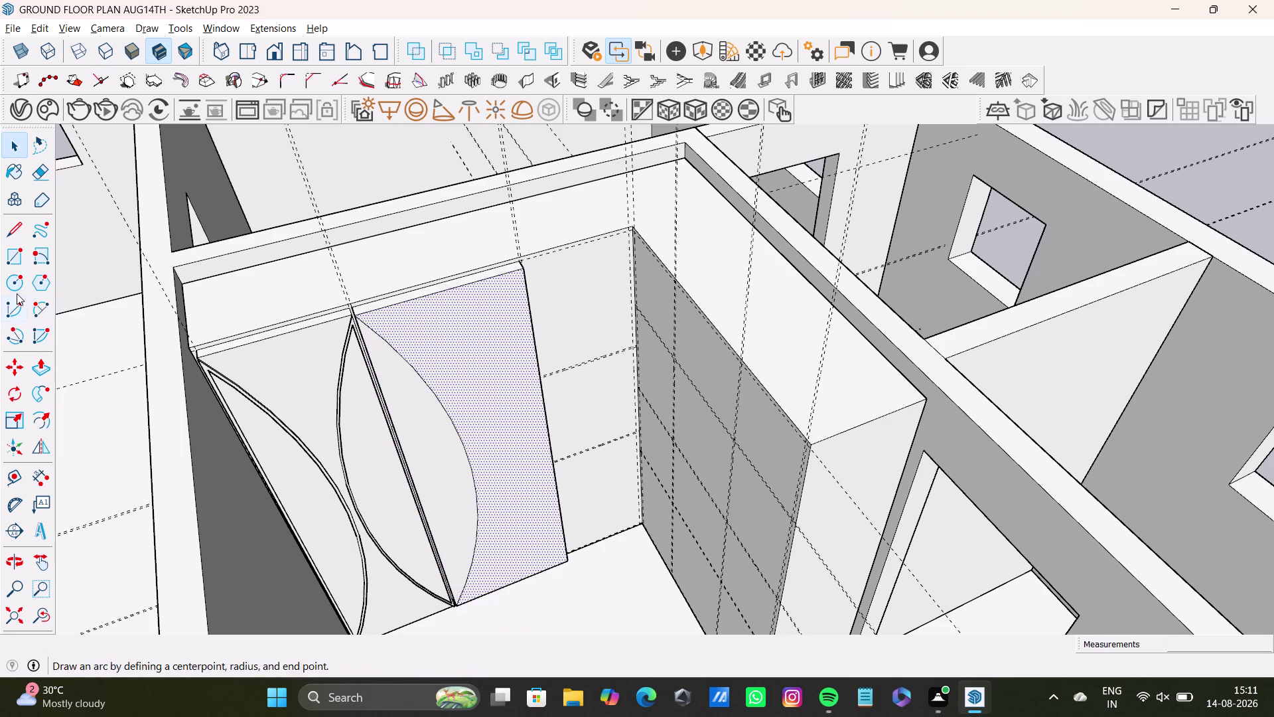
Draw another arc on the panel's right side, then undo both arcs.
click(33, 311)
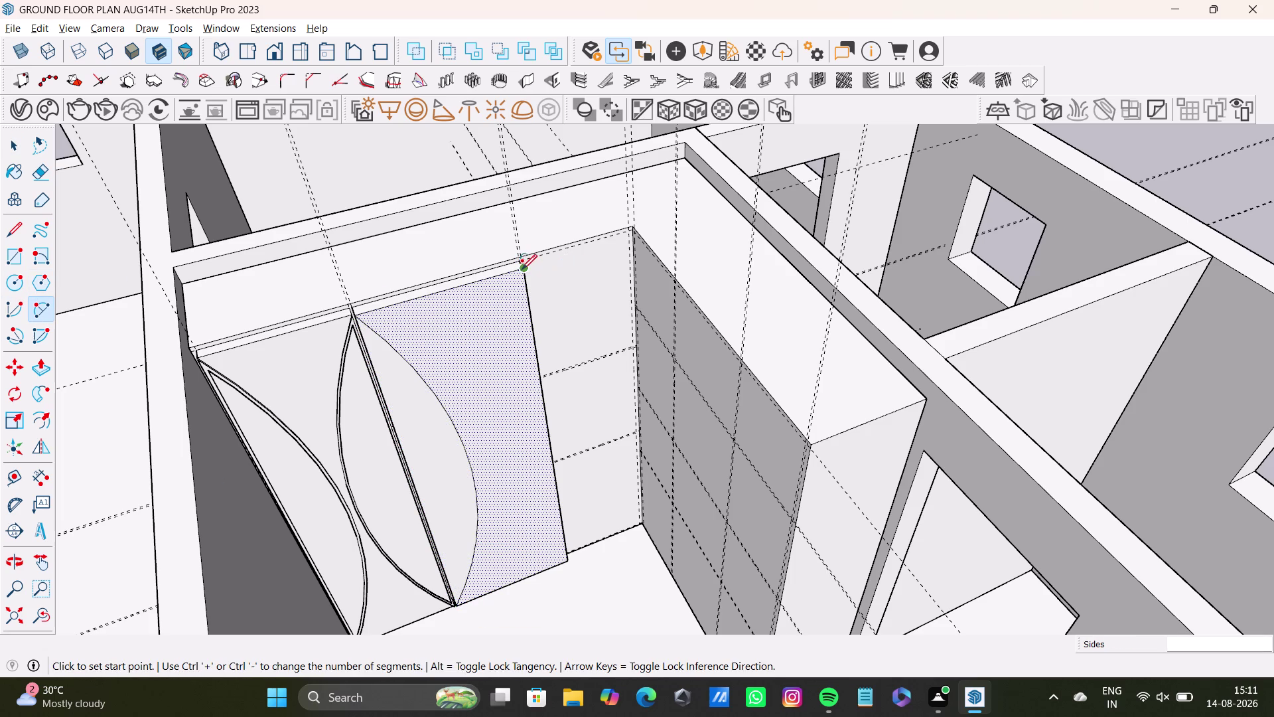
click(522, 269)
click(566, 561)
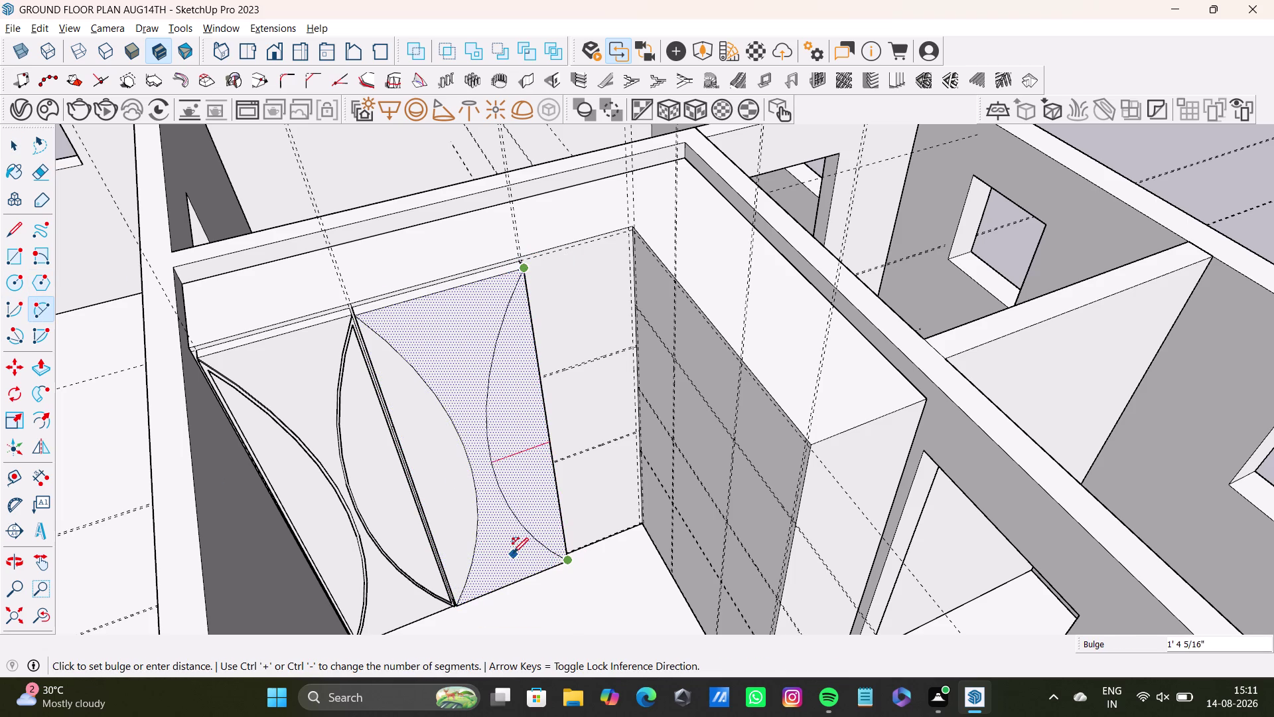
click(507, 544)
middle_drag(537, 542, 487, 537)
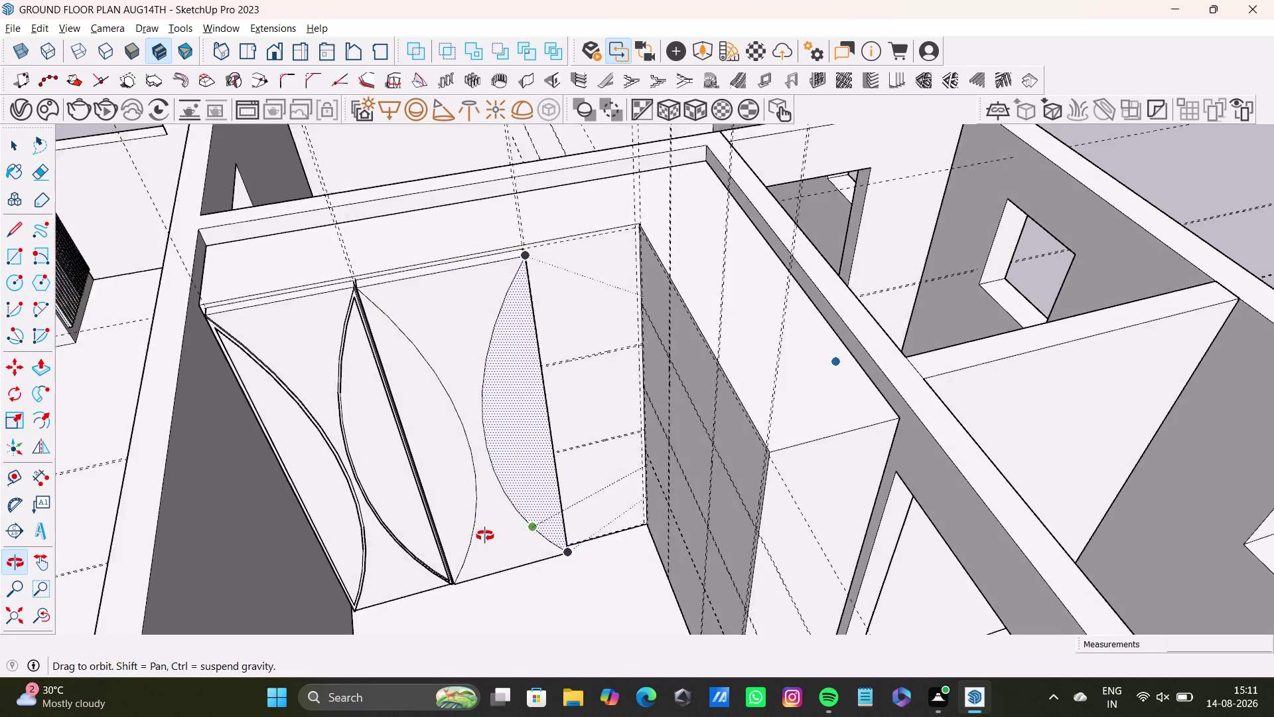
middle_drag(488, 536, 402, 475)
key(ctrl+z)
key(ctrl+z)
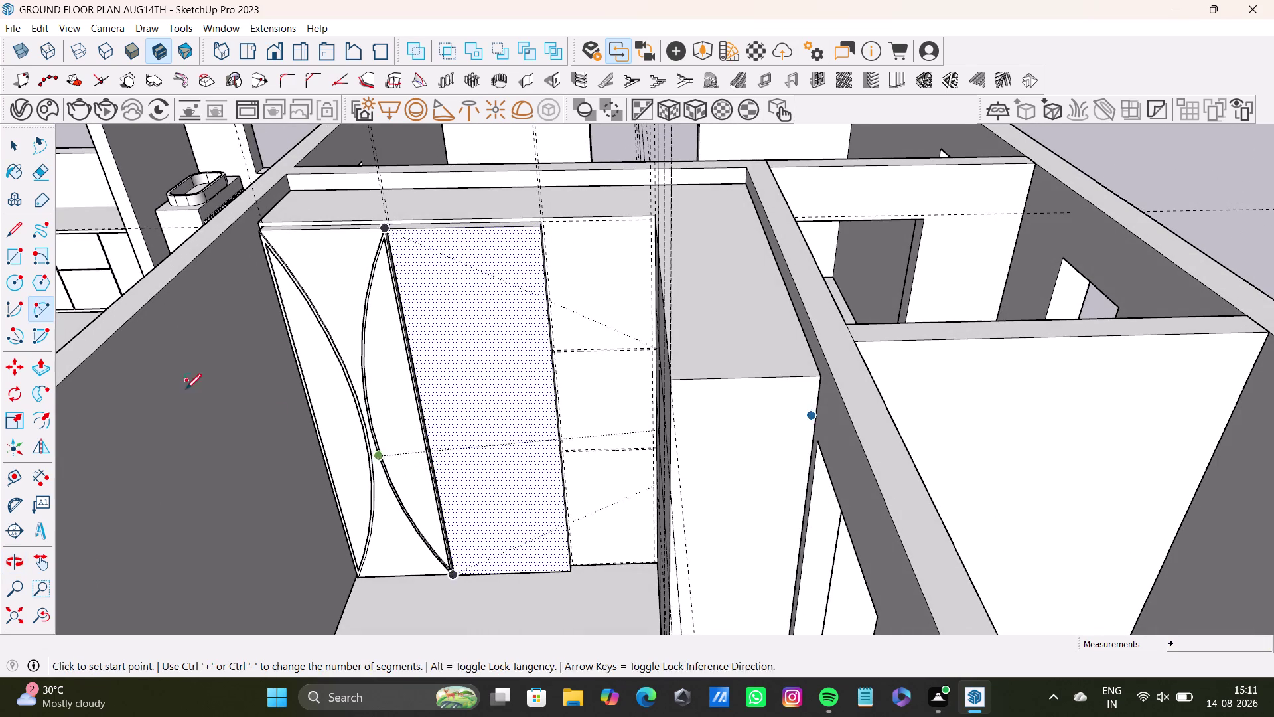
Draw the left arc from the panel's top-left to bottom-left corner, bulging inward.
click(41, 310)
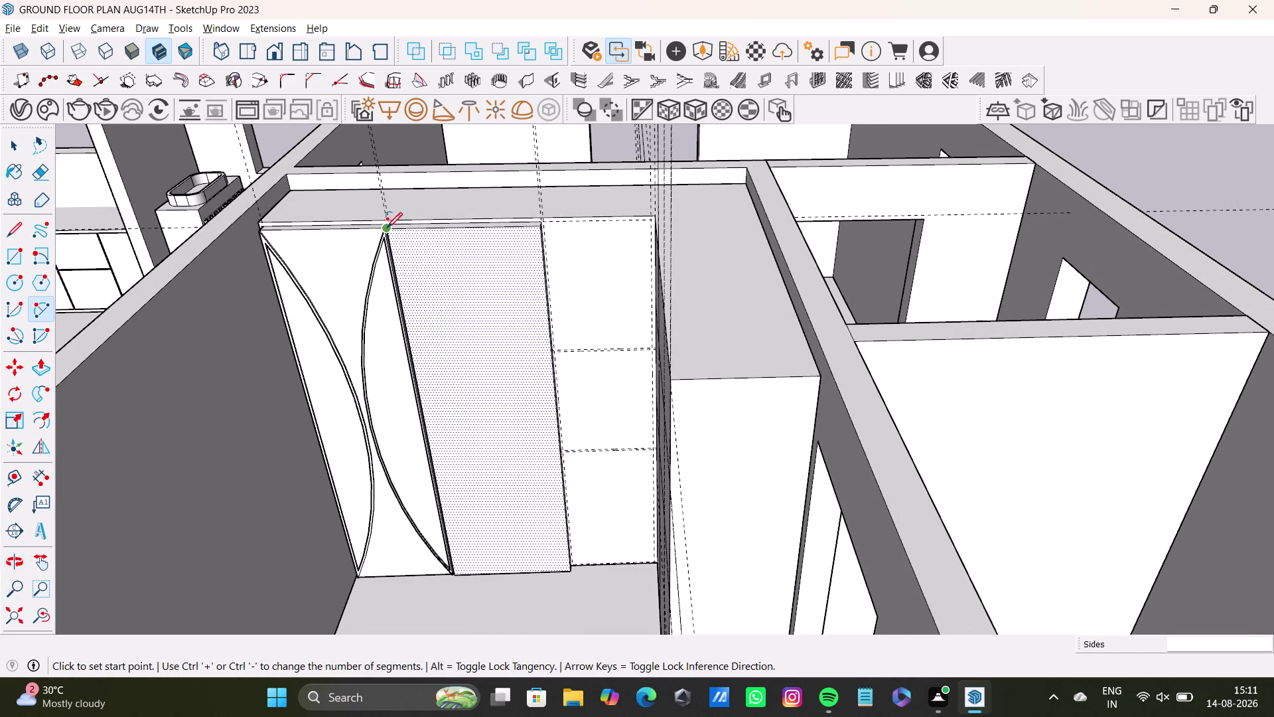
click(390, 228)
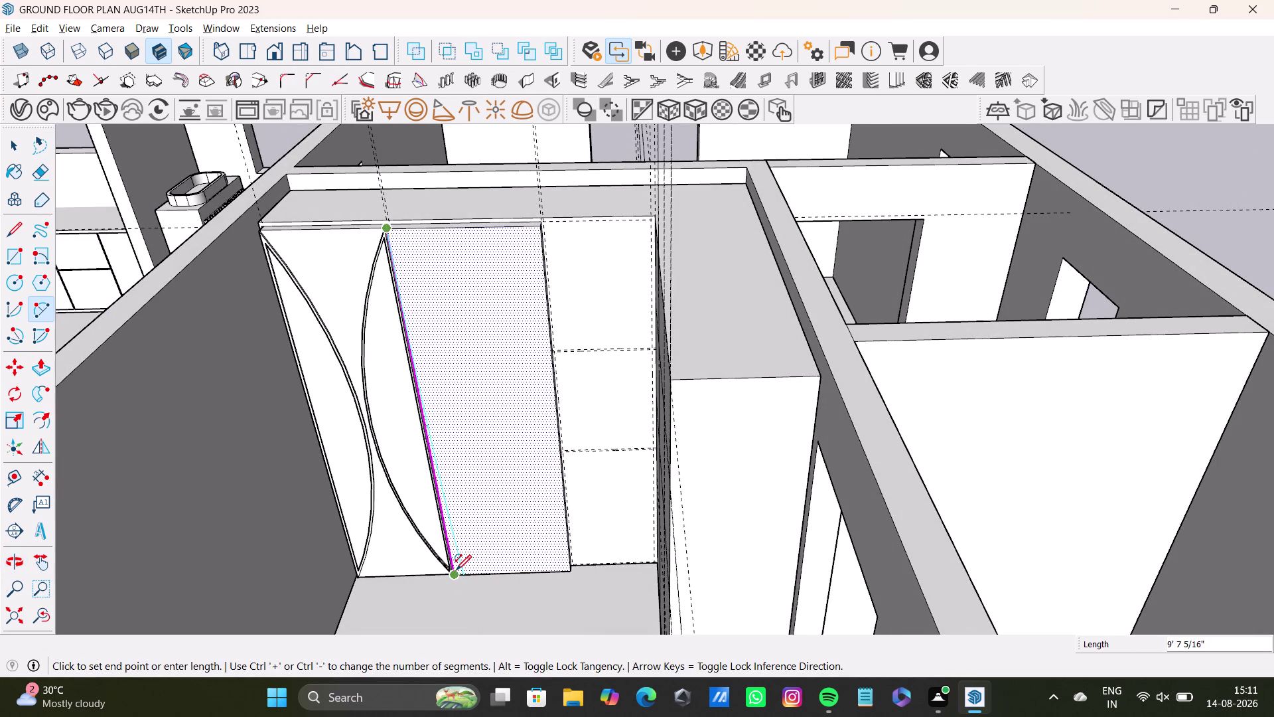
click(456, 570)
click(500, 551)
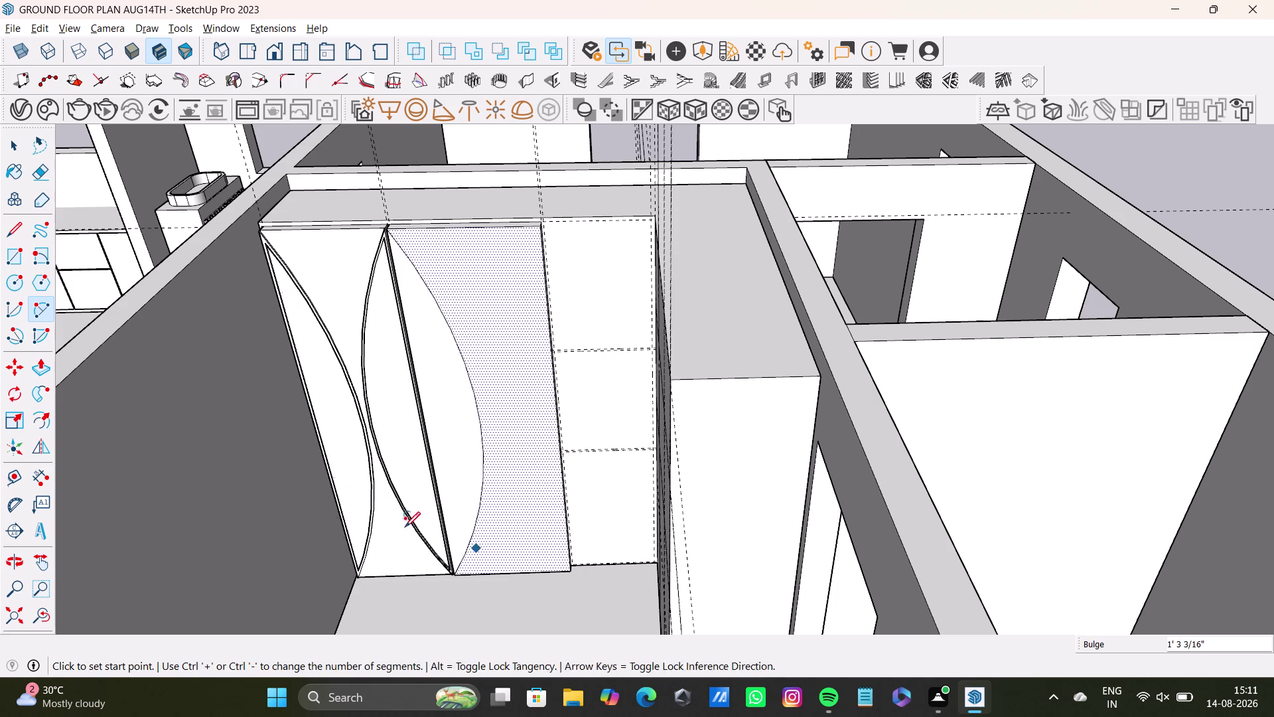
key(space)
Draw the mirrored right arc from the panel's top-right to bottom-right corner.
click(41, 310)
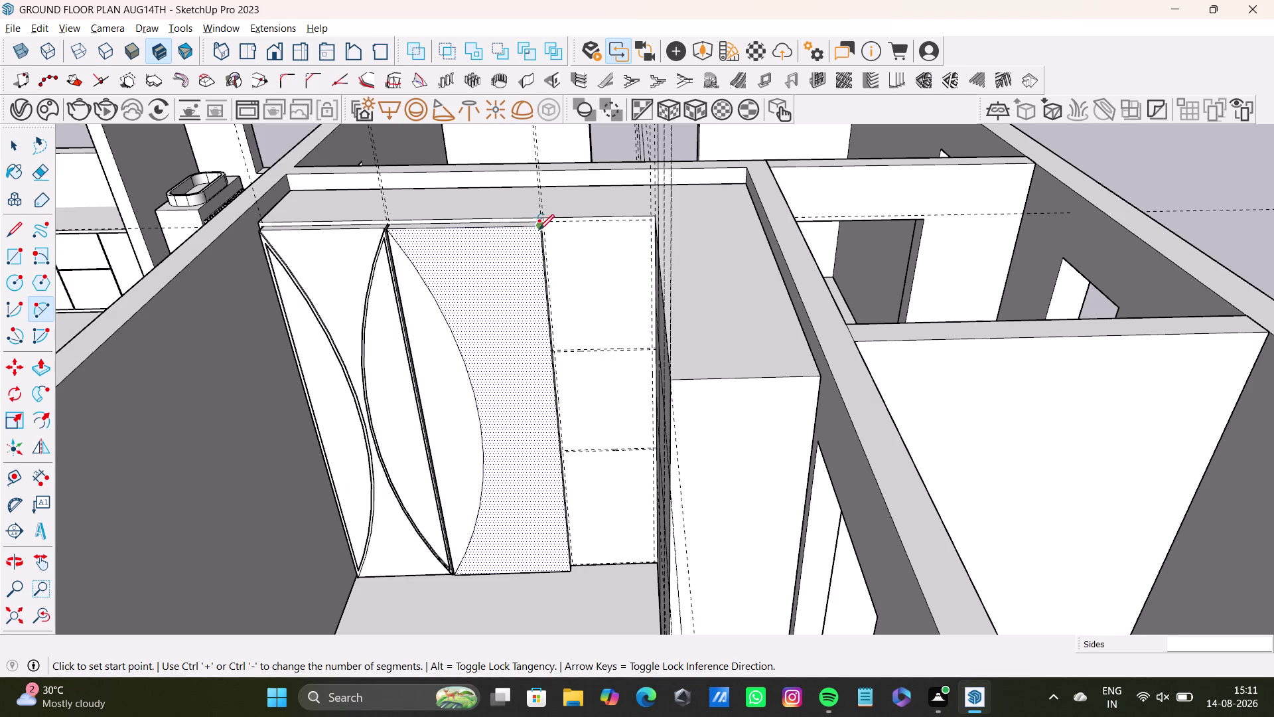
click(539, 230)
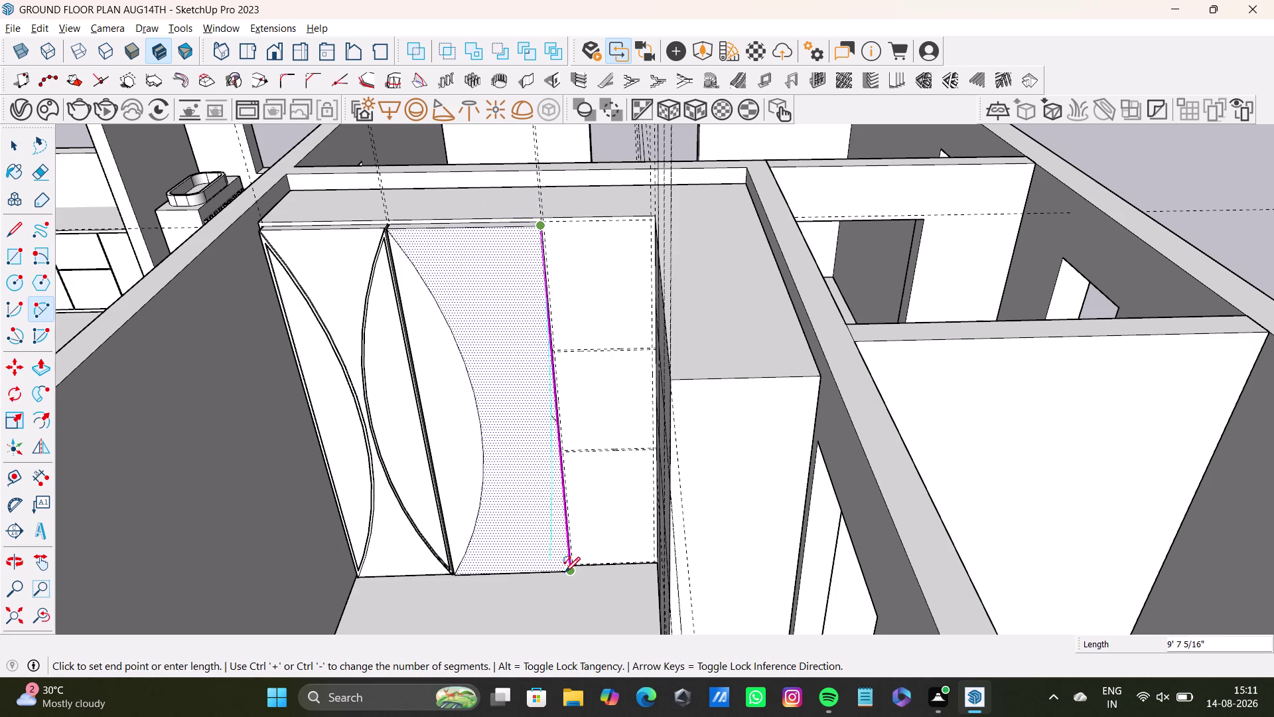
click(565, 571)
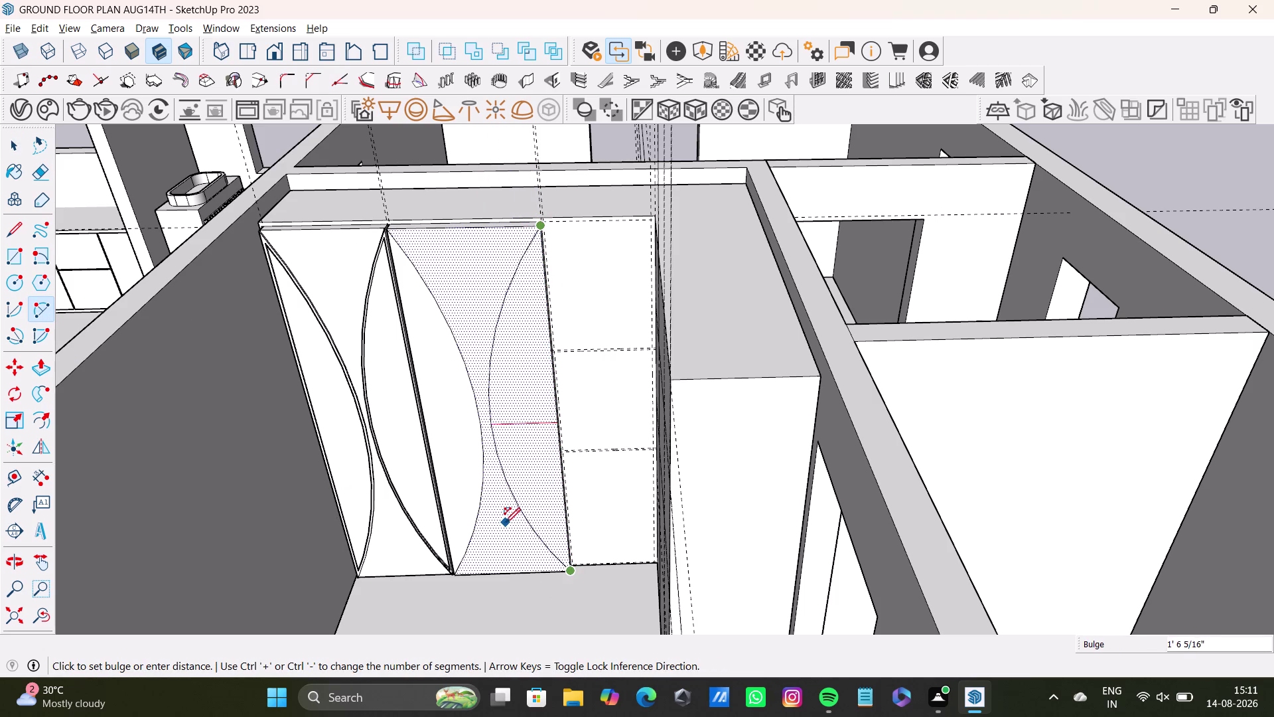
click(503, 523)
key(space)
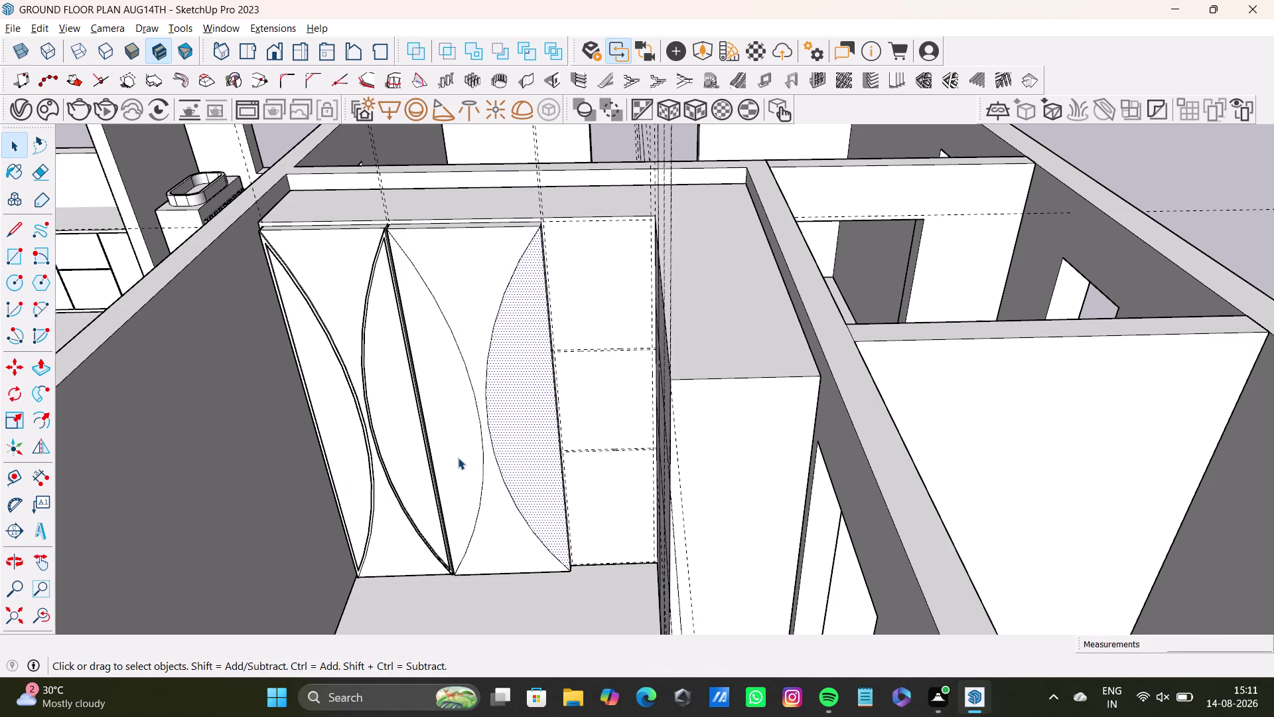
middle_drag(487, 481, 509, 448)
click(454, 454)
Offset the middle door's arc face about 1 inch inward.
key(f)
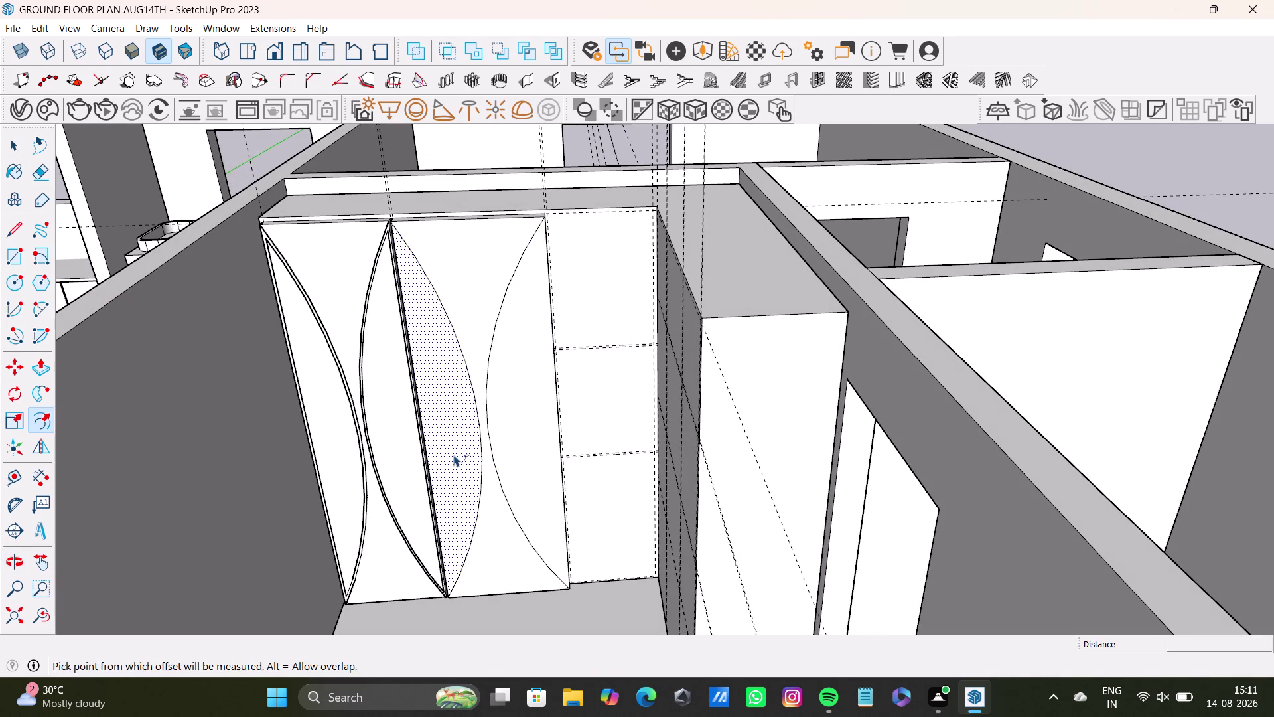
click(454, 455)
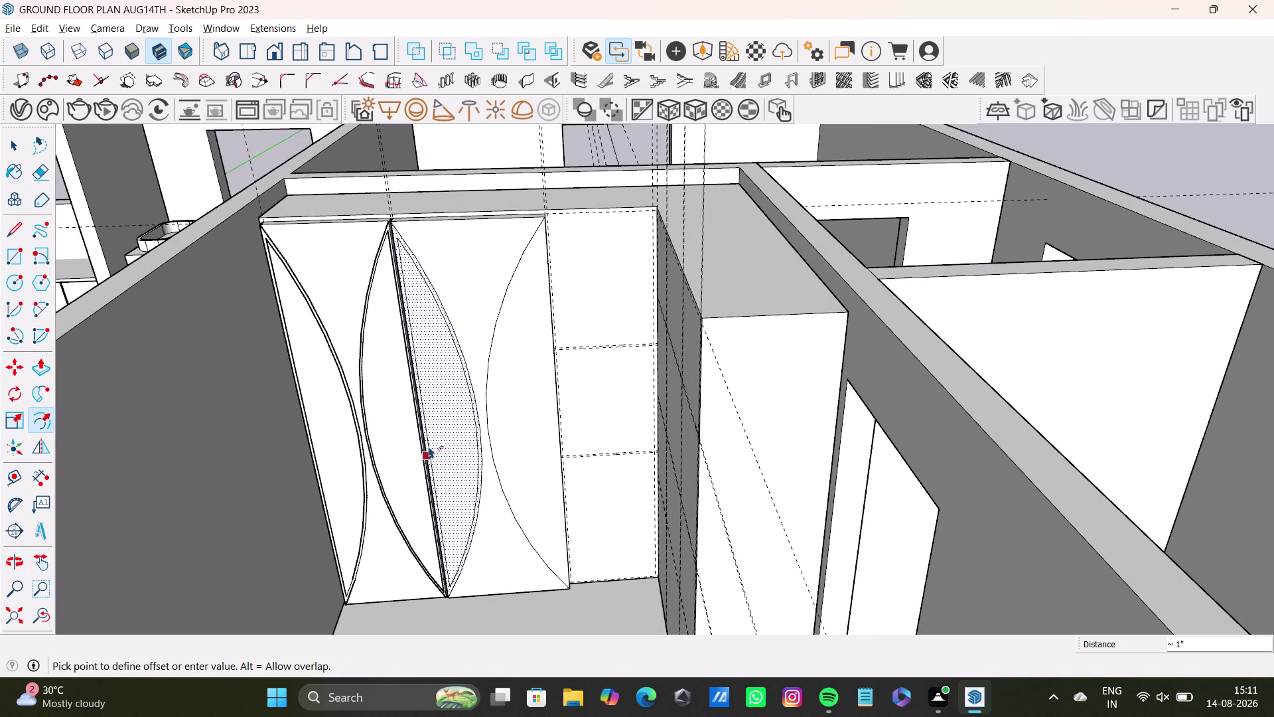
click(428, 445)
key(space)
key(space)
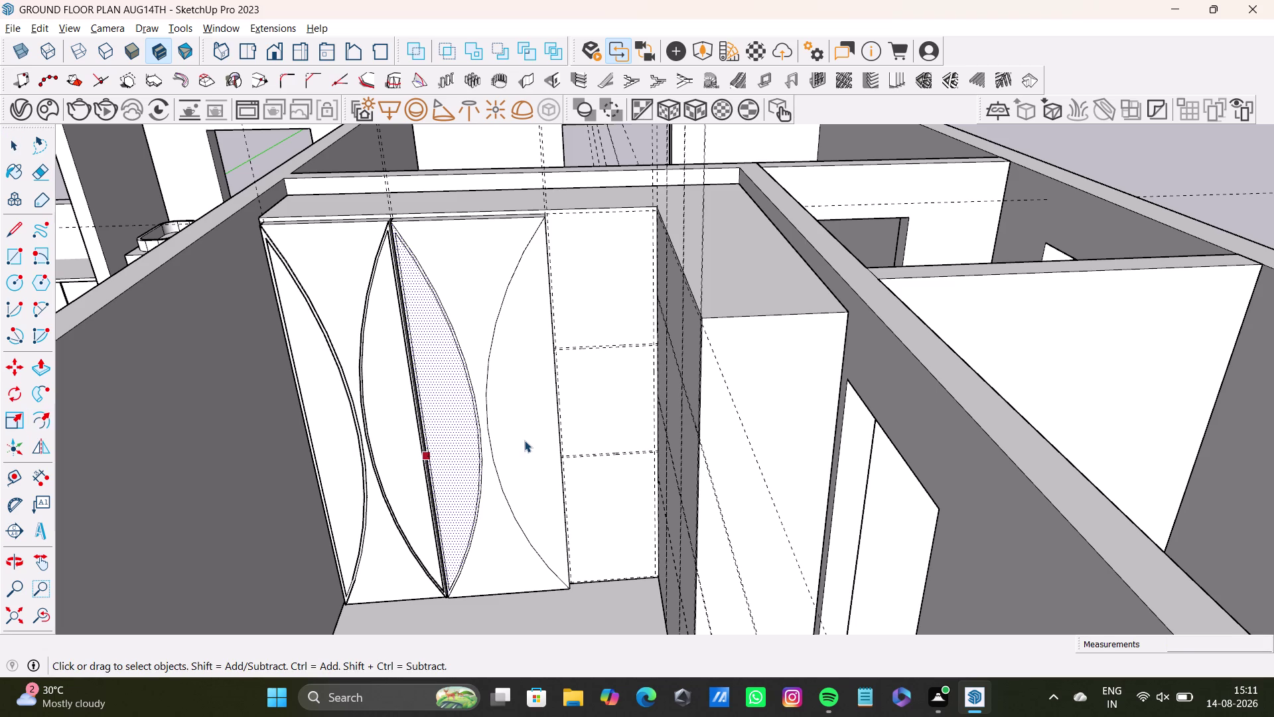
Offset the right and left arc faces about 1 inch inward as well.
click(524, 440)
key(f)
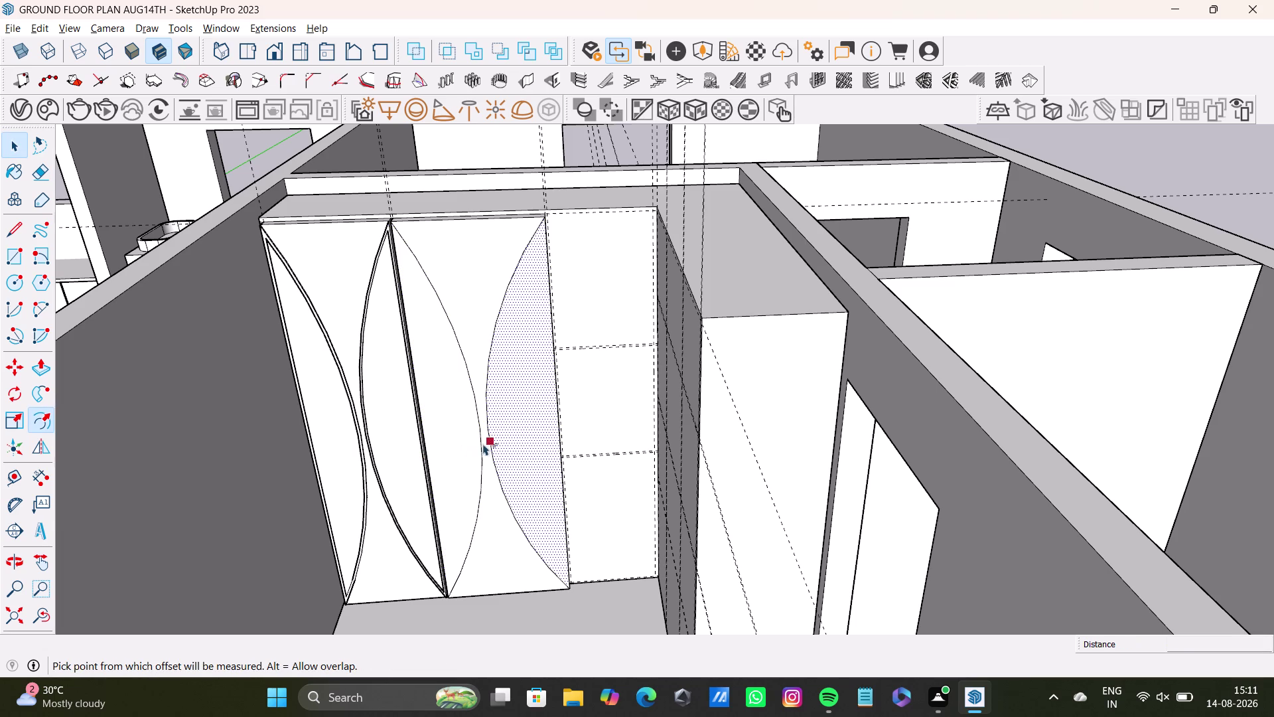
click(516, 434)
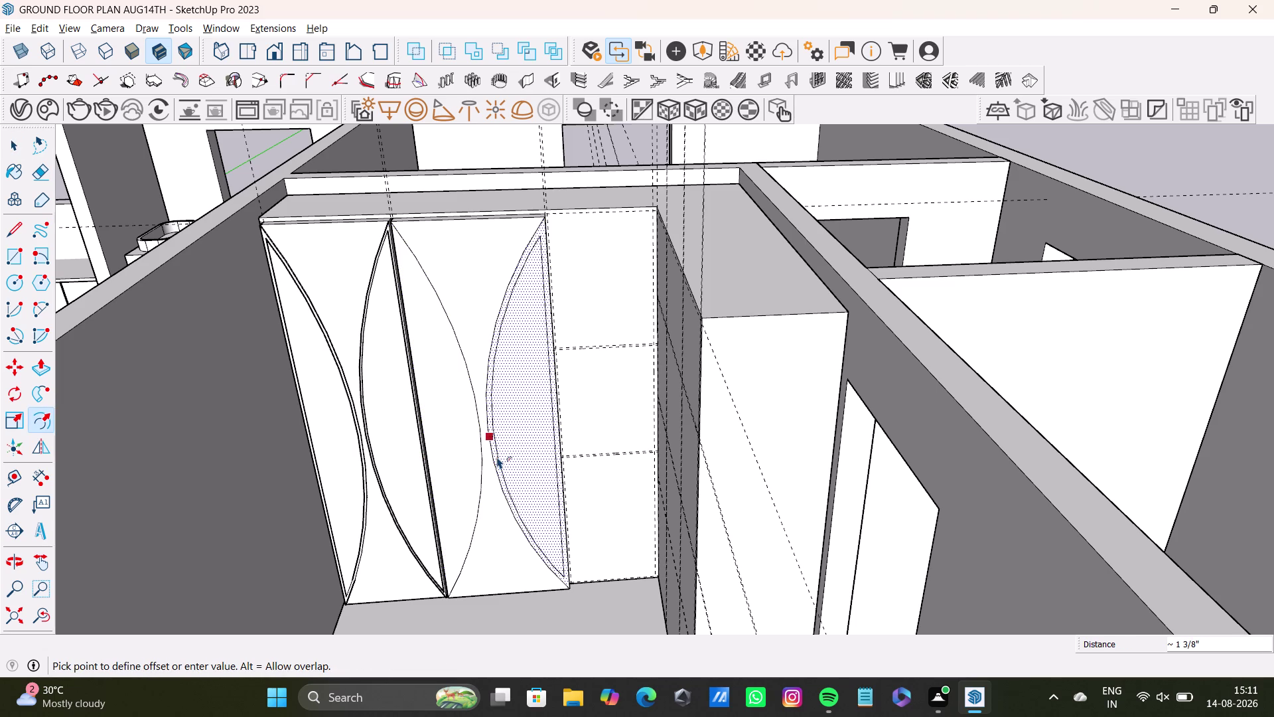
click(496, 460)
key(space)
click(469, 449)
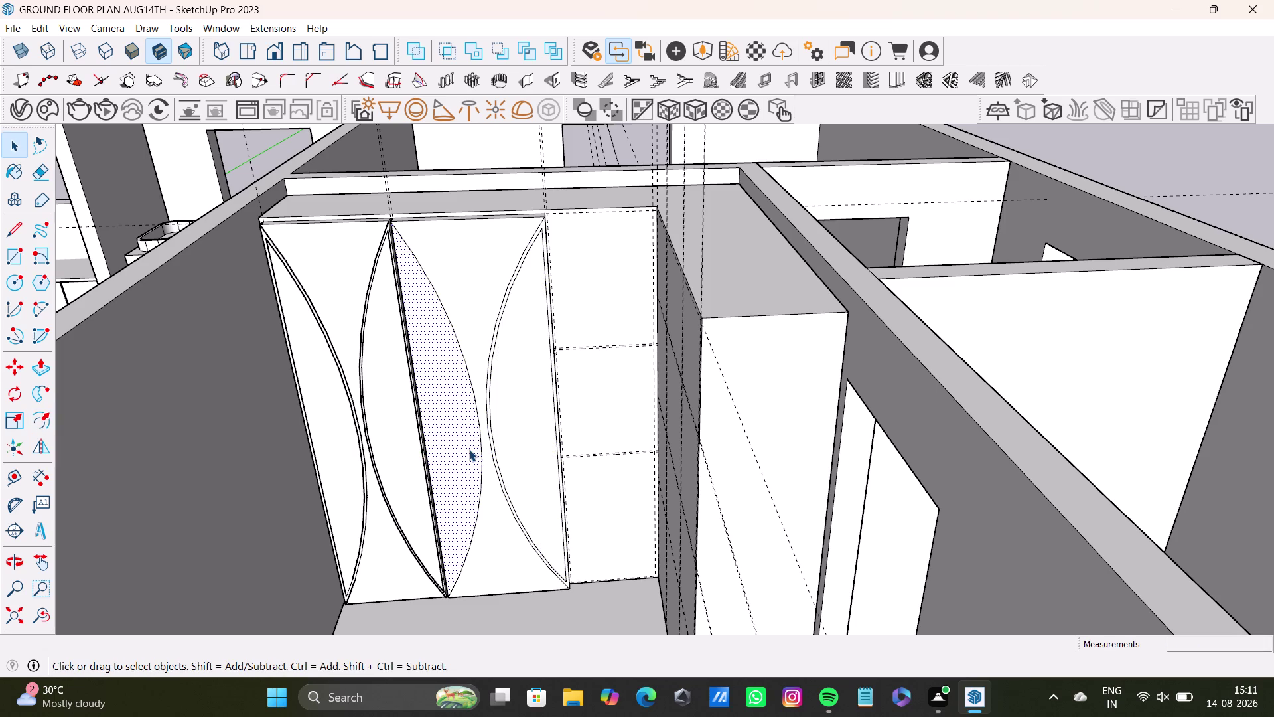
key(f)
click(469, 449)
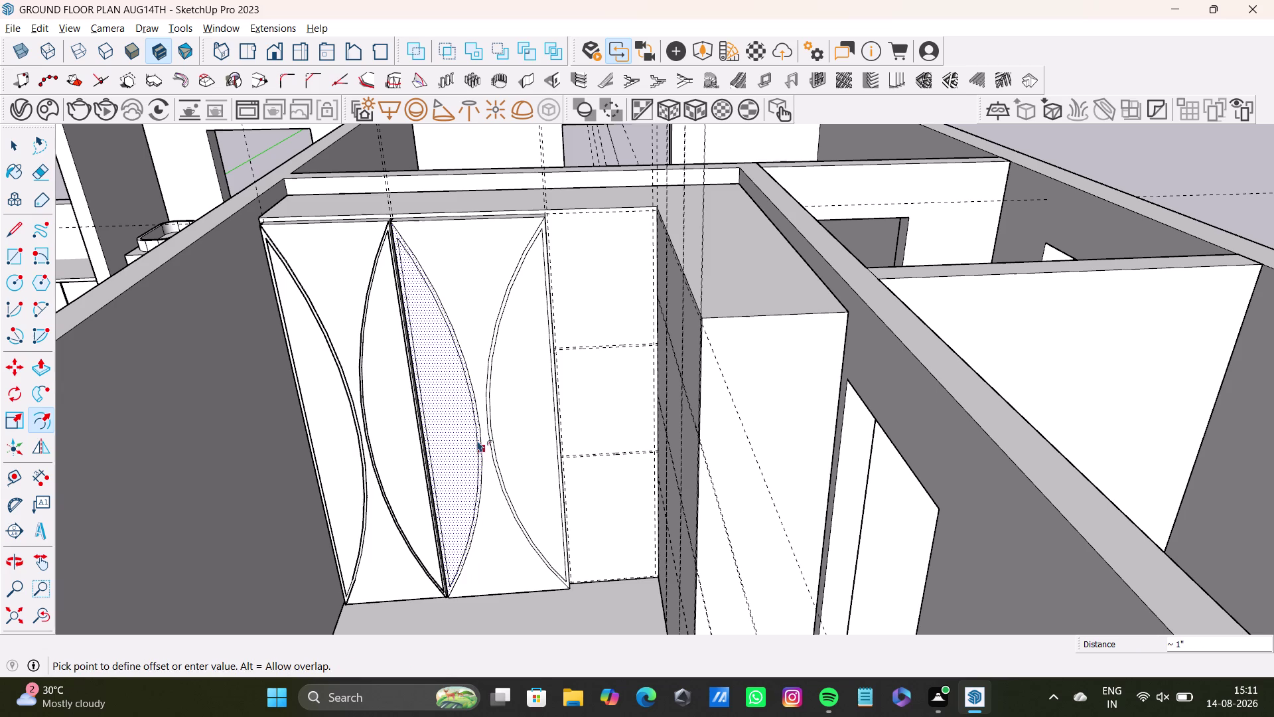
click(477, 439)
key(space)
scroll(up, 3)
Push/pull the inner left arc panel to a 3/8-inch depth.
middle_drag(494, 236, 496, 353)
middle_drag(495, 353, 475, 481)
scroll(up, 3)
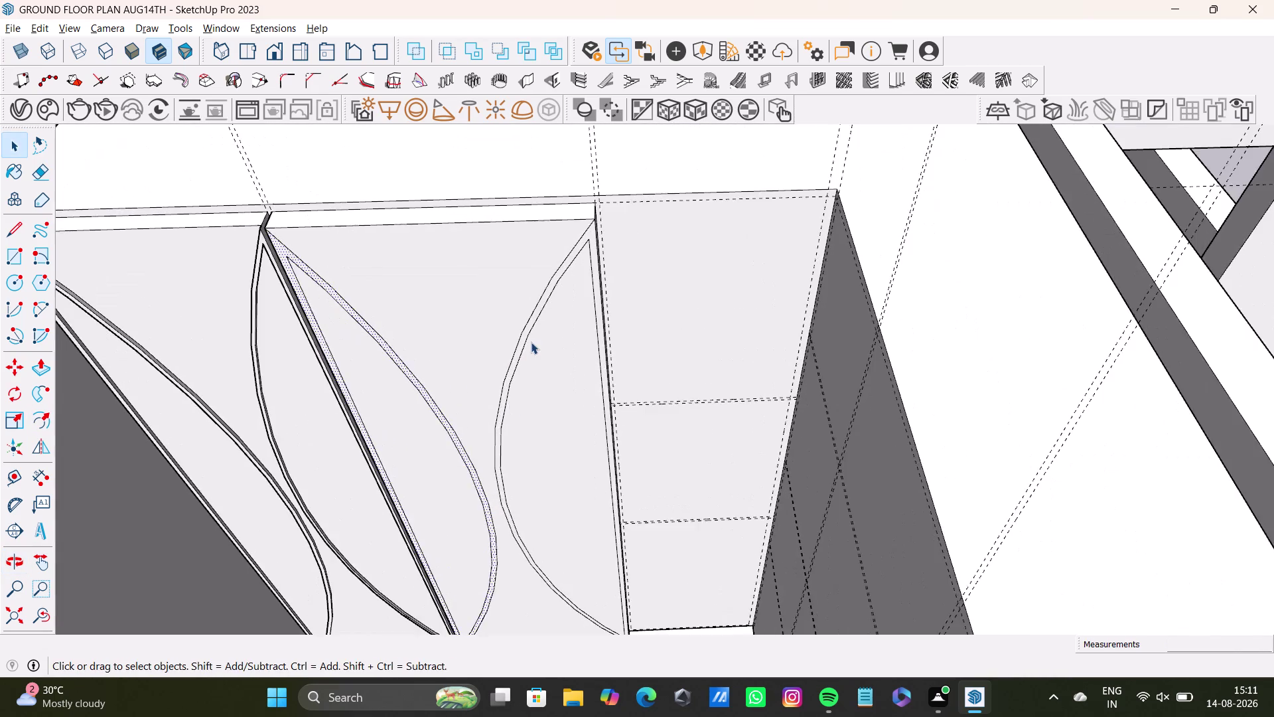
scroll(up, 3)
middle_drag(556, 322, 552, 366)
scroll(up, 3)
middle_drag(192, 293, 257, 272)
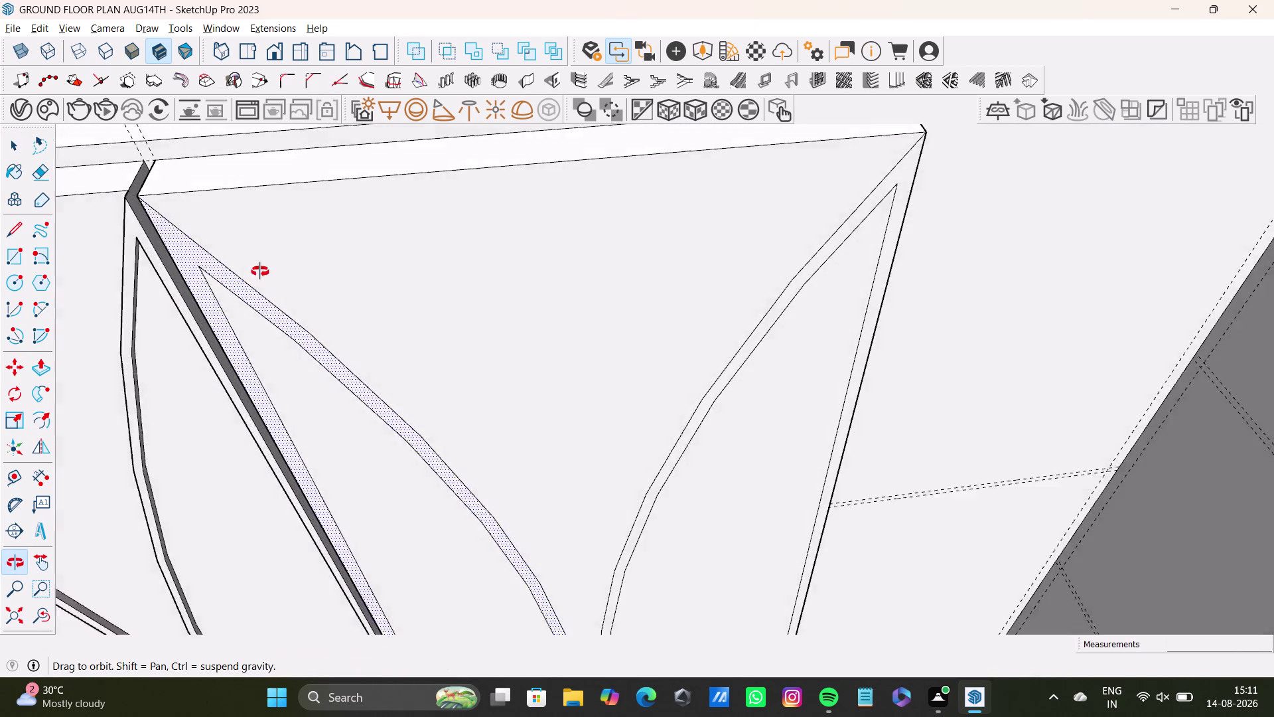
middle_drag(256, 272, 176, 159)
click(329, 345)
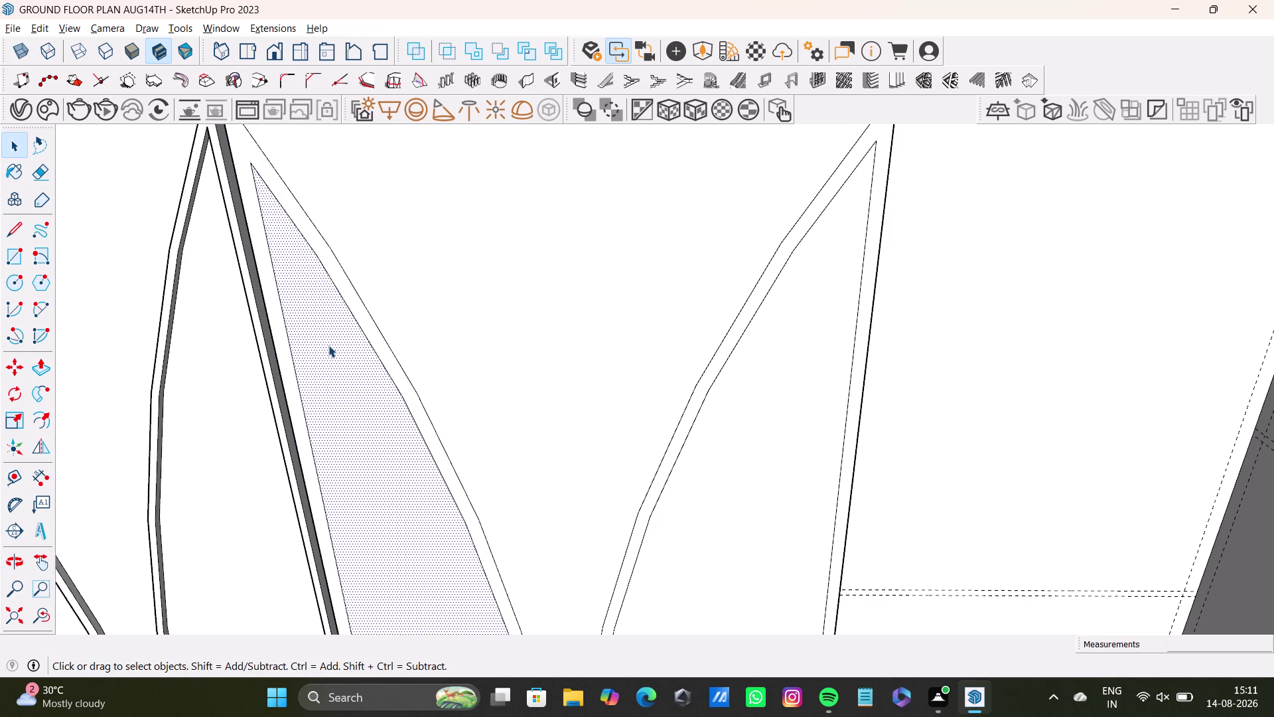
key(p)
click(328, 345)
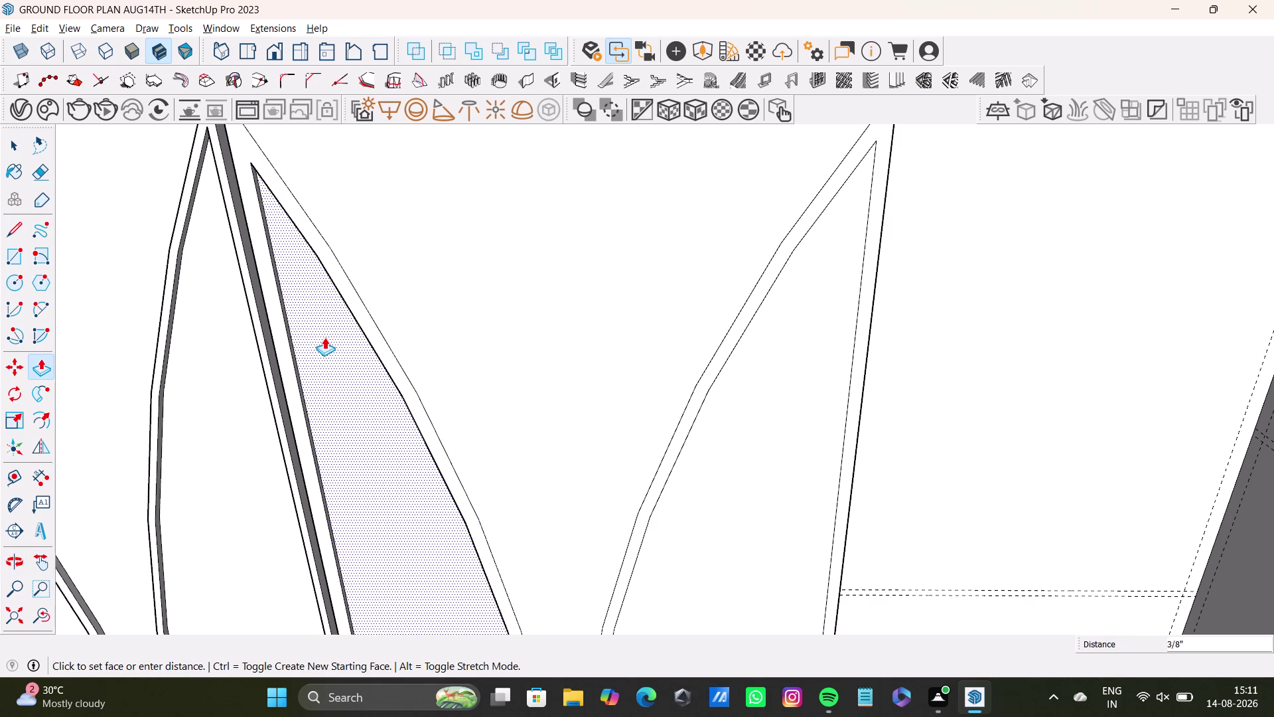
click(325, 337)
key(space)
Give the inner right arc panel the same 3/8-inch depth.
click(791, 453)
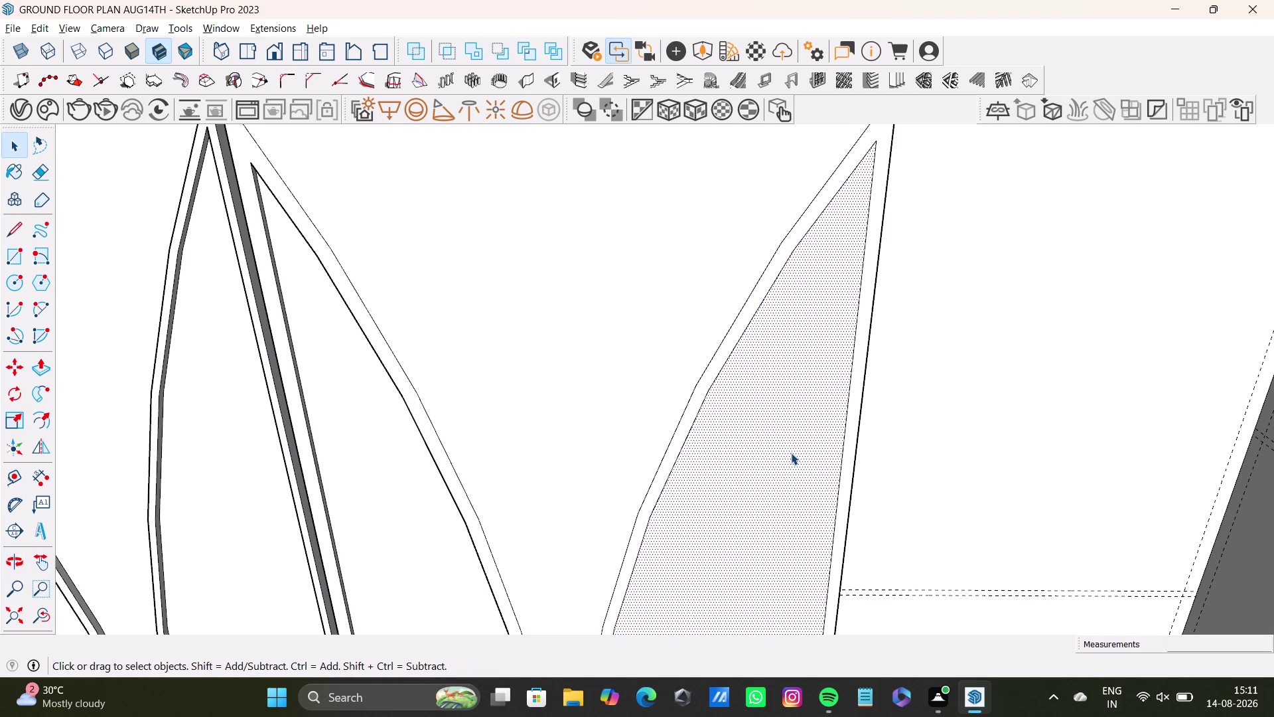
key(p)
click(791, 453)
click(789, 444)
key(space)
scroll(down, 3)
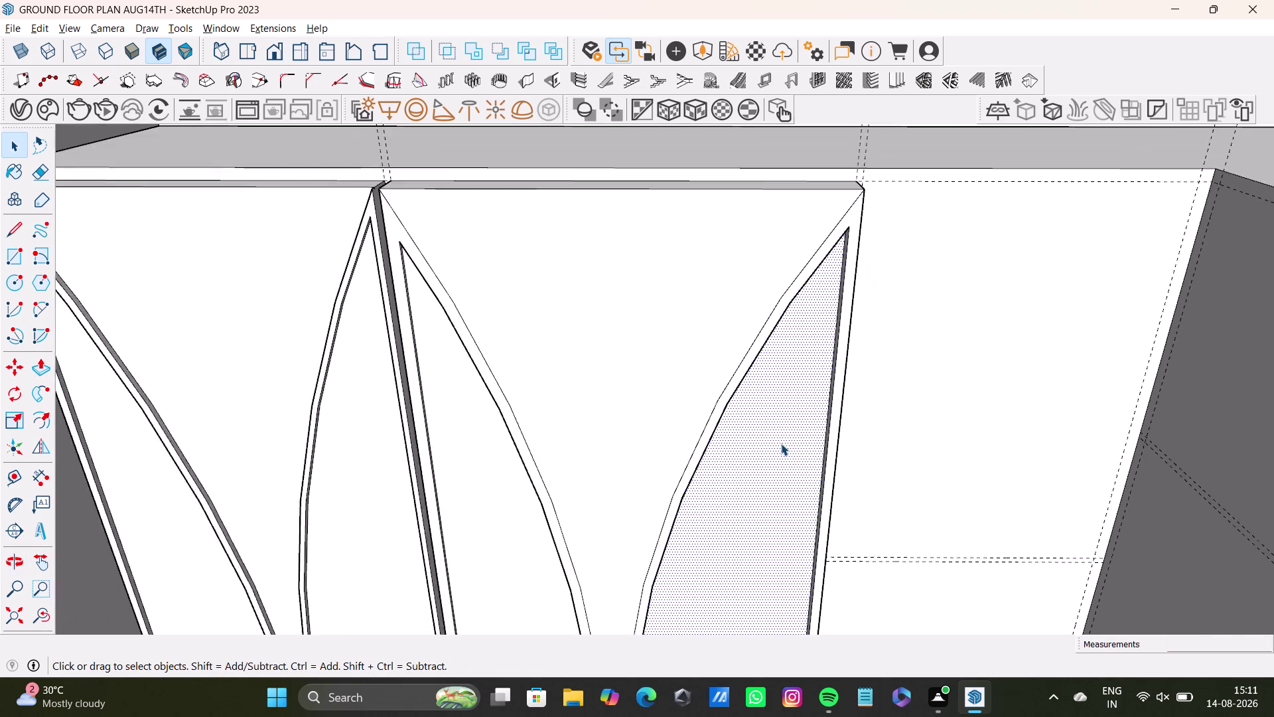
scroll(down, 3)
middle_drag(831, 482, 749, 324)
Orbit around the wardrobe corner to inspect the tiled wall and panel depth.
middle_drag(746, 368, 809, 500)
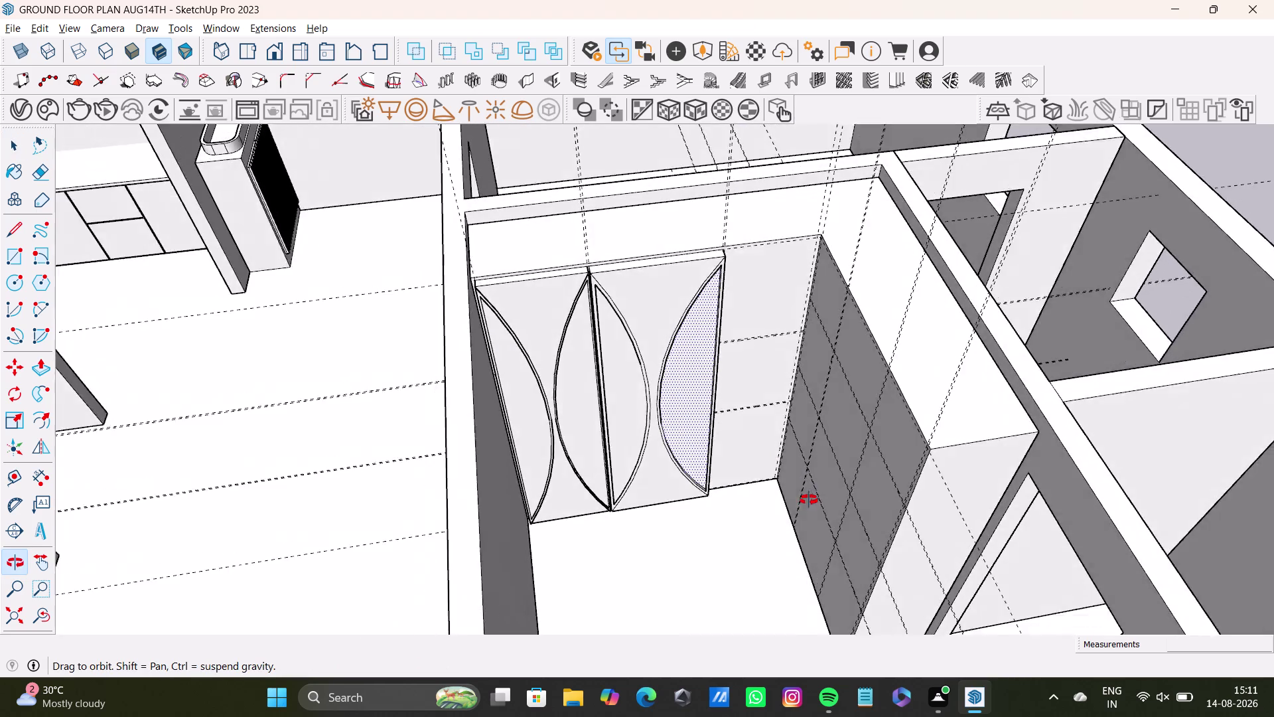
middle_drag(809, 500, 672, 507)
scroll(up, 3)
scroll(up, 3)
middle_drag(644, 416, 665, 333)
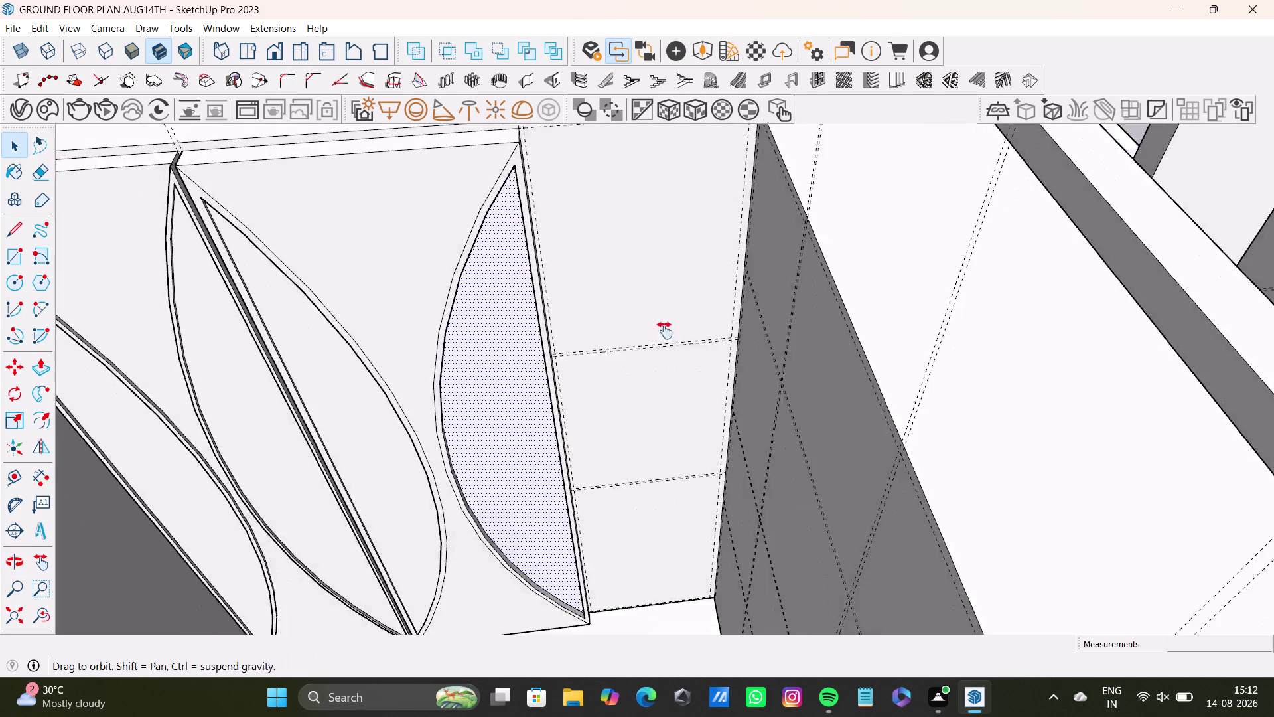
middle_drag(665, 334, 665, 310)
middle_drag(662, 348, 766, 430)
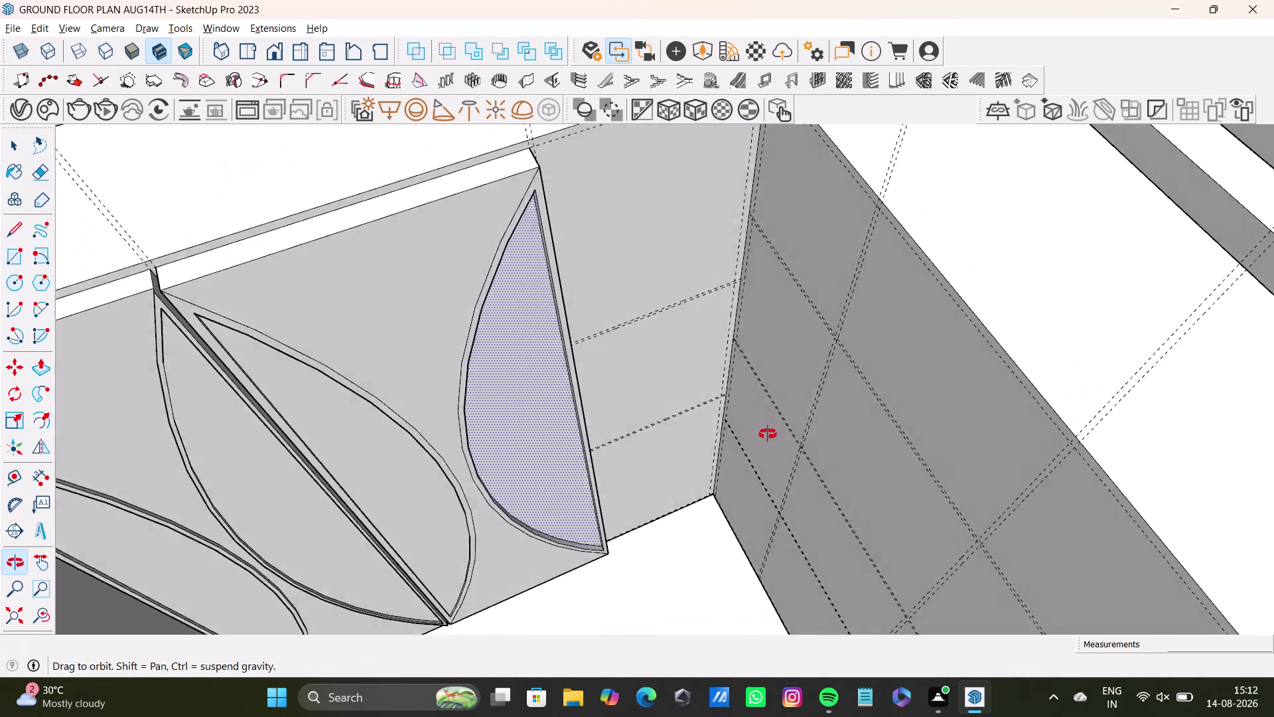
middle_drag(767, 431, 831, 343)
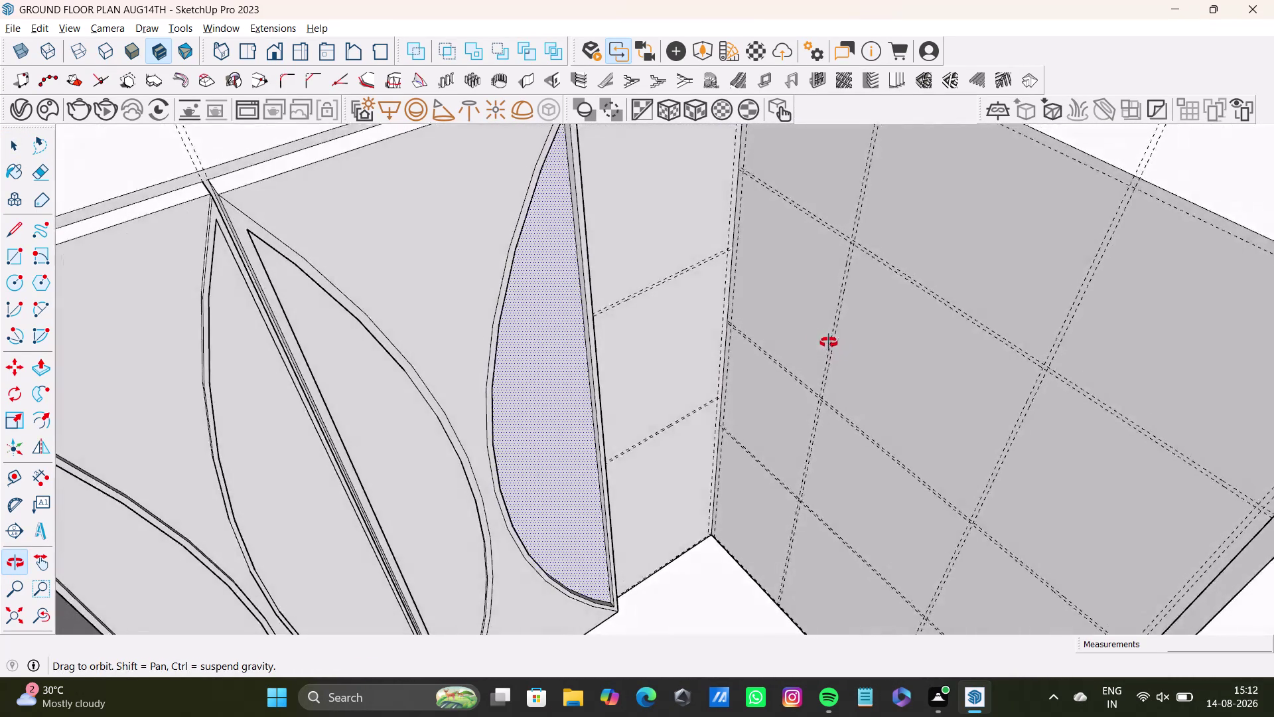
middle_drag(831, 343, 746, 317)
middle_drag(735, 322, 825, 263)
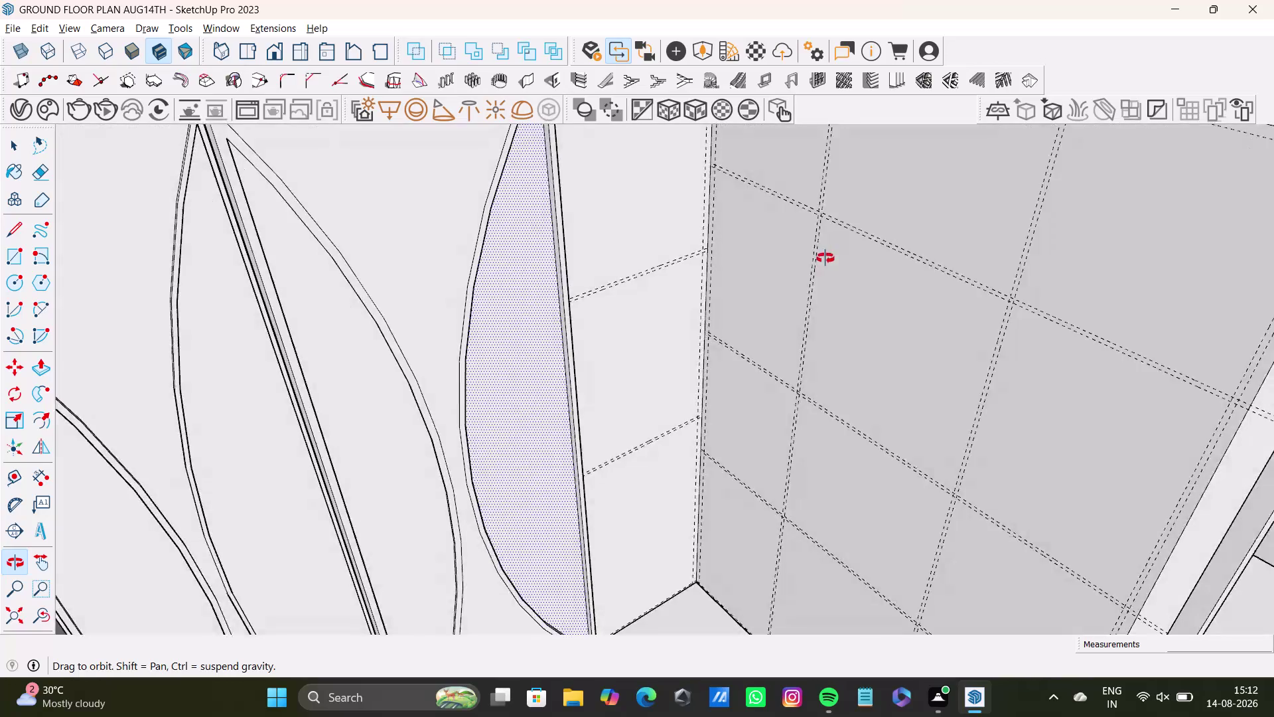
middle_drag(826, 263, 880, 391)
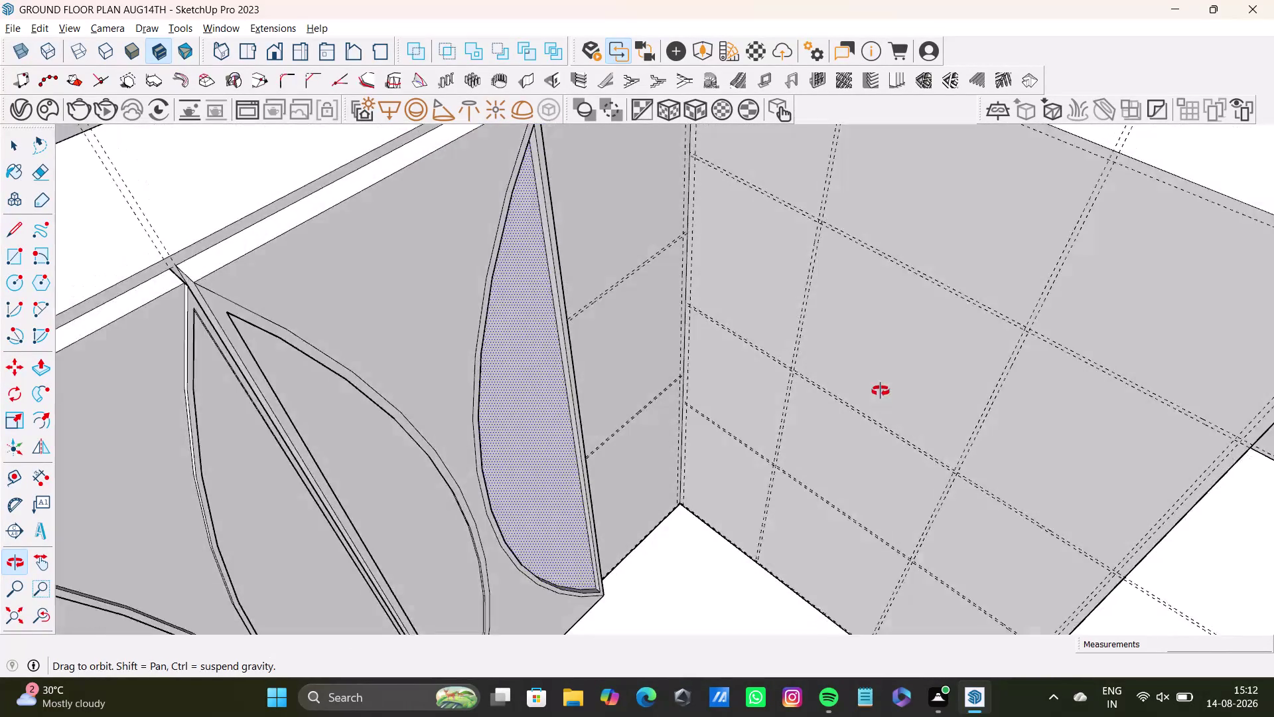
middle_drag(881, 391, 916, 468)
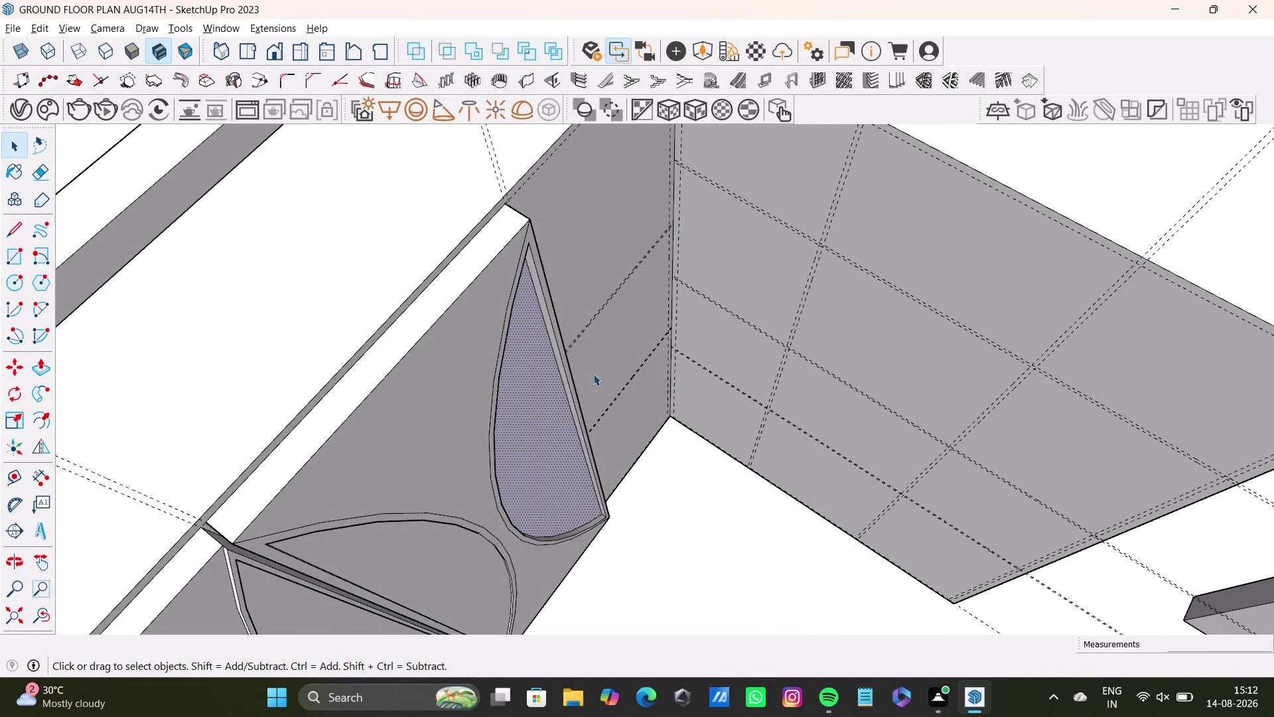
scroll(down, 3)
middle_drag(651, 375, 631, 436)
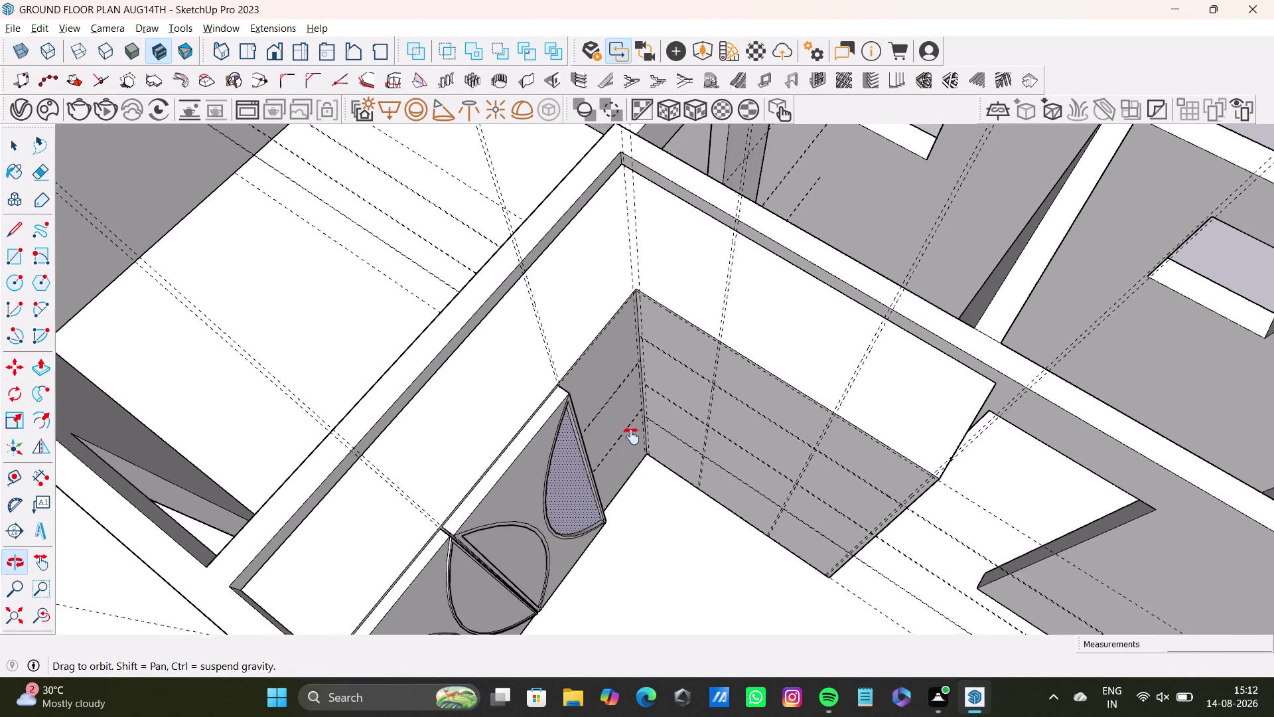
middle_drag(632, 435, 631, 438)
middle_drag(680, 429, 648, 229)
Orbit over the room until the tiled wall is face-on.
scroll(up, 3)
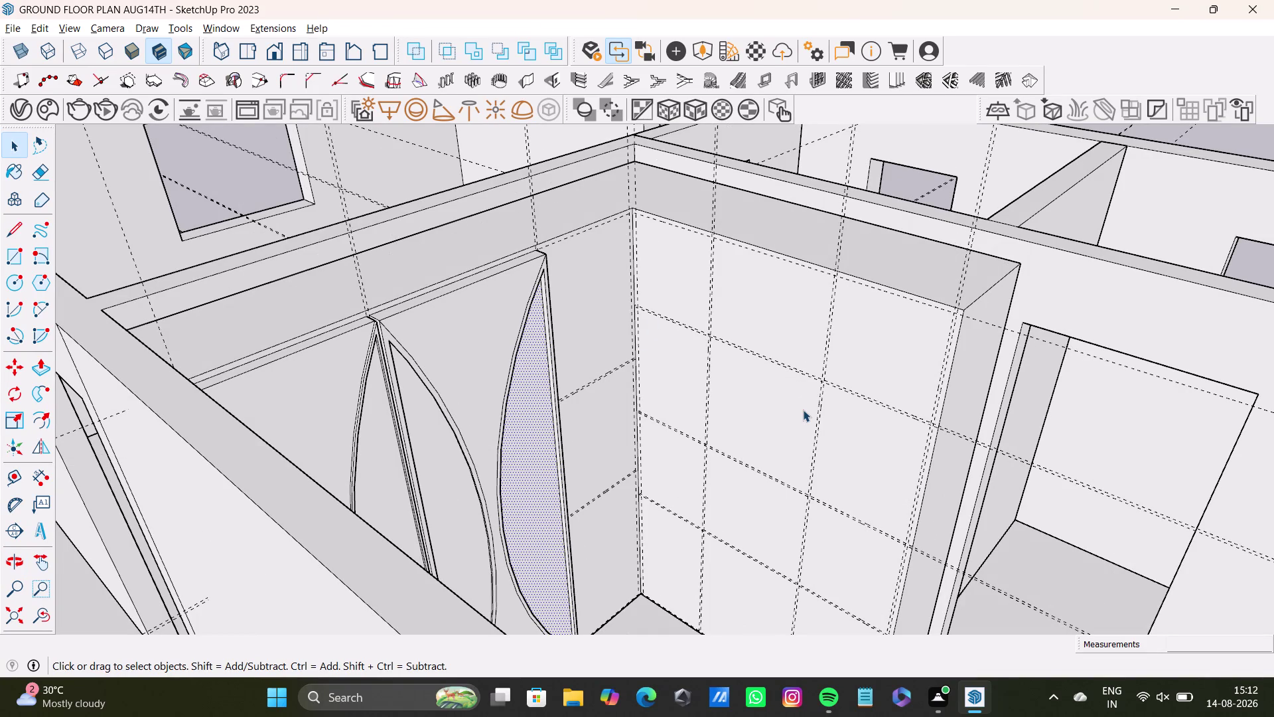
scroll(down, 3)
middle_drag(729, 450, 571, 402)
middle_drag(529, 412, 461, 473)
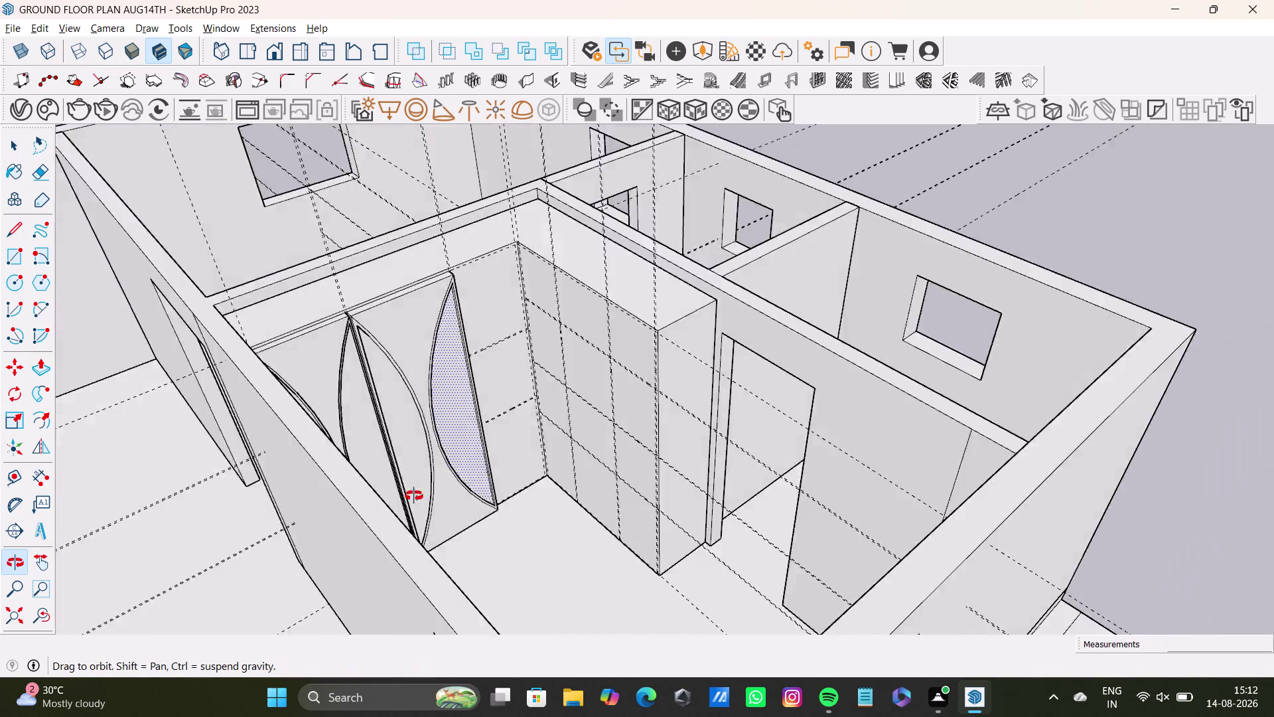
middle_drag(461, 473, 572, 548)
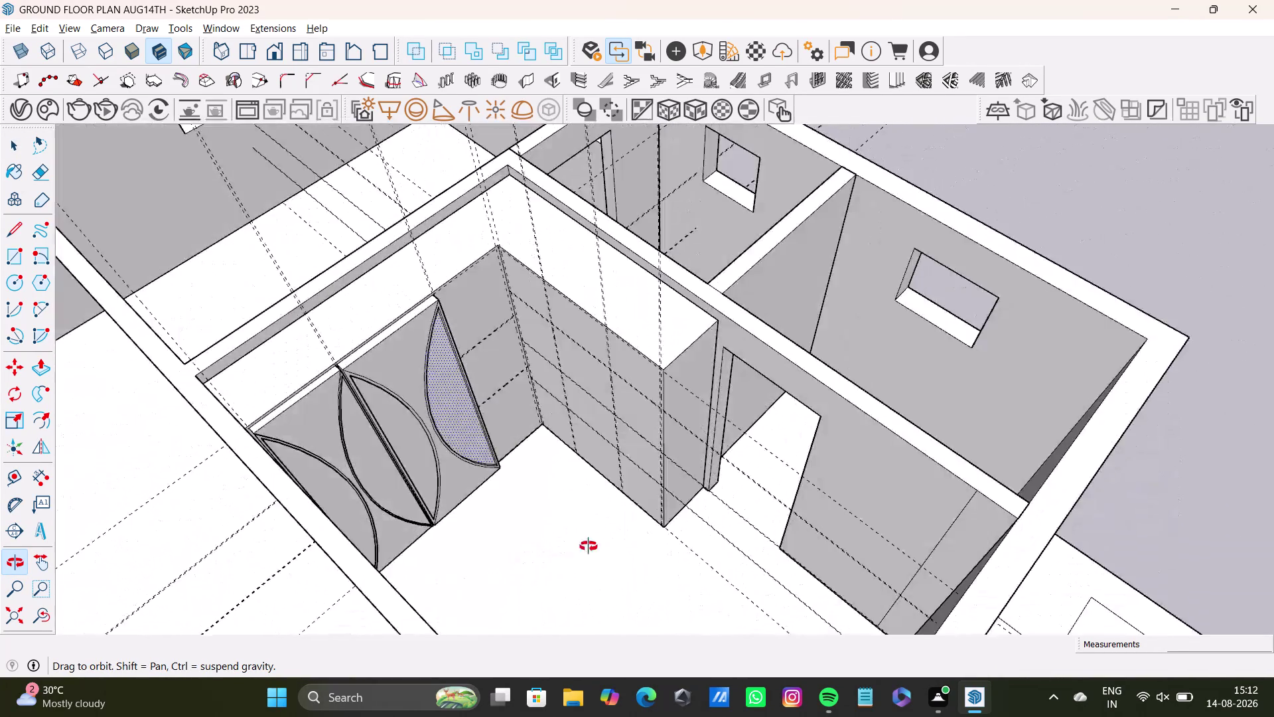
middle_drag(572, 549, 690, 551)
middle_drag(600, 512, 475, 517)
scroll(up, 3)
middle_drag(475, 455, 488, 468)
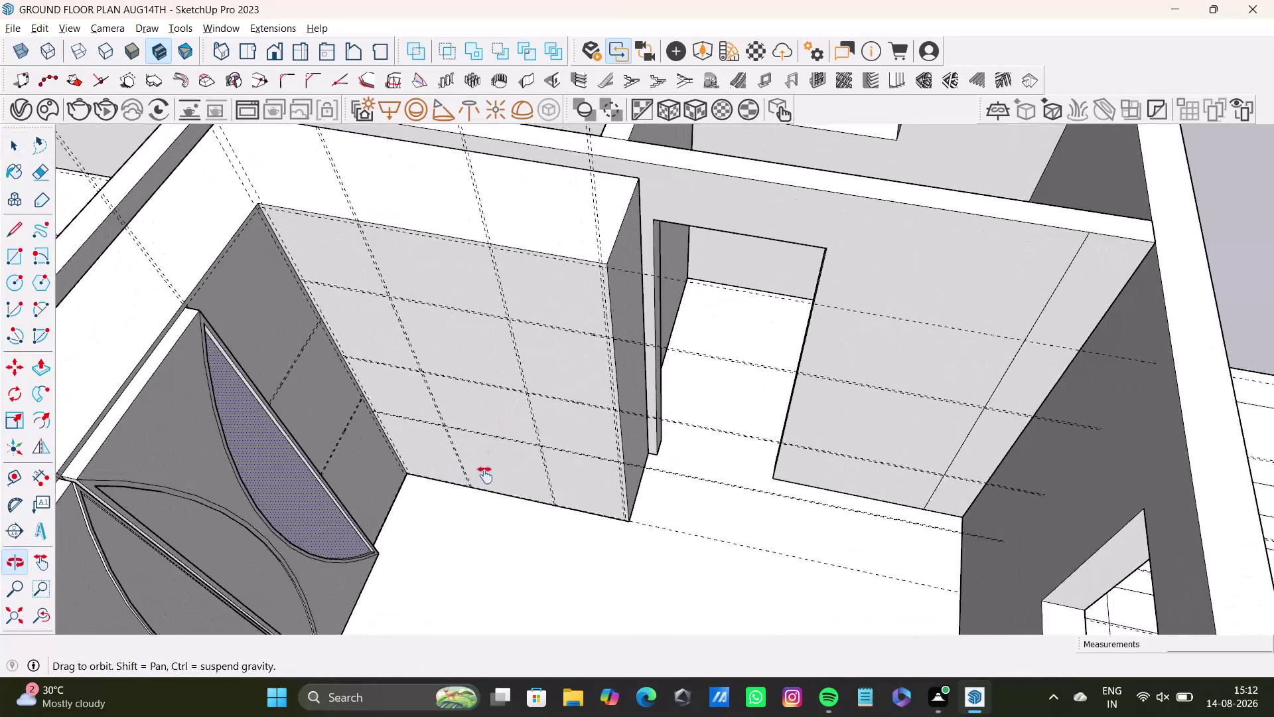
middle_drag(489, 468, 482, 481)
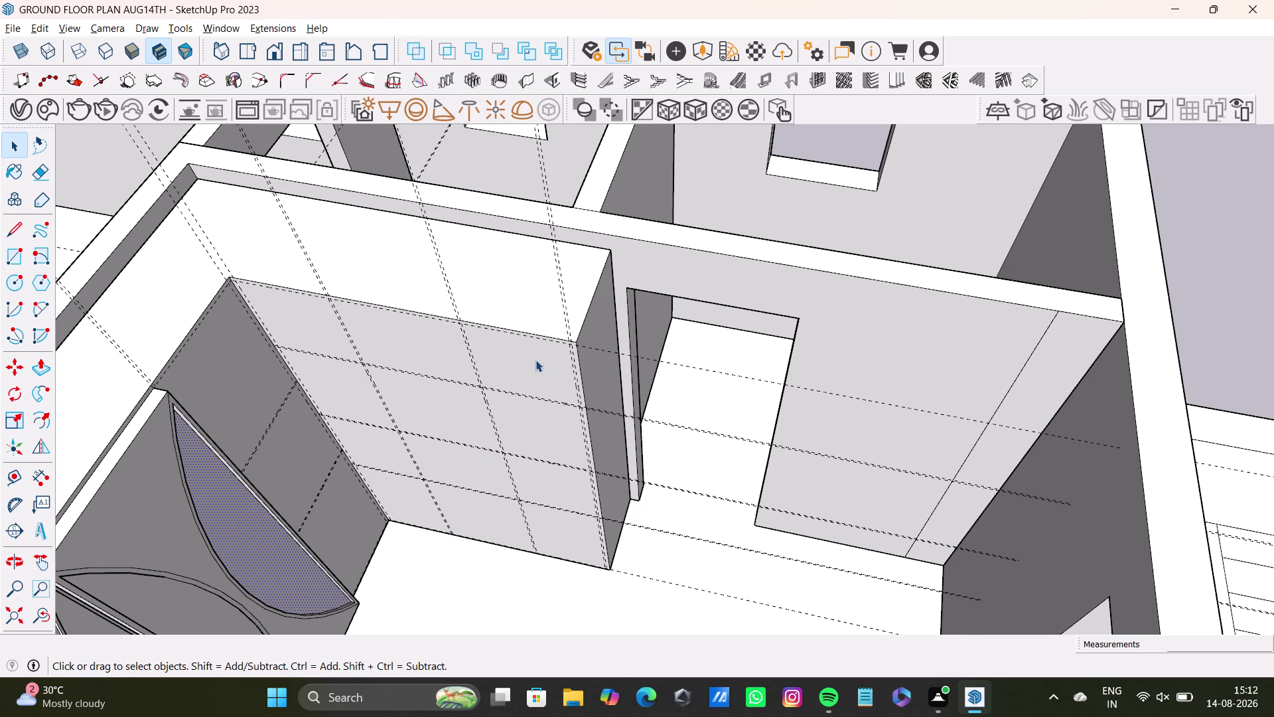
scroll(down, 3)
scroll(down, 3)
middle_drag(523, 449, 537, 358)
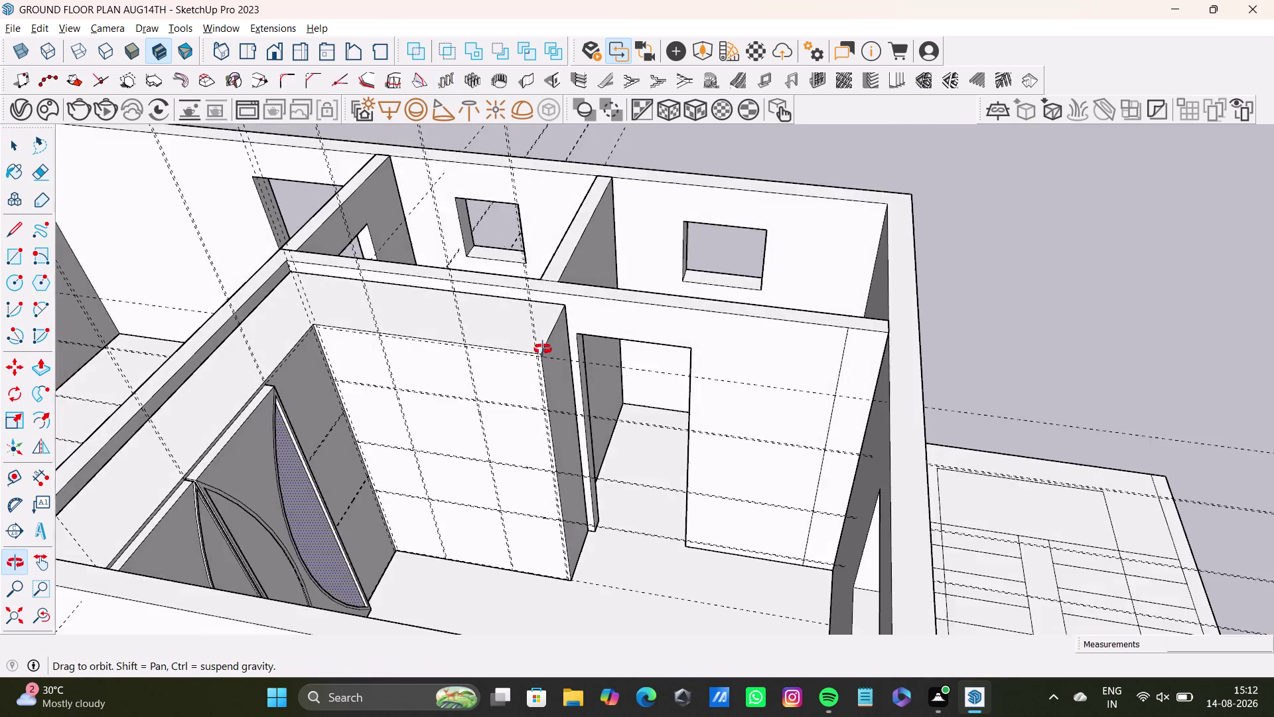
middle_drag(537, 358, 609, 386)
scroll(up, 3)
middle_drag(460, 438, 480, 306)
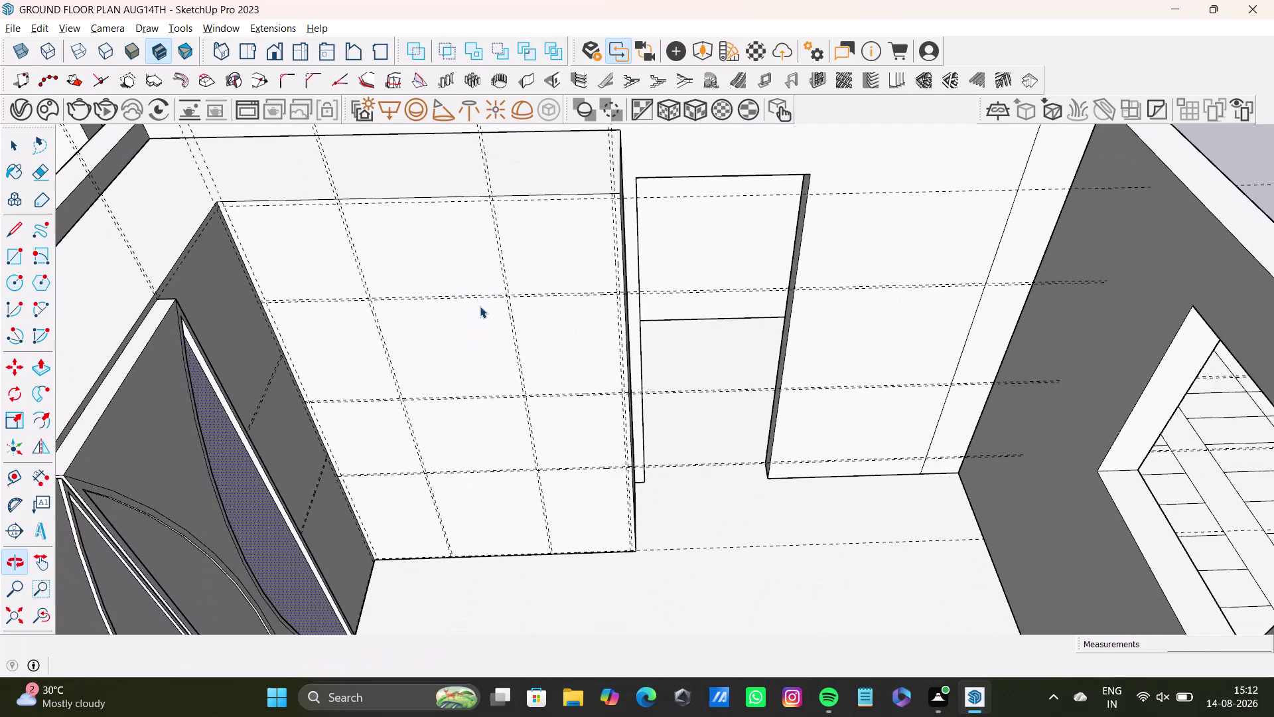
middle_drag(500, 353, 447, 356)
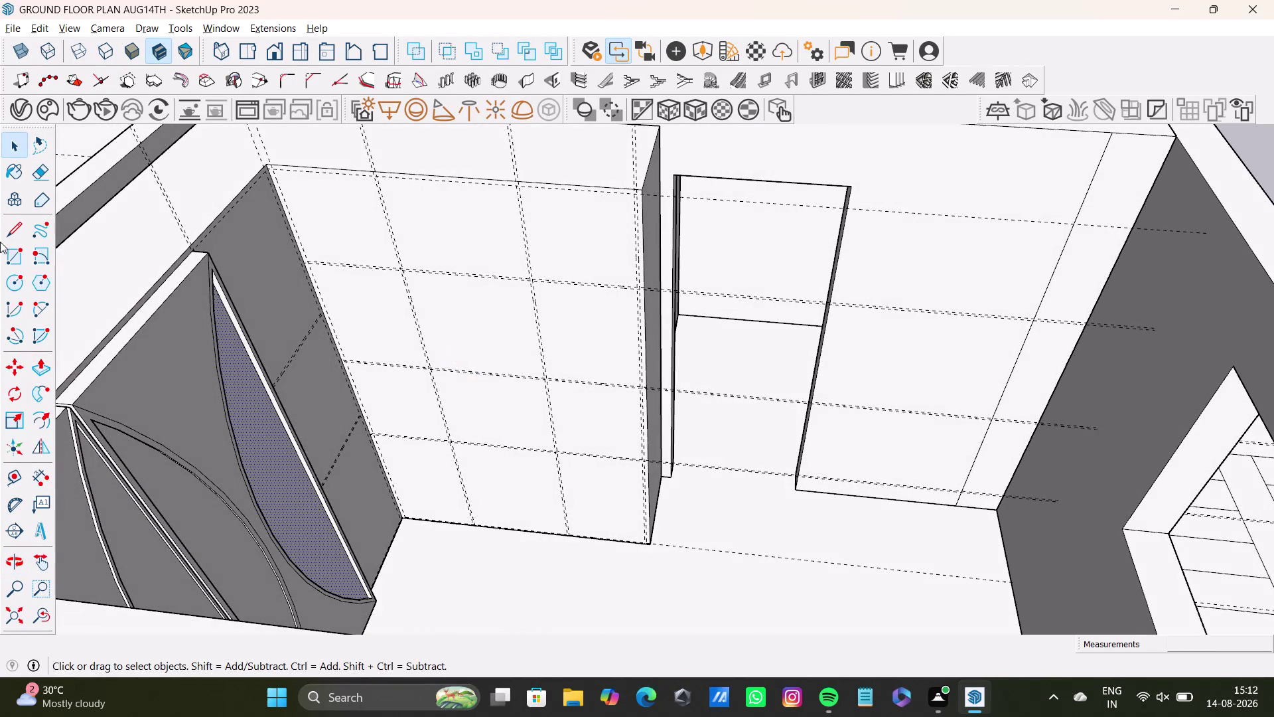
Draw a tall rectangle on the tiled wall from its top down to the base.
click(18, 268)
scroll(up, 3)
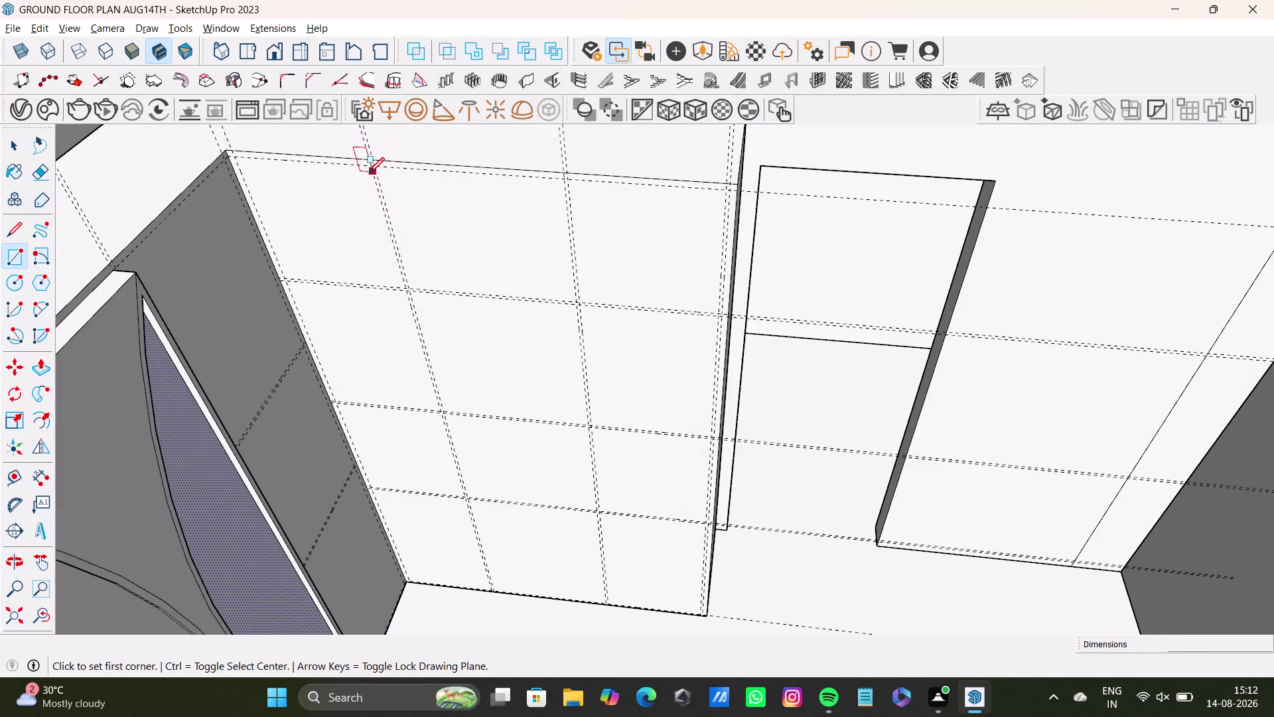
click(375, 167)
scroll(down, 3)
middle_drag(548, 542, 548, 391)
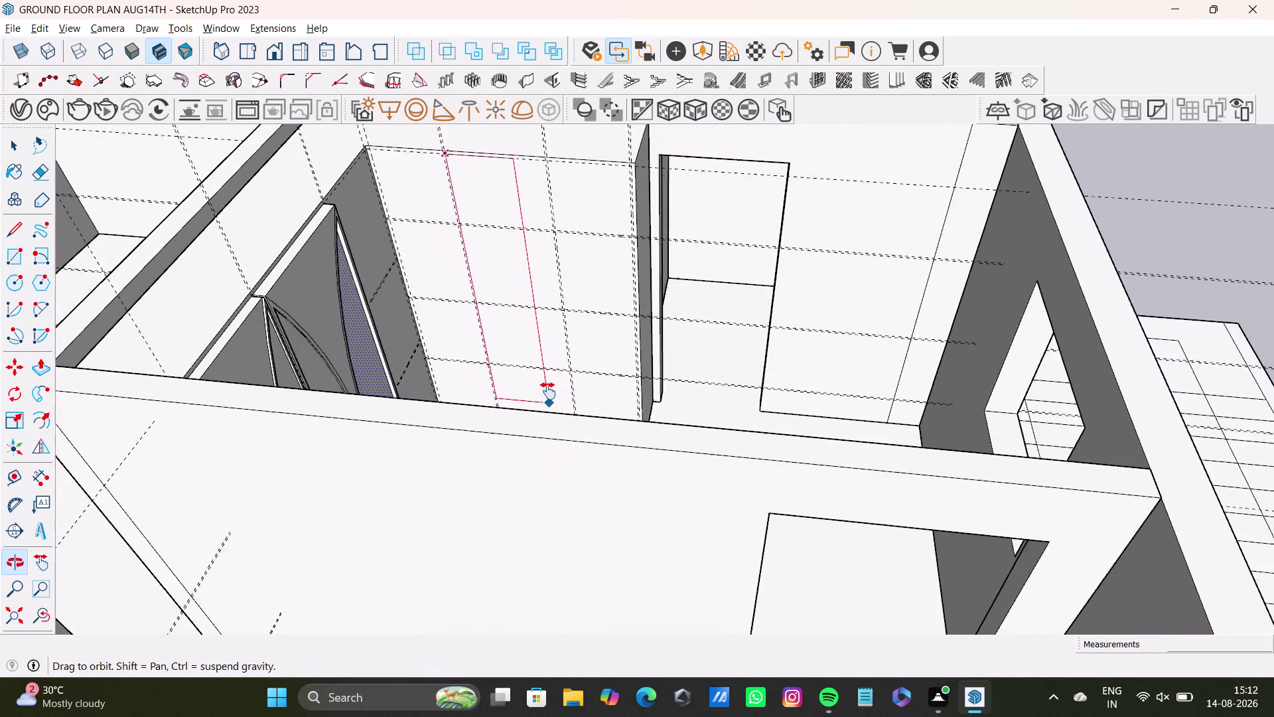
middle_drag(548, 391, 548, 391)
scroll(up, 3)
middle_drag(546, 395, 501, 606)
scroll(up, 3)
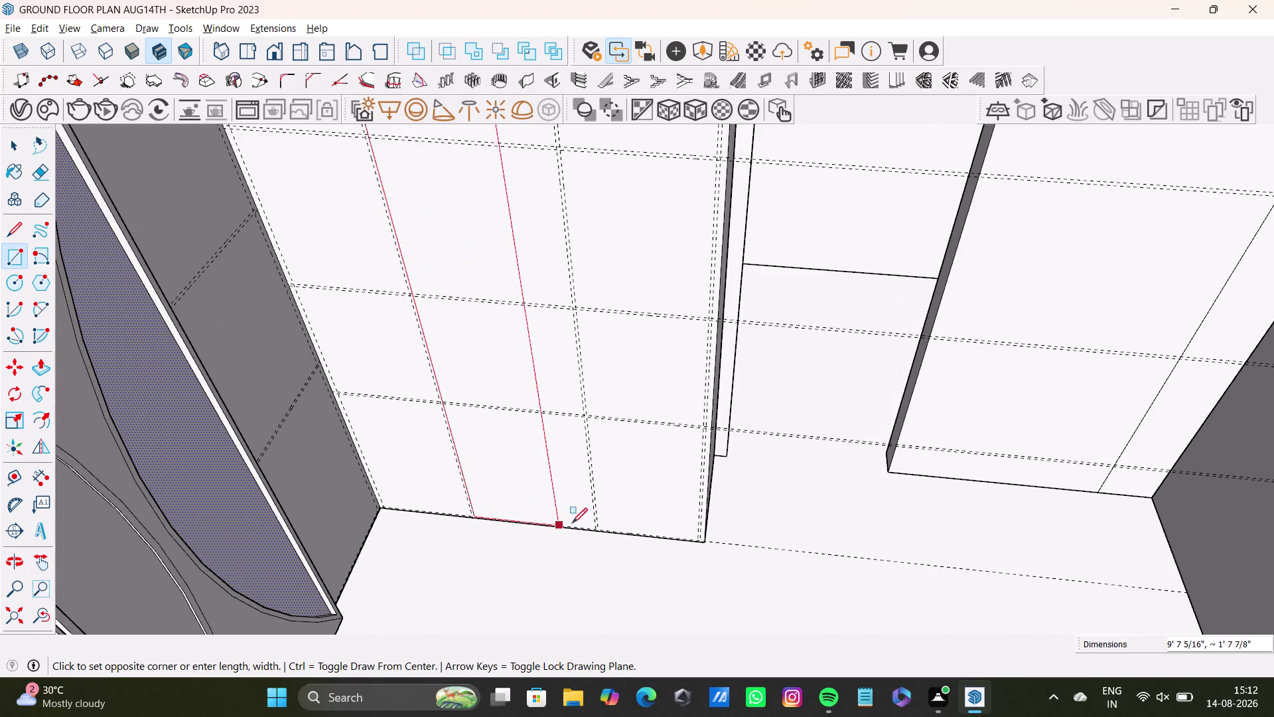
click(595, 527)
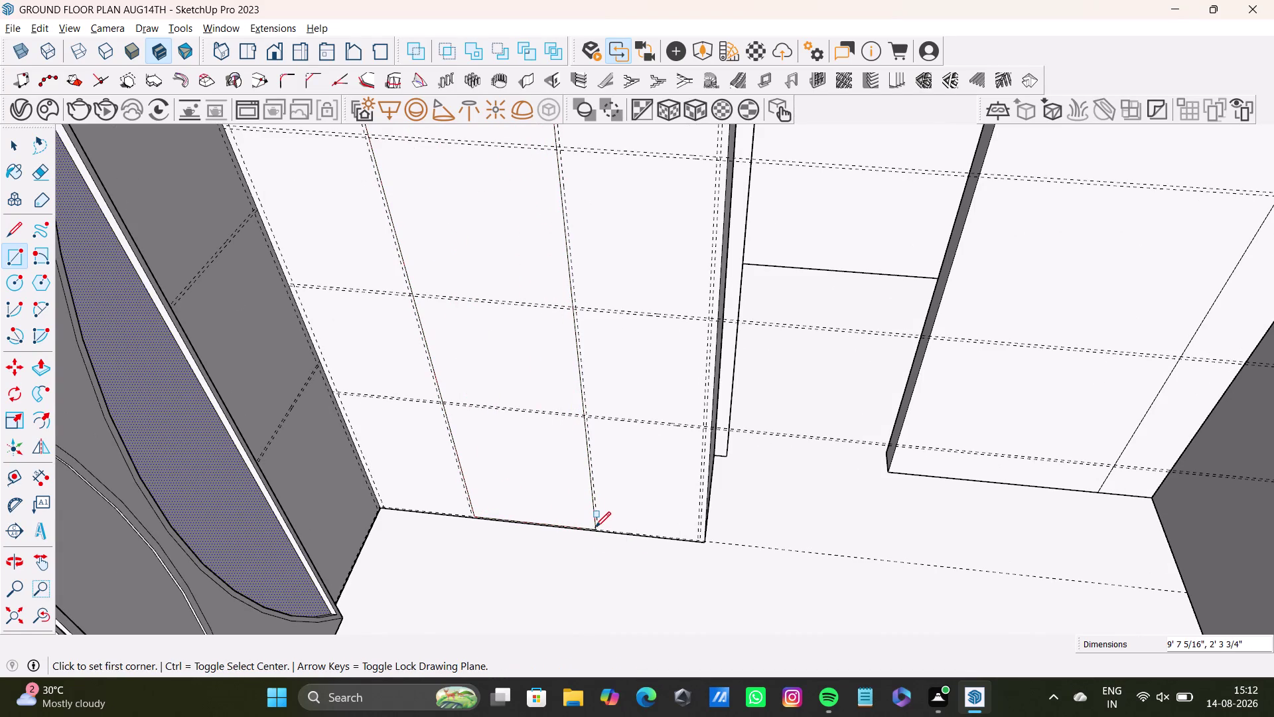
Push/Pull the new rectangle about 4 inches out from the wall.
key(p)
click(502, 377)
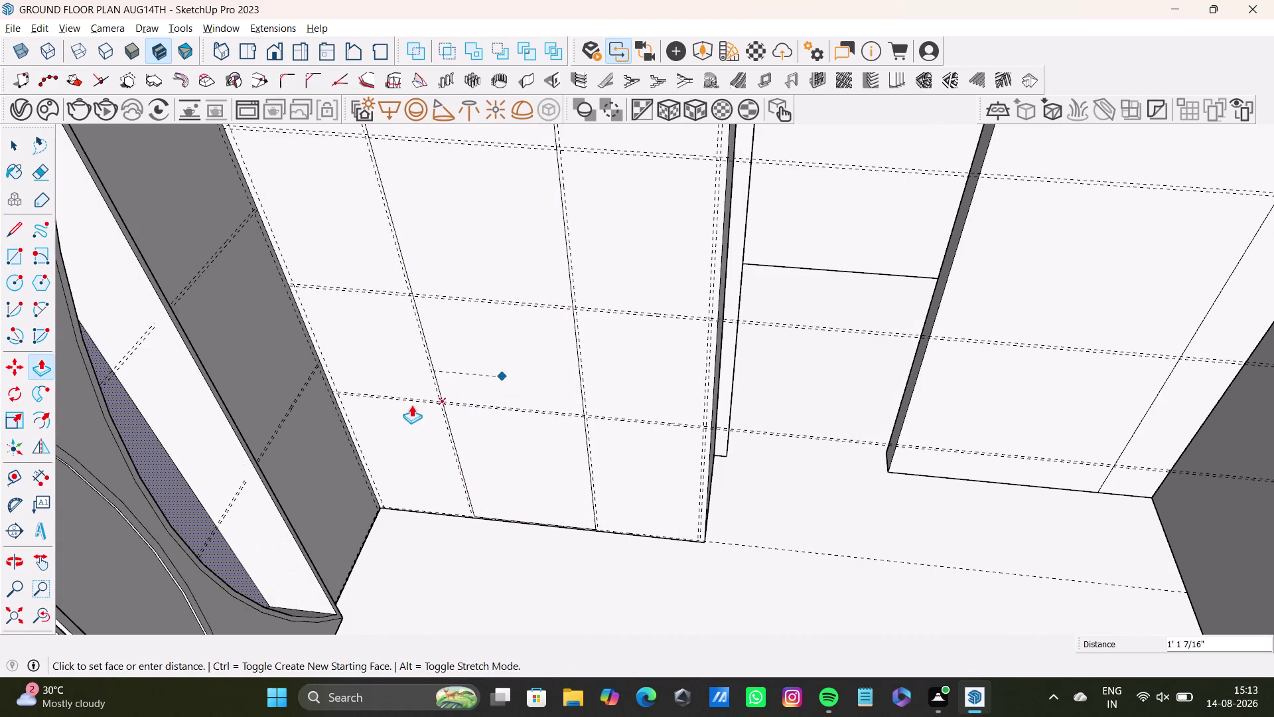
key(space)
click(518, 360)
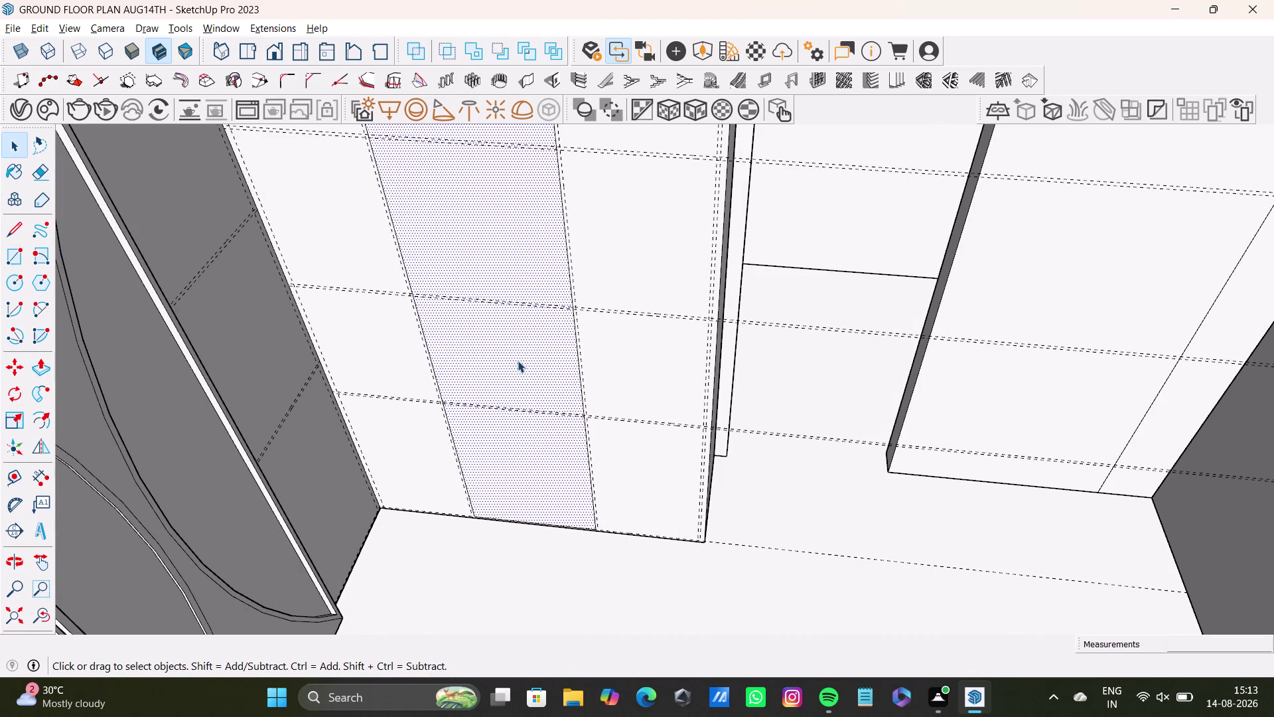
click(517, 360)
key(p)
drag(506, 380, 509, 398)
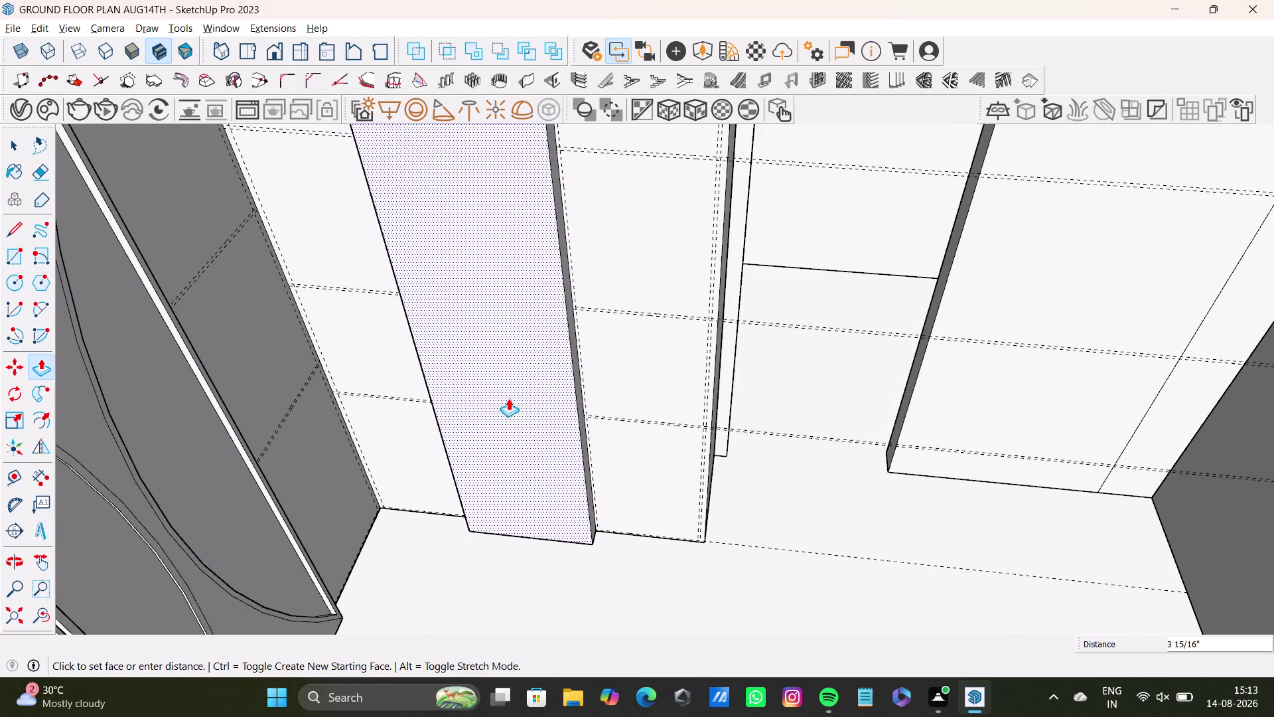
drag(508, 399, 508, 395)
key(space)
scroll(down, 3)
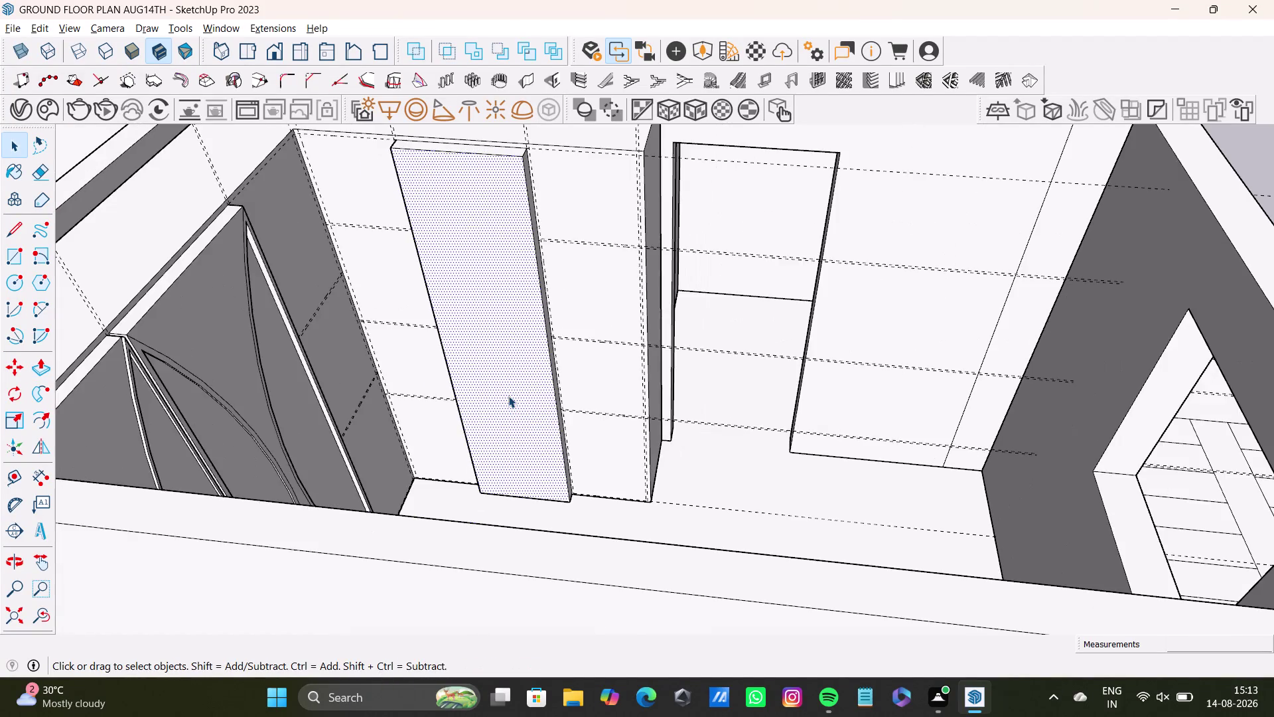
middle_drag(508, 395, 487, 507)
middle_drag(478, 508, 479, 483)
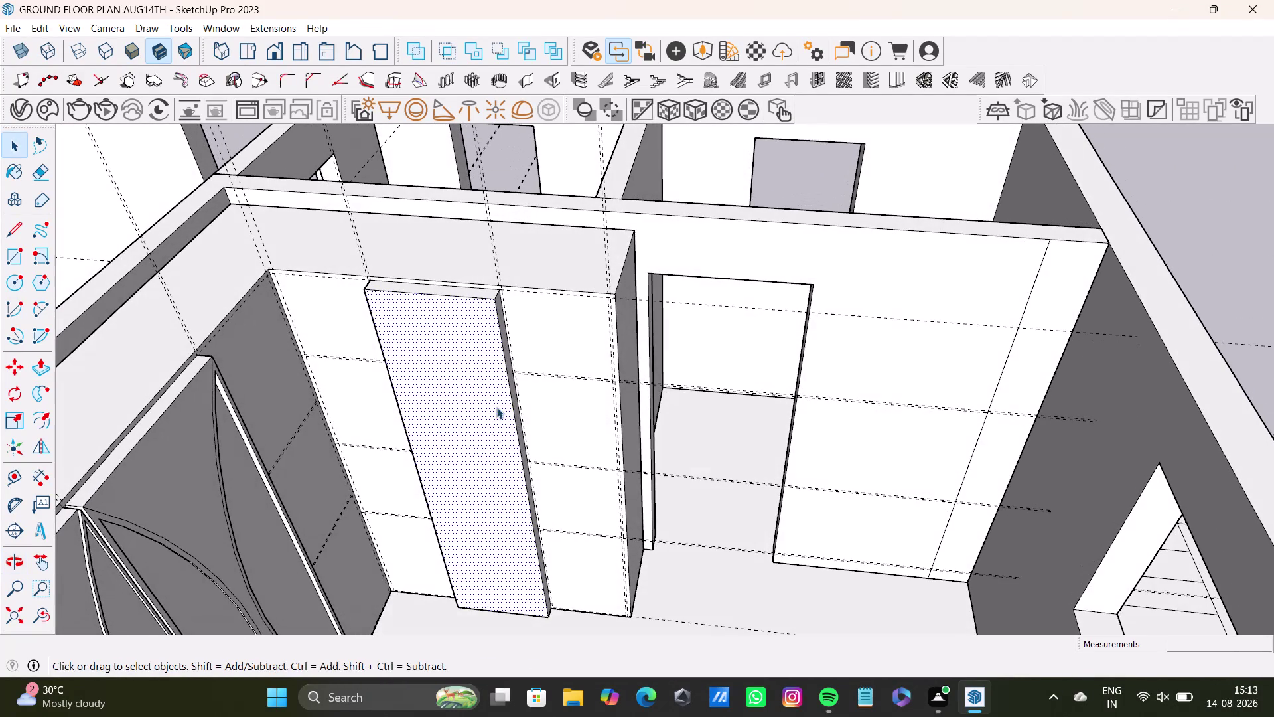
middle_drag(473, 416, 403, 339)
scroll(up, 3)
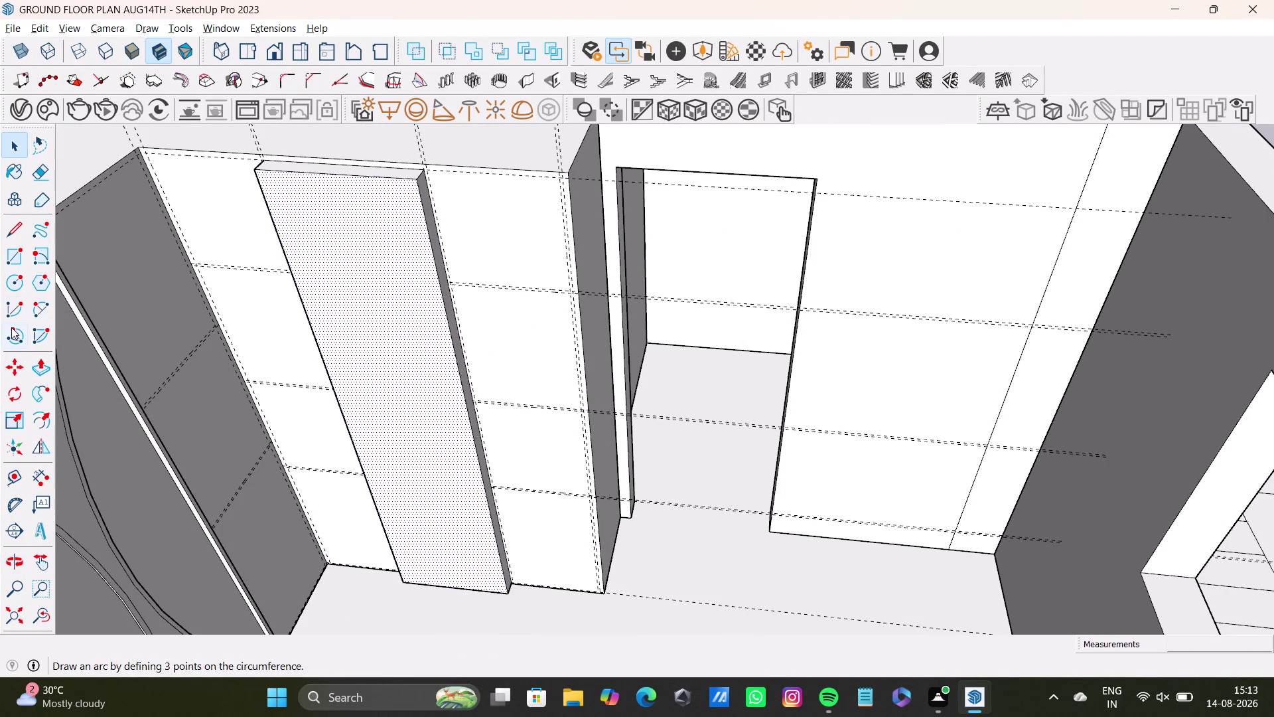
click(11, 258)
scroll(up, 3)
middle_drag(366, 288, 370, 266)
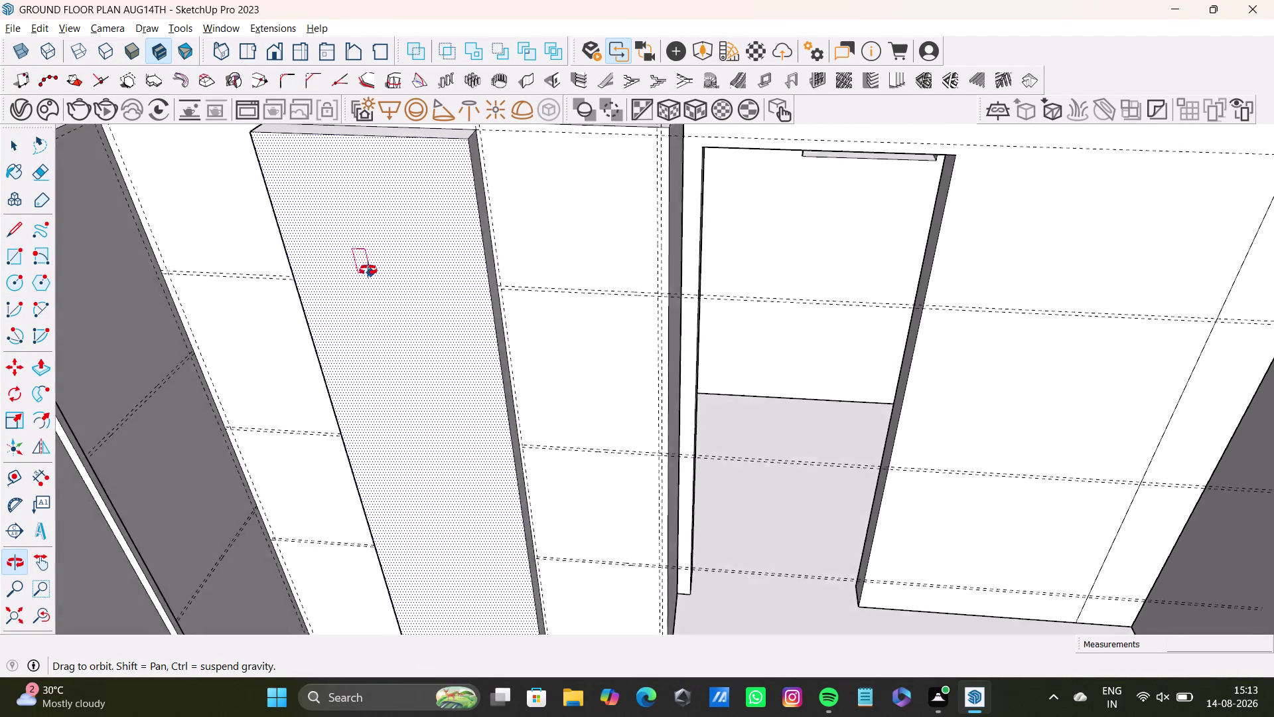
middle_drag(370, 266, 368, 271)
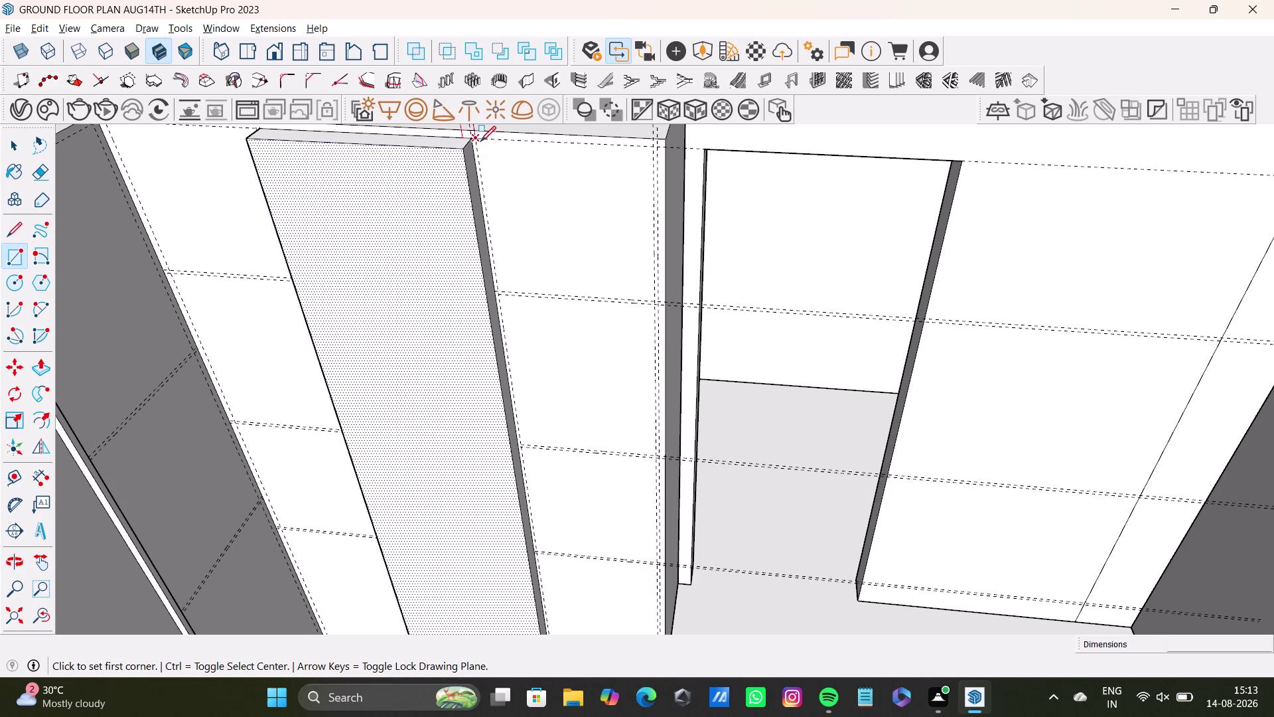
Sketch a trial section beside the panel's top, then discard it.
drag(480, 142, 495, 166)
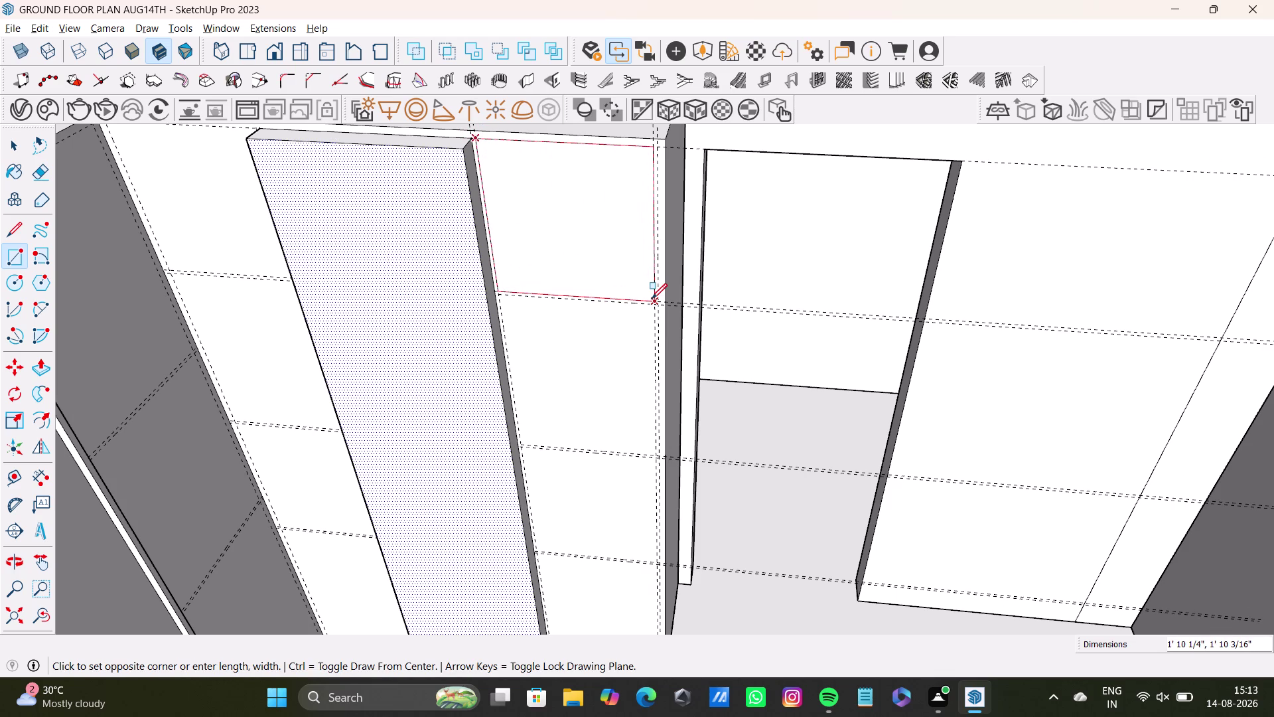
key(Up)
key(Right)
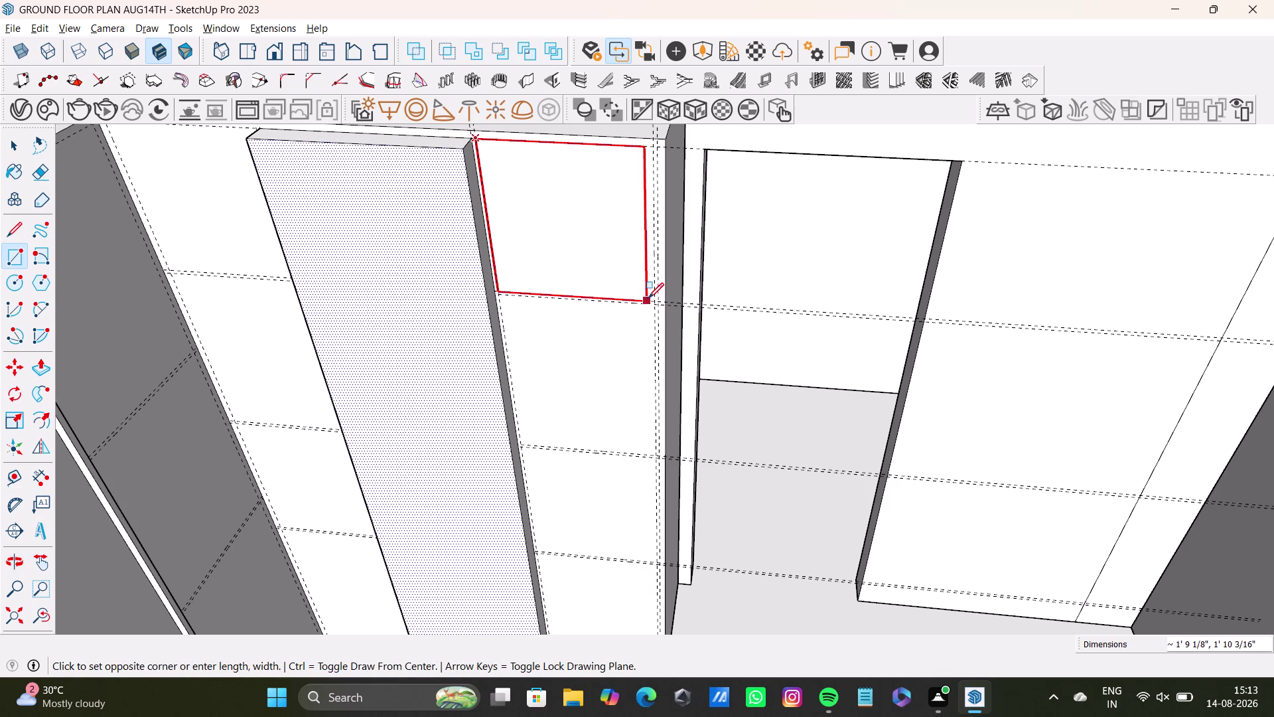
key(space)
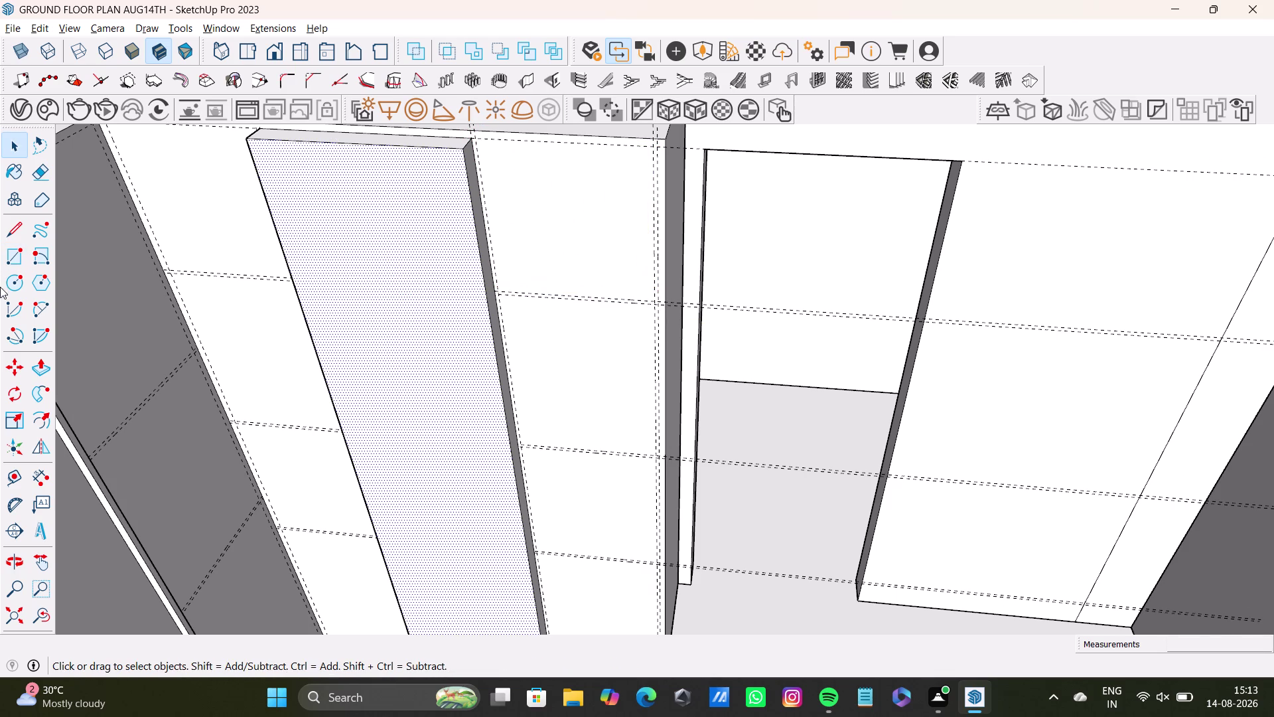
scroll(up, 3)
scroll(up, 3)
middle_drag(564, 291, 575, 514)
middle_drag(550, 528, 577, 484)
Draw a rectangular section from the wall's top corner to a grid intersection.
click(13, 251)
scroll(up, 3)
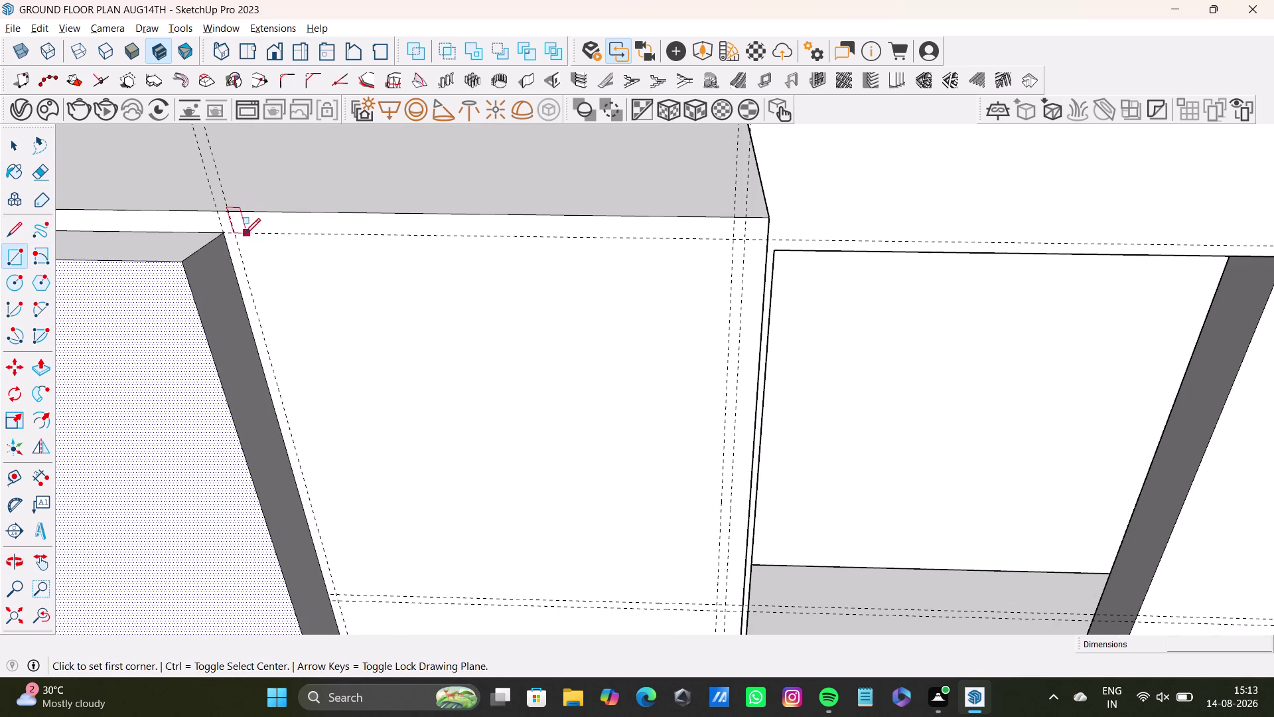
click(234, 233)
scroll(down, 3)
middle_drag(648, 573, 578, 542)
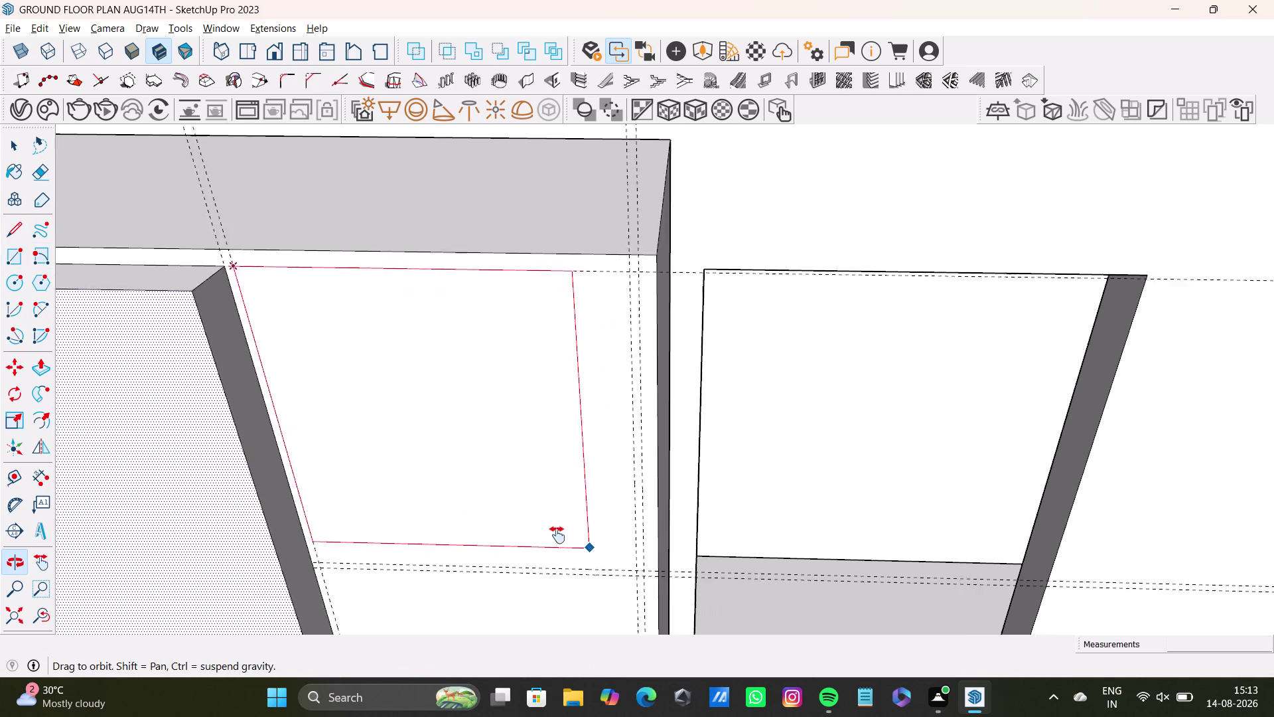
middle_drag(578, 542, 542, 531)
scroll(down, 3)
scroll(up, 3)
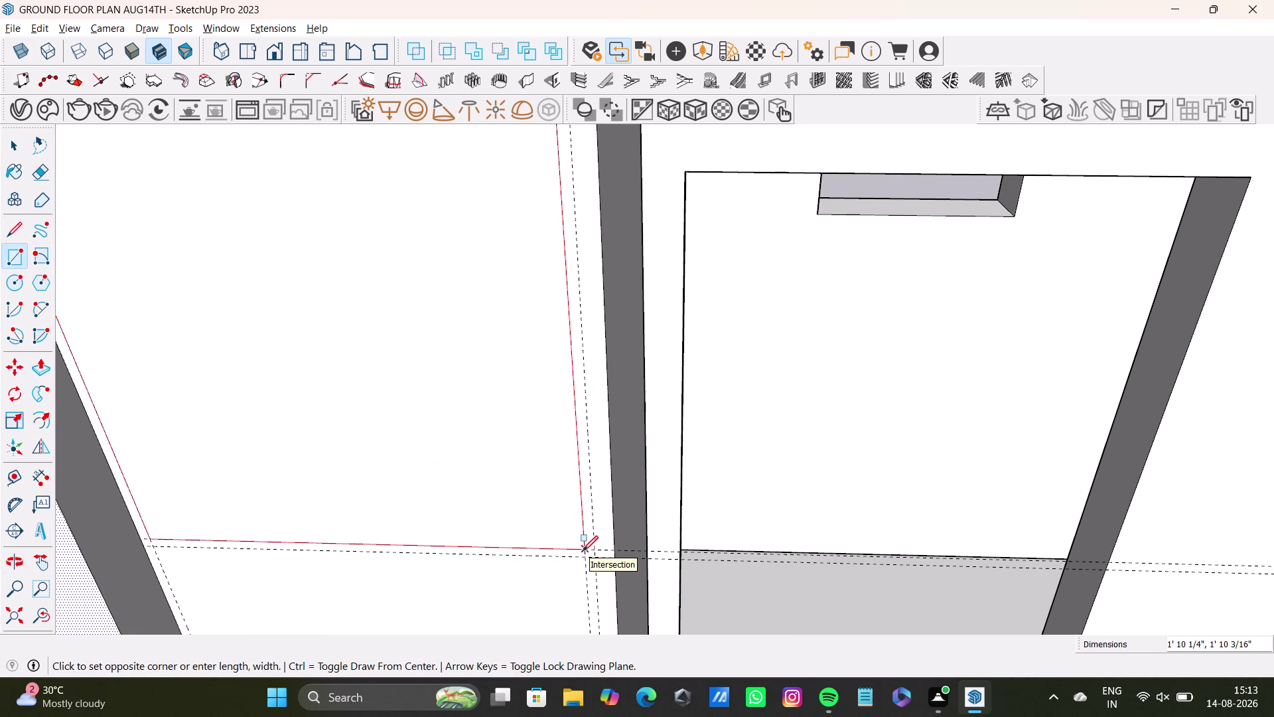
click(583, 551)
scroll(down, 3)
middle_drag(362, 527, 472, 328)
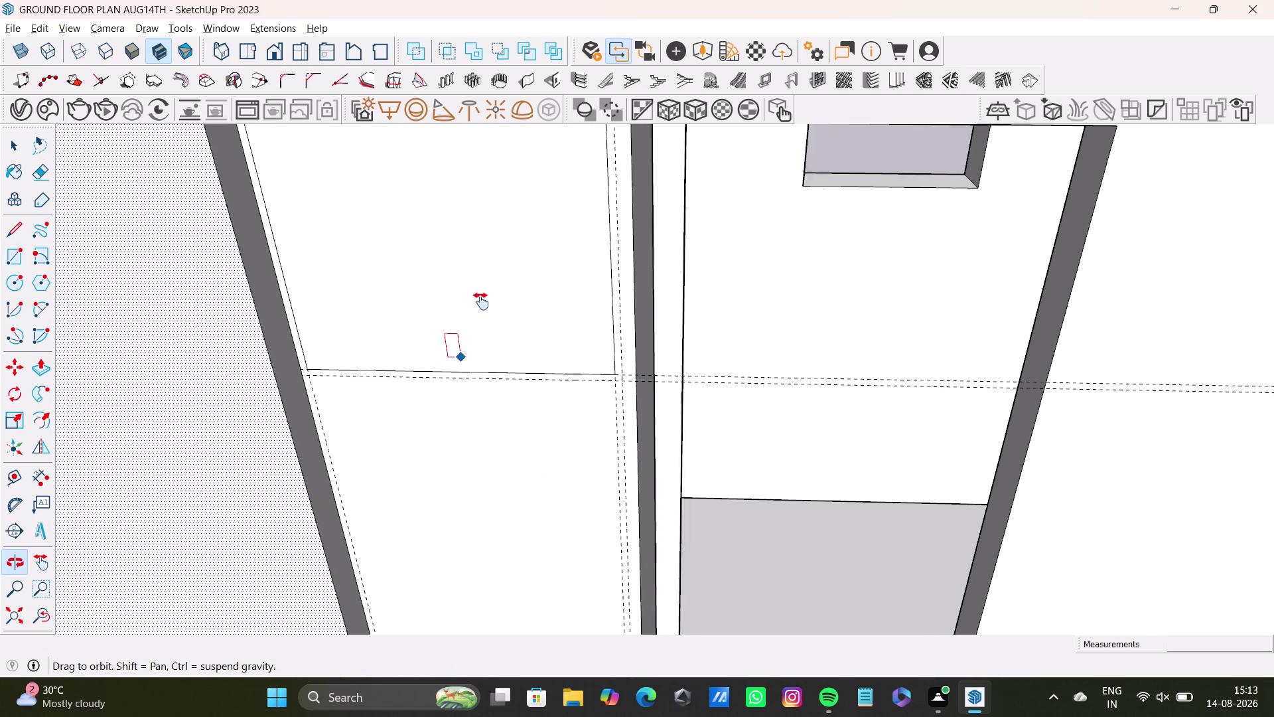
middle_drag(473, 328, 484, 289)
middle_drag(411, 427, 436, 337)
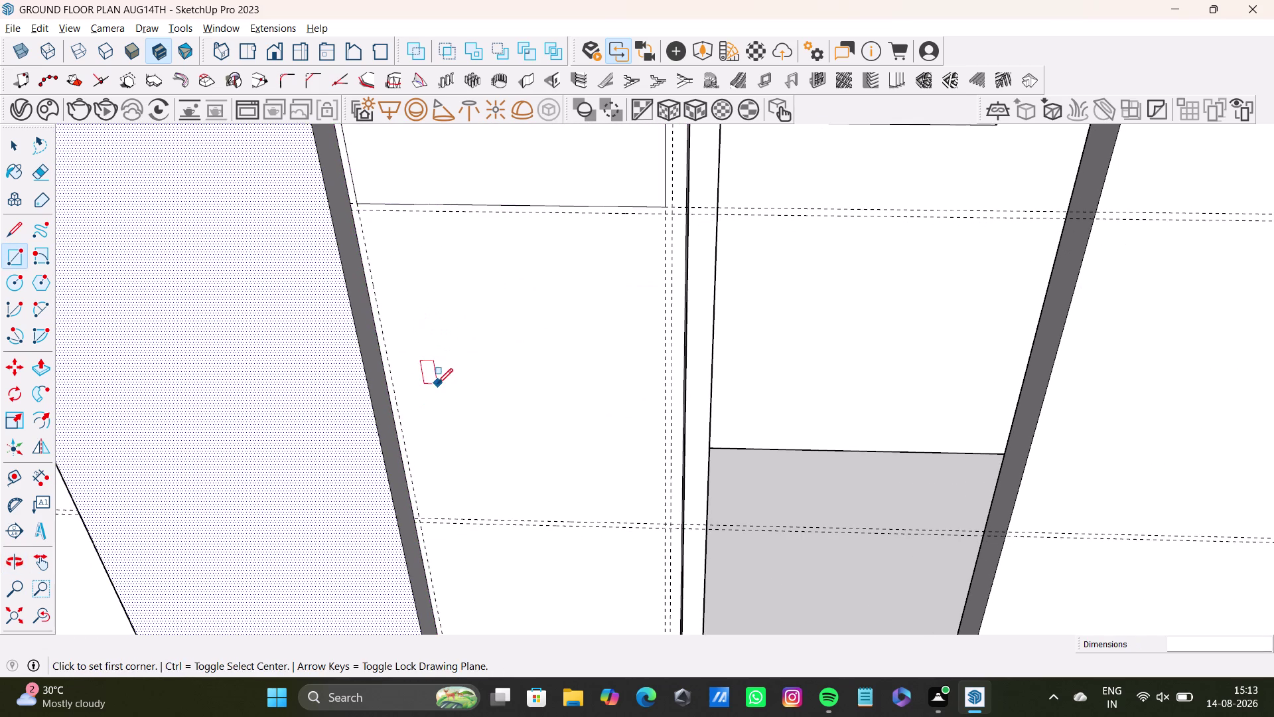
Draw the next rectangular section on the wall beside the panel.
click(22, 262)
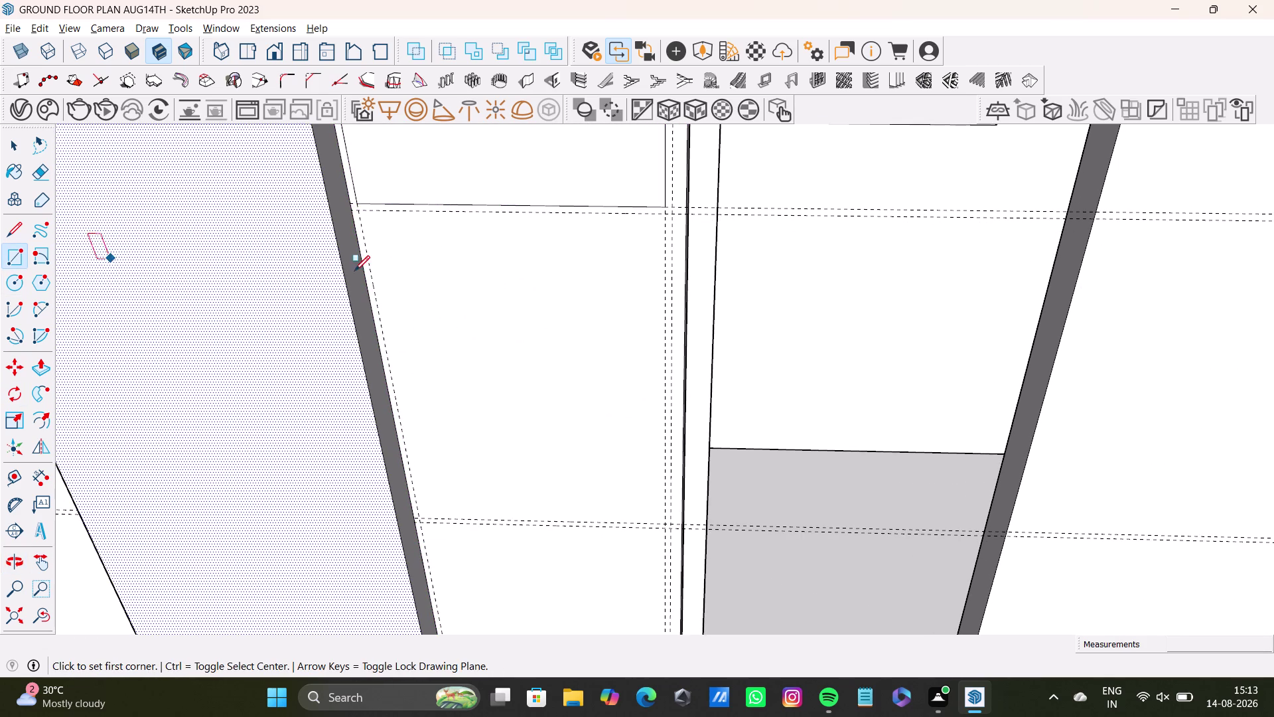
click(357, 213)
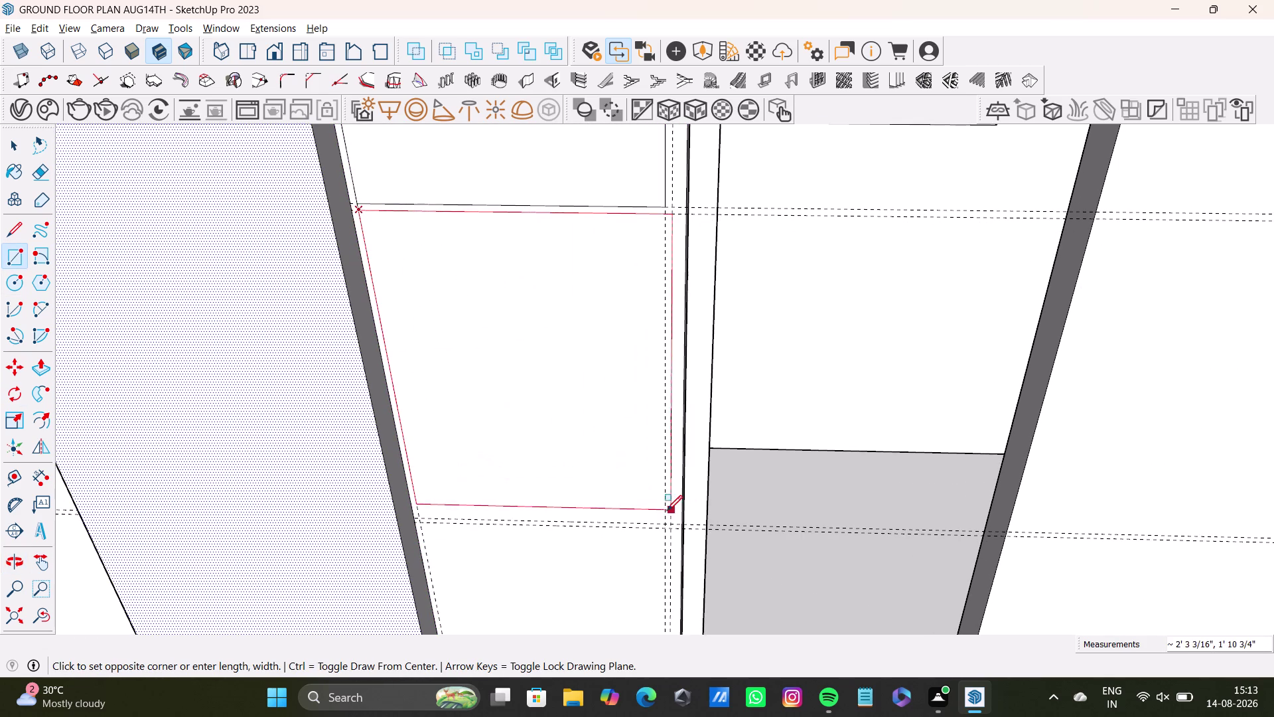
click(664, 522)
scroll(down, 3)
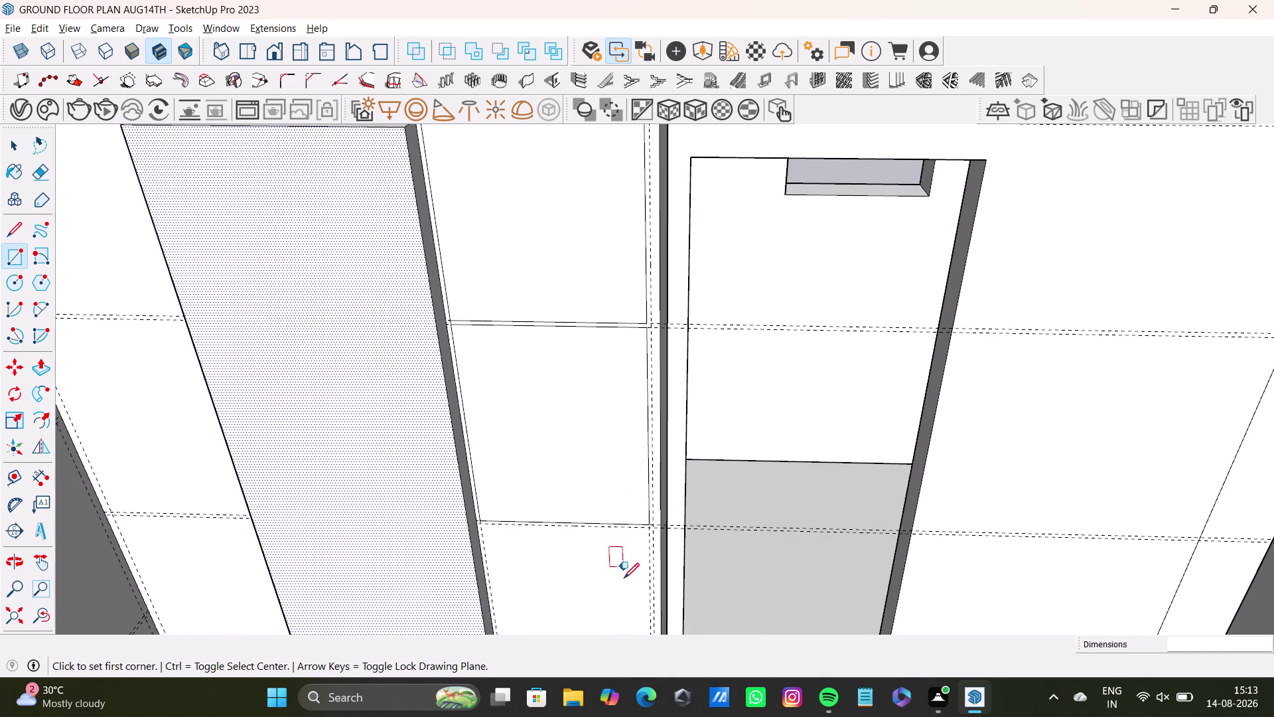
scroll(down, 3)
middle_drag(617, 595, 603, 383)
middle_drag(603, 383, 583, 586)
middle_drag(580, 463, 539, 609)
middle_drag(559, 392, 495, 644)
scroll(up, 3)
middle_drag(580, 312, 552, 487)
click(12, 260)
scroll(up, 3)
middle_drag(528, 380, 565, 314)
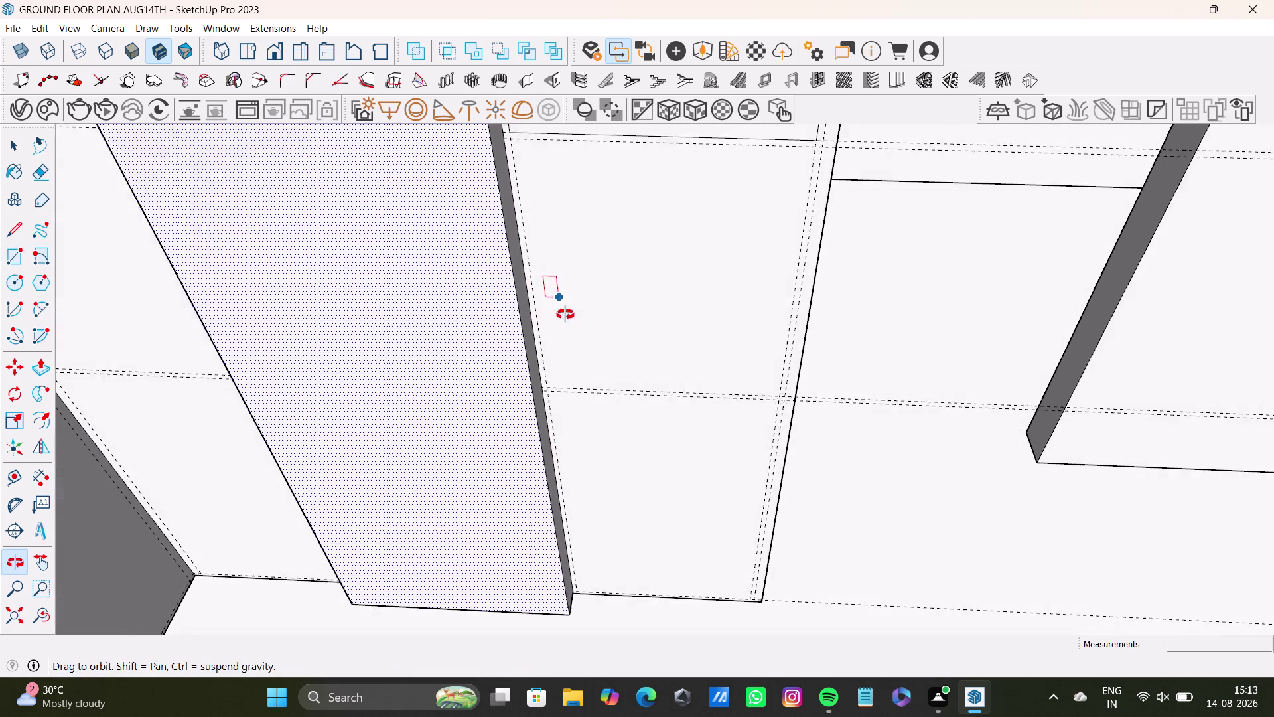
middle_drag(565, 314, 532, 405)
middle_drag(560, 392, 561, 366)
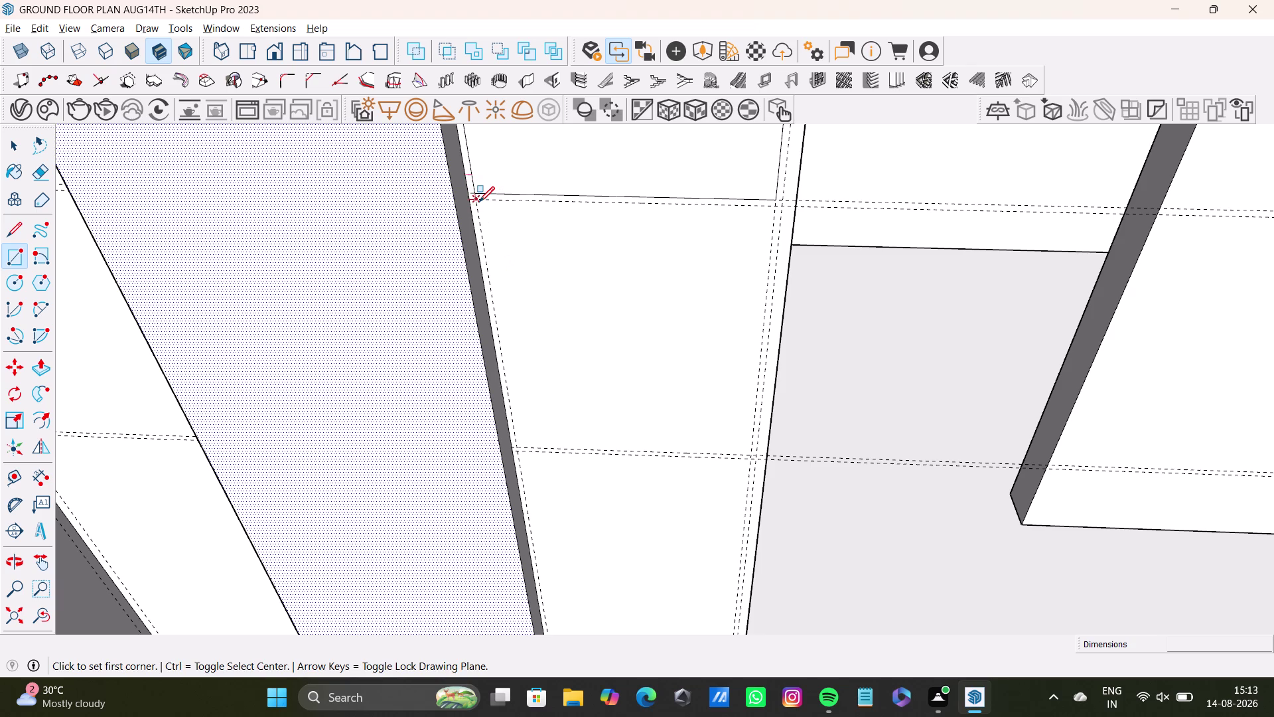
Draw another rectangular section below the previous one.
drag(479, 201, 504, 217)
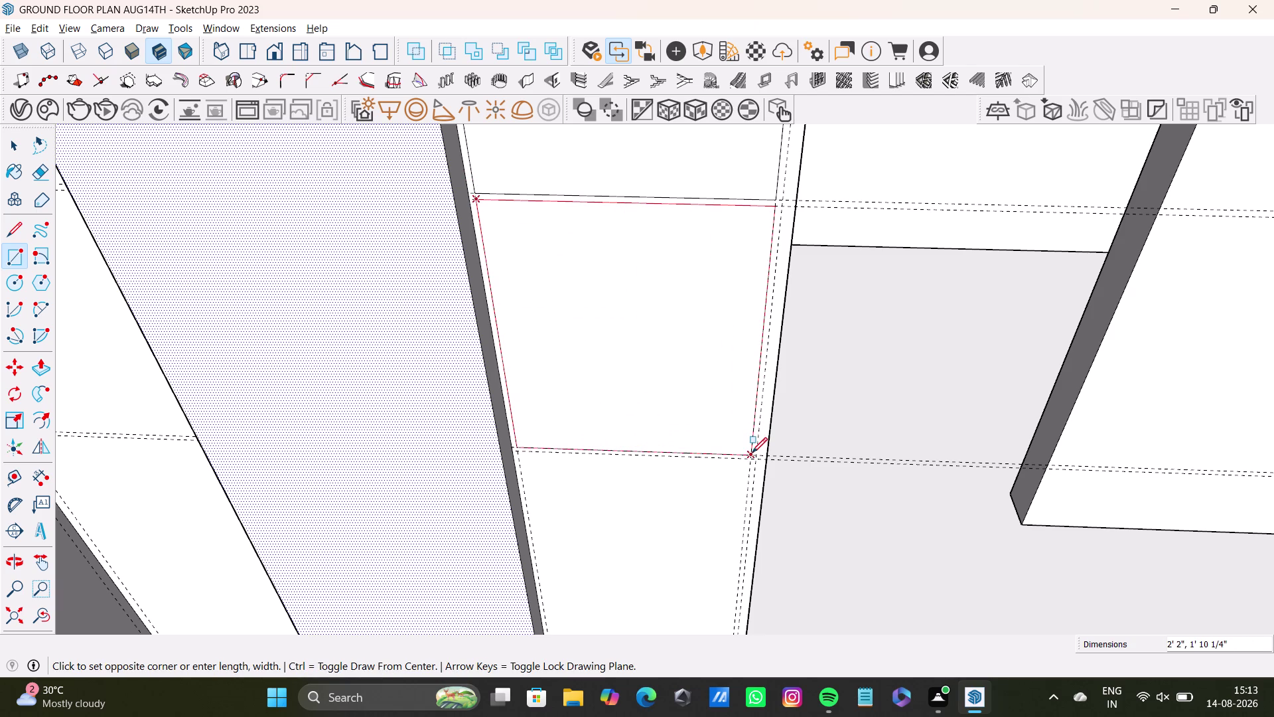
click(752, 453)
scroll(down, 3)
middle_drag(721, 463, 679, 353)
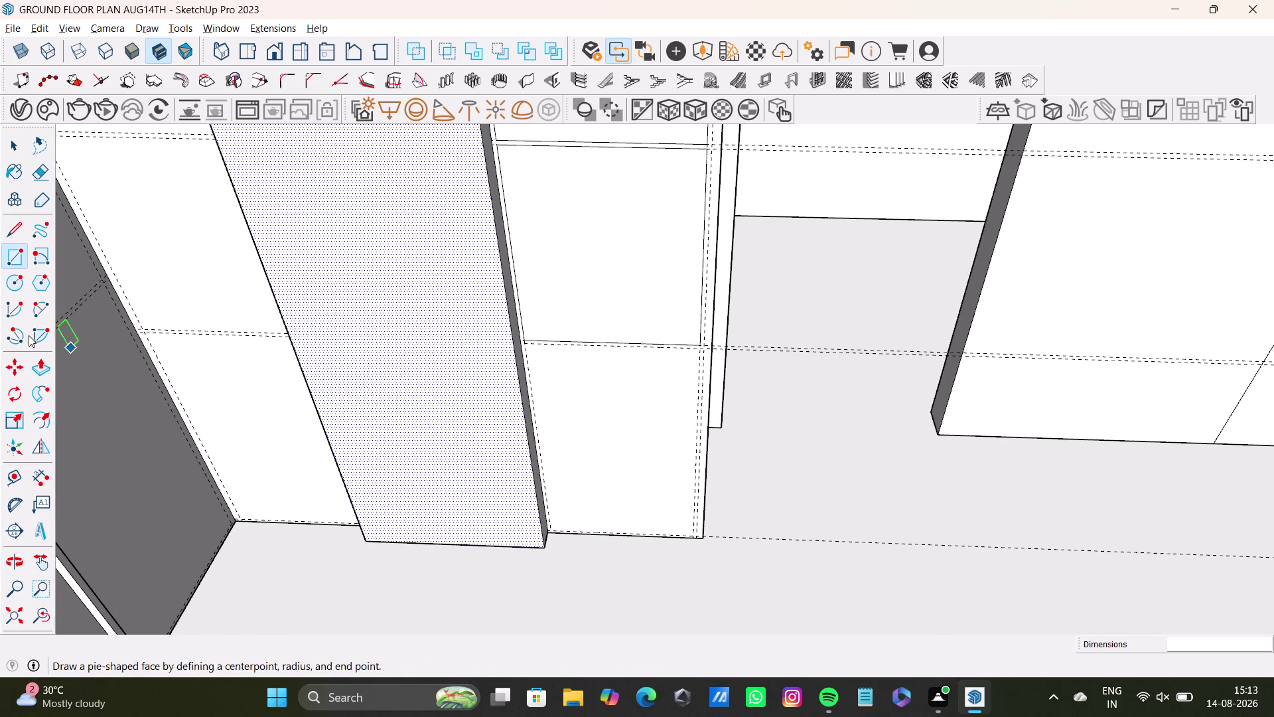
click(17, 257)
scroll(up, 3)
middle_drag(618, 457, 622, 423)
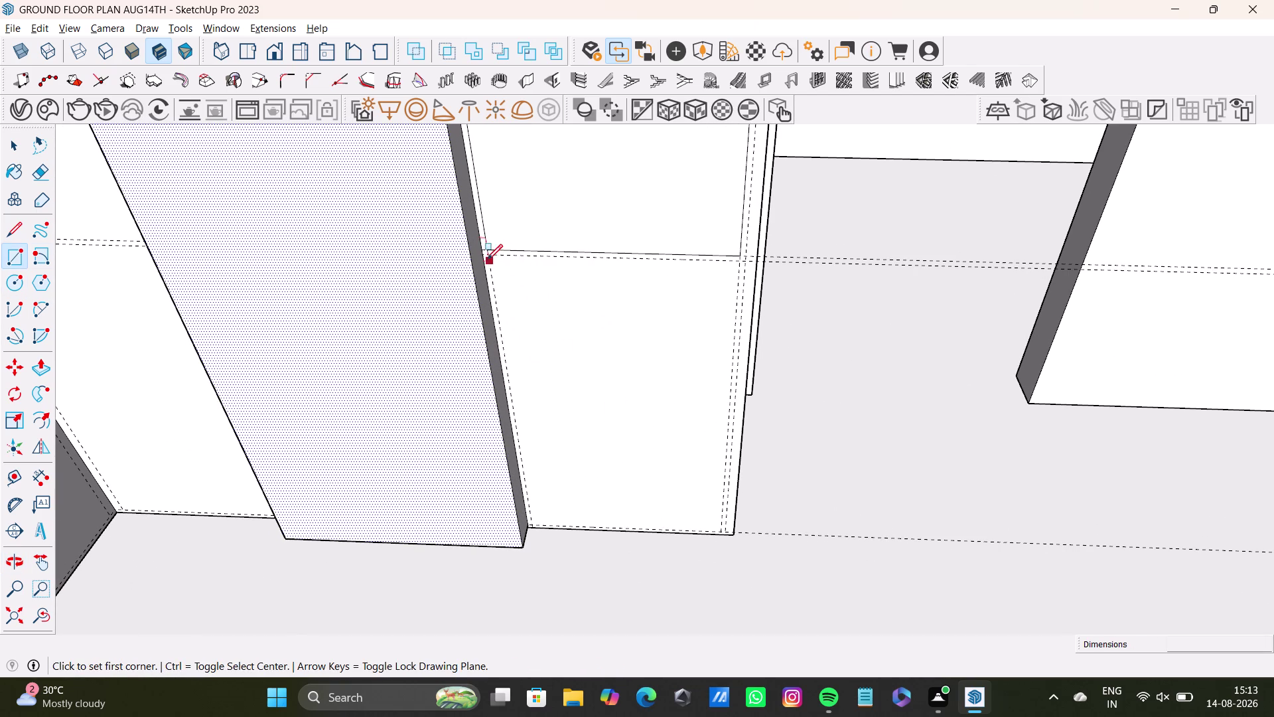
Draw the lowest section down to the floor, then return to Select.
drag(487, 259, 494, 264)
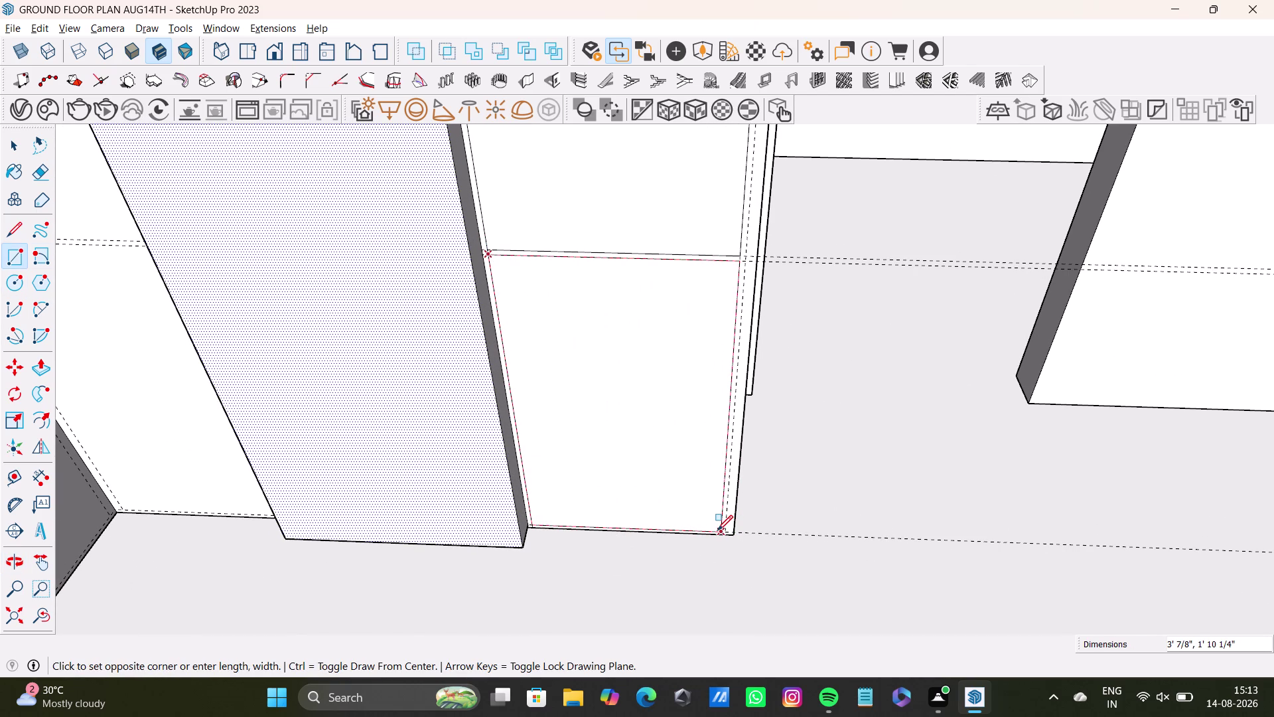
click(717, 530)
key(space)
scroll(down, 3)
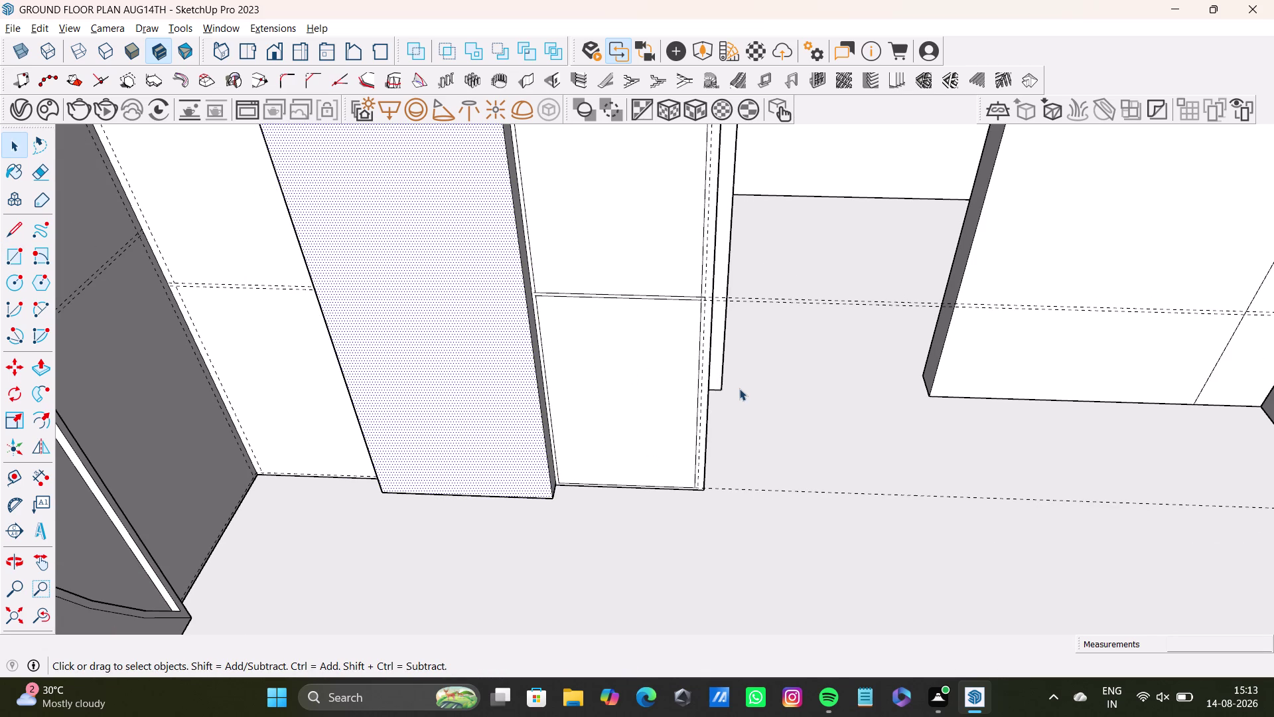
scroll(down, 3)
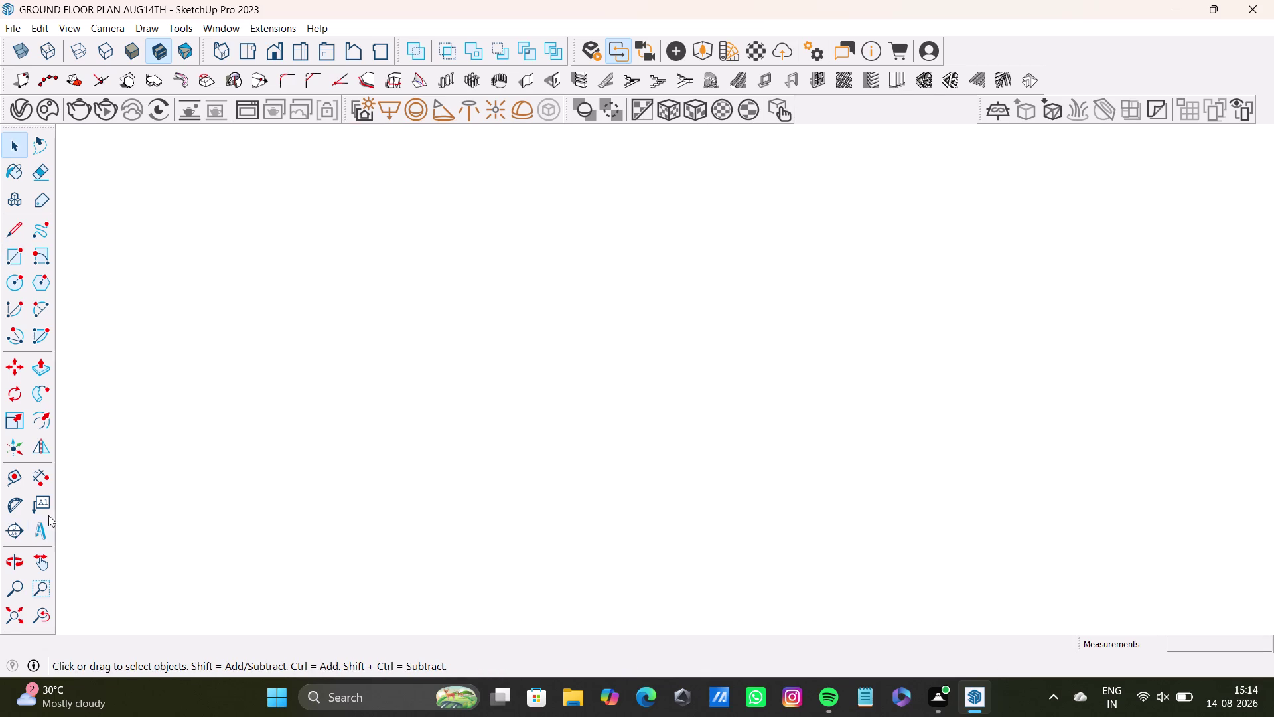
click(12, 614)
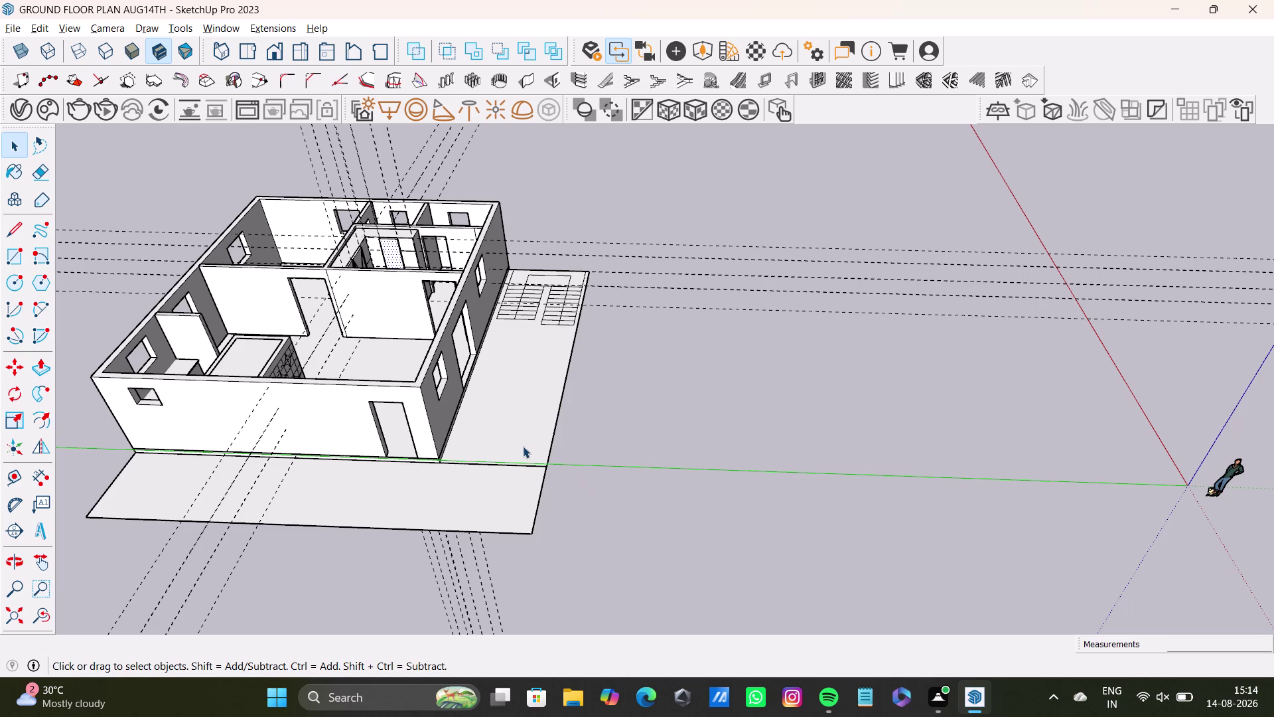
Pull the top tile of the column out 3 3/8 inches.
scroll(up, 3)
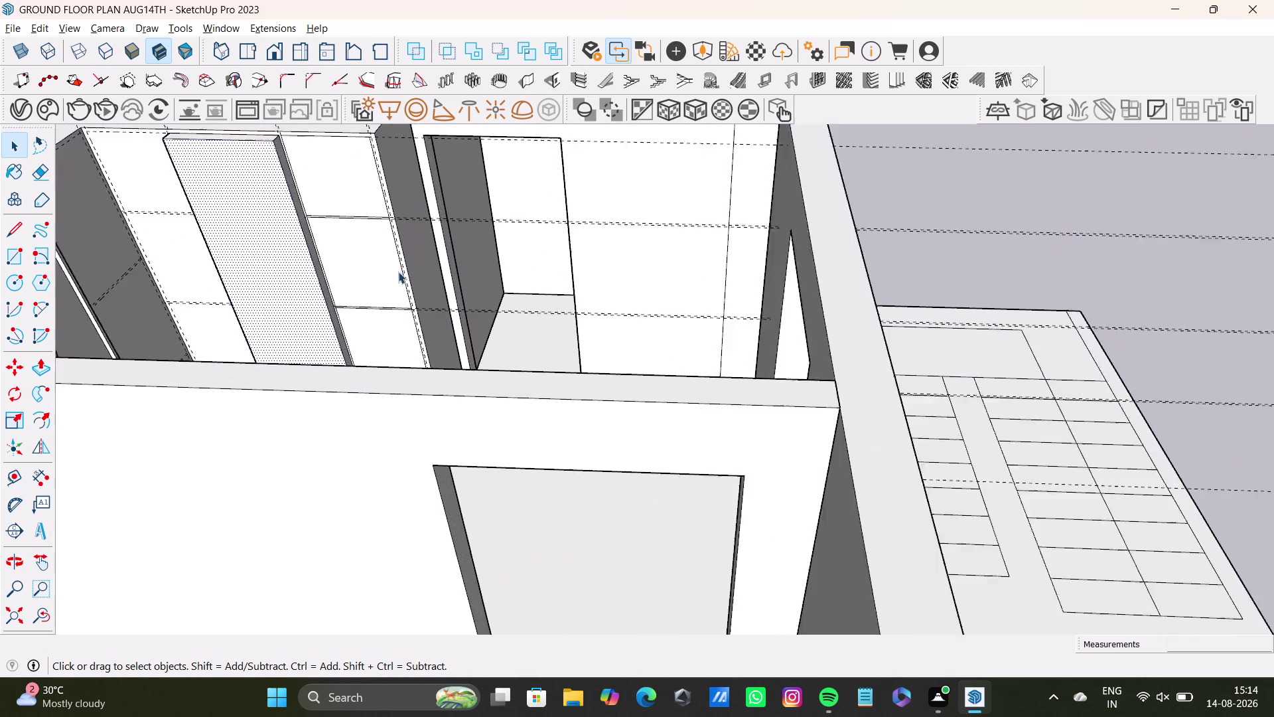
scroll(up, 3)
middle_drag(396, 286, 494, 574)
scroll(up, 3)
middle_drag(455, 532, 511, 333)
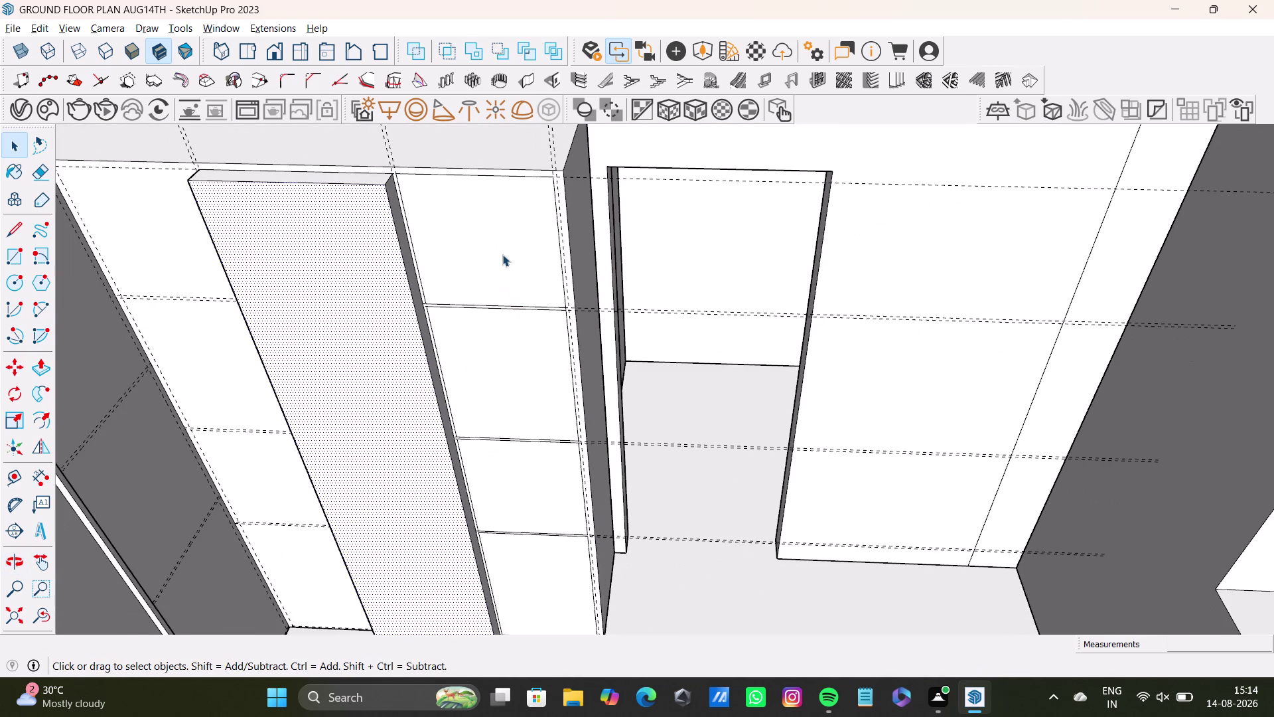
click(503, 255)
key(p)
click(502, 255)
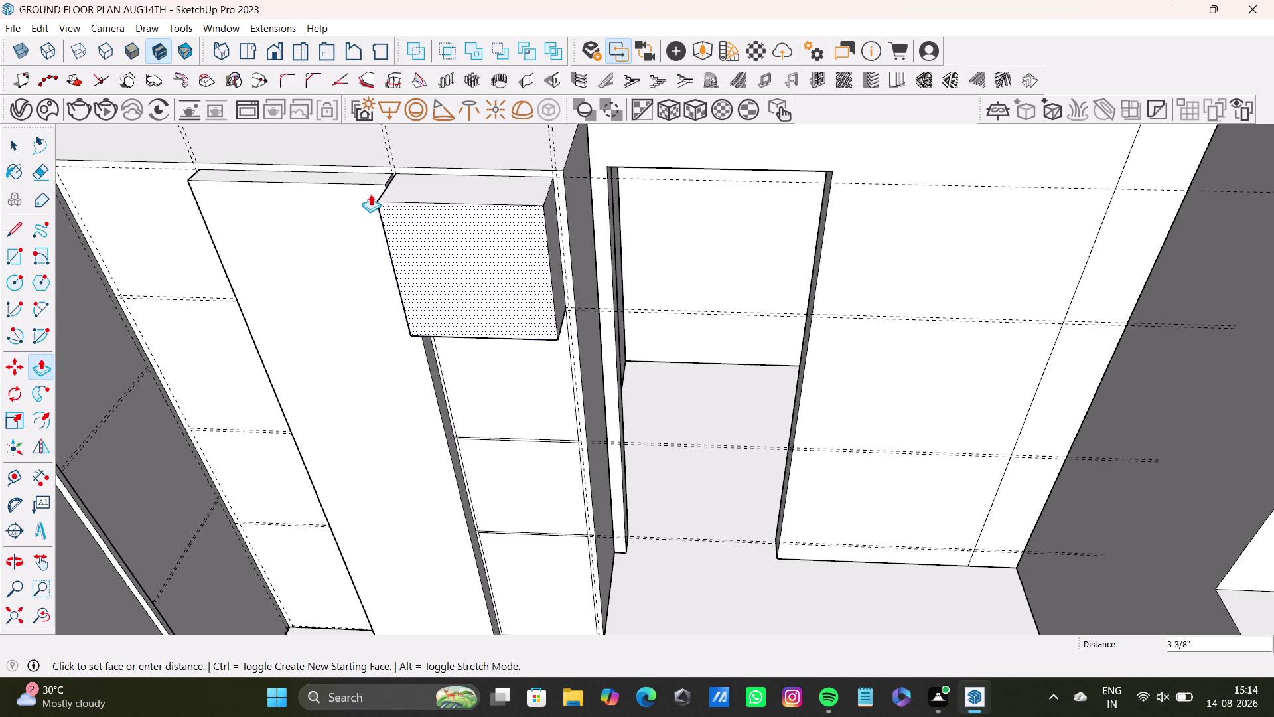
click(370, 189)
Pull the second tile out 3 3/8 inches from the wall.
click(501, 392)
key(space)
click(500, 393)
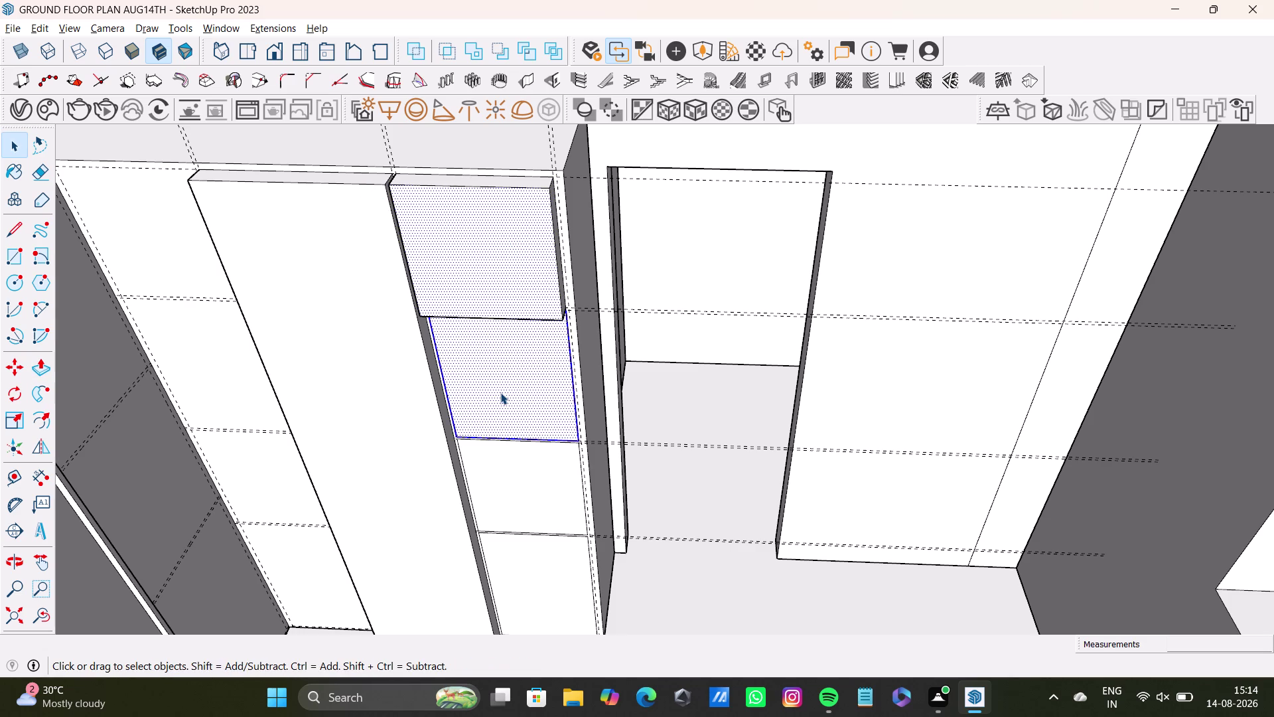
click(501, 391)
key(p)
drag(472, 386, 389, 368)
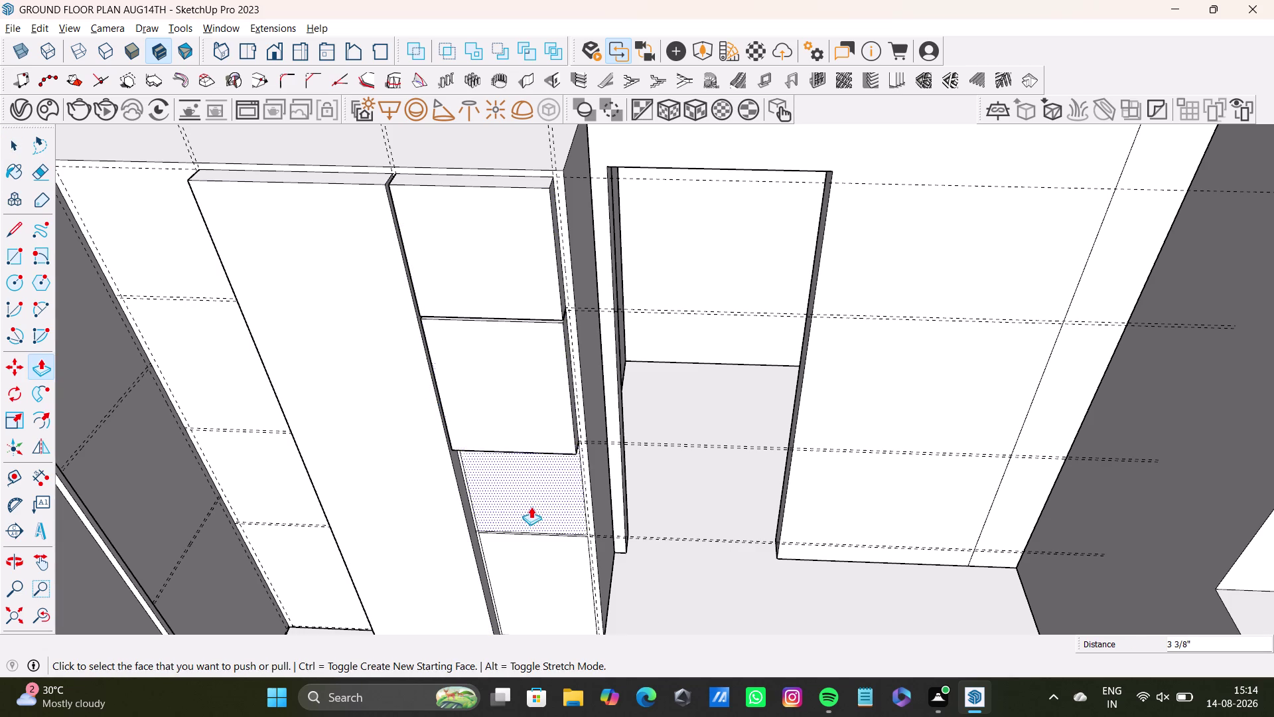
scroll(down, 3)
middle_drag(541, 506, 543, 448)
Pull the third tile out 3 3/8 inches to match.
click(543, 448)
click(544, 448)
key(p)
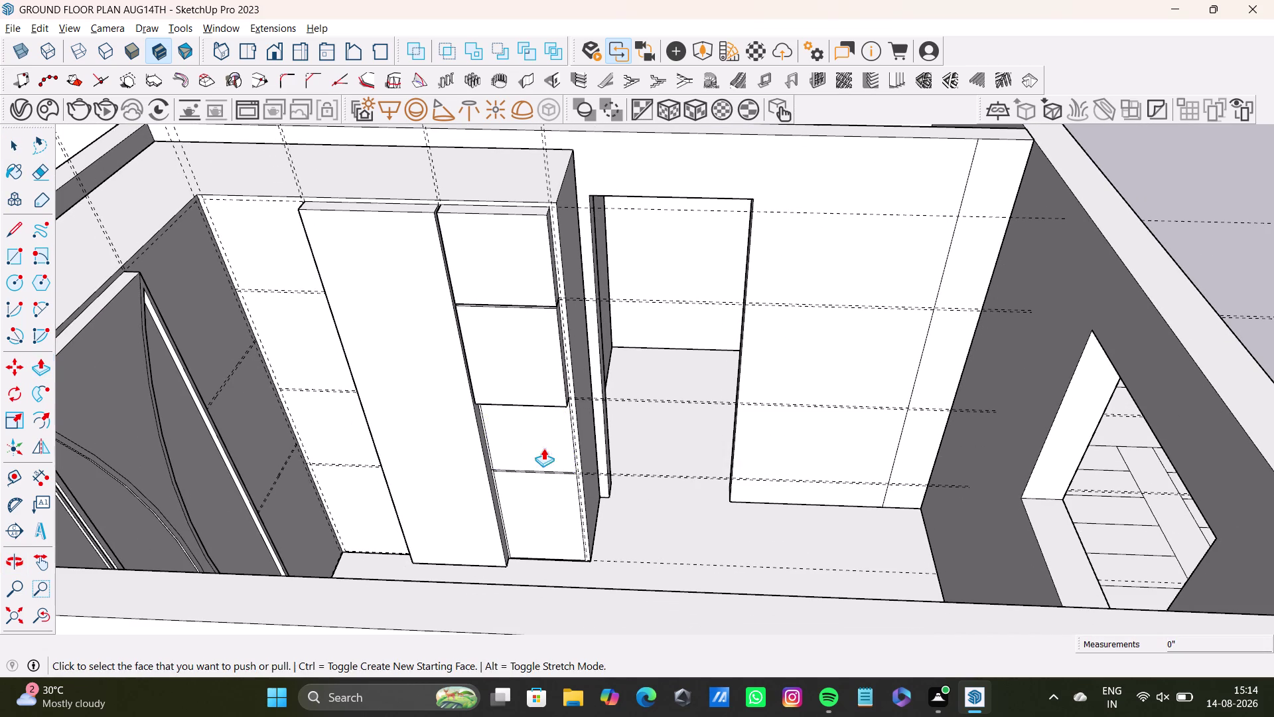
drag(526, 441, 440, 419)
key(space)
click(535, 518)
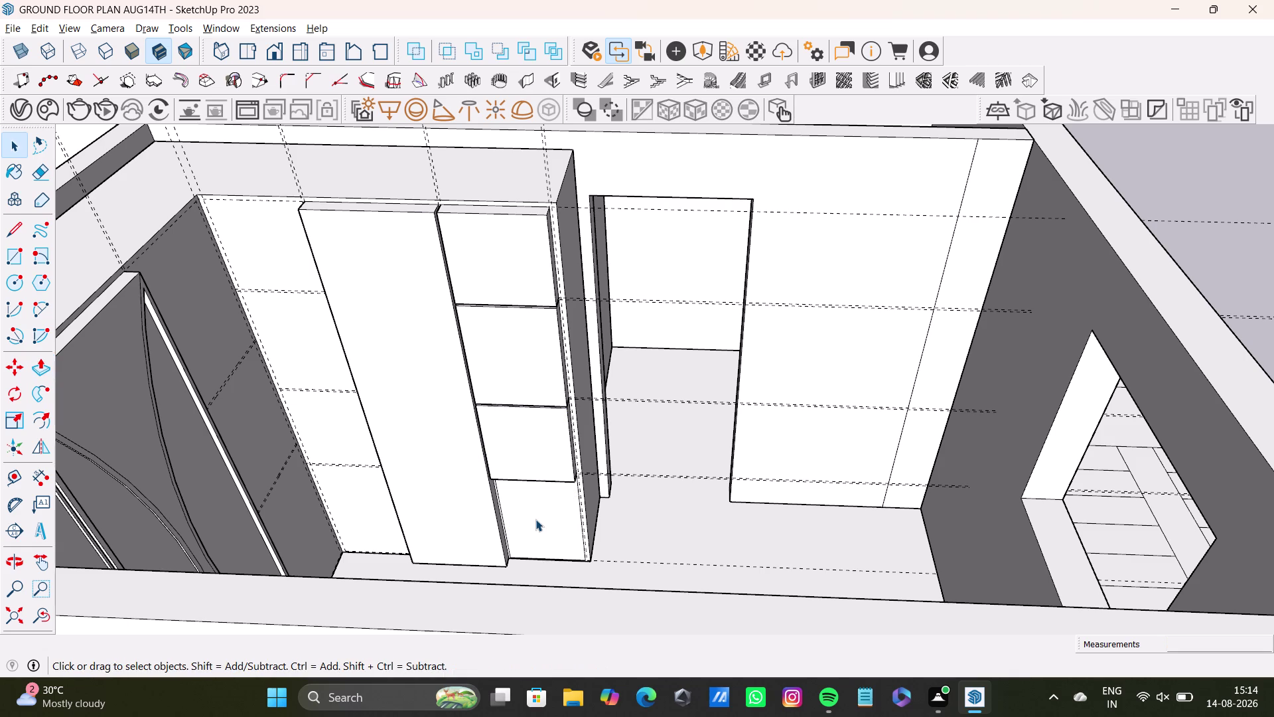
Pull the bottom tile out 3 3/8 inches to match.
click(535, 519)
key(p)
drag(550, 521, 463, 503)
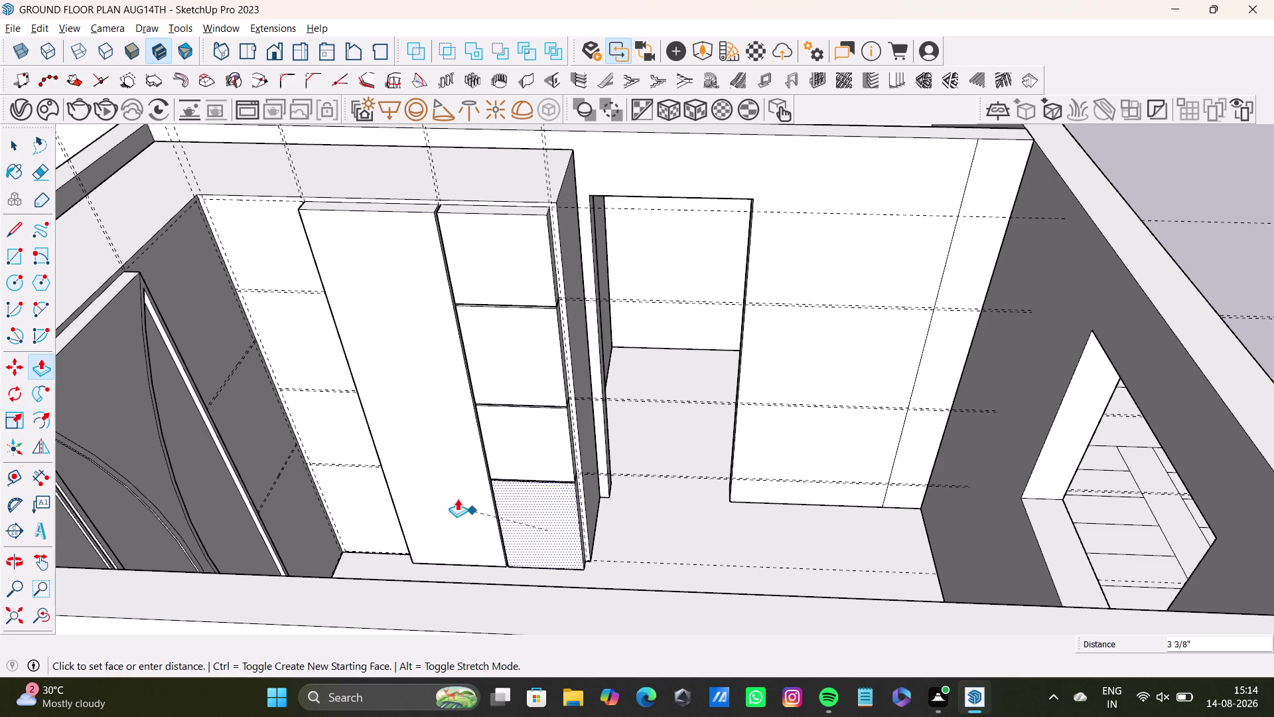
drag(463, 502, 461, 500)
middle_drag(553, 540, 472, 573)
scroll(up, 3)
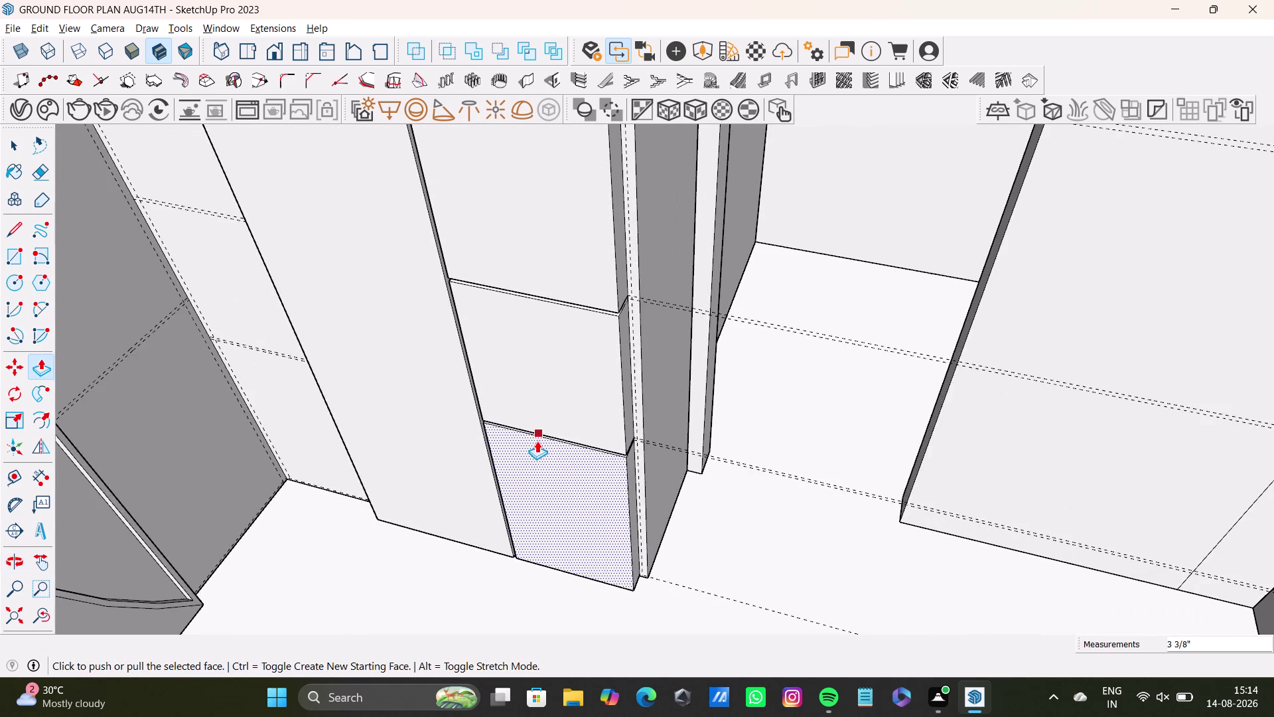
Delete the dashed tile joint line near the bottom tile.
scroll(down, 3)
scroll(down, 3)
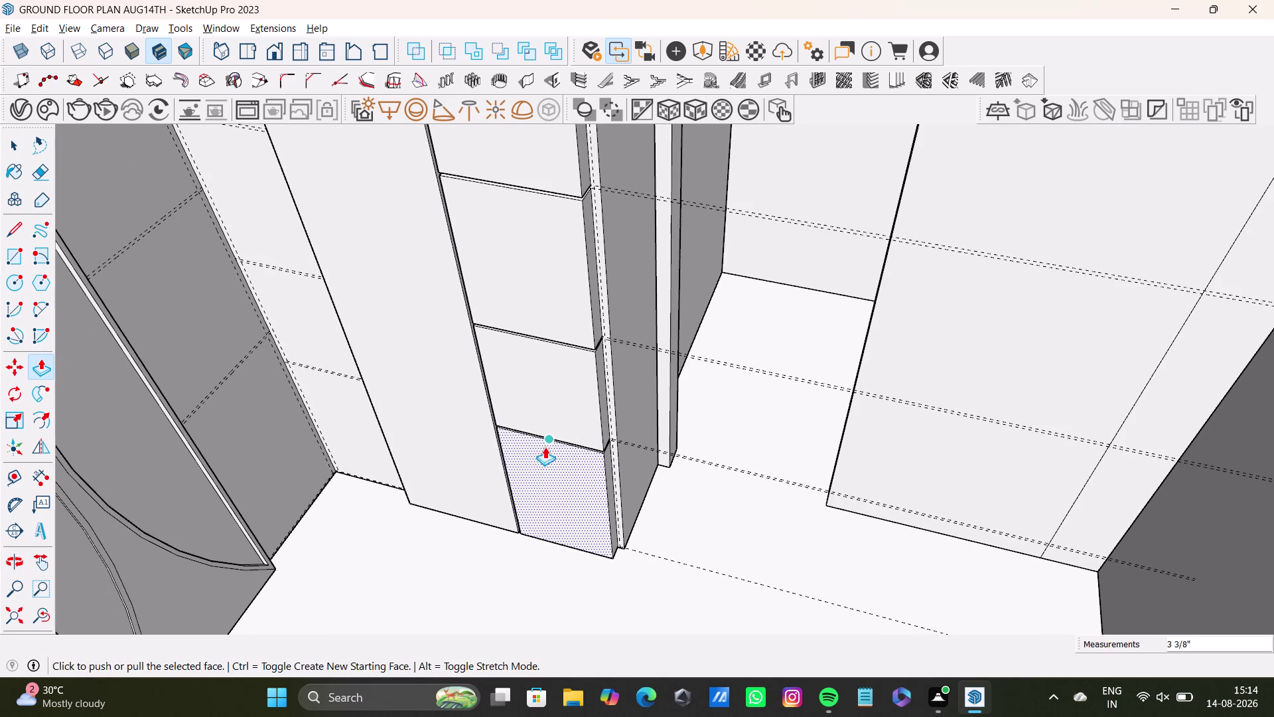
middle_drag(373, 409, 608, 566)
scroll(up, 3)
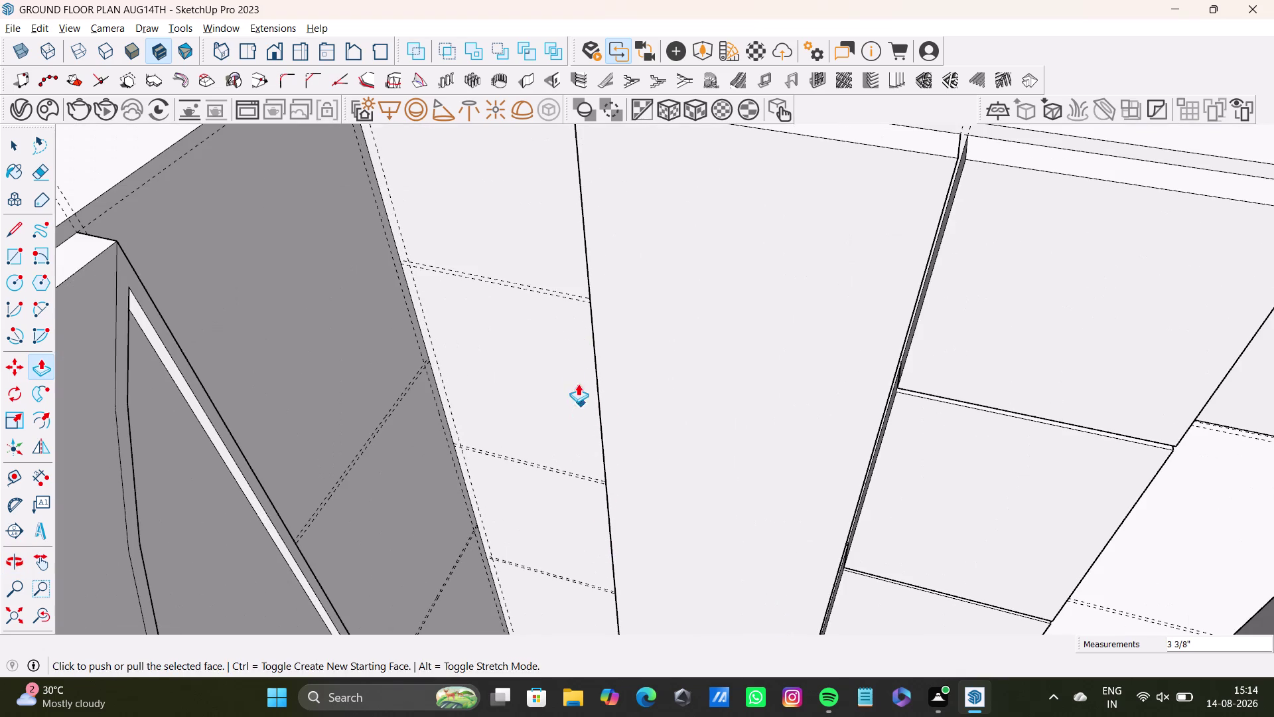
key(space)
click(571, 295)
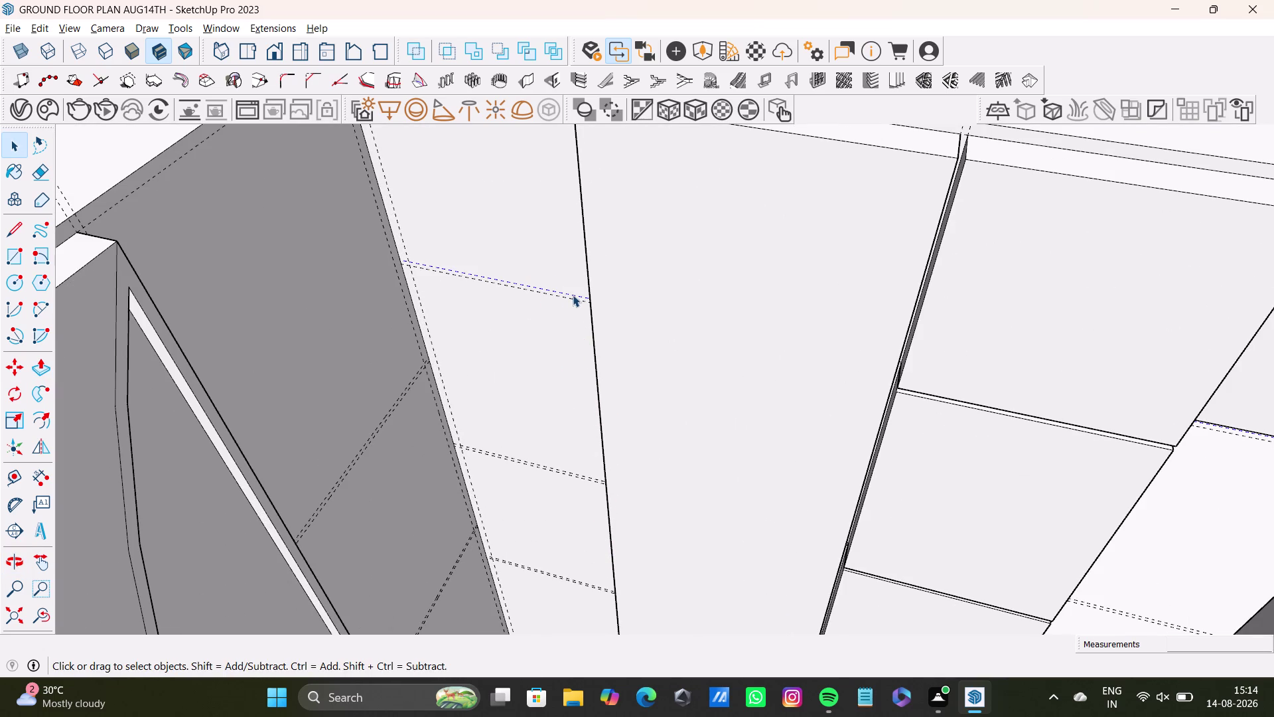
key(Delete)
click(573, 297)
key(Delete)
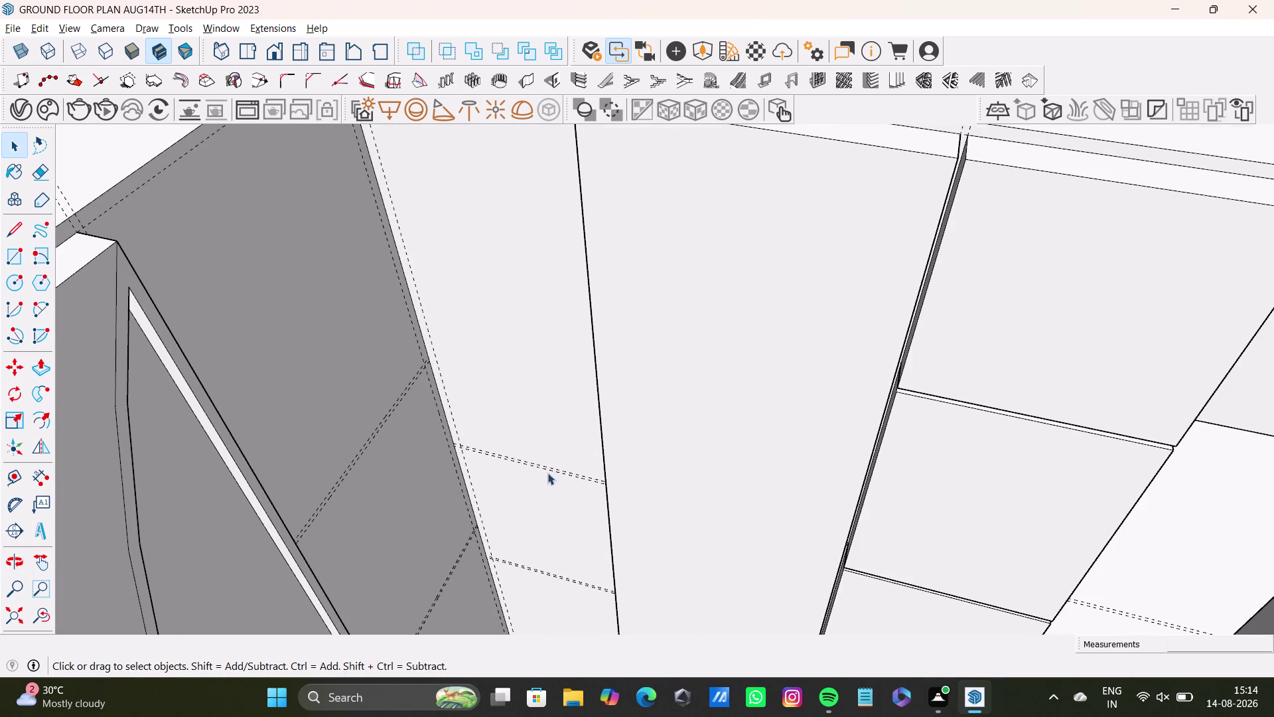
Turn to the adjacent side wall and delete its tile joint line.
scroll(down, 3)
middle_drag(548, 475, 484, 487)
middle_drag(484, 488, 499, 392)
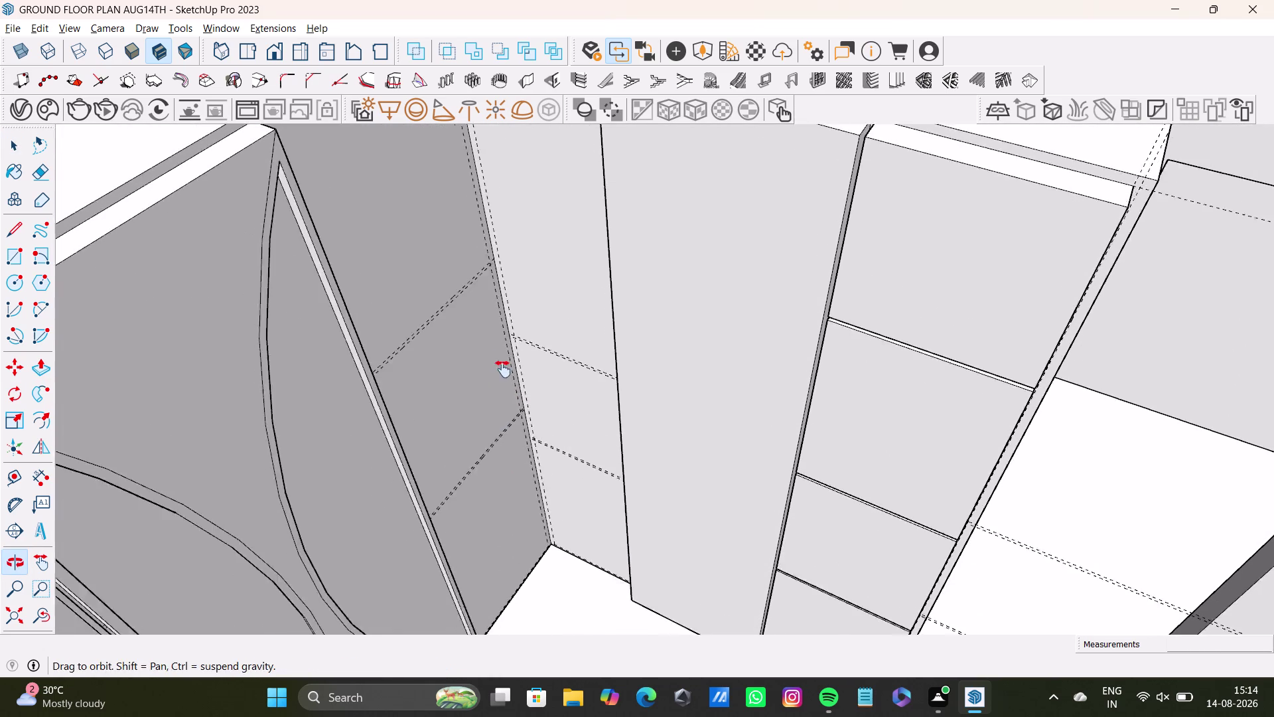
middle_drag(499, 391, 505, 360)
scroll(up, 3)
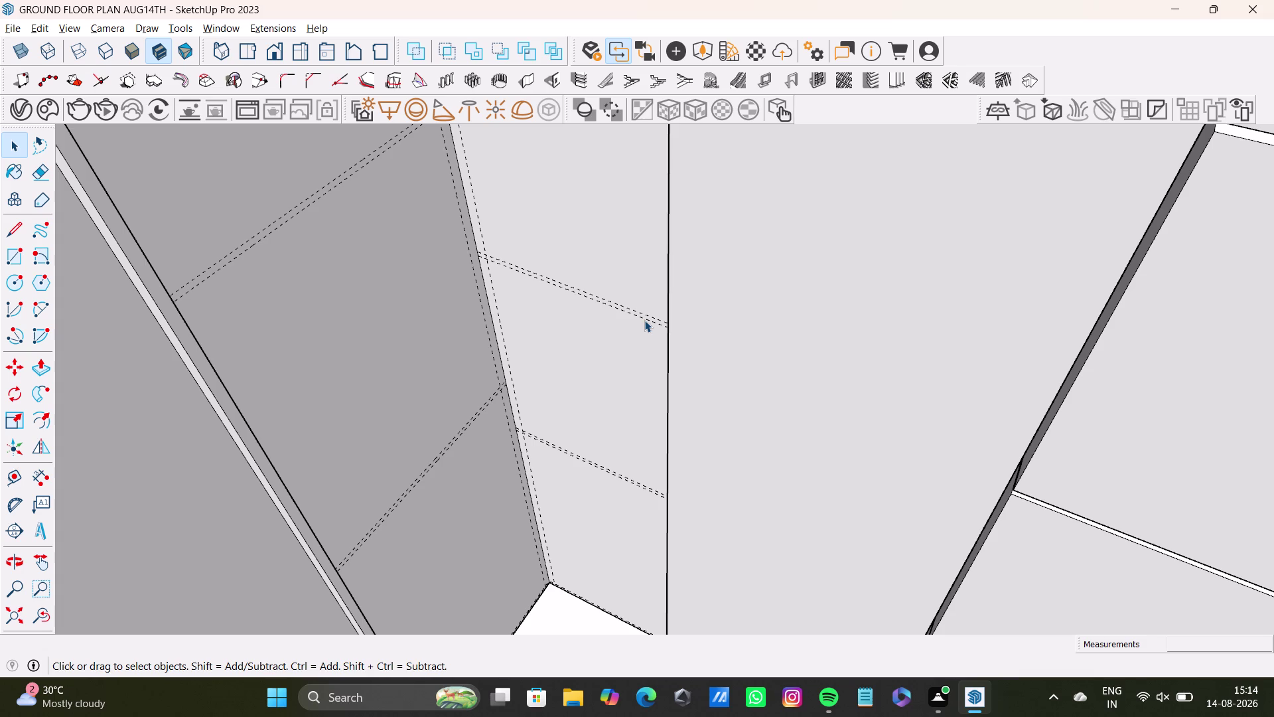
click(650, 315)
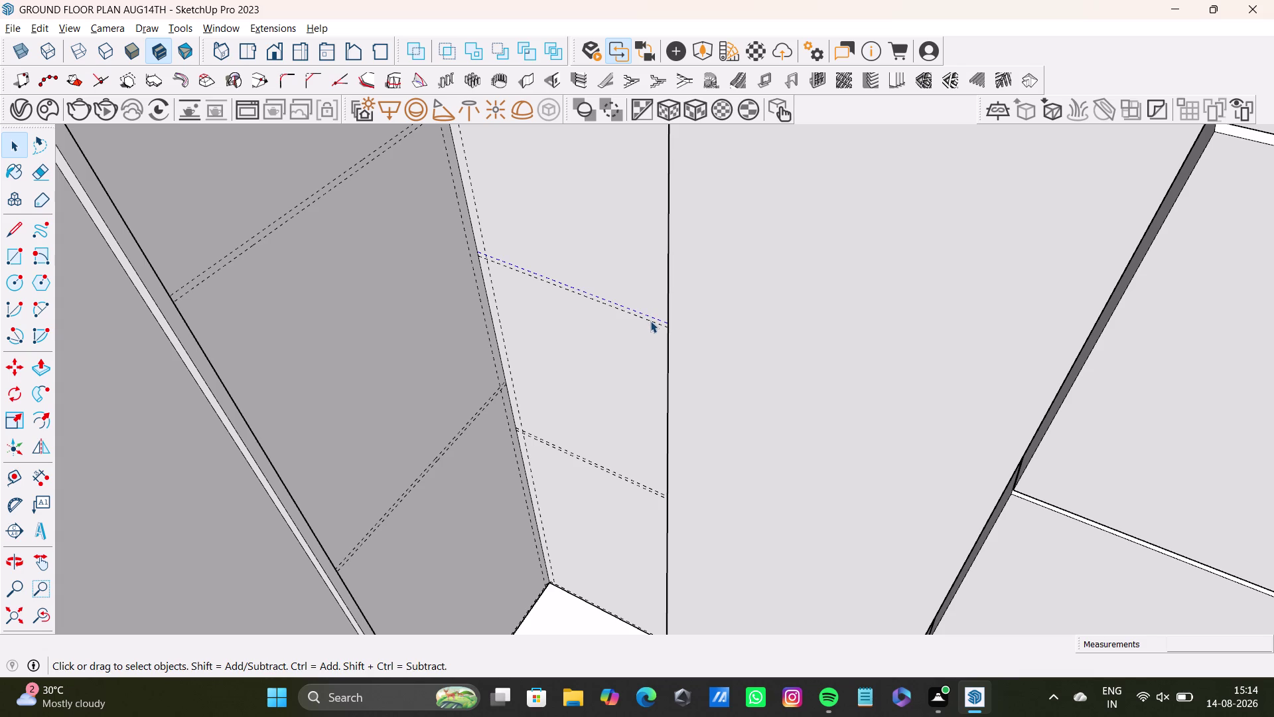
key(Delete)
click(649, 320)
key(Delete)
Move in closer and delete another tile joint line on the side wall.
scroll(up, 3)
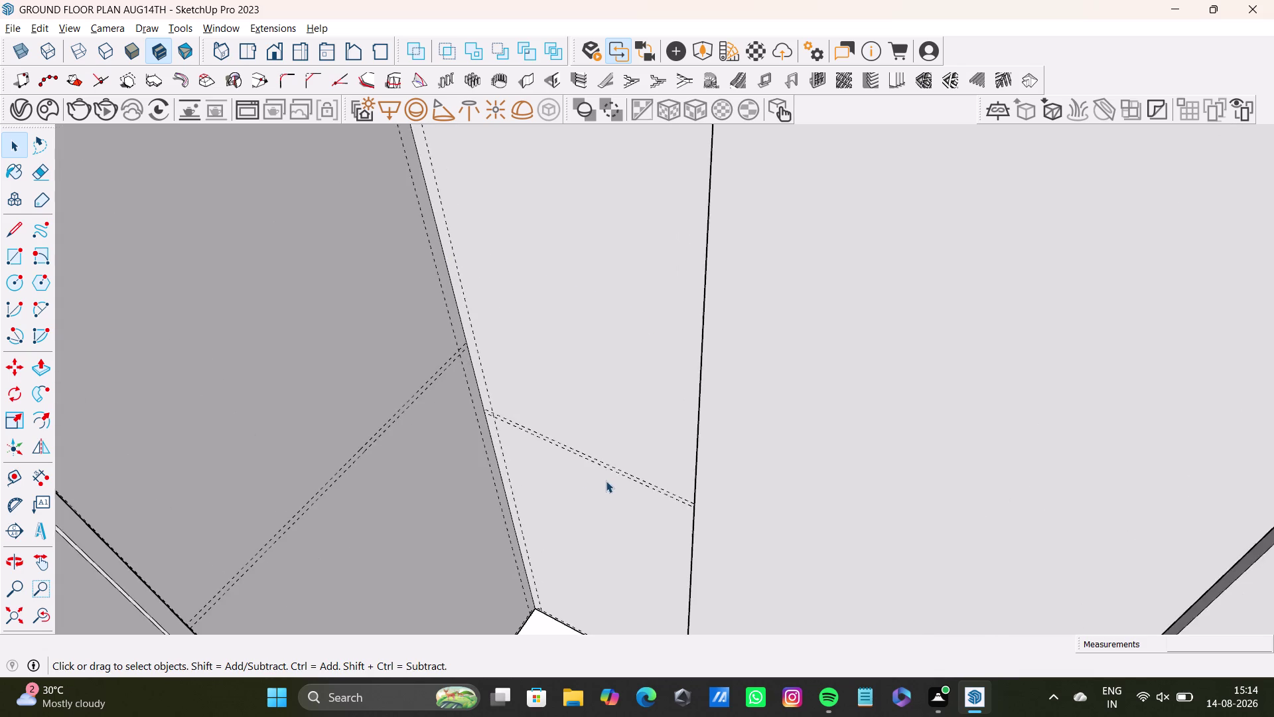
middle_drag(606, 481, 664, 440)
scroll(up, 3)
click(735, 392)
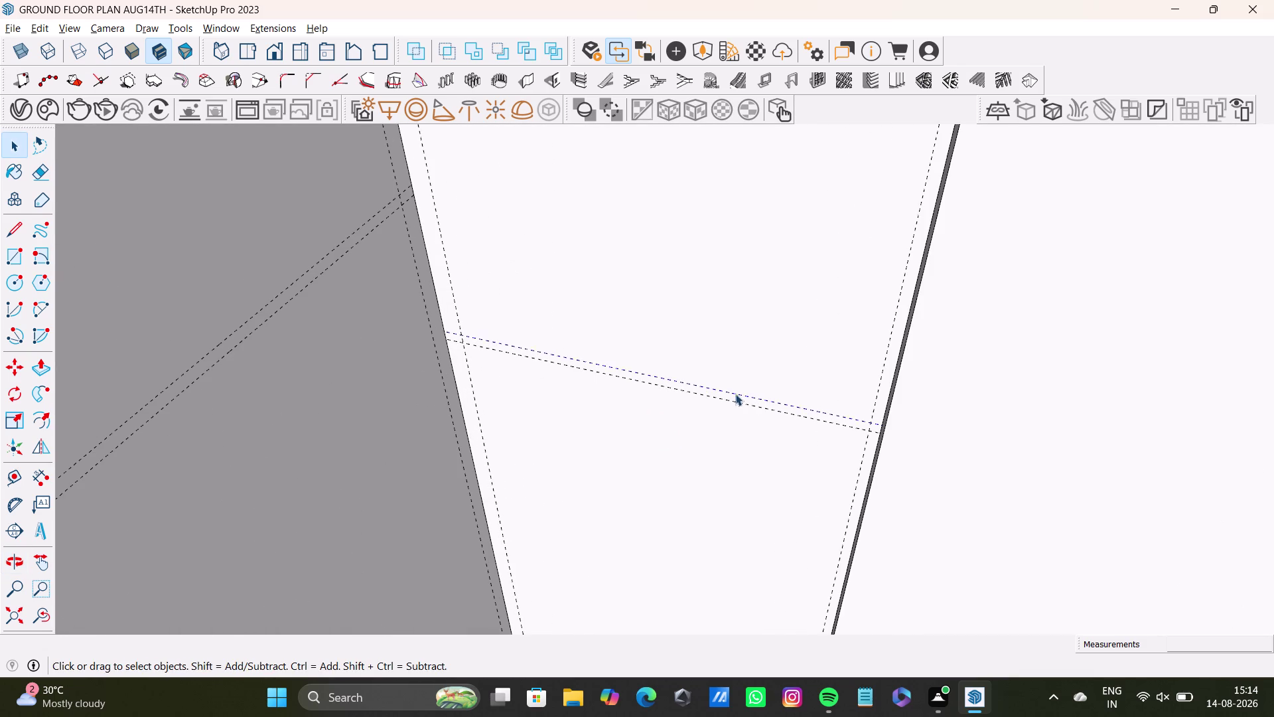
key(Delete)
click(739, 400)
key(Delete)
Draw a straight edge across the side wall from the tile joint to the far edge.
scroll(down, 3)
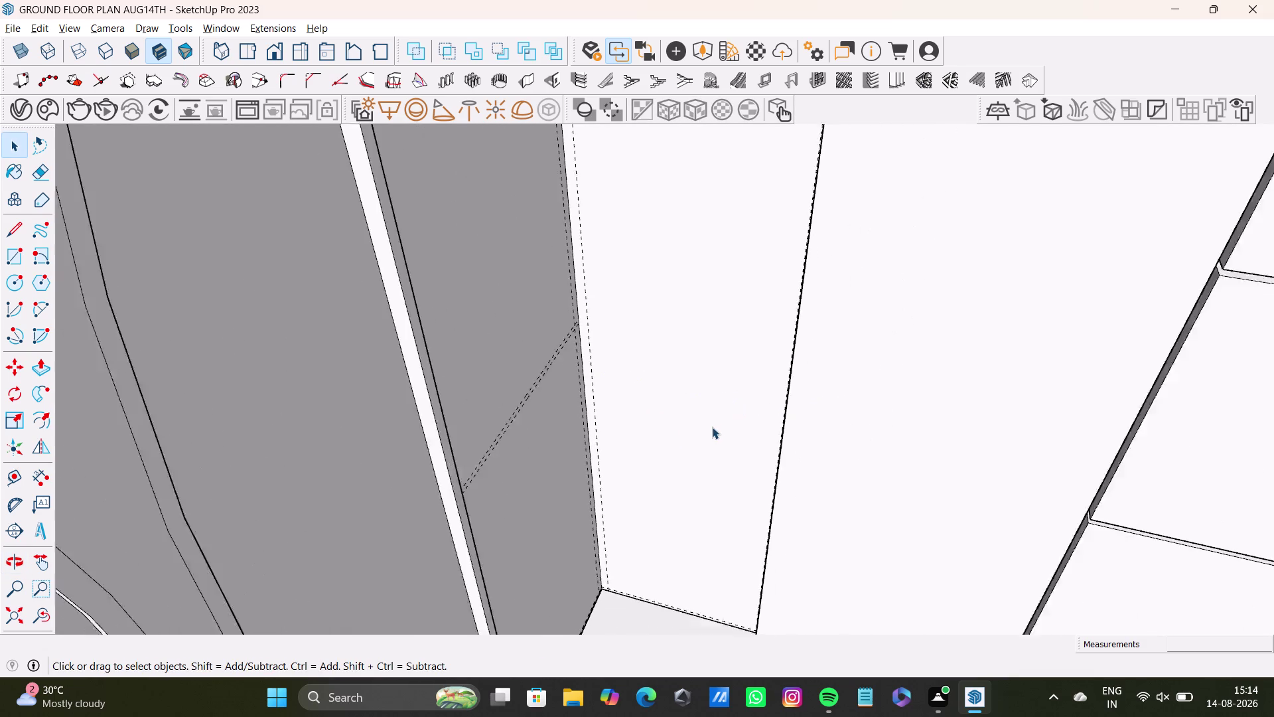
scroll(down, 3)
middle_drag(708, 437, 520, 466)
middle_drag(725, 380, 503, 419)
middle_drag(524, 435, 619, 419)
scroll(up, 3)
middle_drag(466, 428, 516, 360)
middle_drag(538, 399, 594, 332)
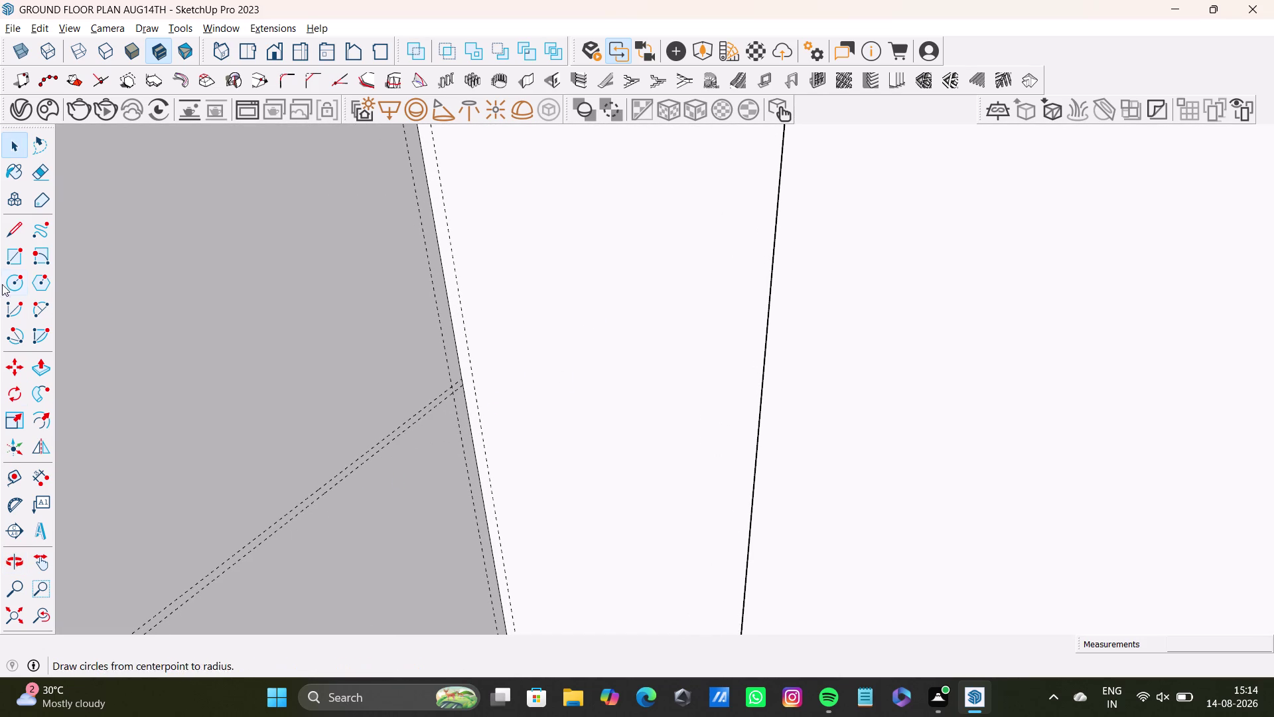
click(15, 231)
scroll(up, 3)
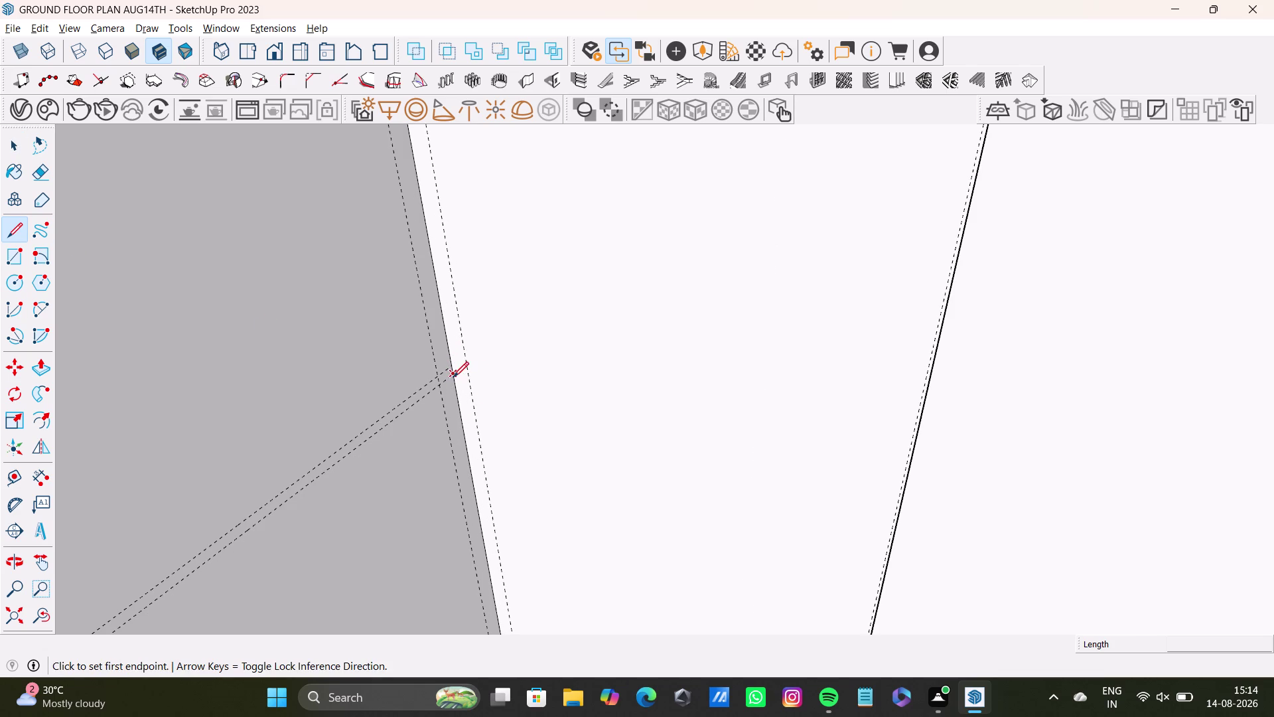
click(454, 376)
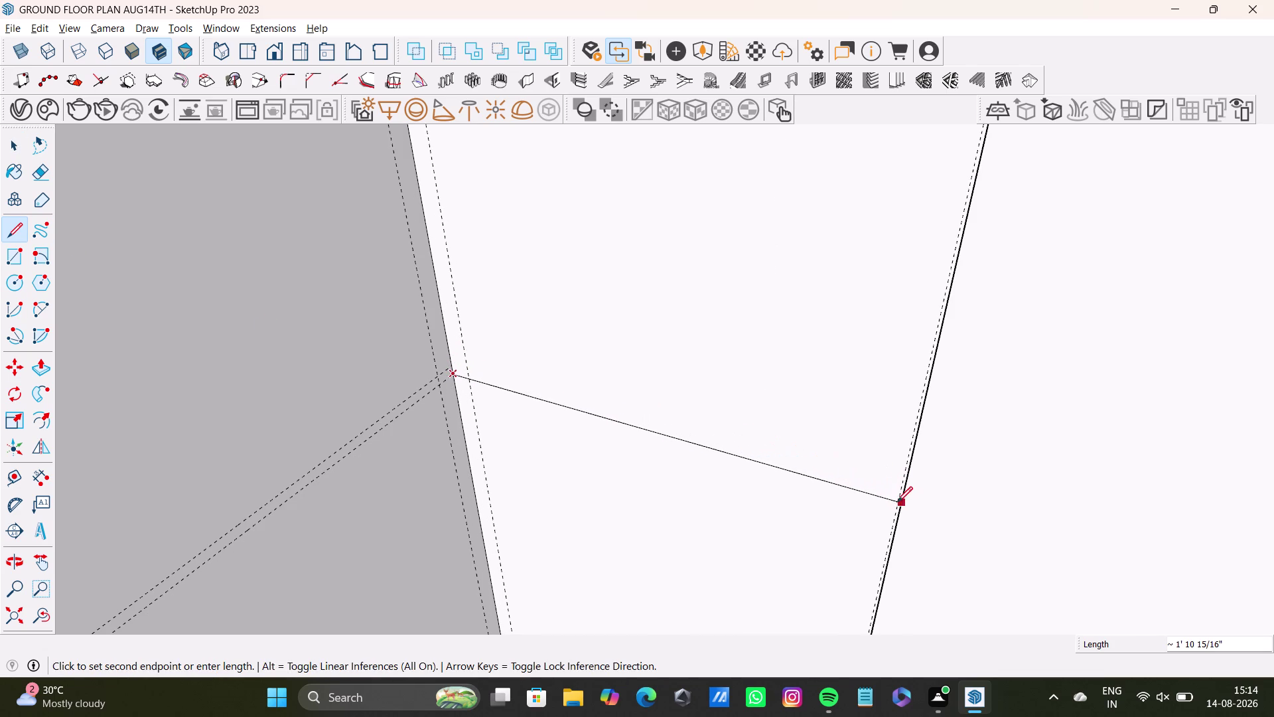
click(894, 502)
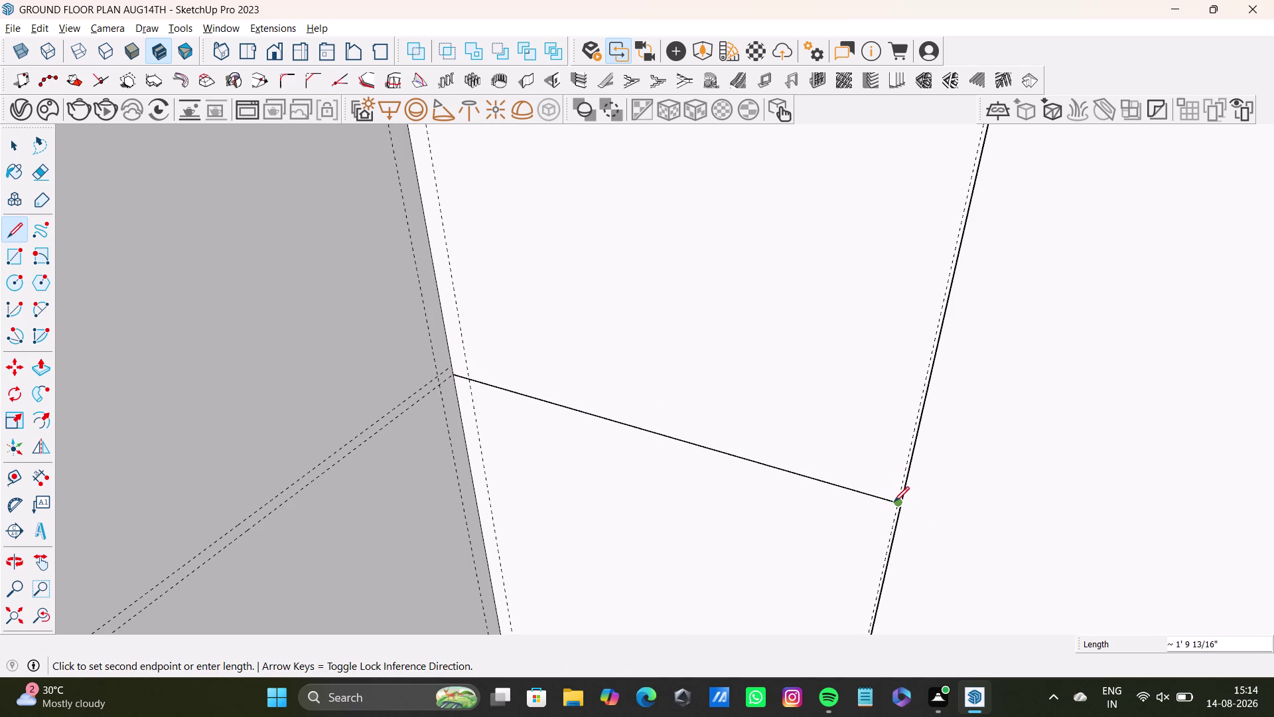